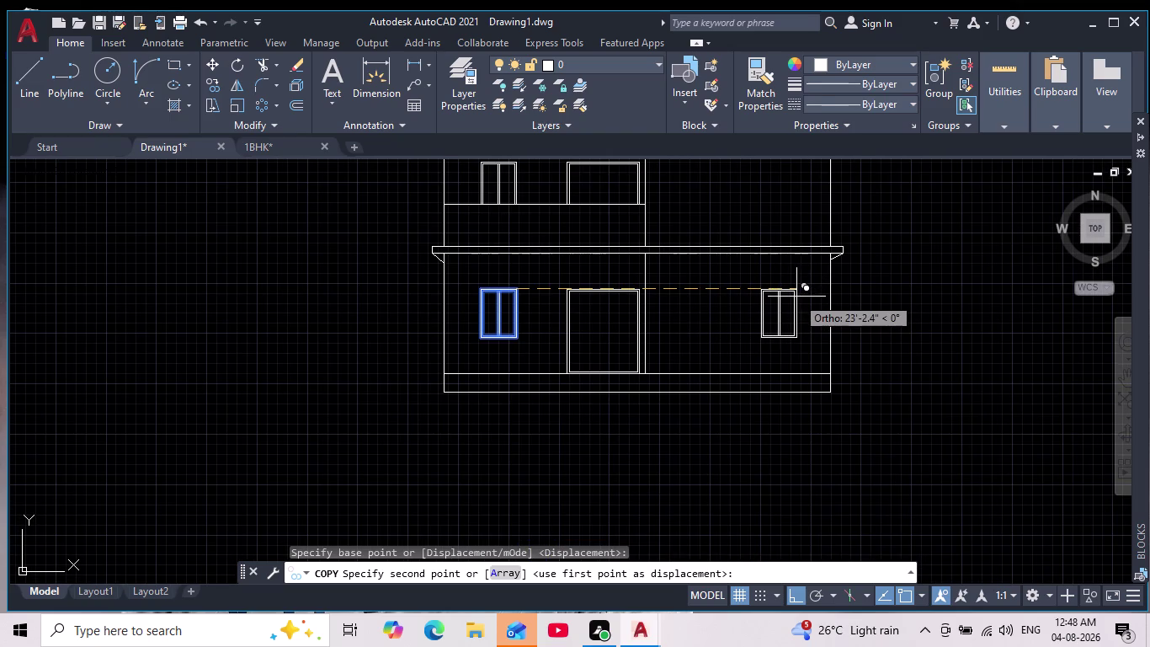
Copy the ground-floor window to the right side of the first and top floors.
scroll(up, 3)
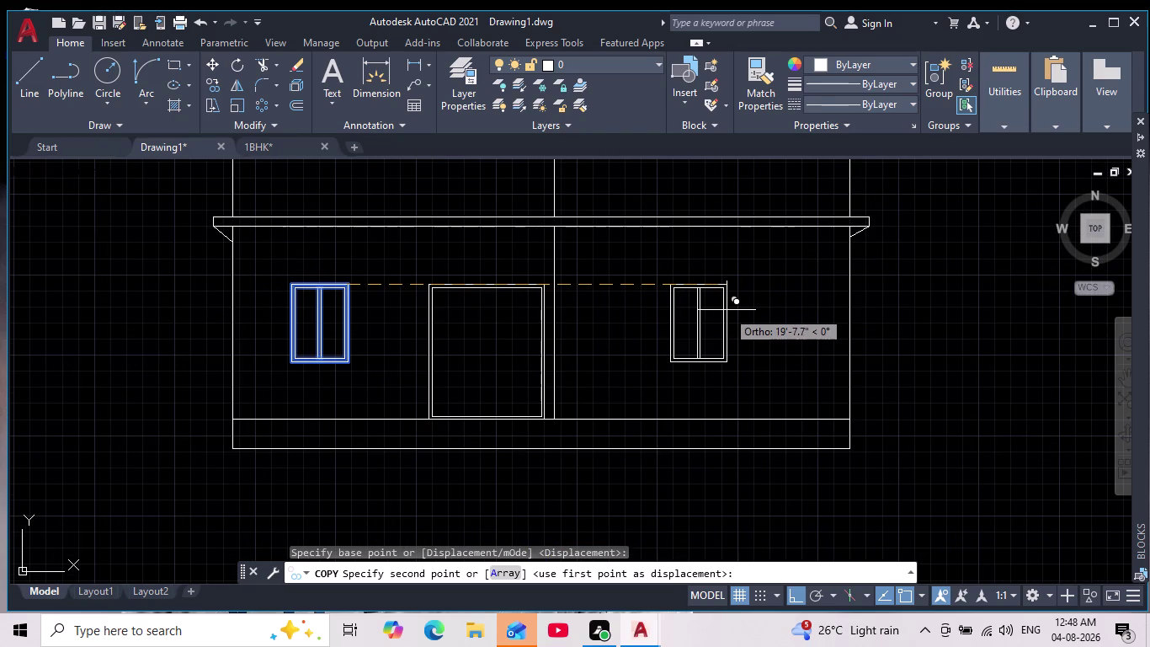
scroll(down, 3)
scroll(up, 3)
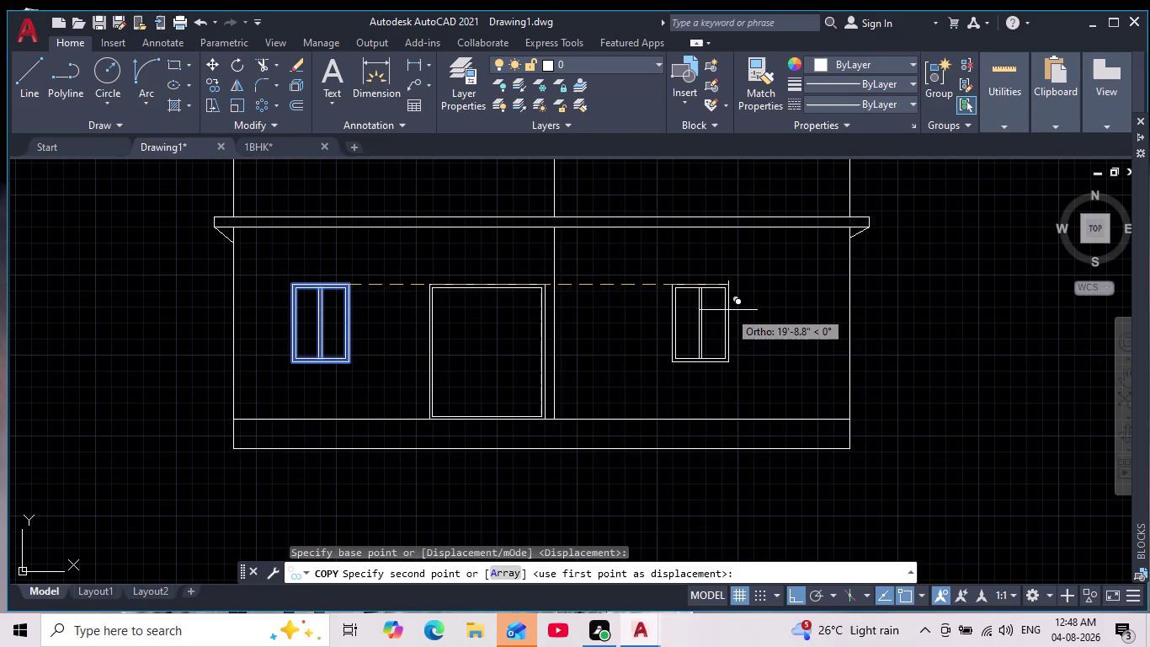
scroll(down, 3)
scroll(down, 3)
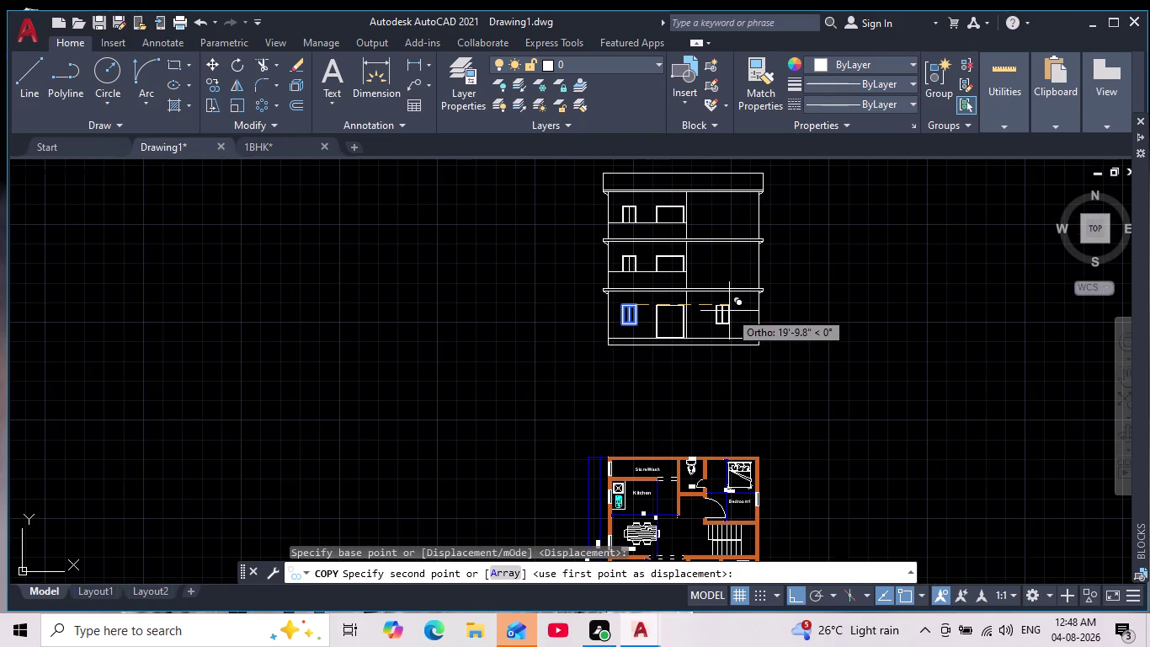
click(795, 597)
scroll(up, 3)
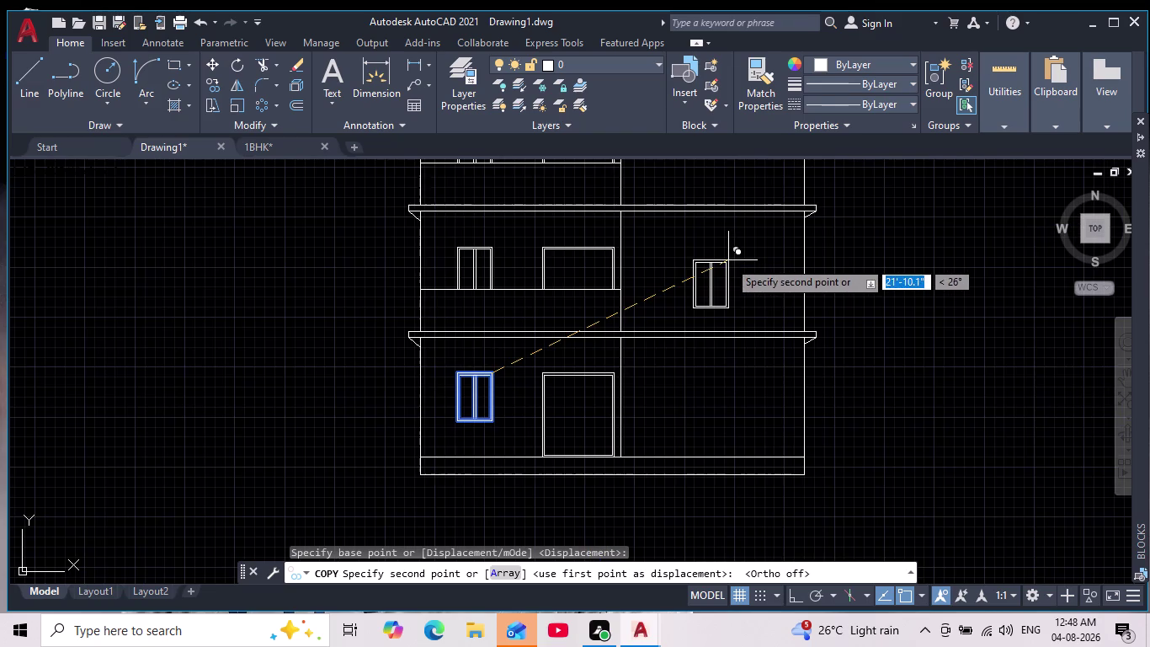
click(768, 245)
middle_drag(745, 174, 744, 283)
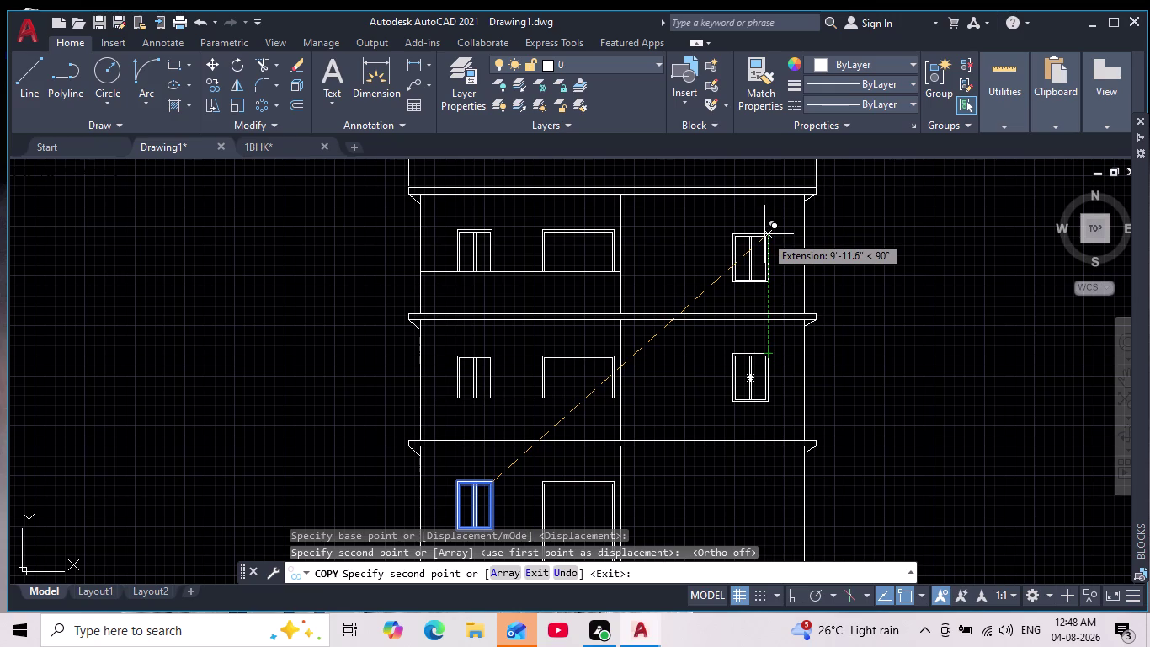
click(765, 234)
key(Escape)
scroll(down, 3)
middle_drag(863, 317, 644, 271)
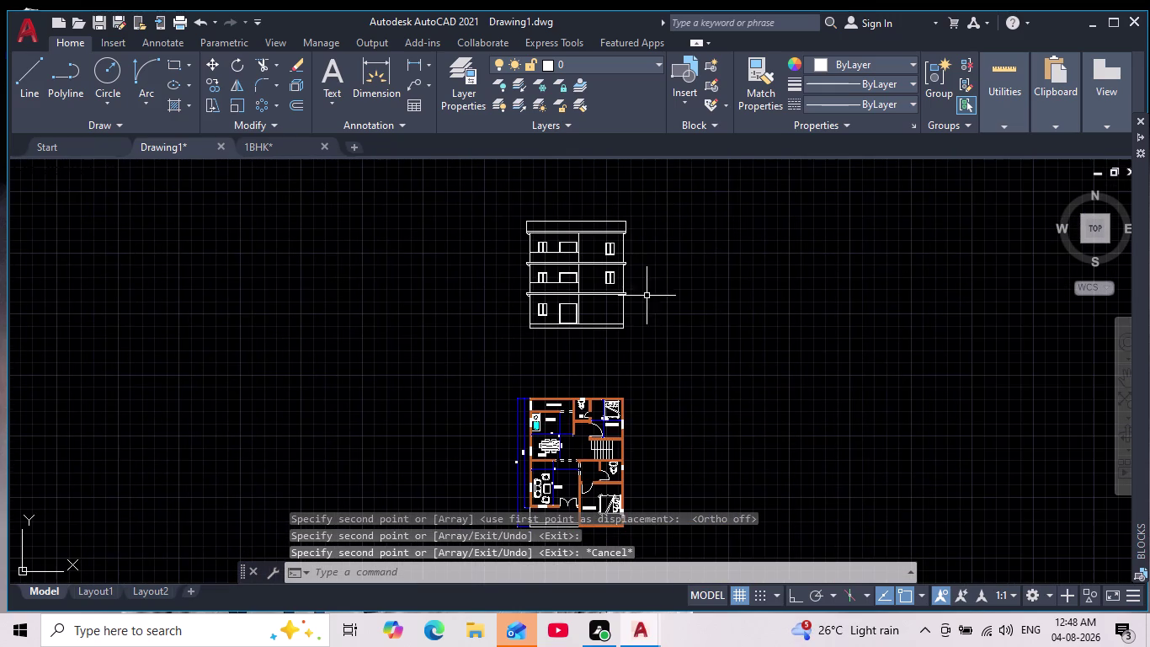
scroll(up, 3)
middle_drag(639, 345, 642, 395)
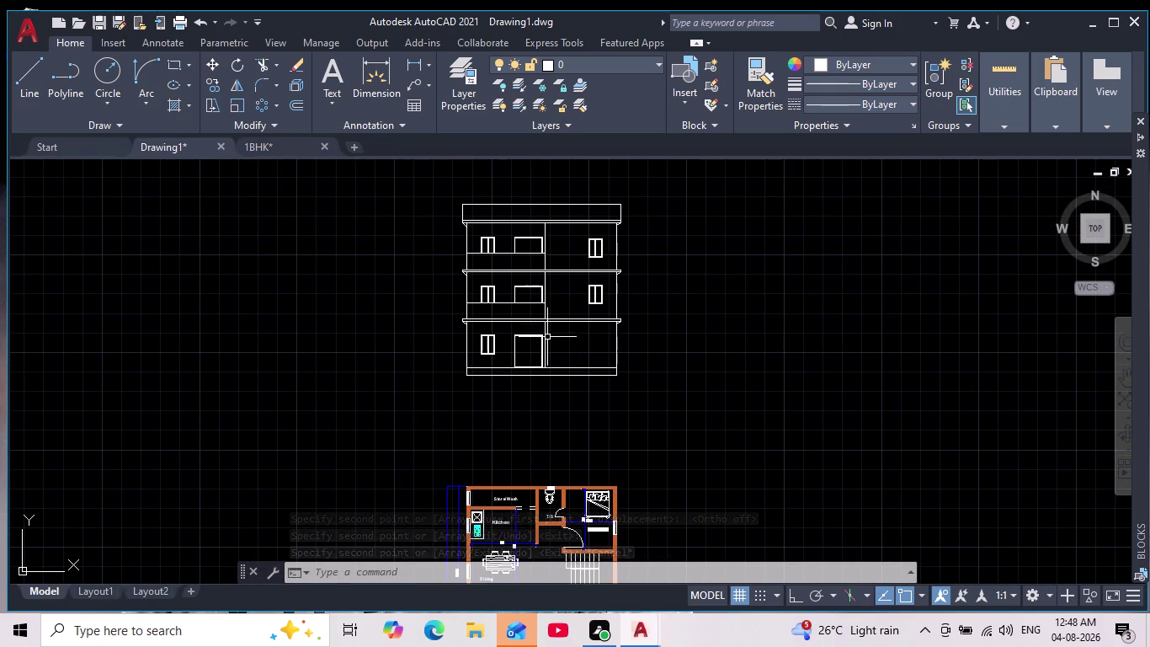
scroll(up, 3)
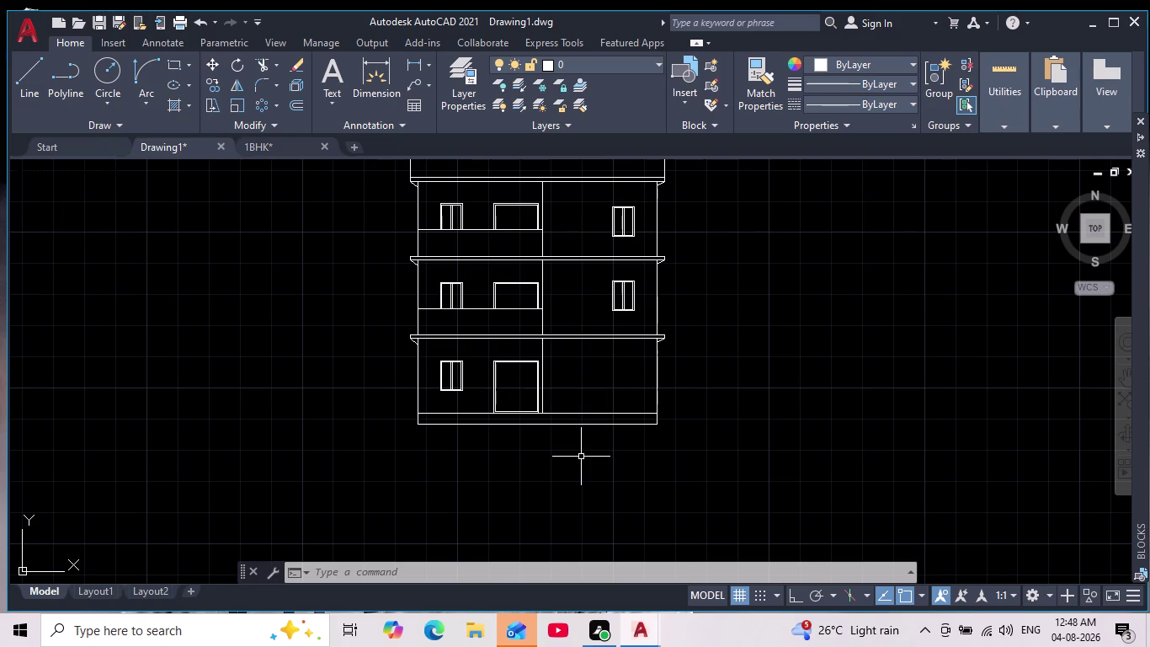
middle_drag(581, 456, 550, 433)
scroll(down, 3)
scroll(up, 3)
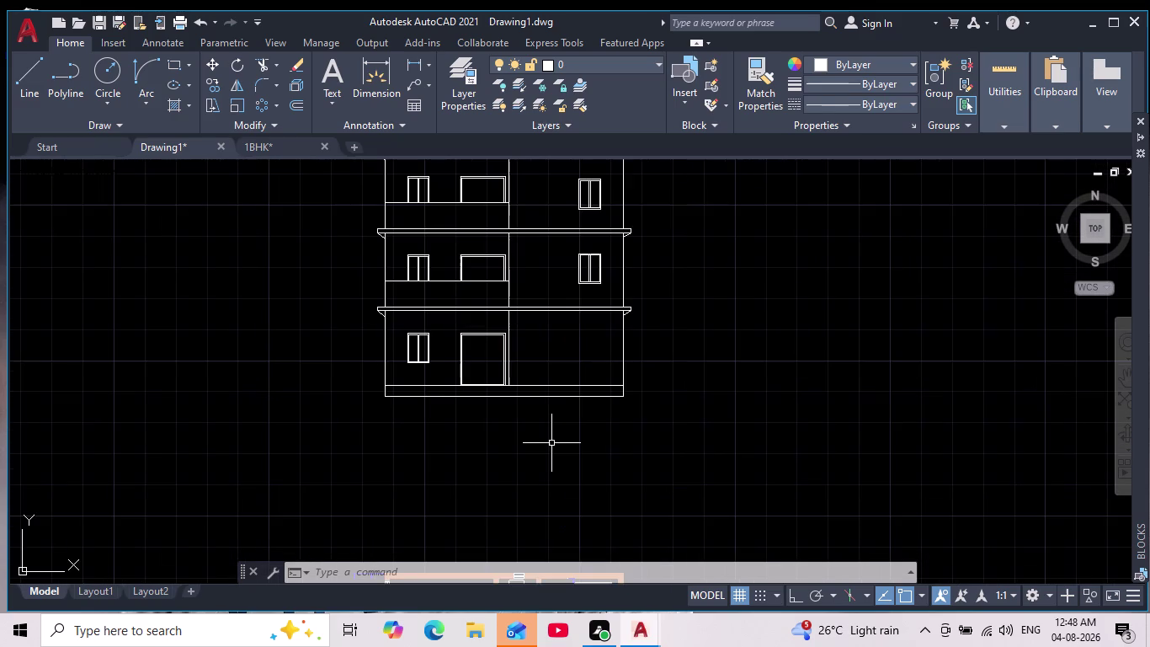
scroll(down, 3)
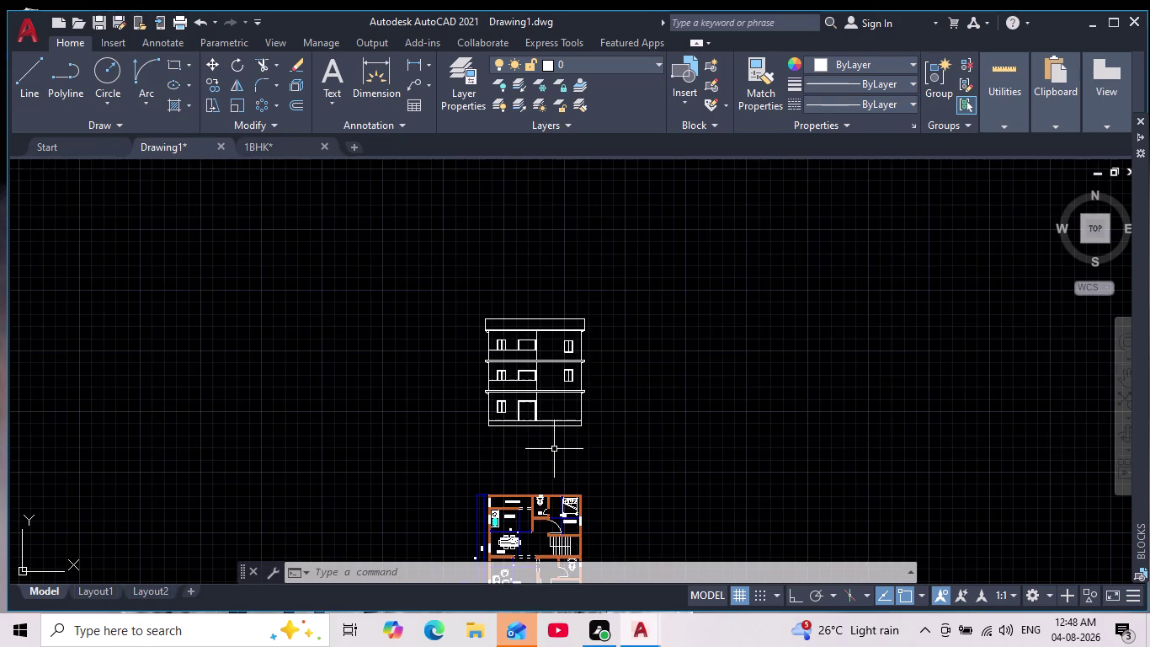
scroll(up, 3)
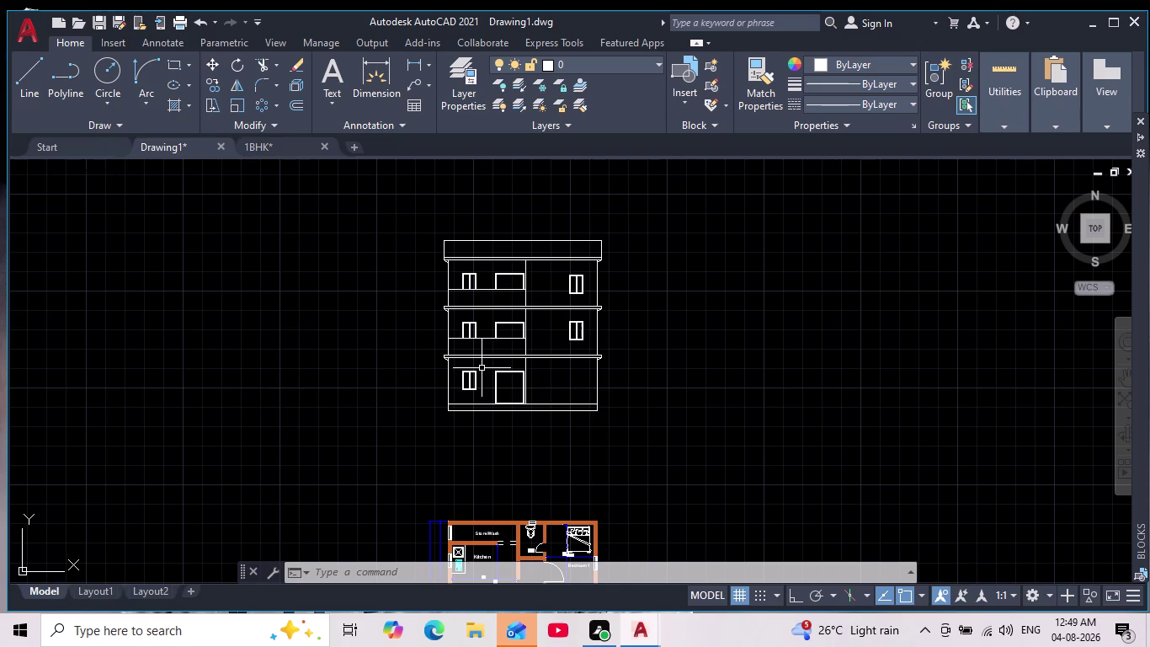
scroll(up, 3)
middle_drag(497, 405, 439, 393)
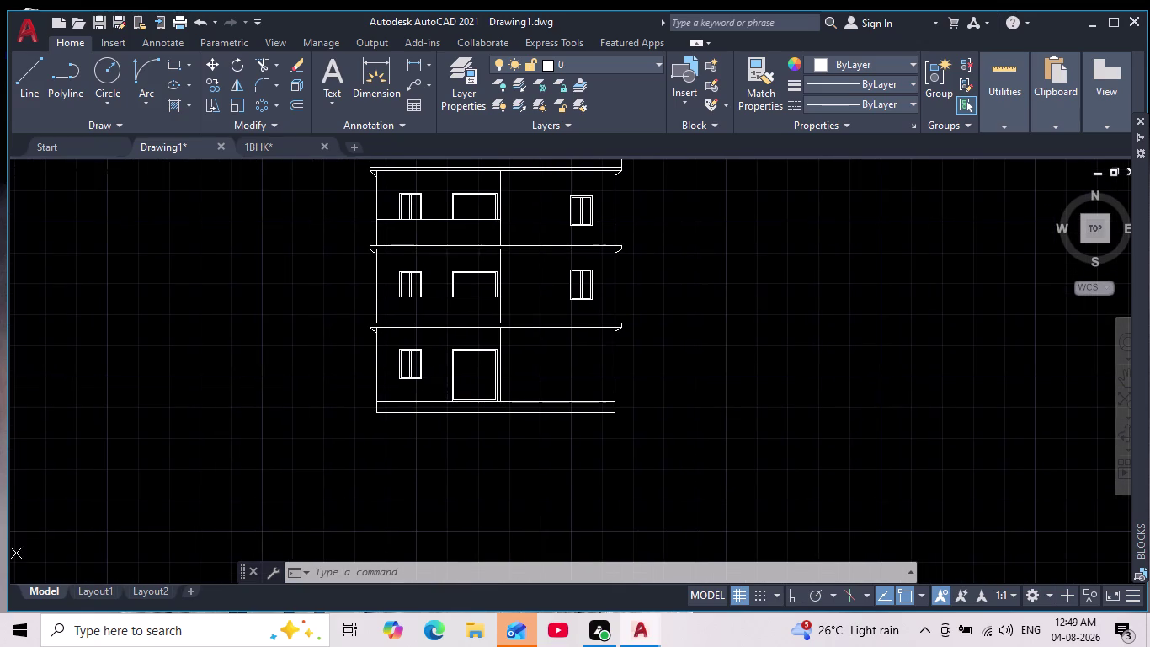
scroll(up, 3)
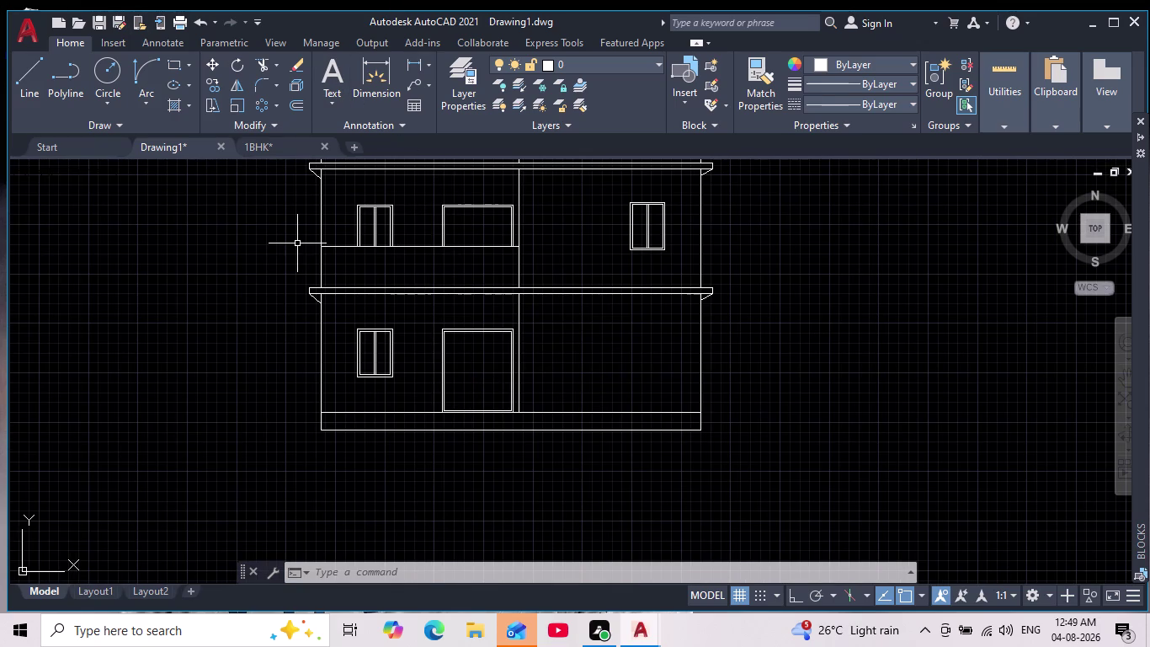
Start a hatch fill with a light blue colour.
key(h)
key(Return)
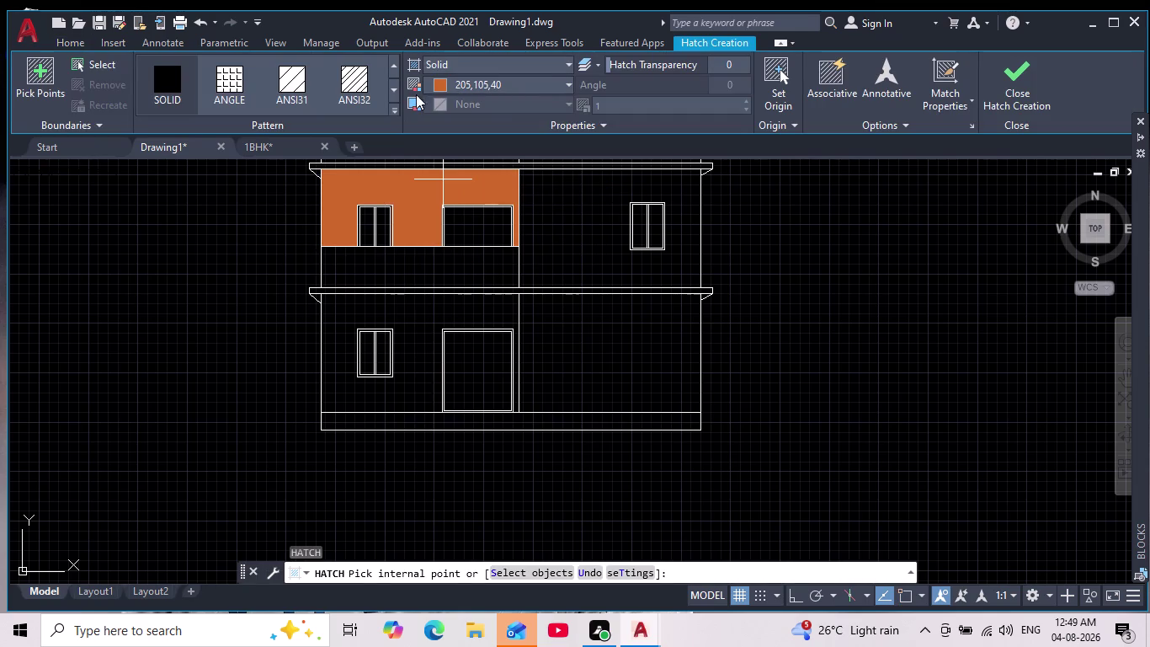
click(442, 88)
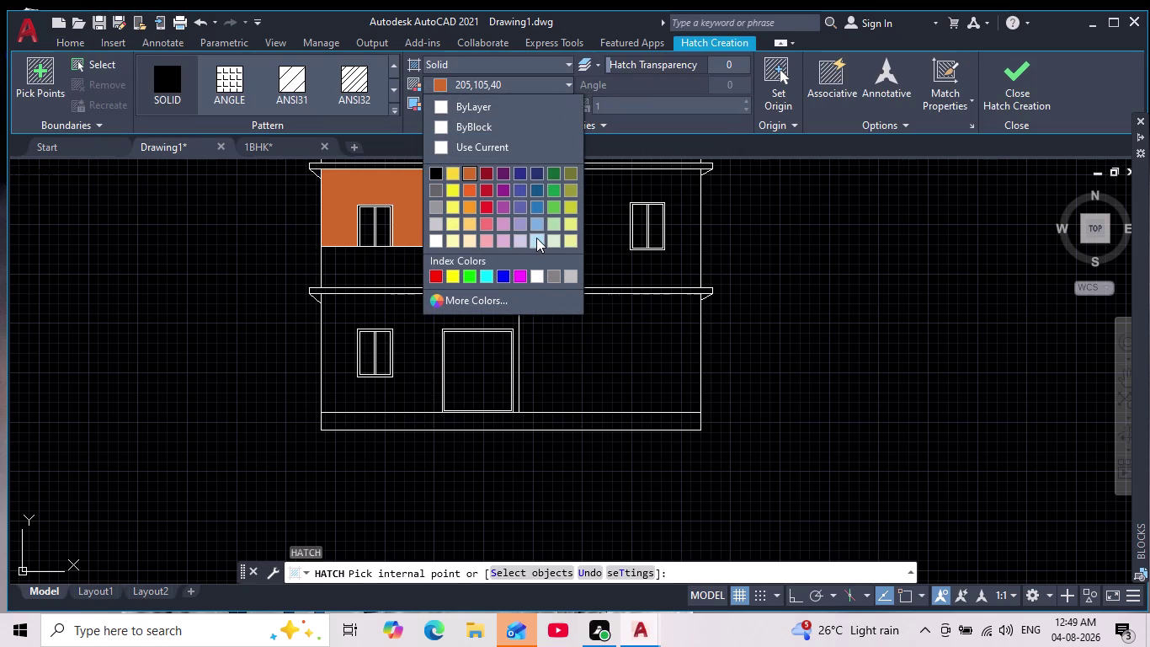
click(532, 224)
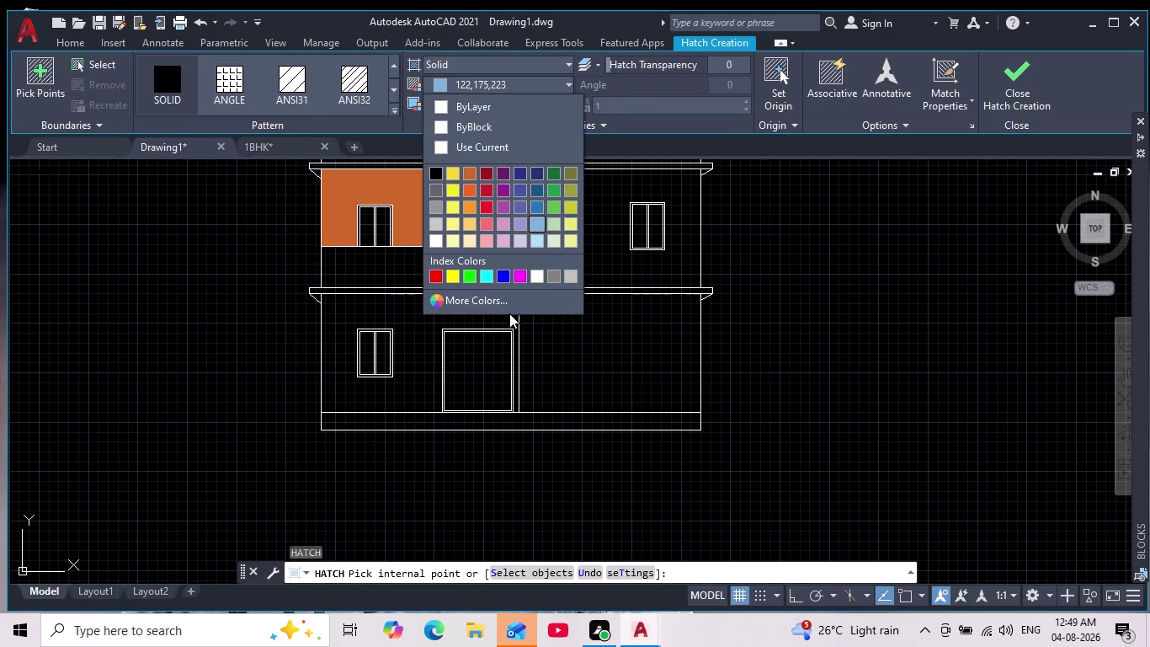
scroll(up, 3)
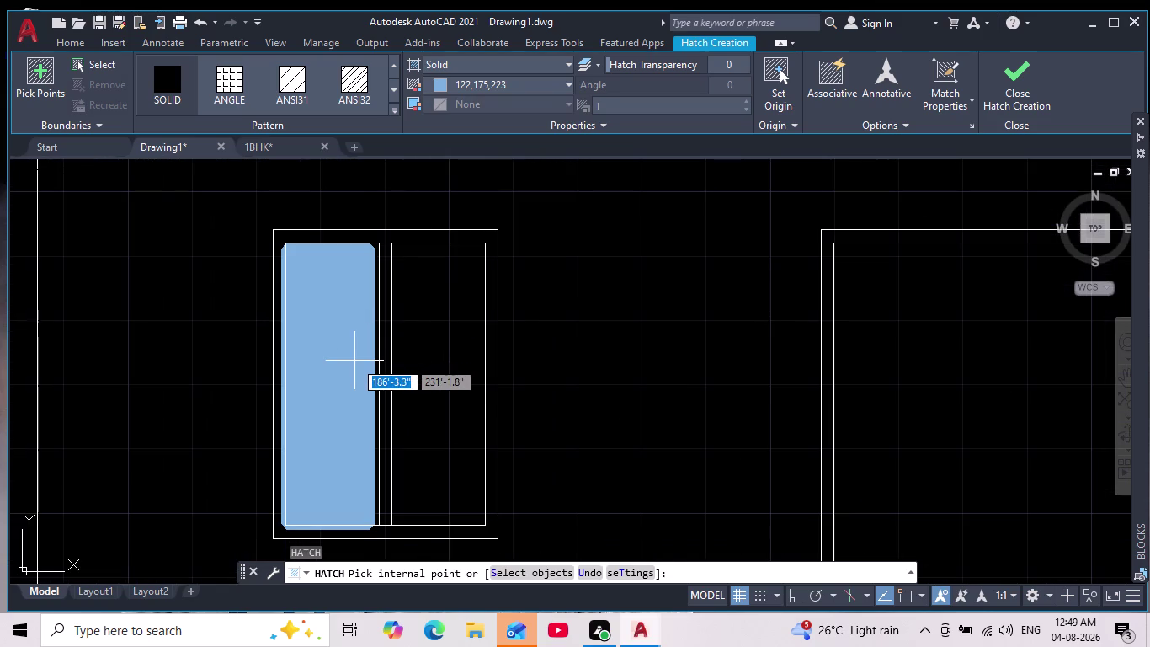
Fill both panes of the ground-floor window and of an upper window.
click(355, 360)
click(440, 355)
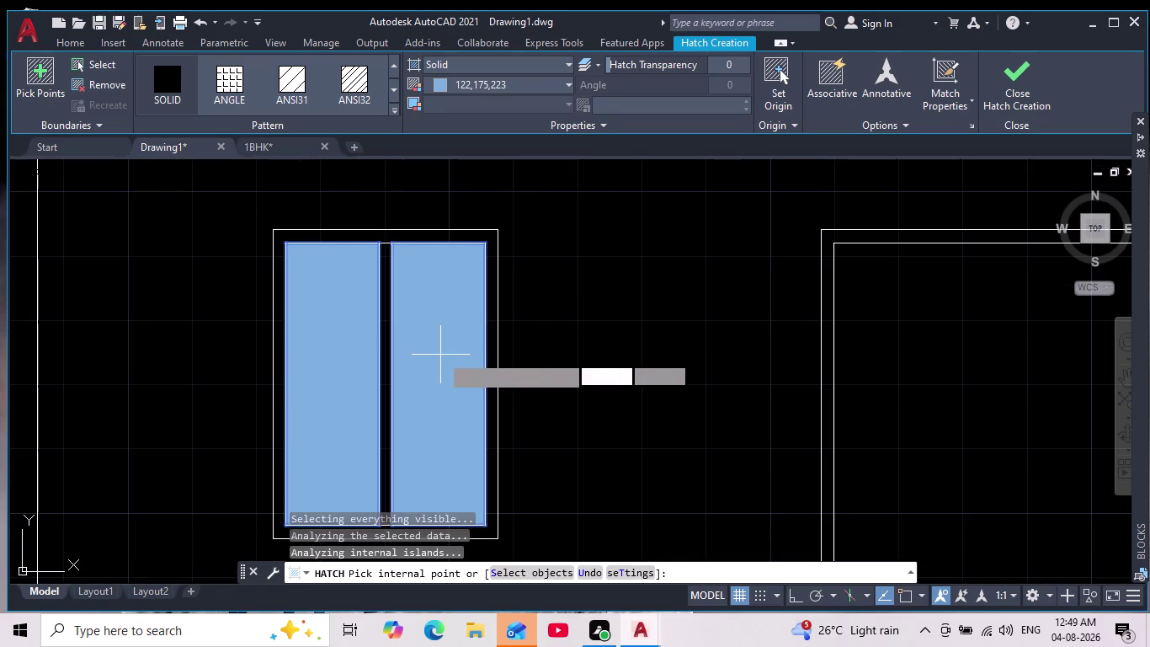
middle_drag(426, 328, 436, 385)
scroll(down, 3)
middle_drag(430, 295, 433, 413)
scroll(down, 3)
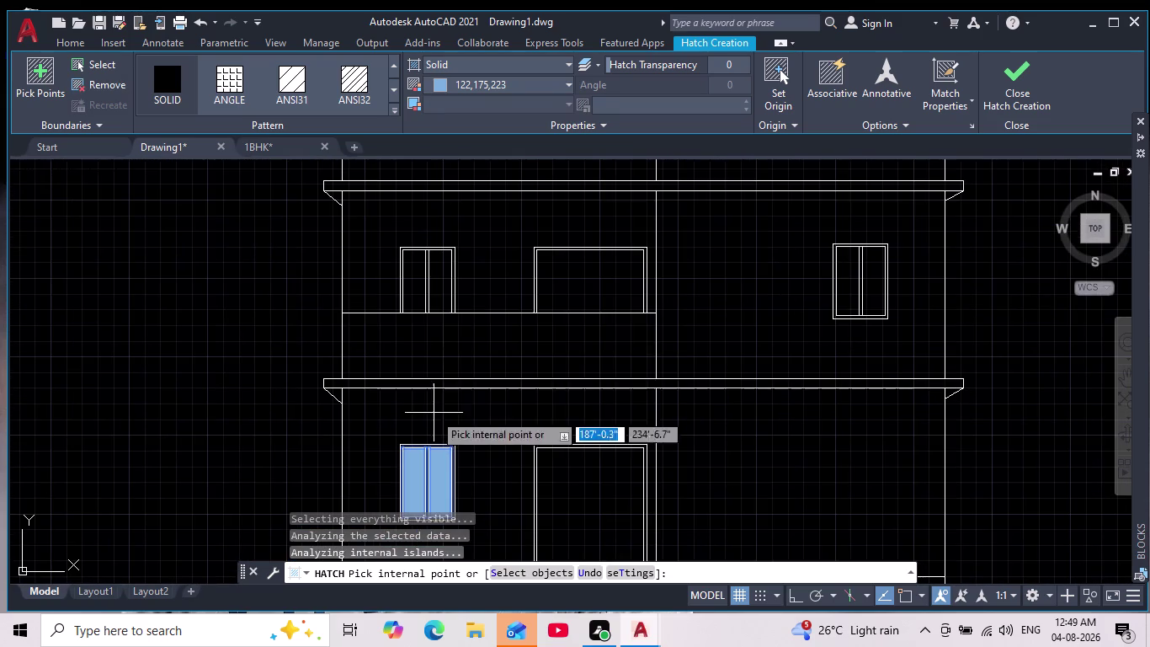
scroll(up, 3)
scroll(down, 3)
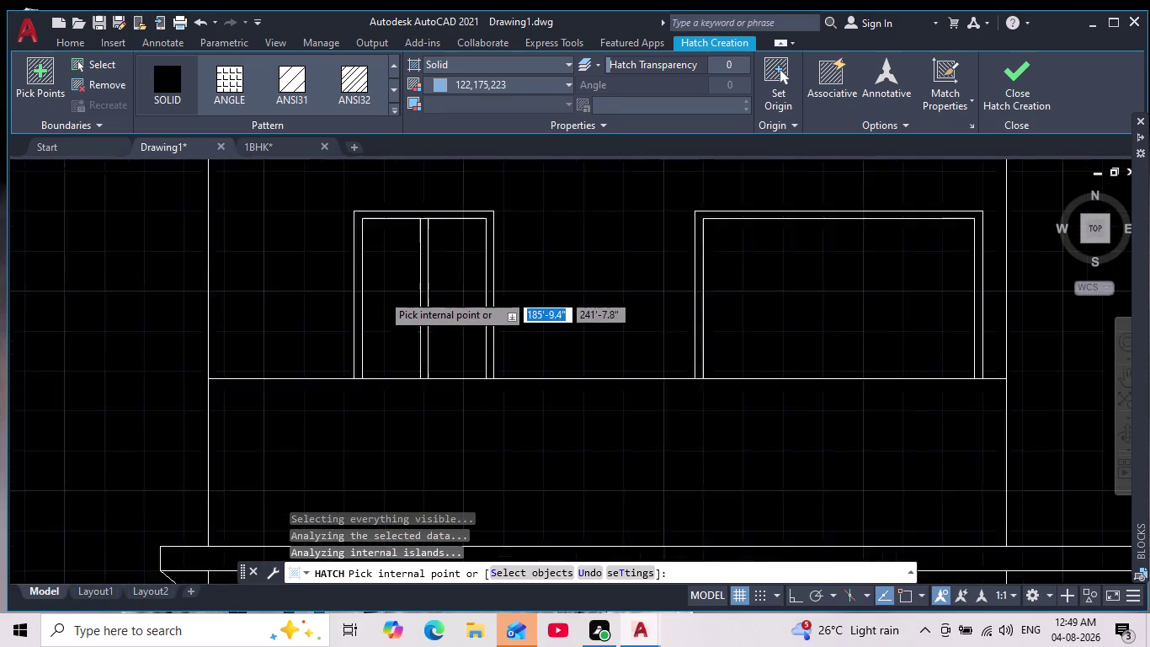
scroll(down, 3)
scroll(up, 3)
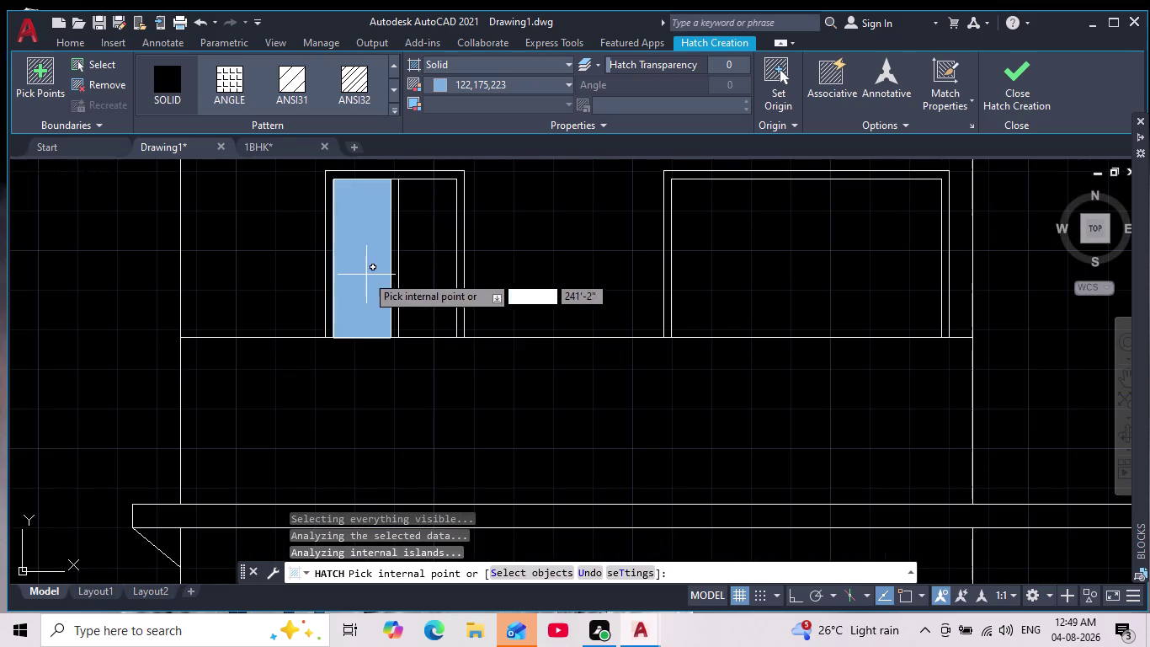
click(366, 275)
click(436, 287)
Fill the left and right panes of the next window.
middle_drag(440, 307, 451, 463)
scroll(down, 3)
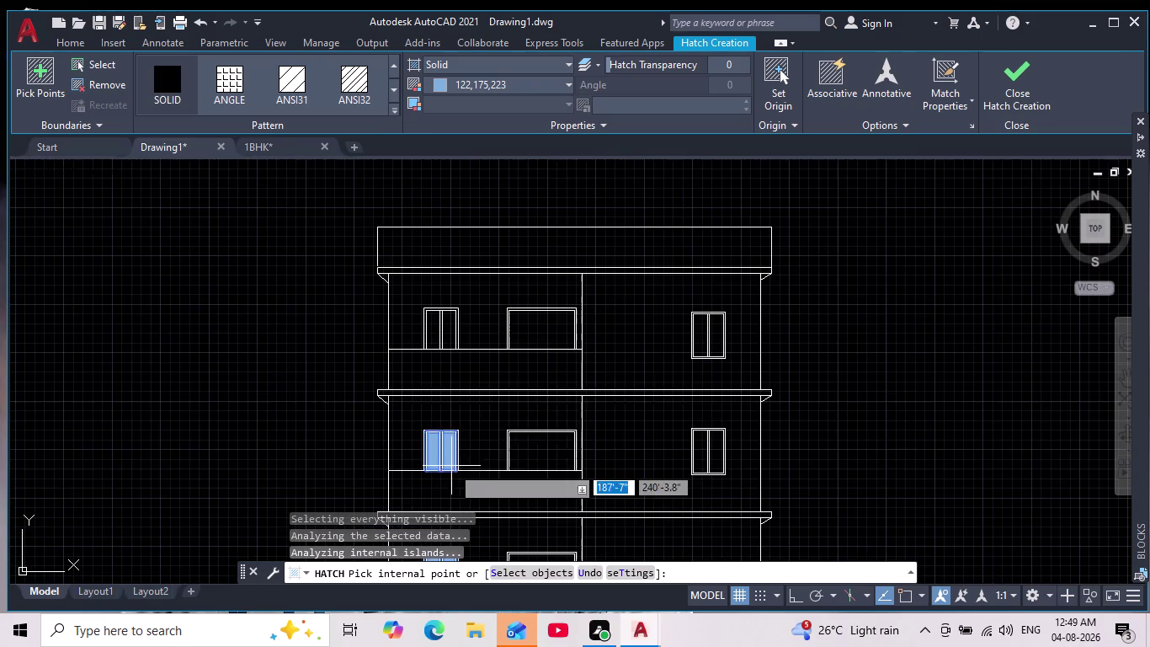
scroll(up, 3)
click(471, 302)
click(566, 302)
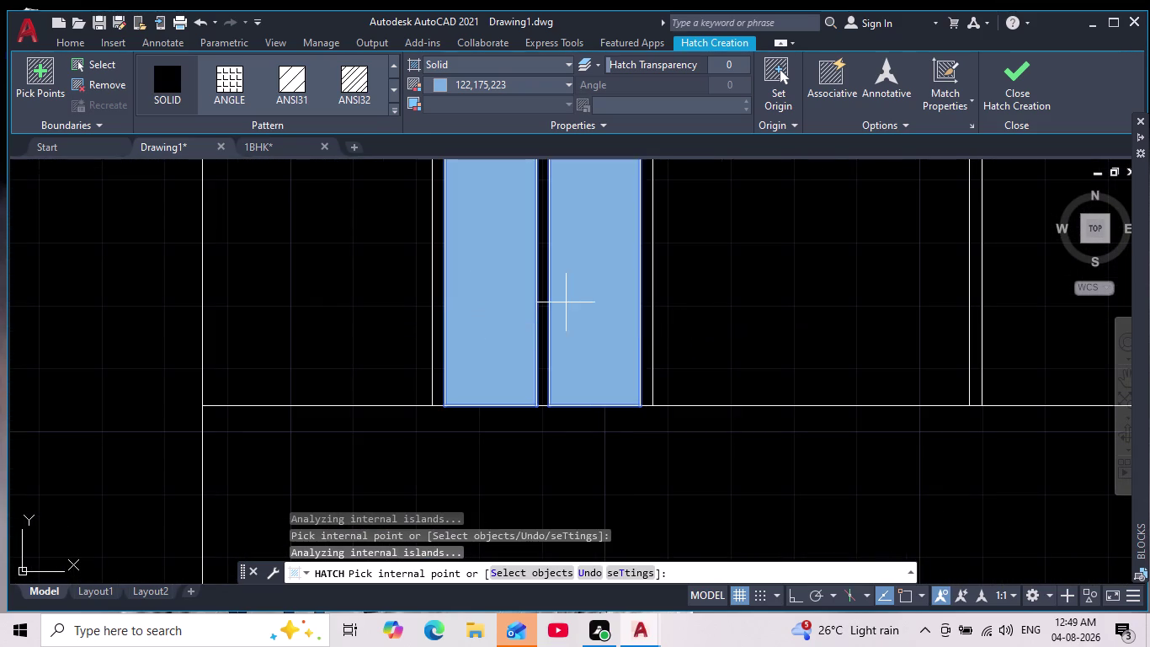
scroll(down, 3)
Fill the panes of the right-side windows, including the last unfilled pane.
middle_drag(589, 309, 424, 328)
middle_drag(831, 330, 634, 309)
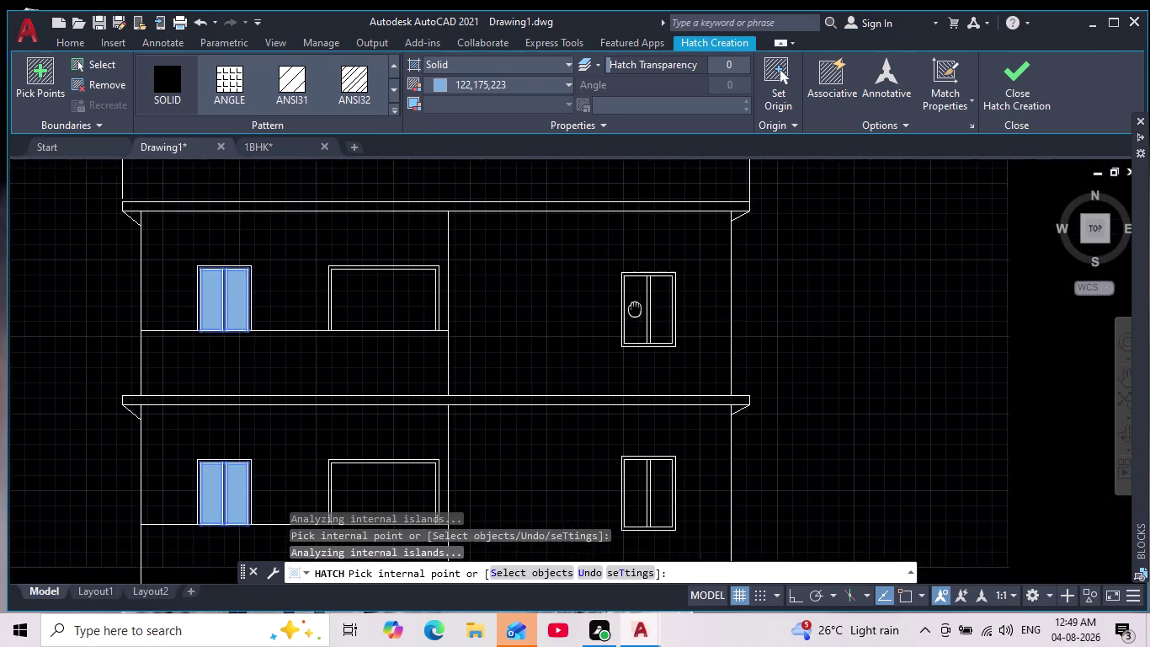
middle_drag(635, 309, 634, 309)
scroll(up, 3)
click(650, 304)
click(738, 339)
scroll(down, 3)
middle_drag(708, 325, 628, 244)
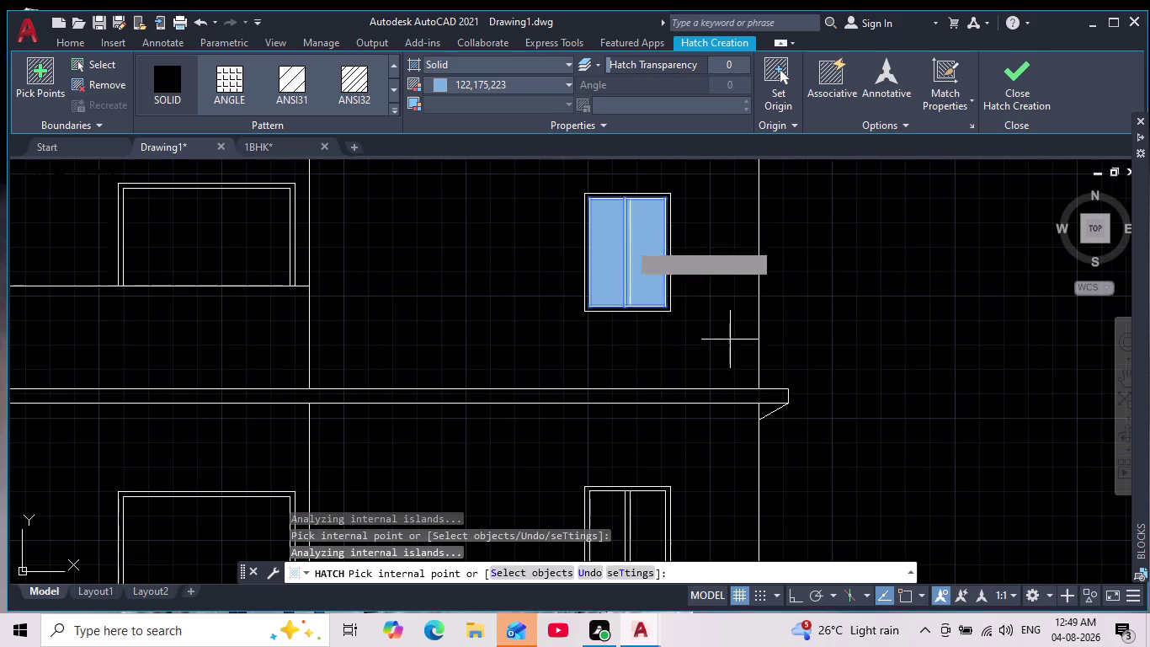
middle_drag(631, 464, 549, 219)
scroll(up, 3)
click(547, 332)
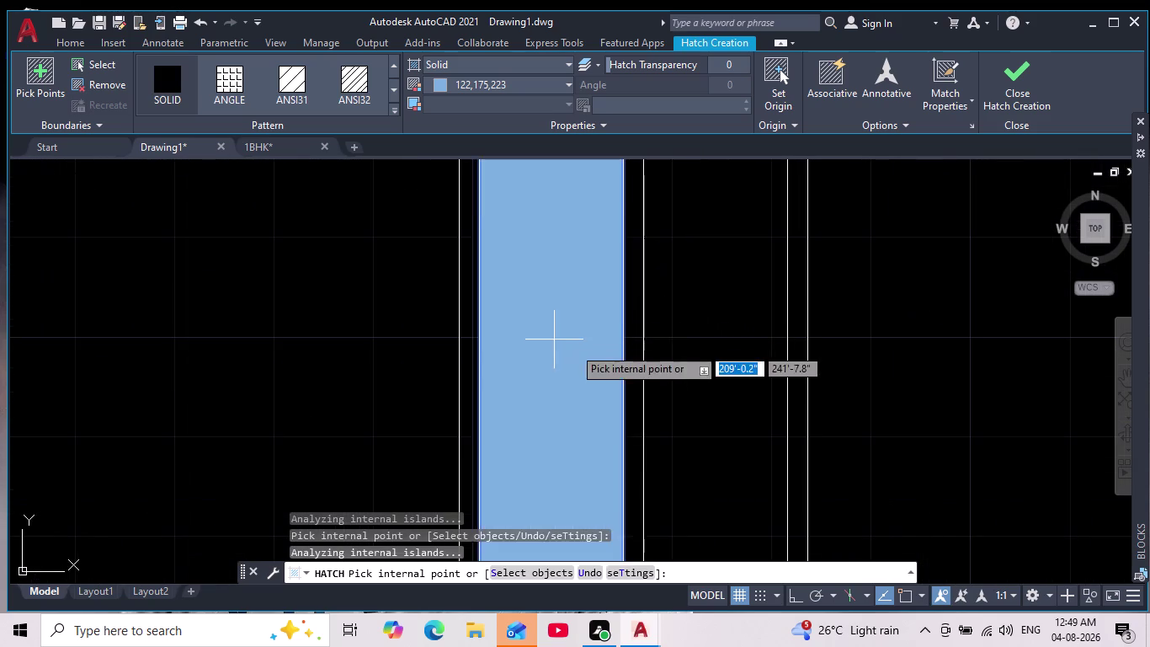
scroll(down, 3)
click(655, 354)
scroll(down, 3)
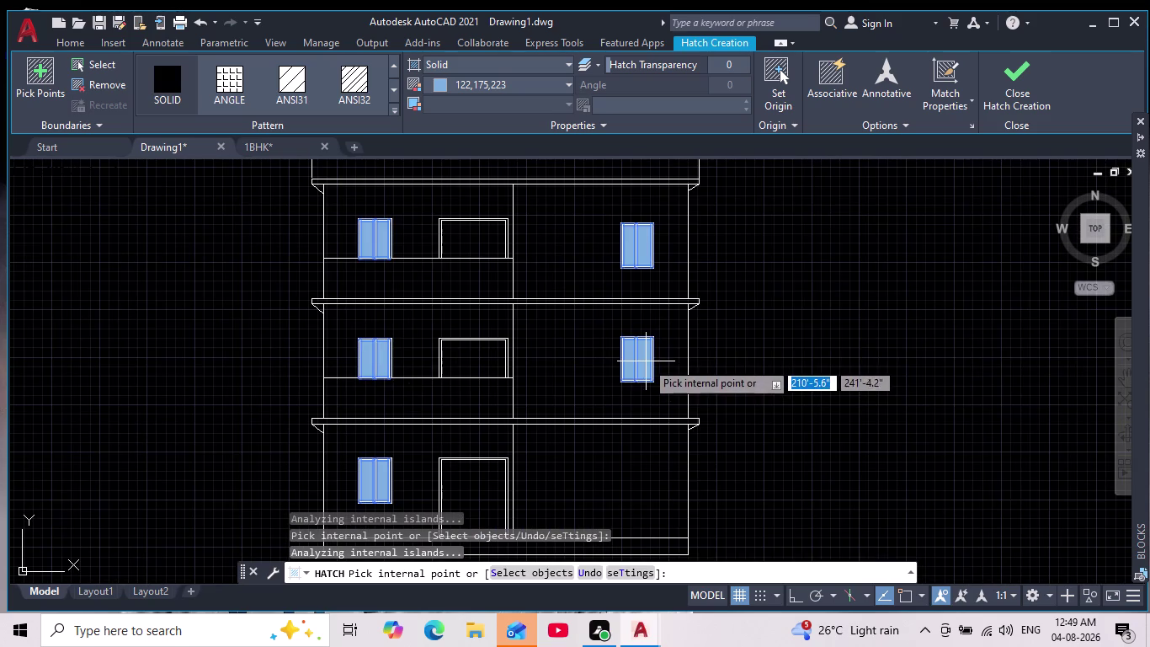
Try a hatch transparency of 25 and inspect the filled windows.
drag(617, 64, 617, 64)
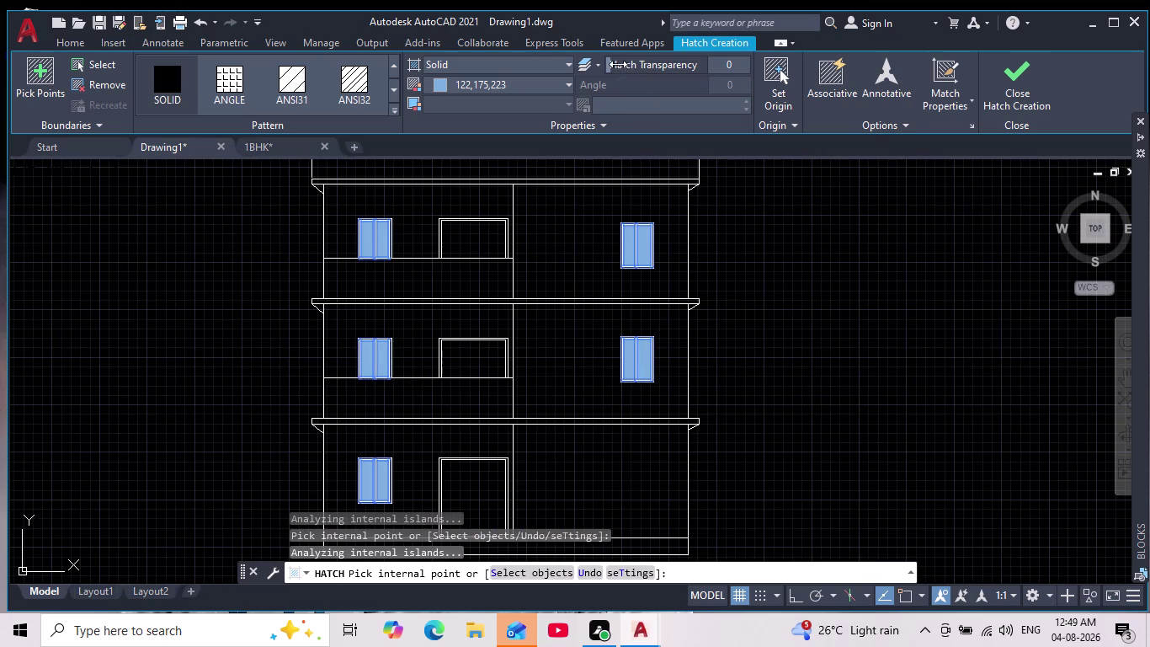
drag(617, 64, 659, 74)
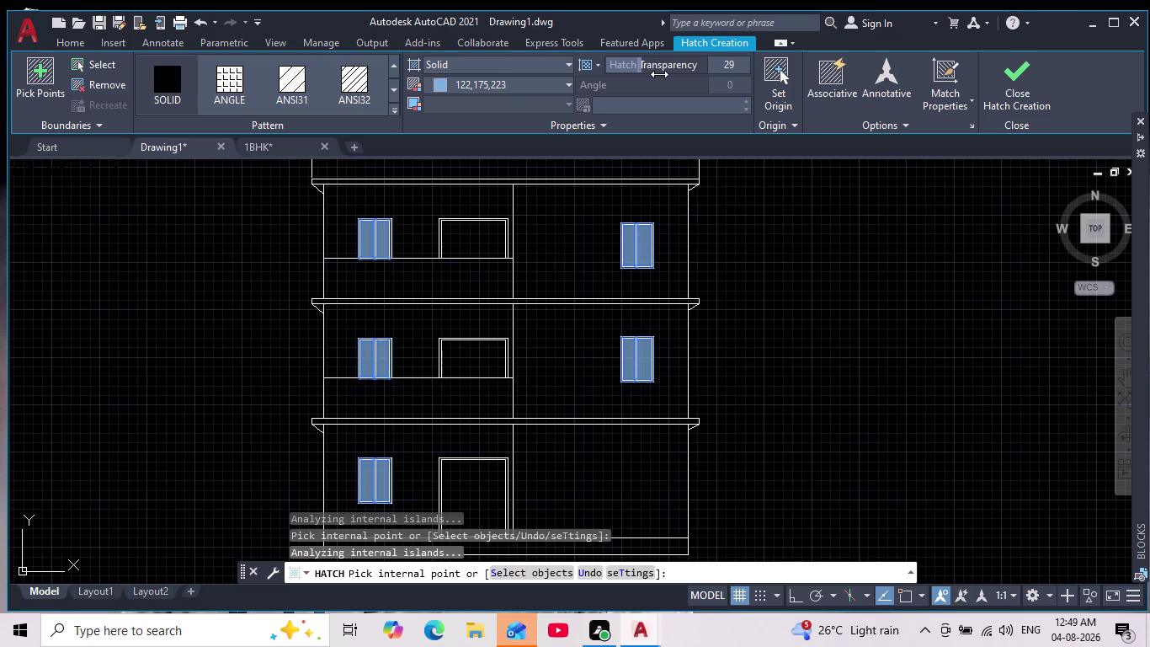
drag(659, 74, 655, 75)
scroll(up, 3)
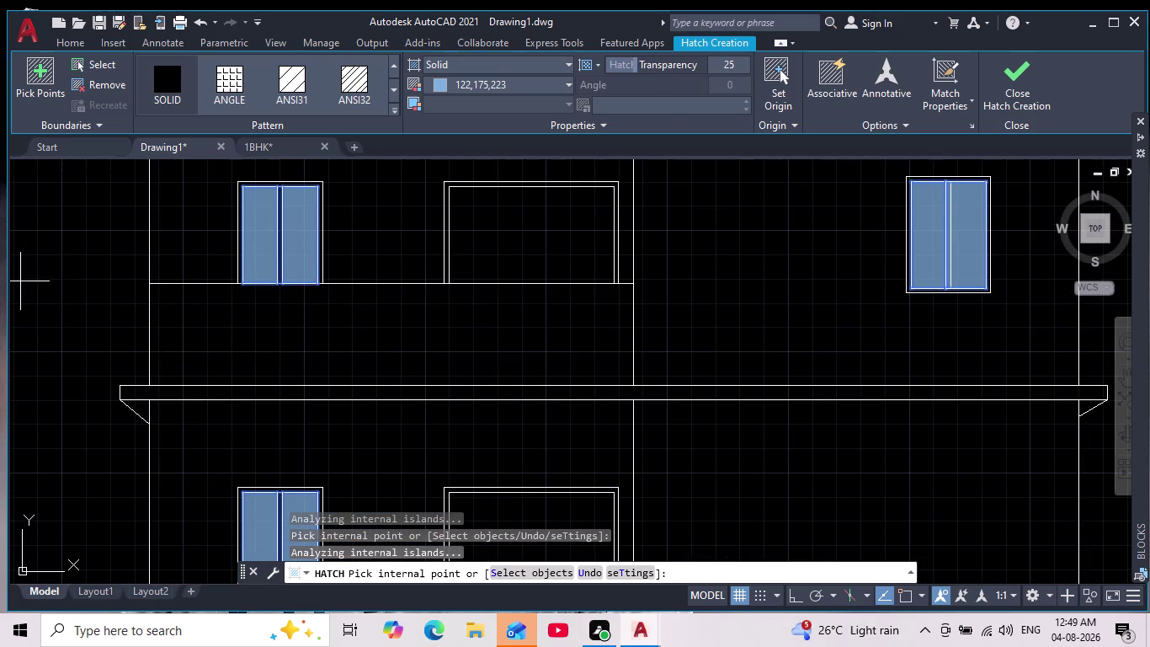
middle_drag(27, 267, 98, 415)
scroll(down, 3)
scroll(up, 3)
scroll(up, 3)
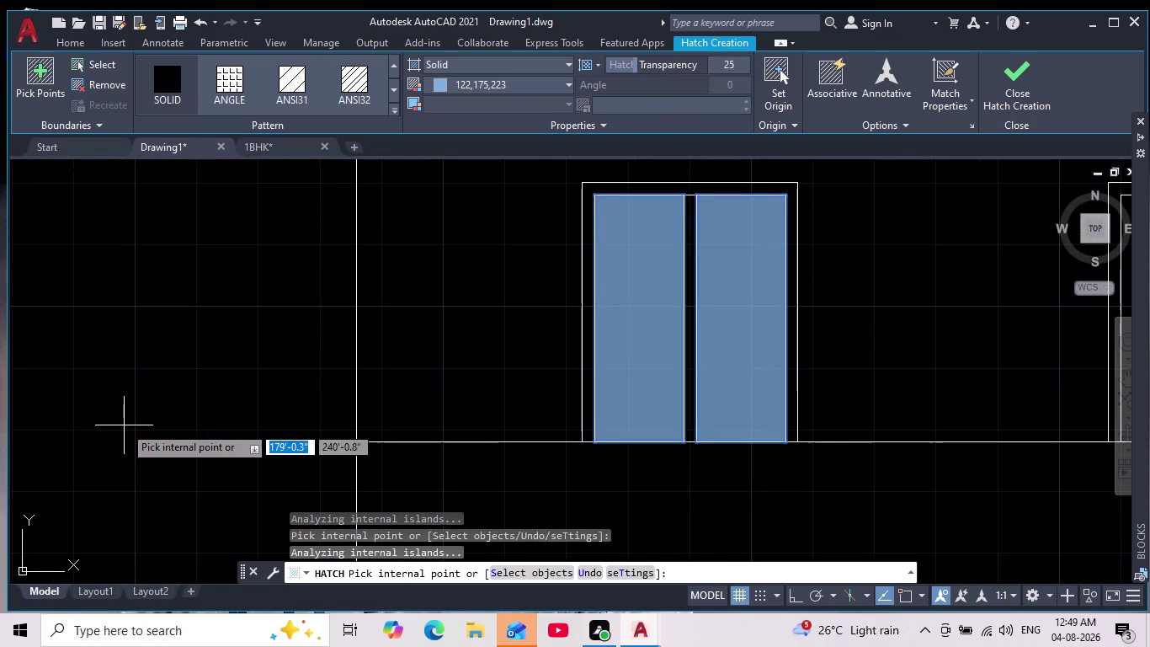
middle_drag(125, 425, 83, 406)
scroll(down, 3)
Settle on a hatch transparency of 11 and finish the window fill.
drag(633, 68, 674, 67)
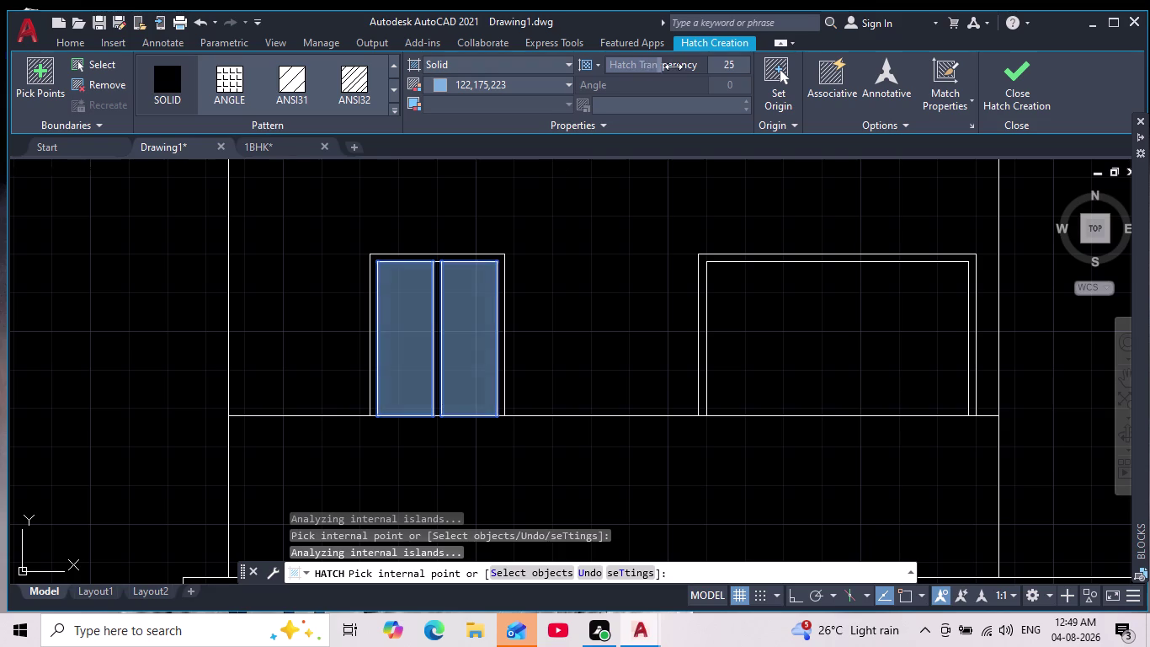
drag(673, 66, 607, 76)
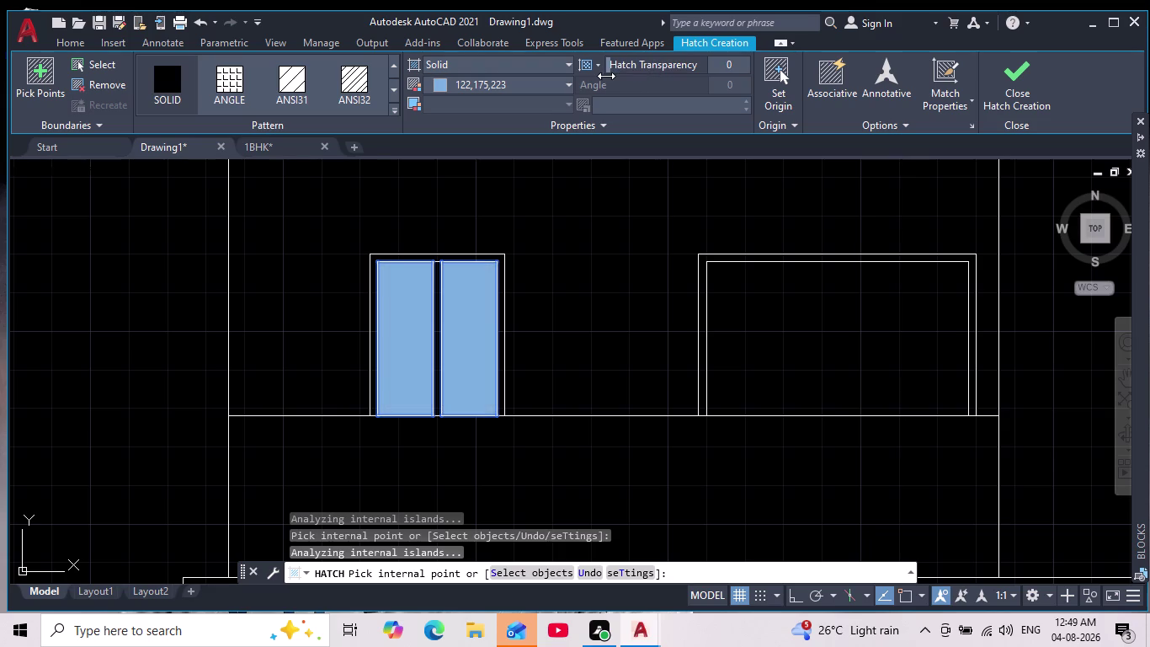
drag(606, 76, 588, 112)
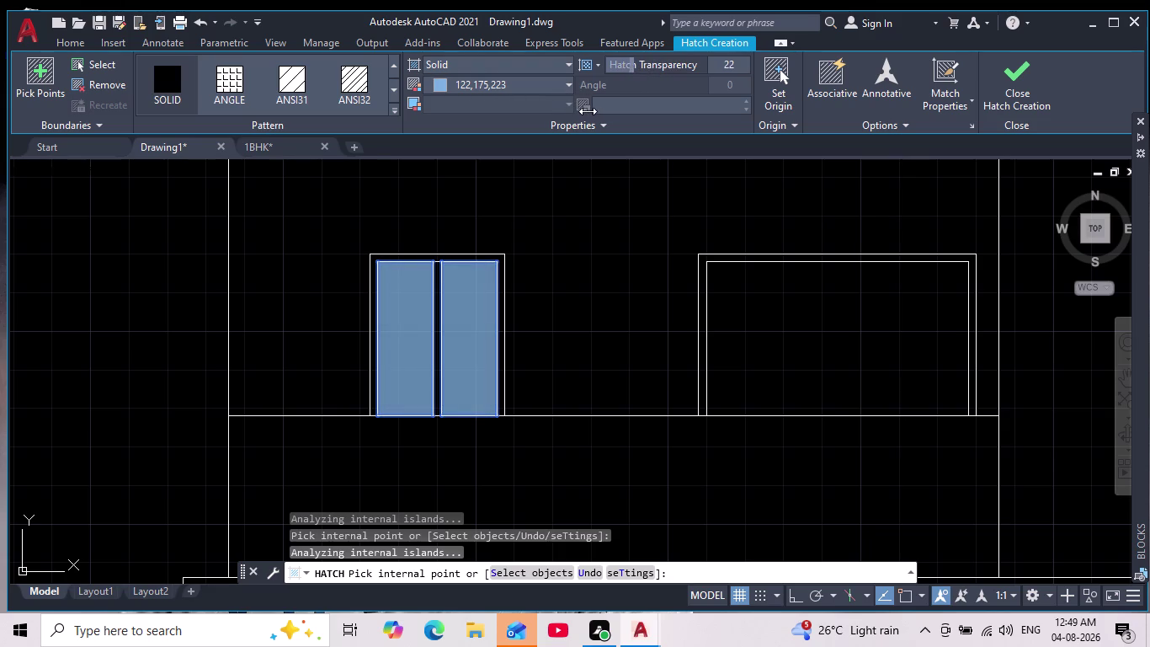
drag(587, 111, 575, 112)
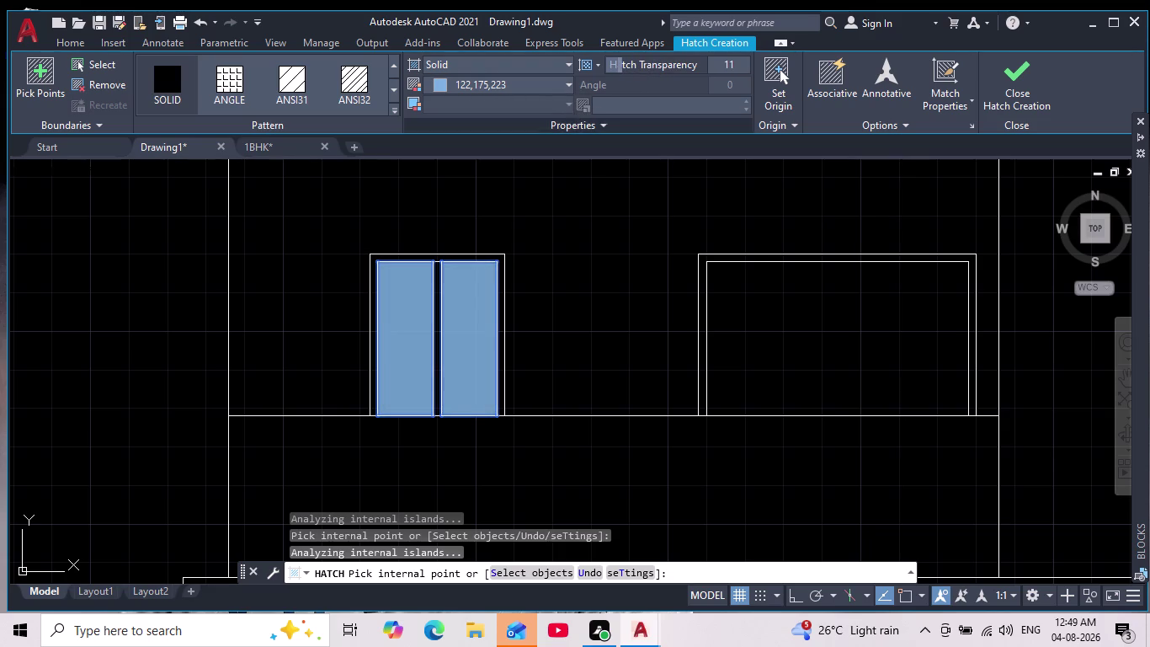
key(Escape)
scroll(down, 3)
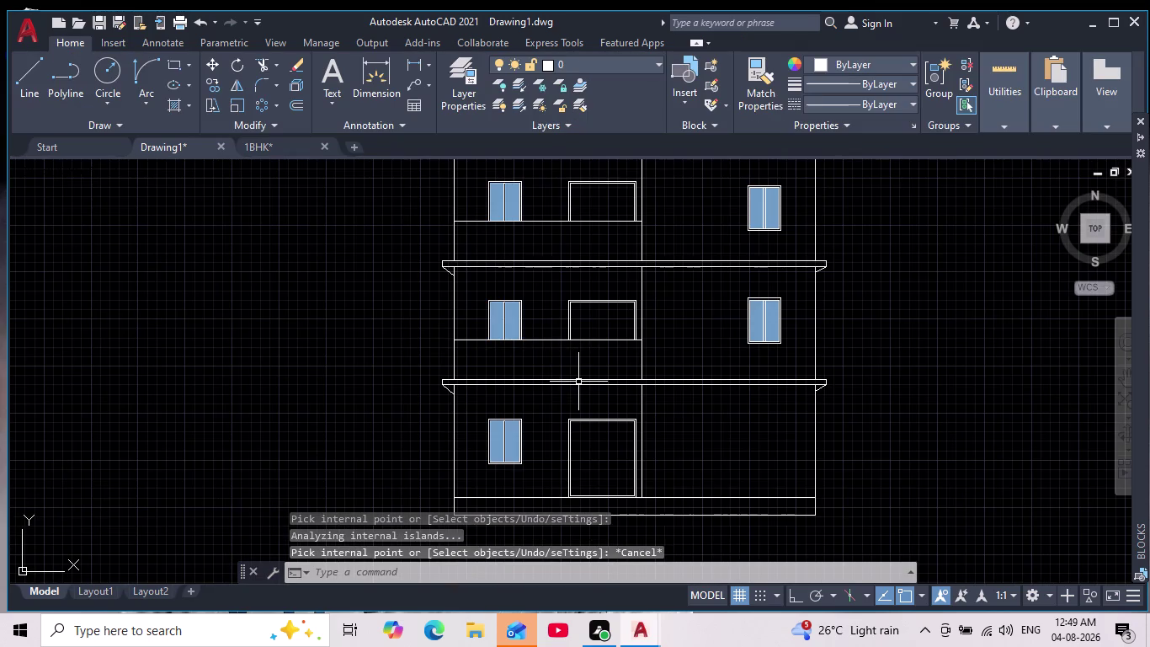
Zoom in on the ground-floor window and door, then start a new hatch with H.
middle_drag(571, 374, 495, 323)
scroll(down, 3)
scroll(up, 3)
middle_drag(520, 350, 515, 415)
scroll(up, 3)
scroll(up, 3)
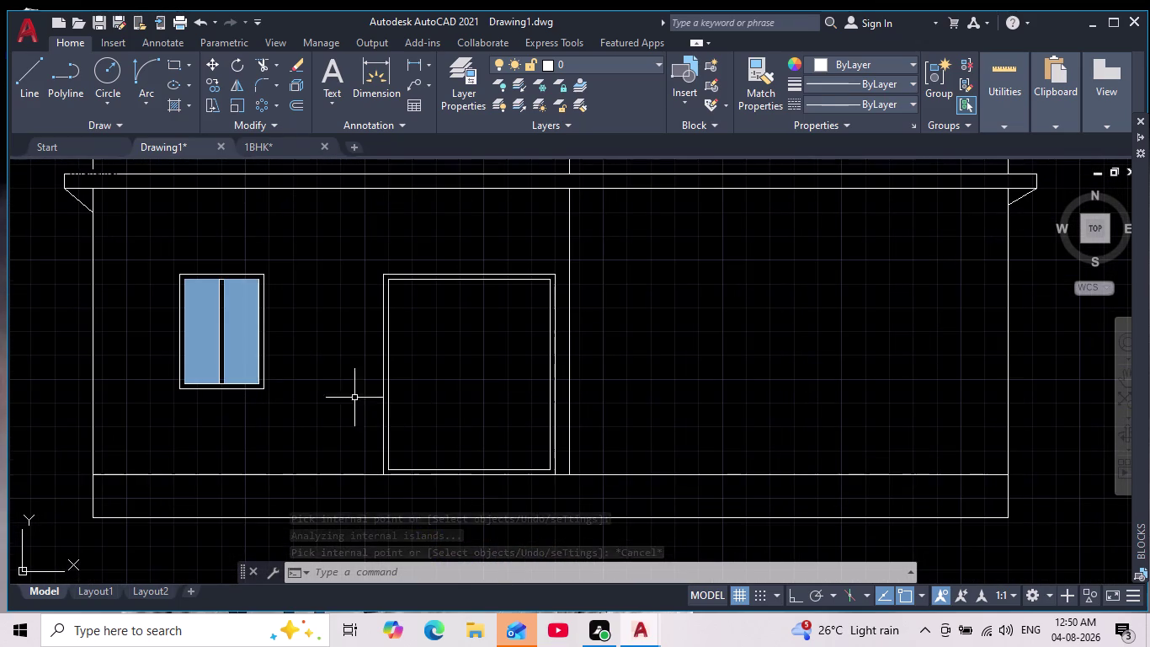
middle_drag(348, 376, 407, 423)
scroll(up, 3)
middle_drag(371, 352, 389, 358)
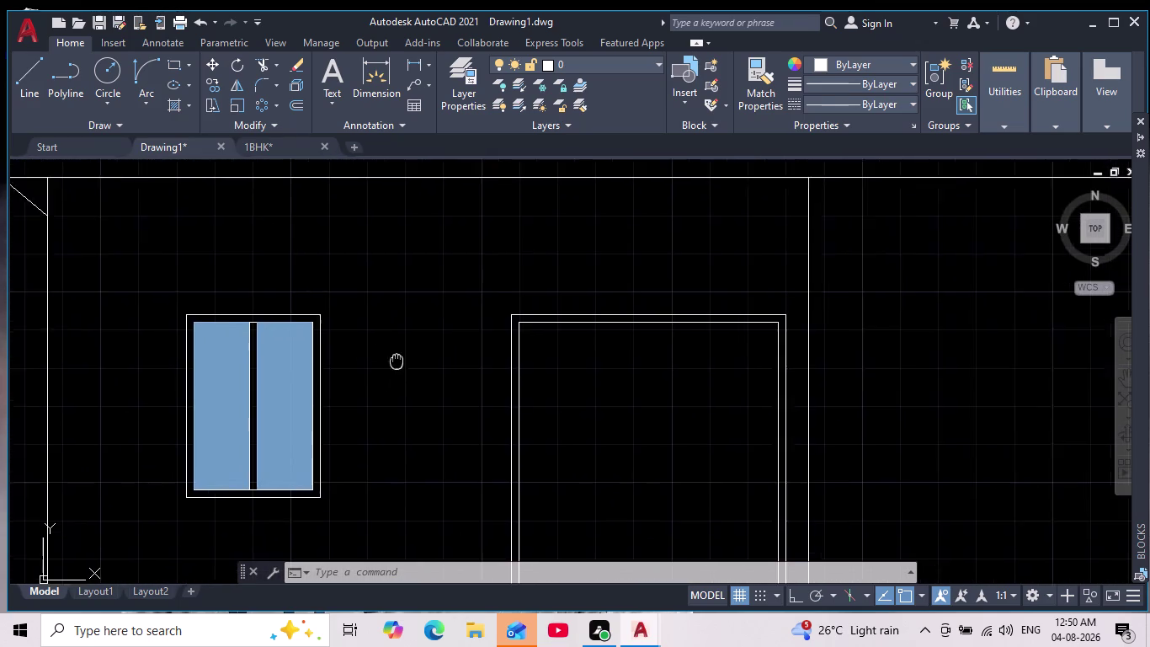
middle_drag(389, 359, 415, 367)
scroll(down, 3)
scroll(up, 3)
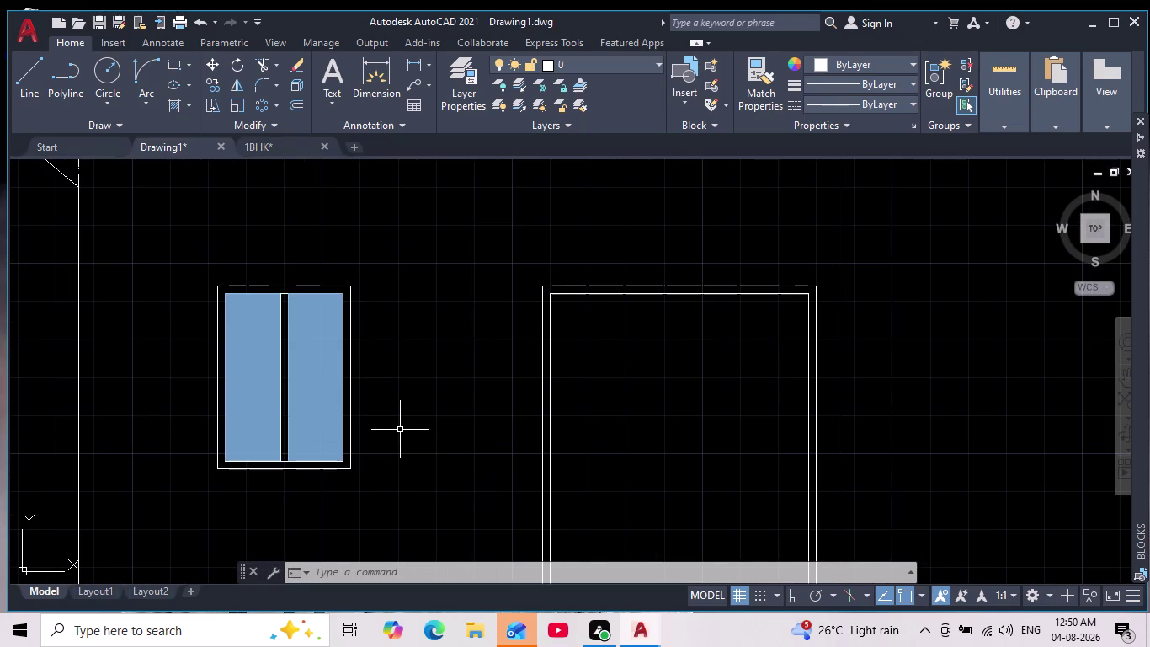
key(h)
key(Return)
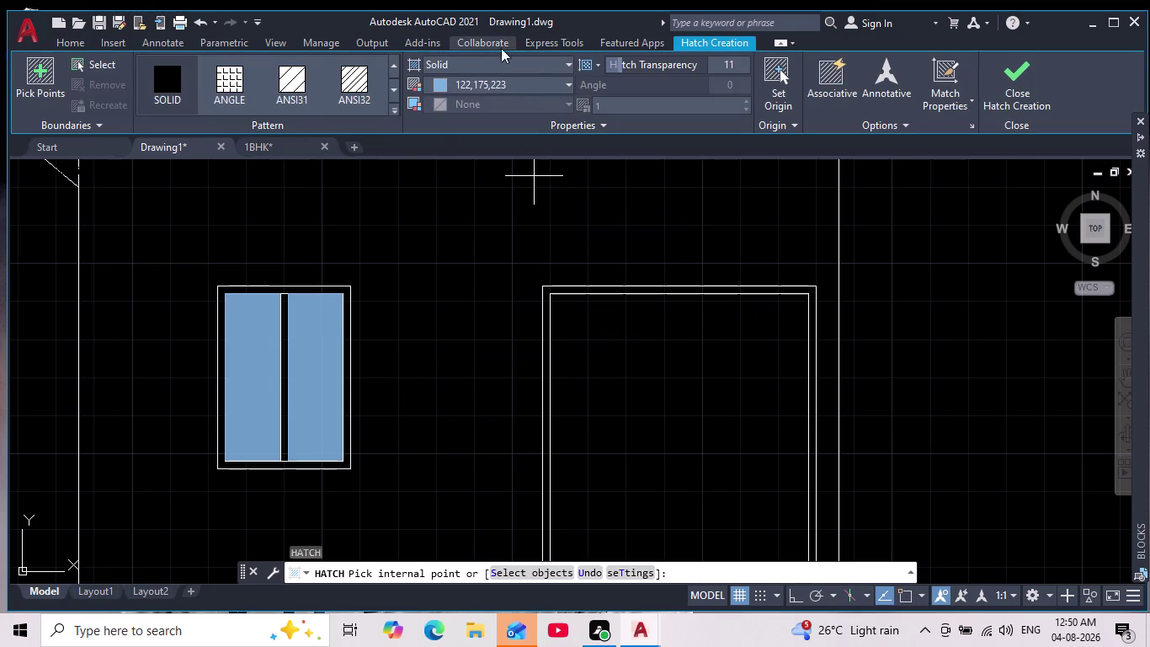
click(443, 80)
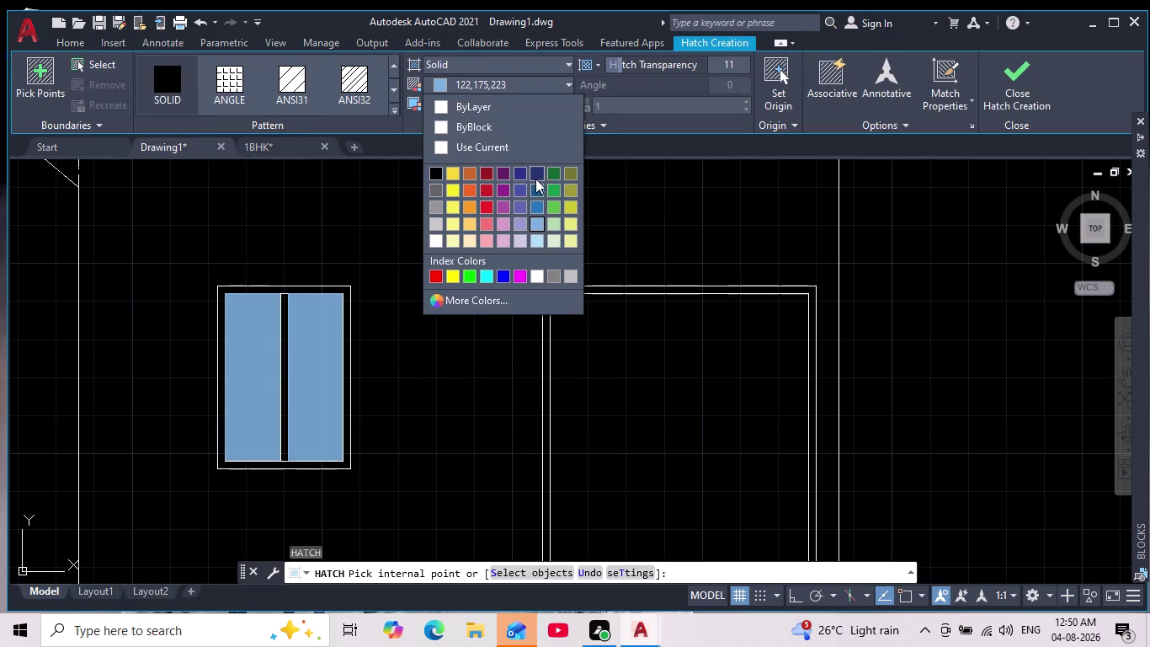
click(537, 176)
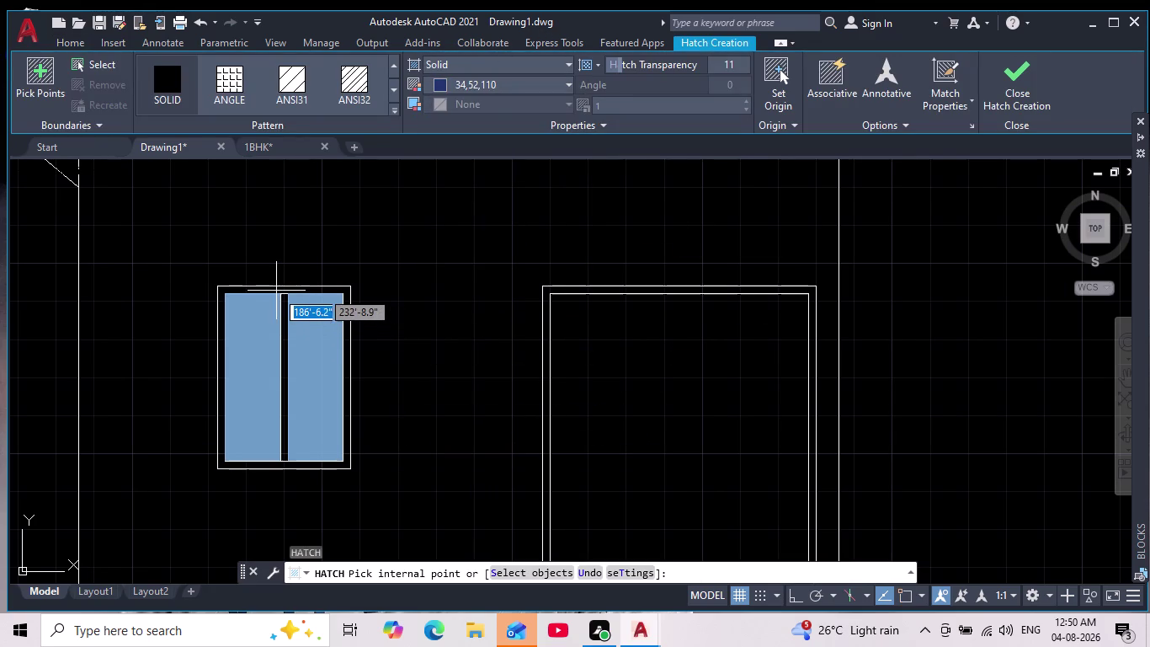
click(281, 293)
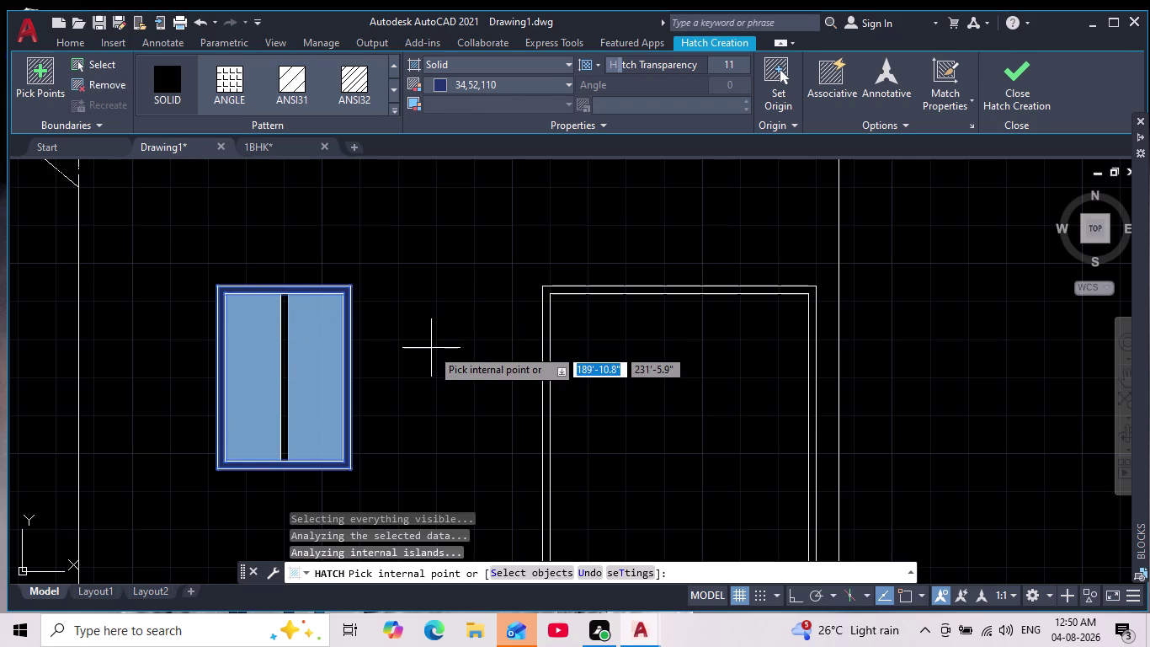
key(Escape)
scroll(down, 3)
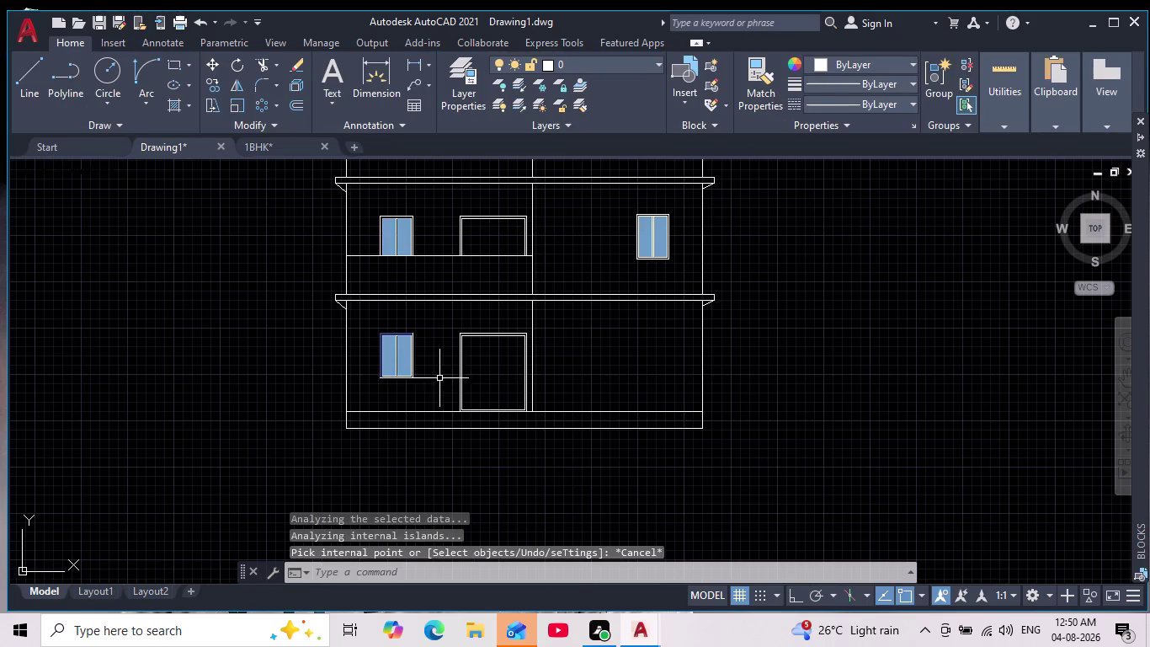
scroll(up, 3)
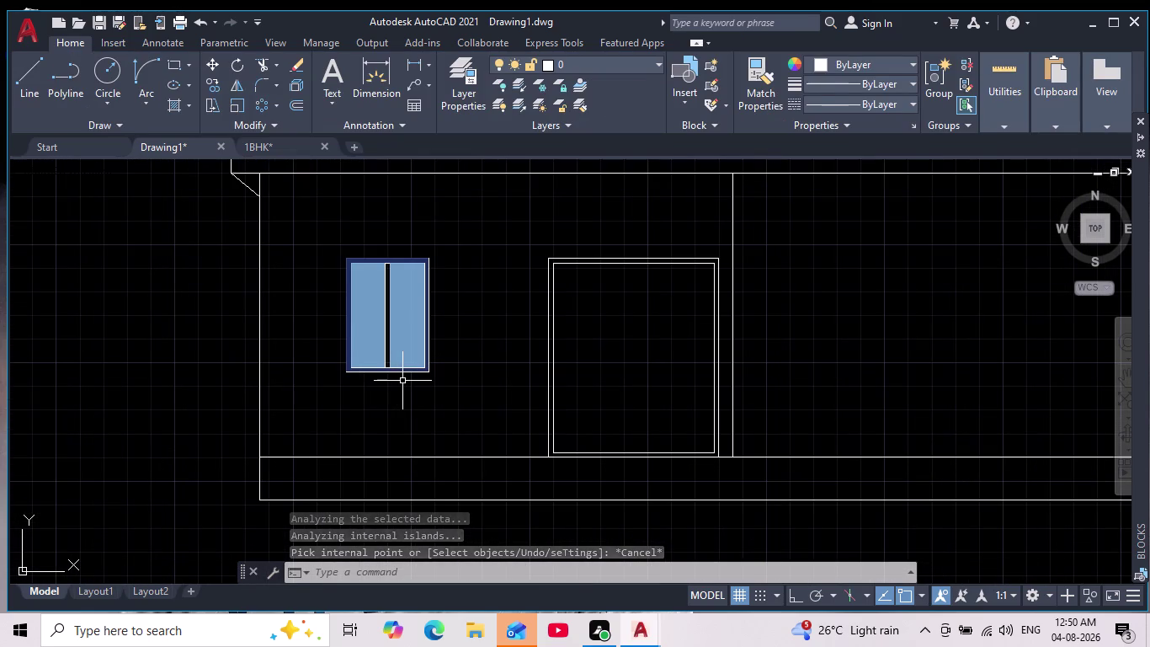
key(ctrl+z)
key(ctrl+z)
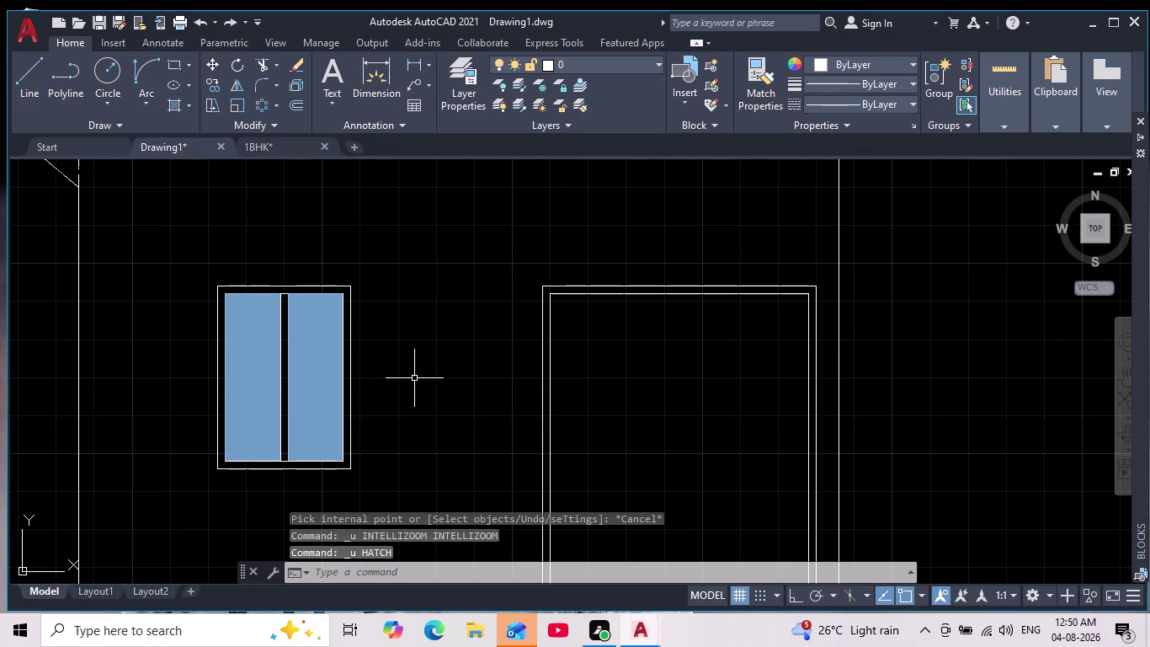
scroll(down, 3)
scroll(down, 3)
scroll(up, 3)
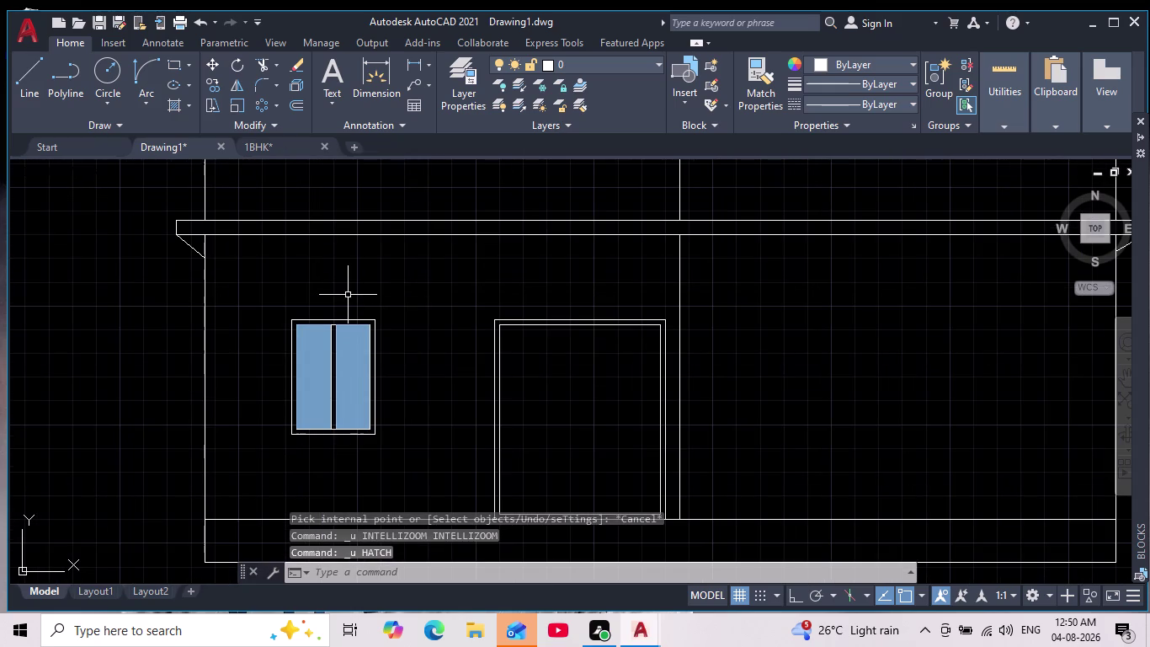
scroll(up, 3)
scroll(down, 3)
middle_drag(463, 368, 465, 381)
scroll(down, 3)
scroll(up, 3)
key(Escape)
key(Escape)
key(Escape)
key(Escape)
key(Escape)
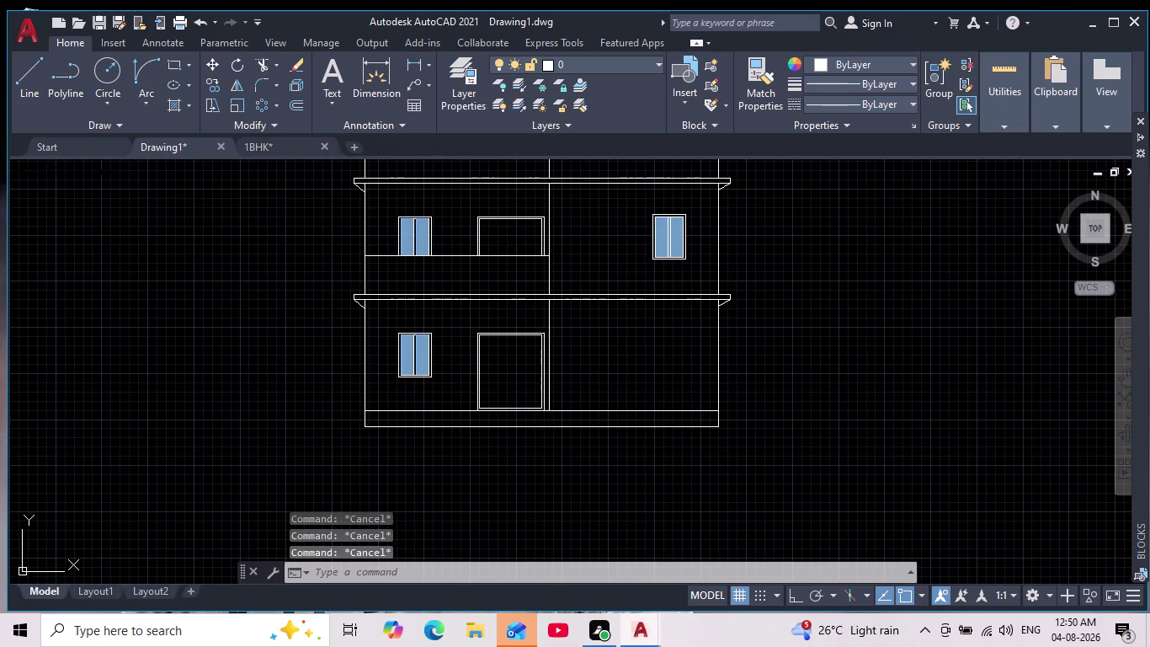
scroll(down, 3)
middle_drag(480, 427, 481, 452)
scroll(up, 3)
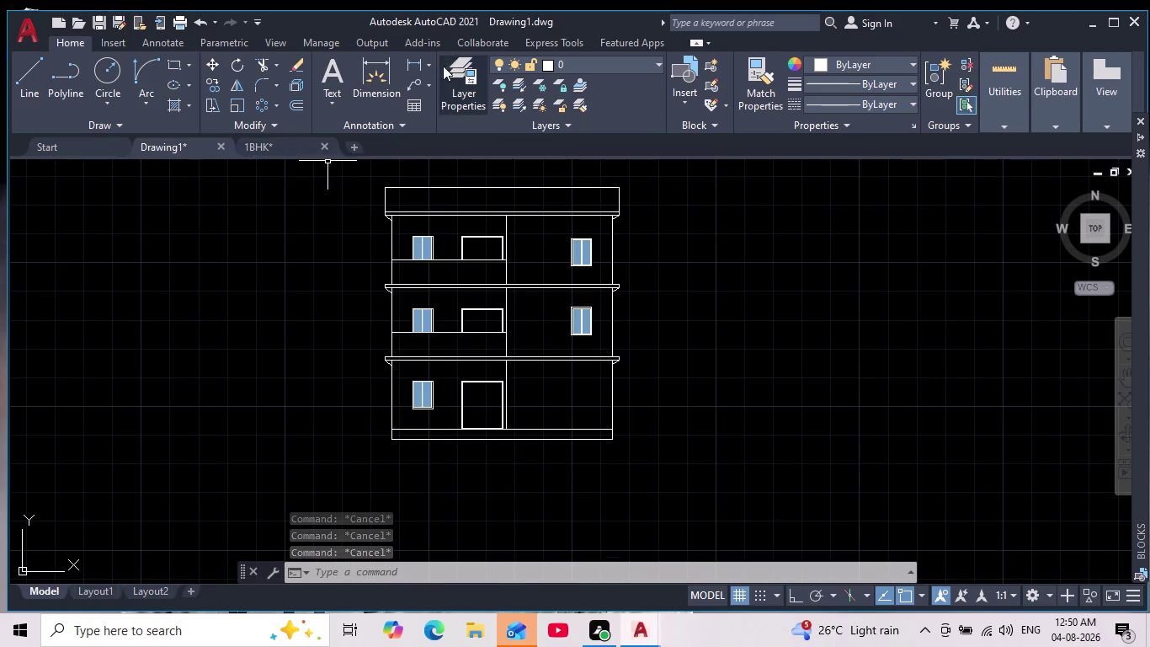
scroll(down, 3)
key(h)
Set the hatch colour to brown, index colour 34, via More Colors.
key(Return)
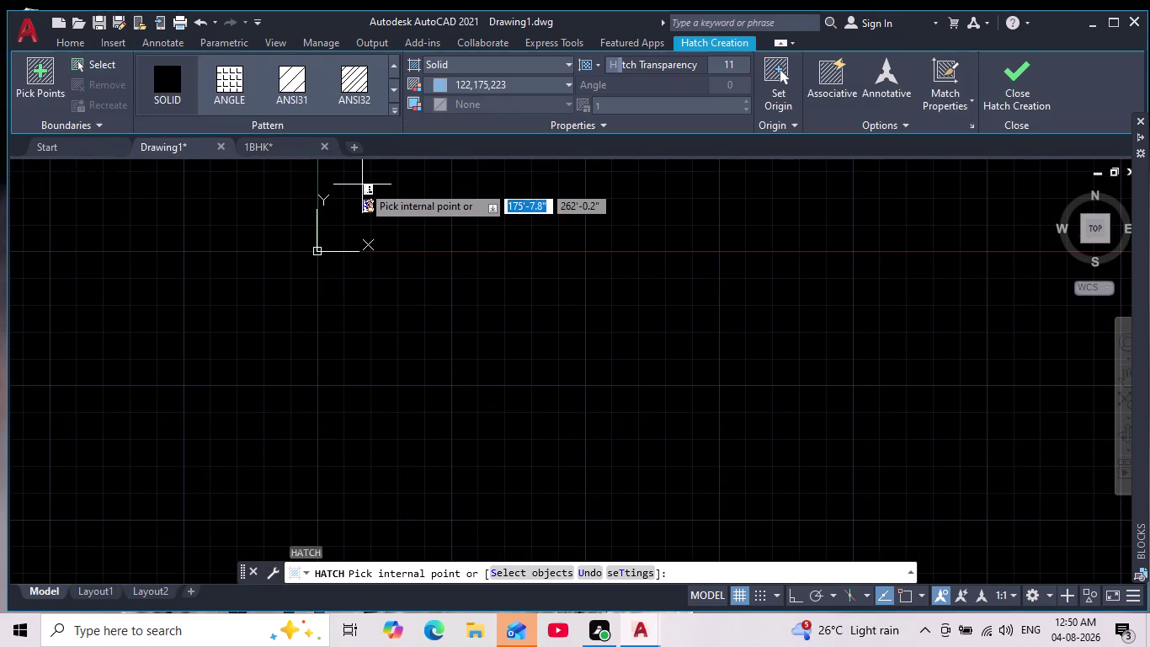
scroll(up, 3)
middle_drag(435, 360, 510, 640)
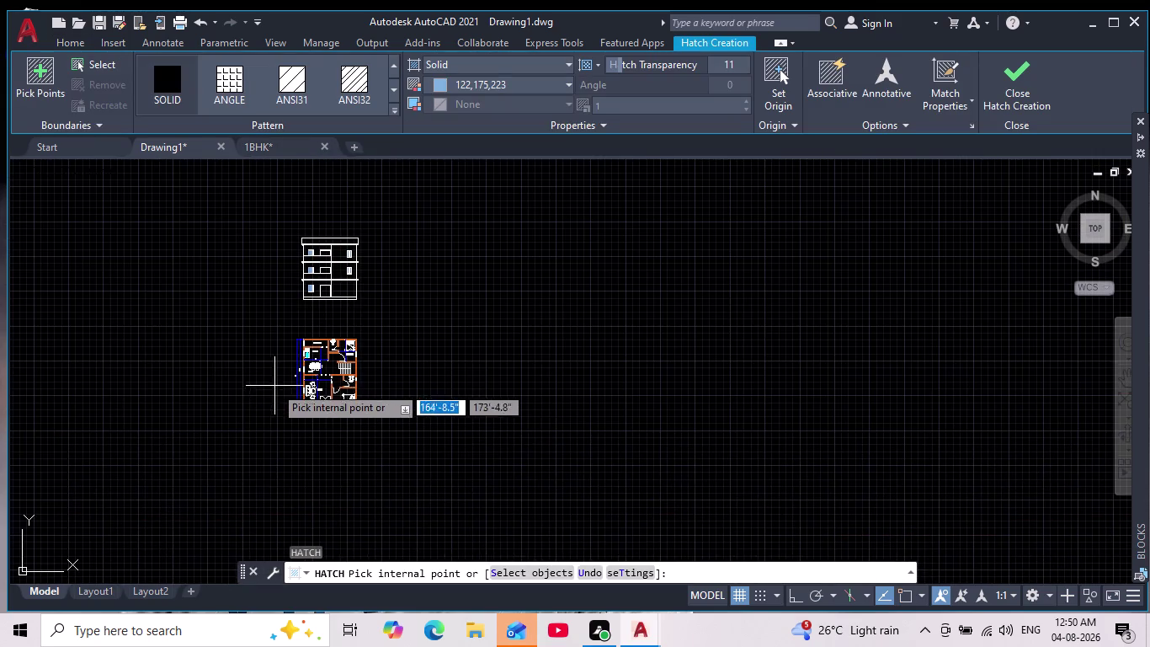
scroll(up, 3)
middle_drag(299, 406, 325, 469)
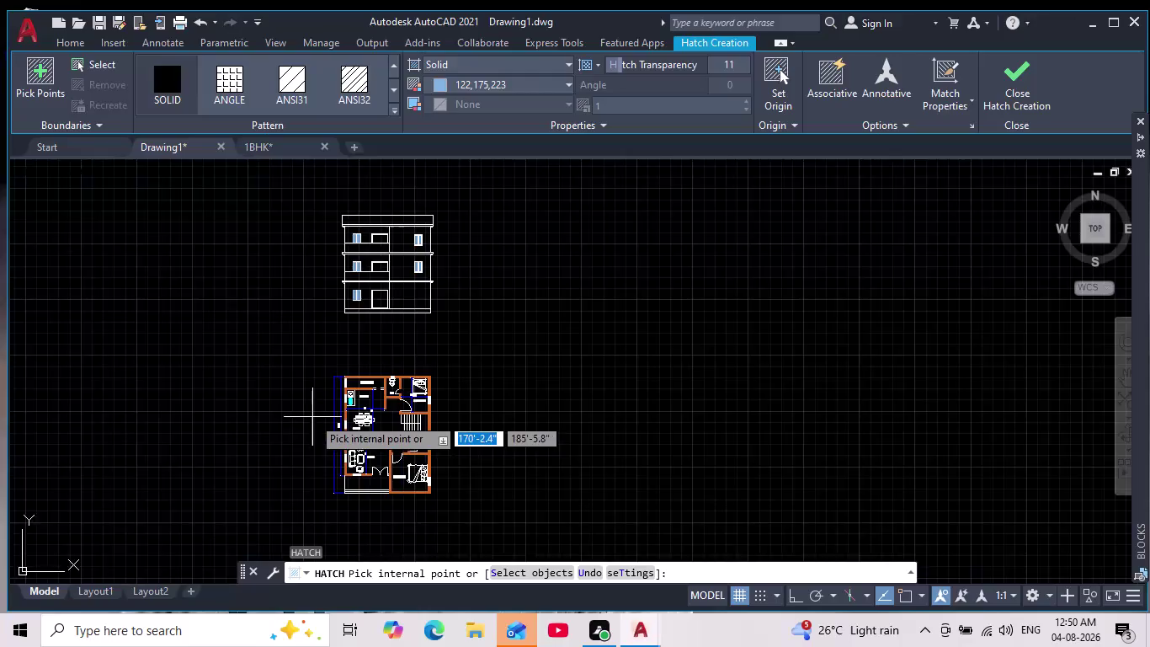
scroll(up, 3)
middle_drag(311, 413, 298, 358)
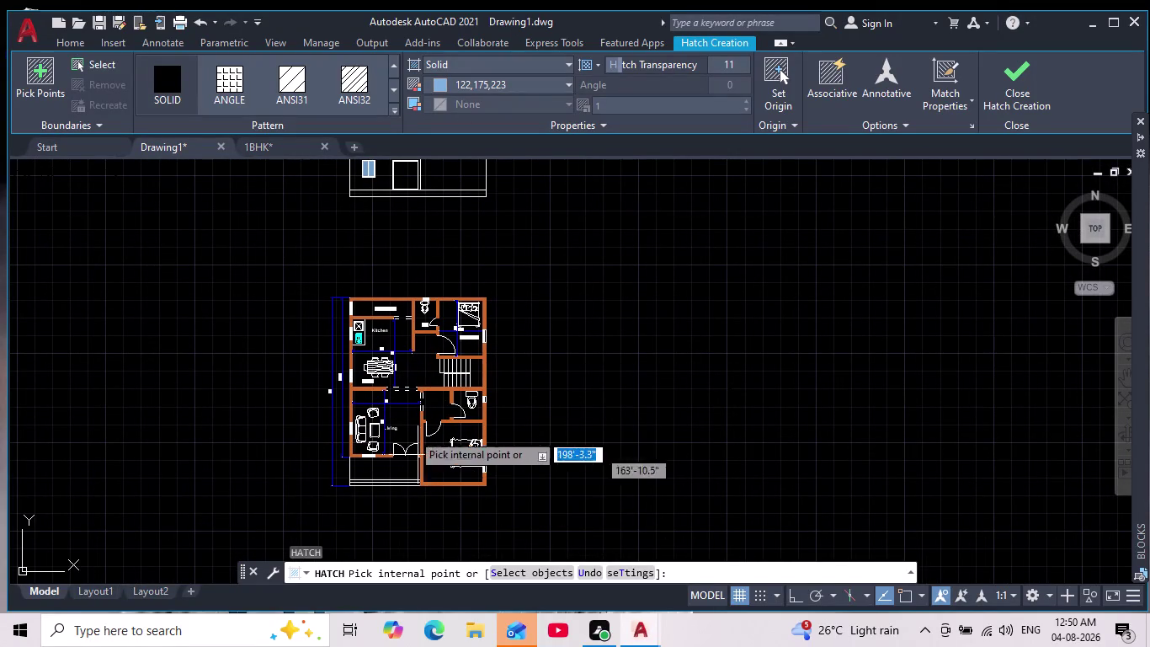
click(441, 83)
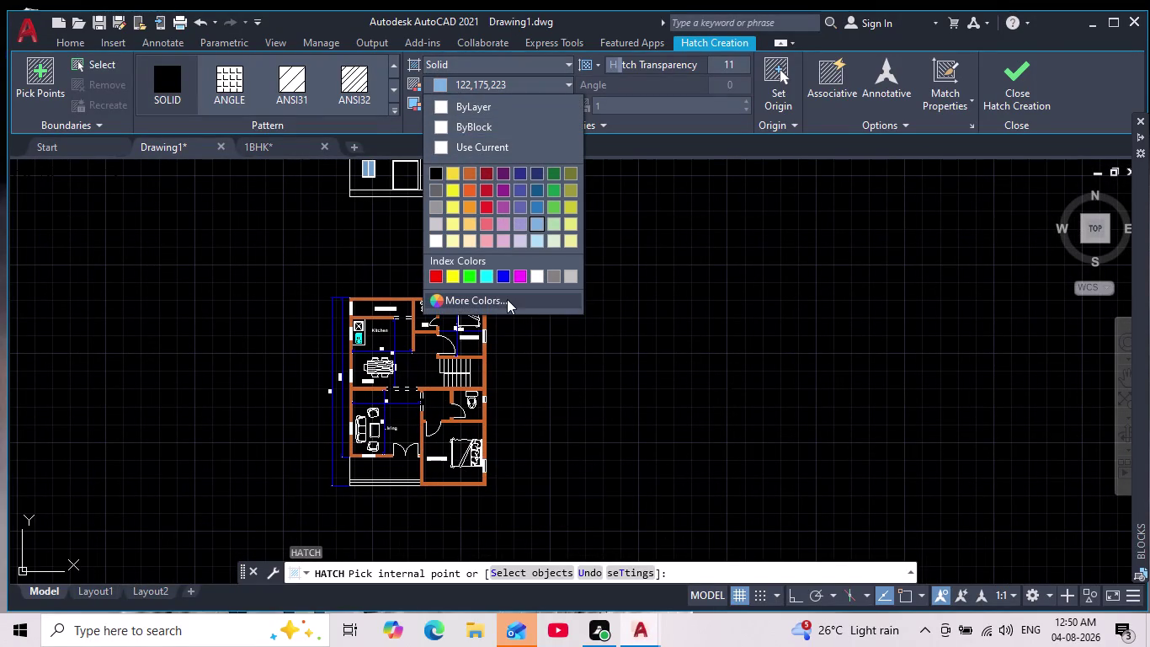
click(507, 299)
click(466, 187)
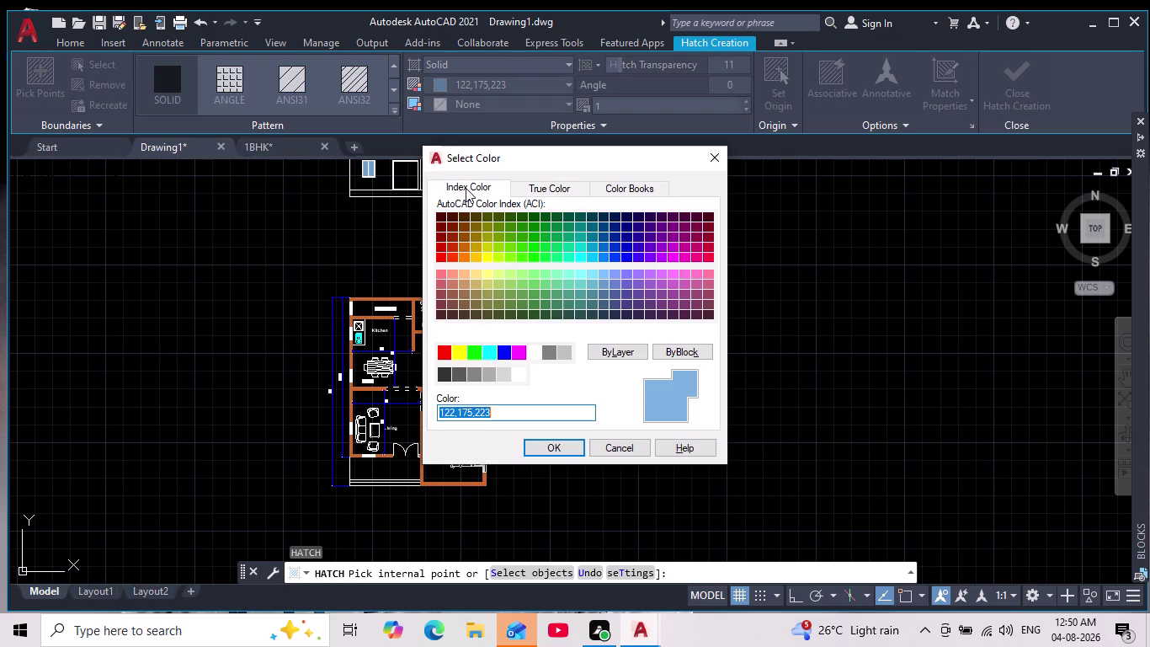
click(452, 235)
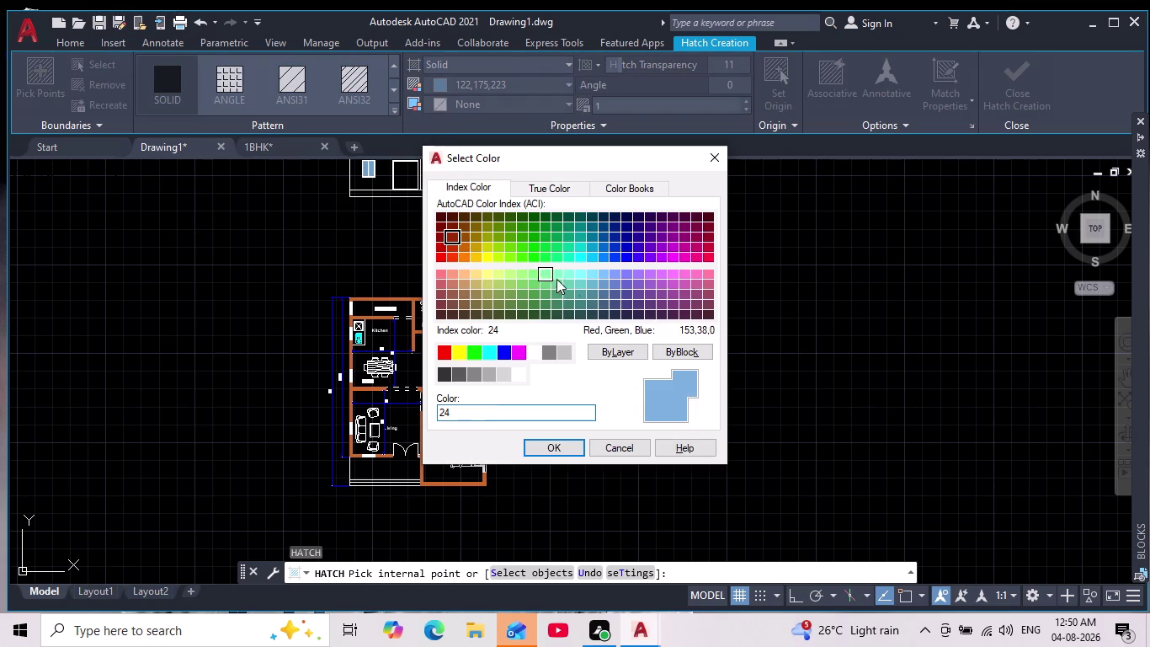
click(464, 234)
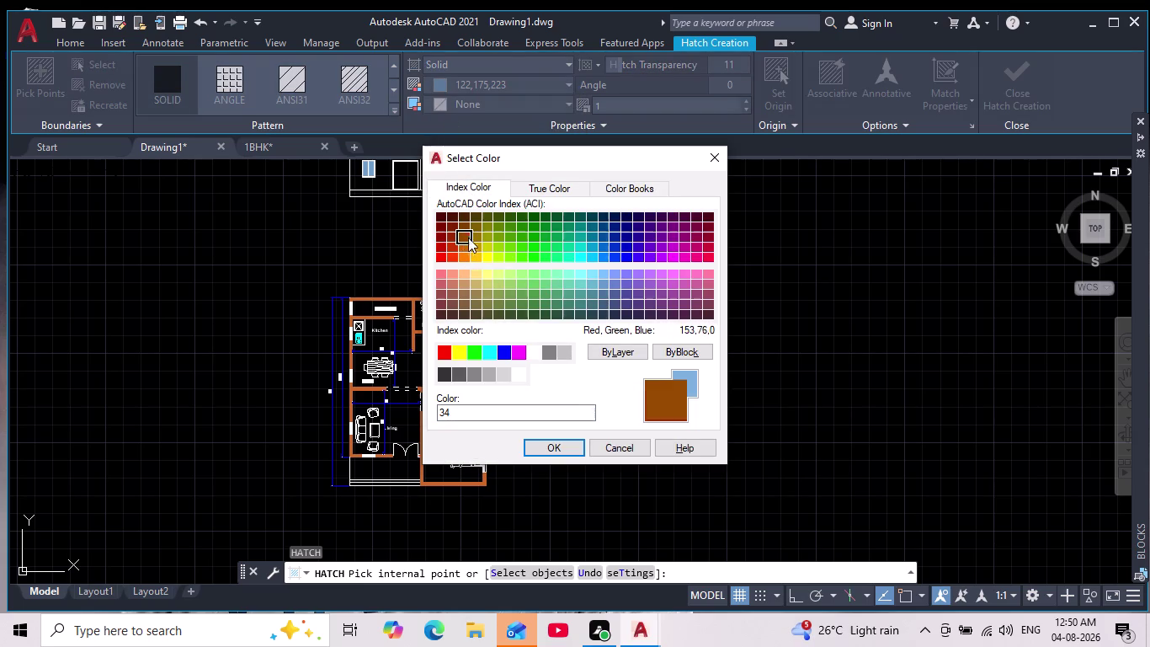
click(544, 445)
Fill the ground-floor door with the brown hatch and end the command.
middle_drag(532, 300, 558, 357)
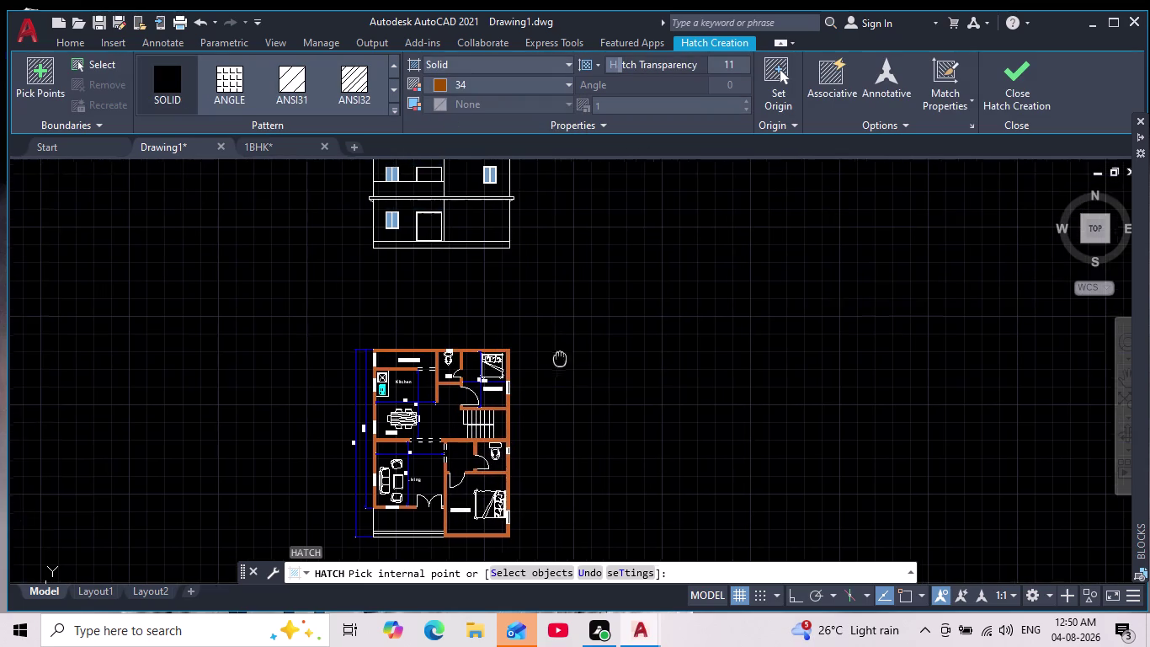
middle_drag(558, 357, 573, 388)
scroll(up, 3)
click(375, 271)
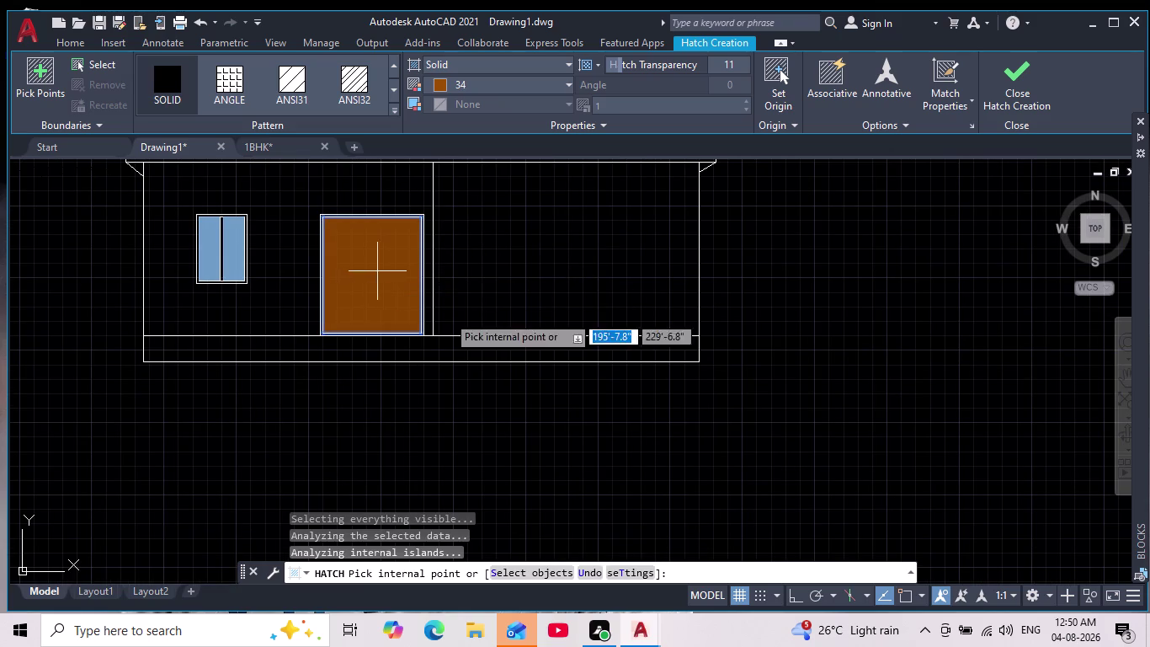
key(Escape)
middle_drag(508, 417, 517, 445)
scroll(down, 3)
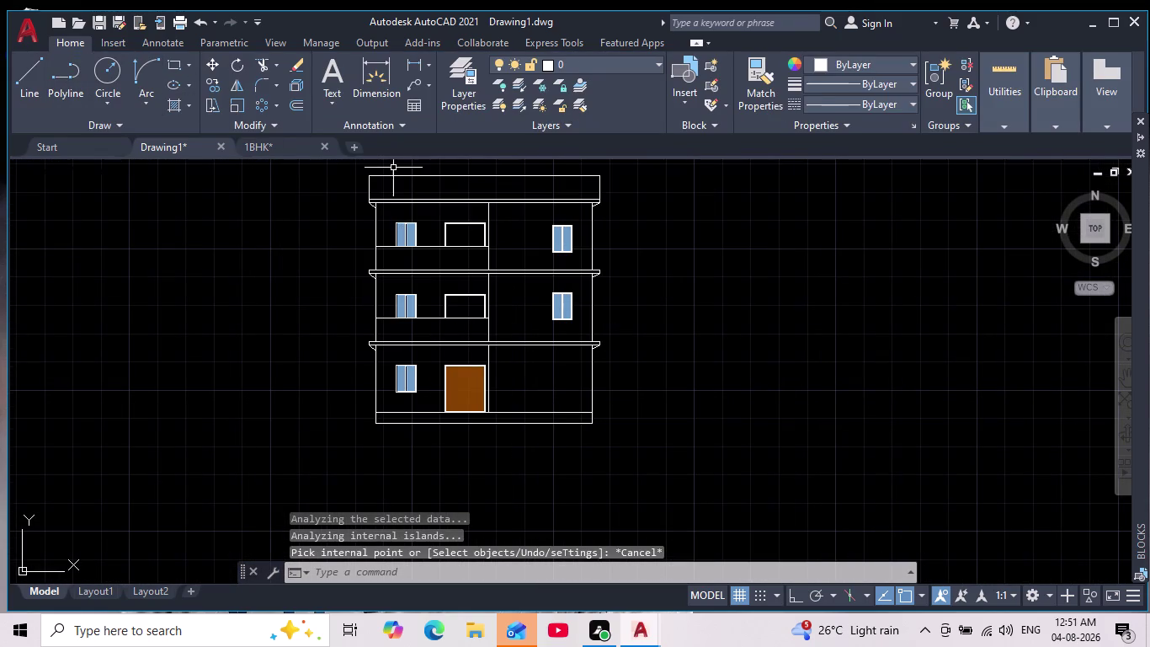
click(44, 72)
scroll(up, 3)
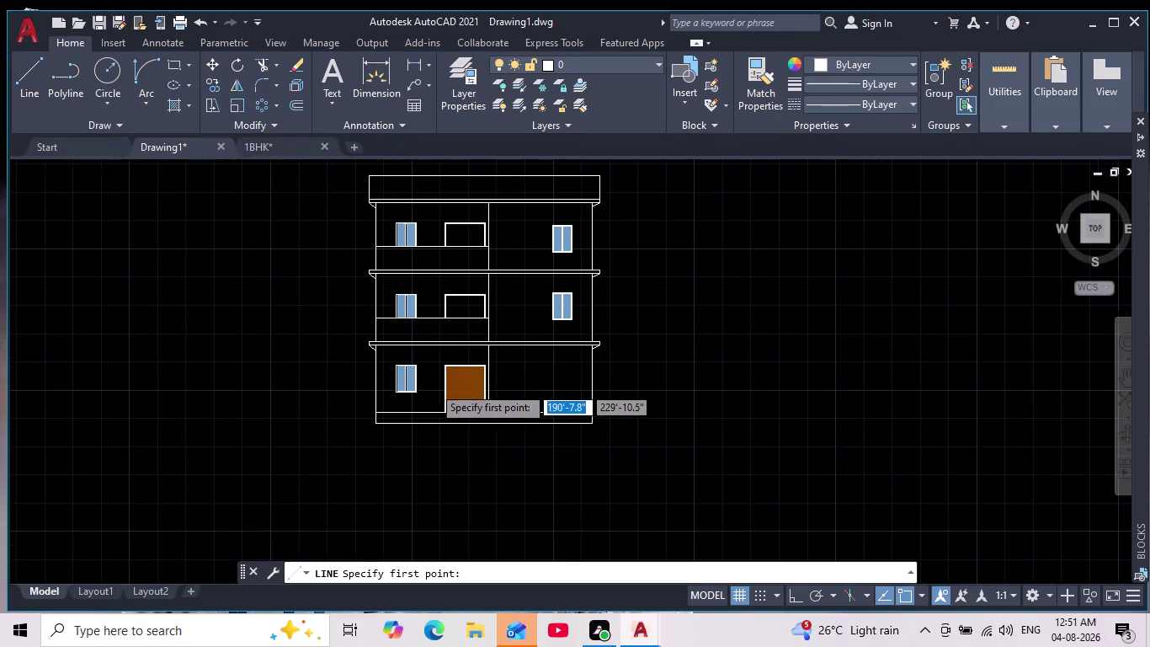
scroll(up, 3)
scroll(up, 3)
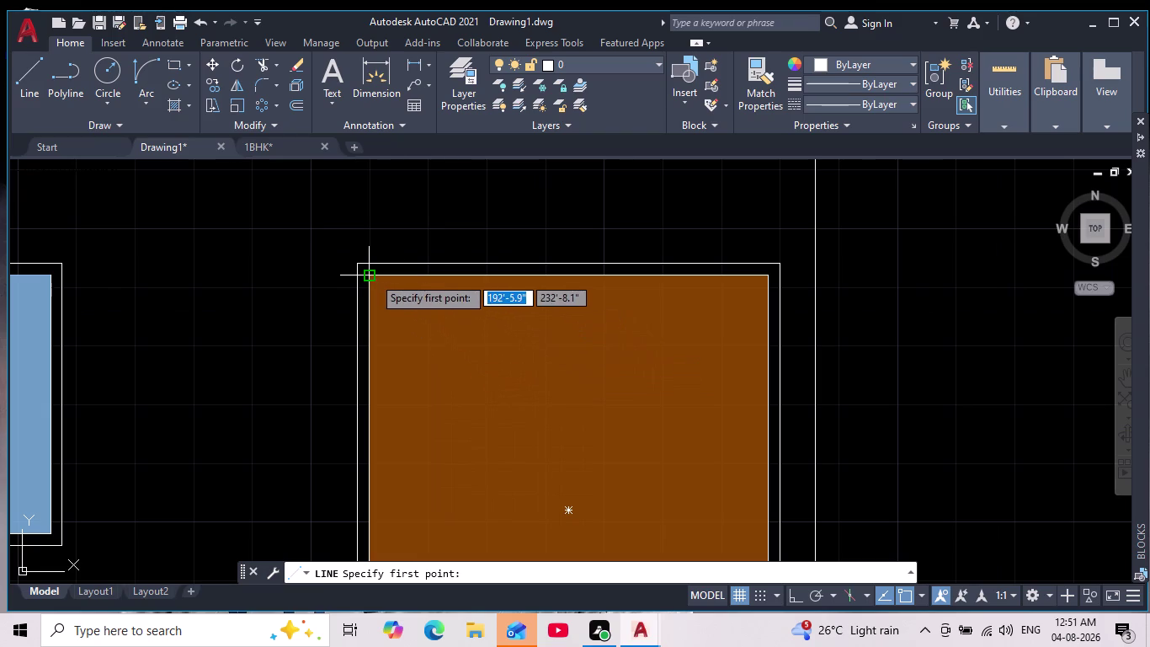
click(373, 276)
scroll(down, 3)
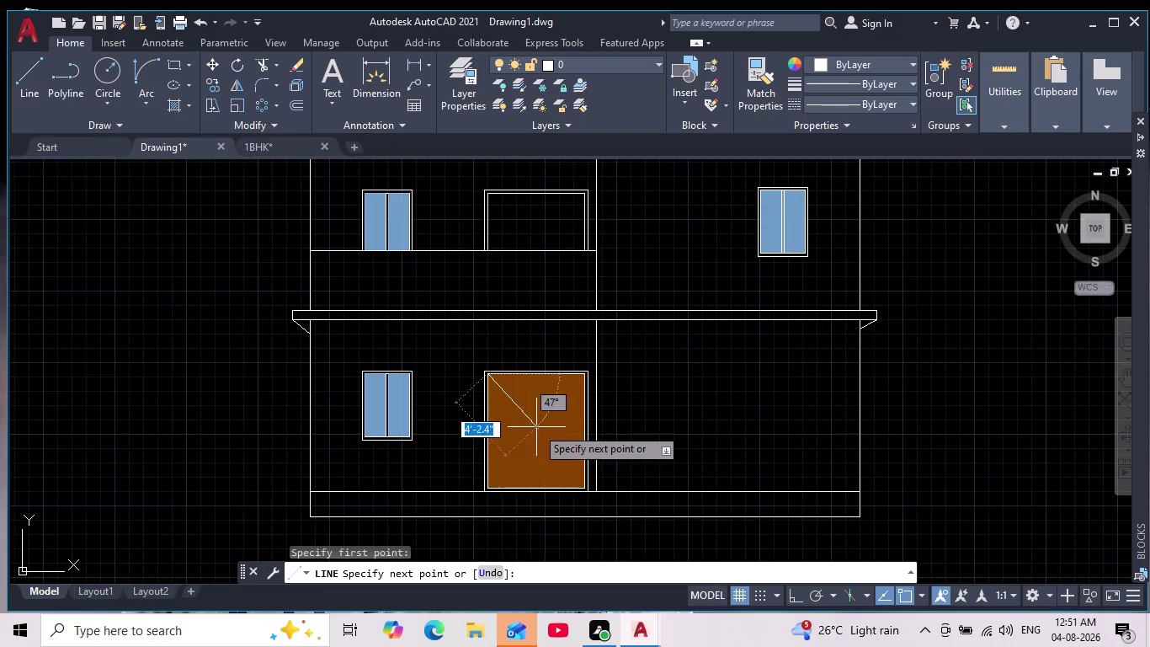
scroll(up, 3)
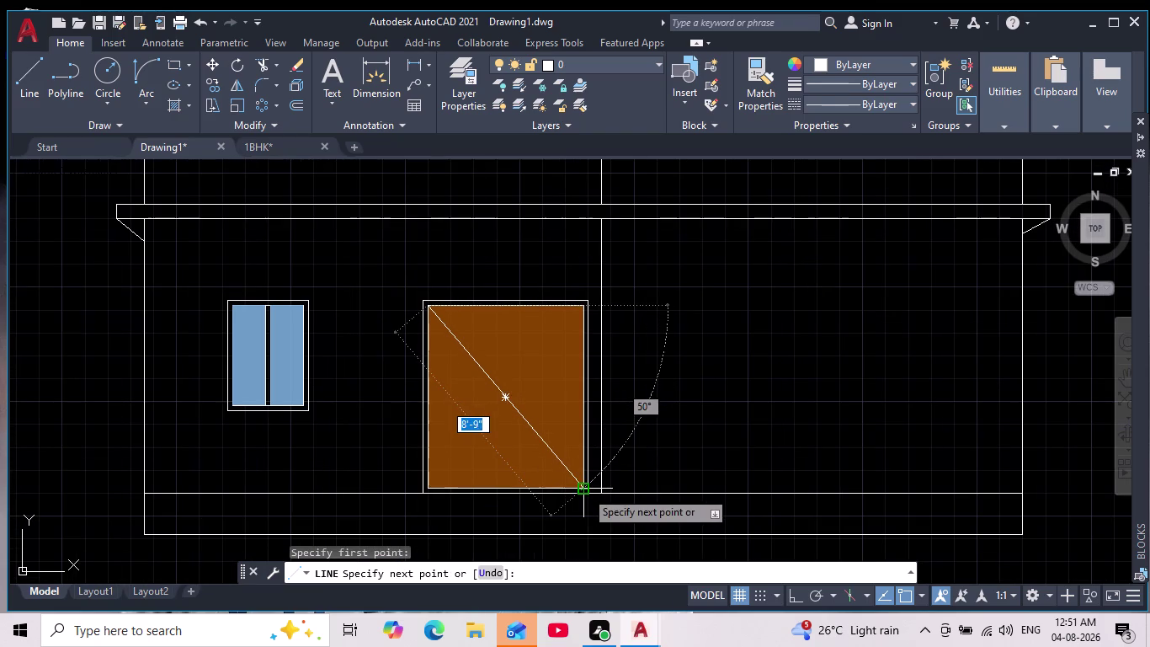
click(508, 400)
scroll(up, 3)
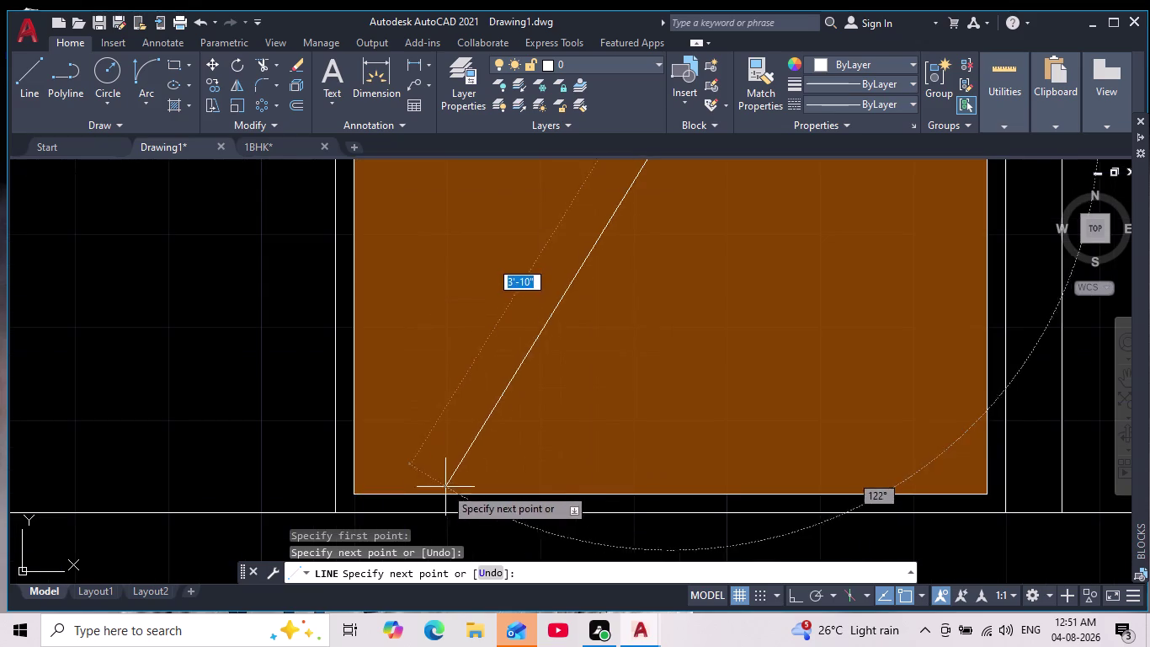
click(356, 495)
key(Escape)
scroll(down, 3)
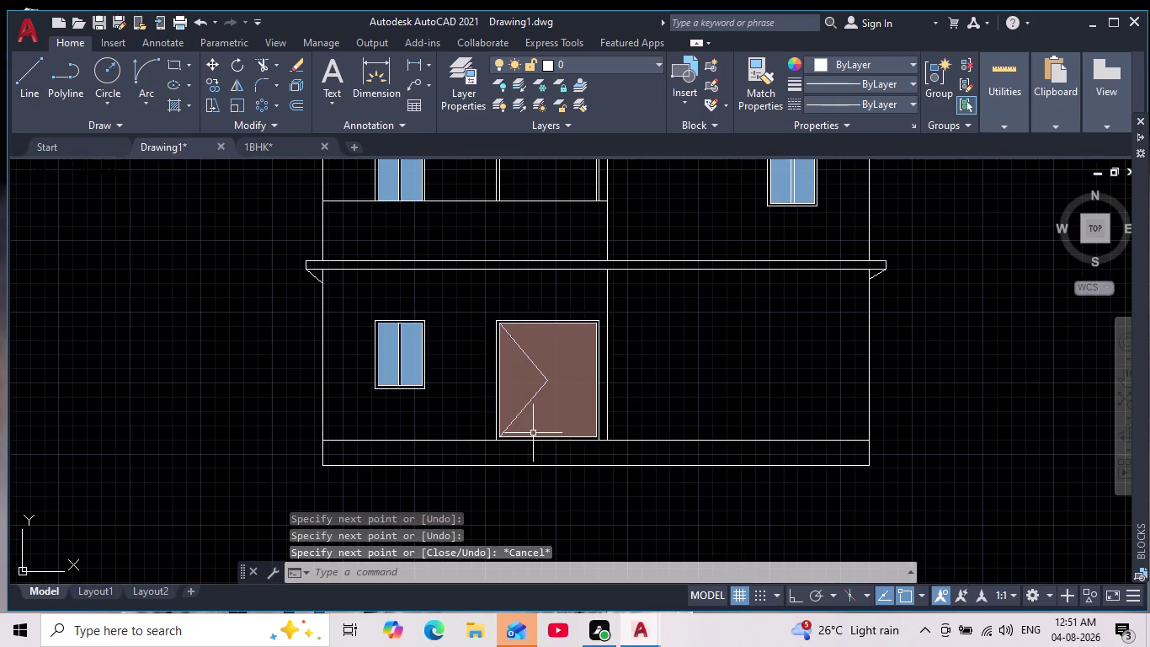
middle_drag(548, 484, 416, 406)
scroll(down, 3)
scroll(up, 3)
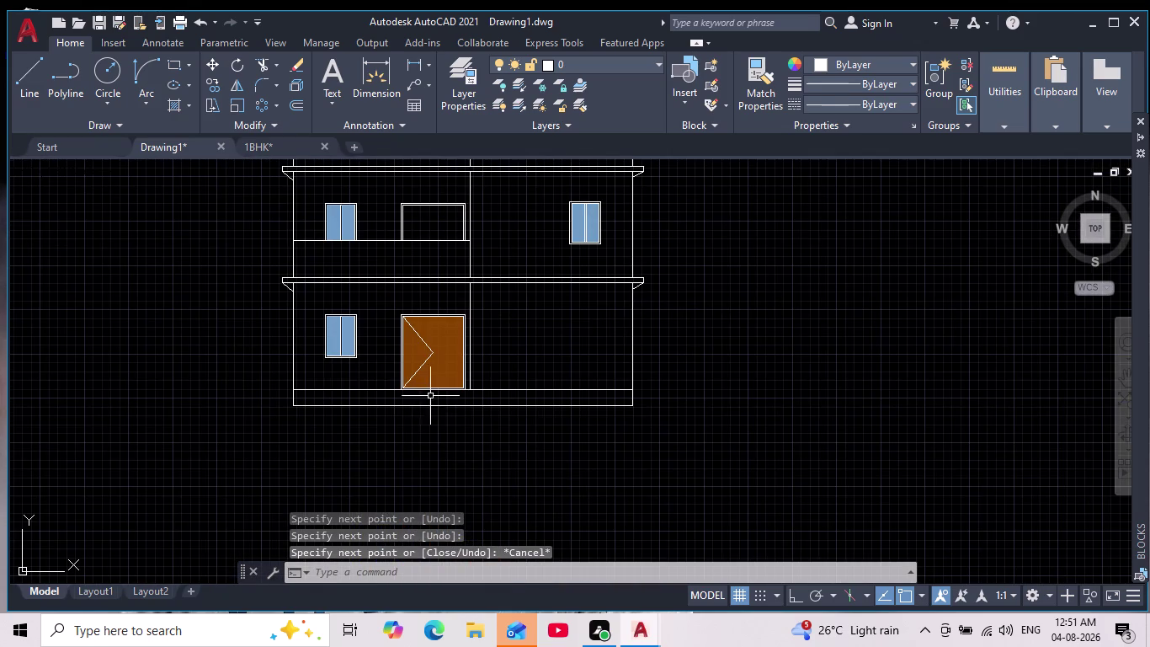
scroll(up, 3)
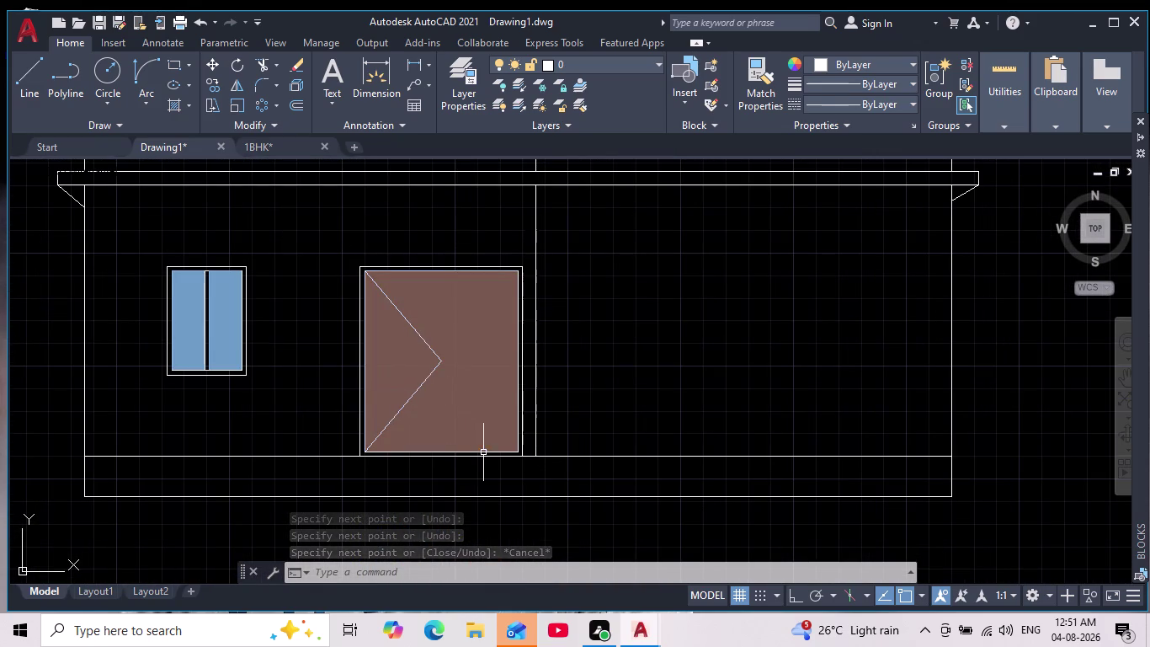
scroll(down, 3)
scroll(down, 3)
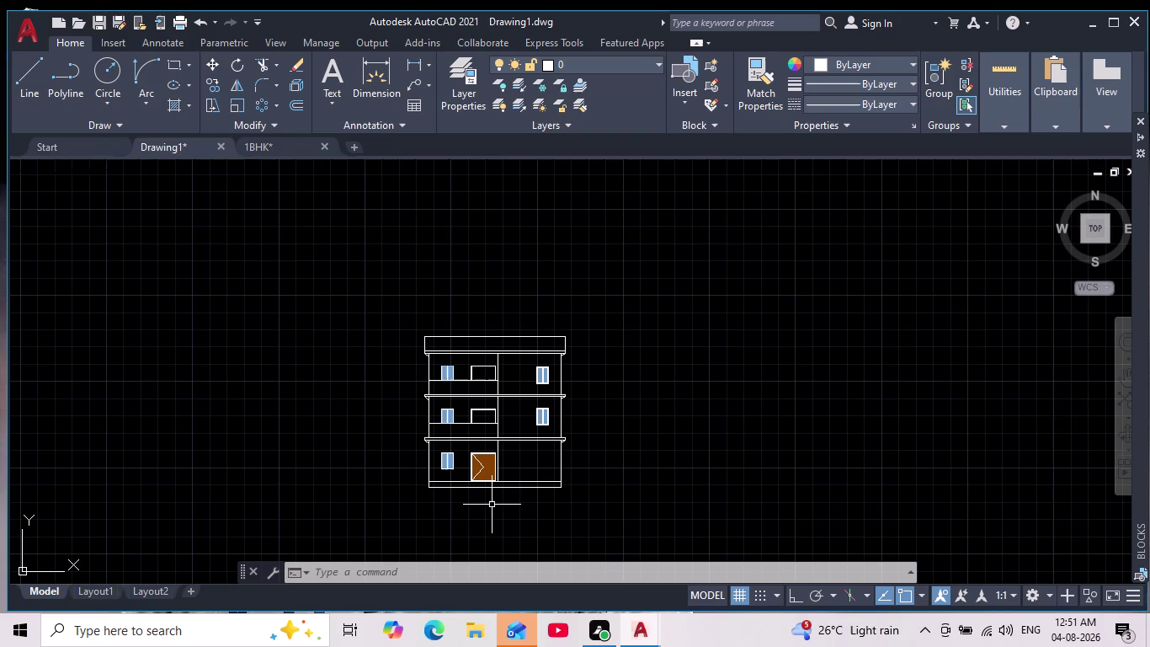
scroll(up, 3)
scroll(up, 3)
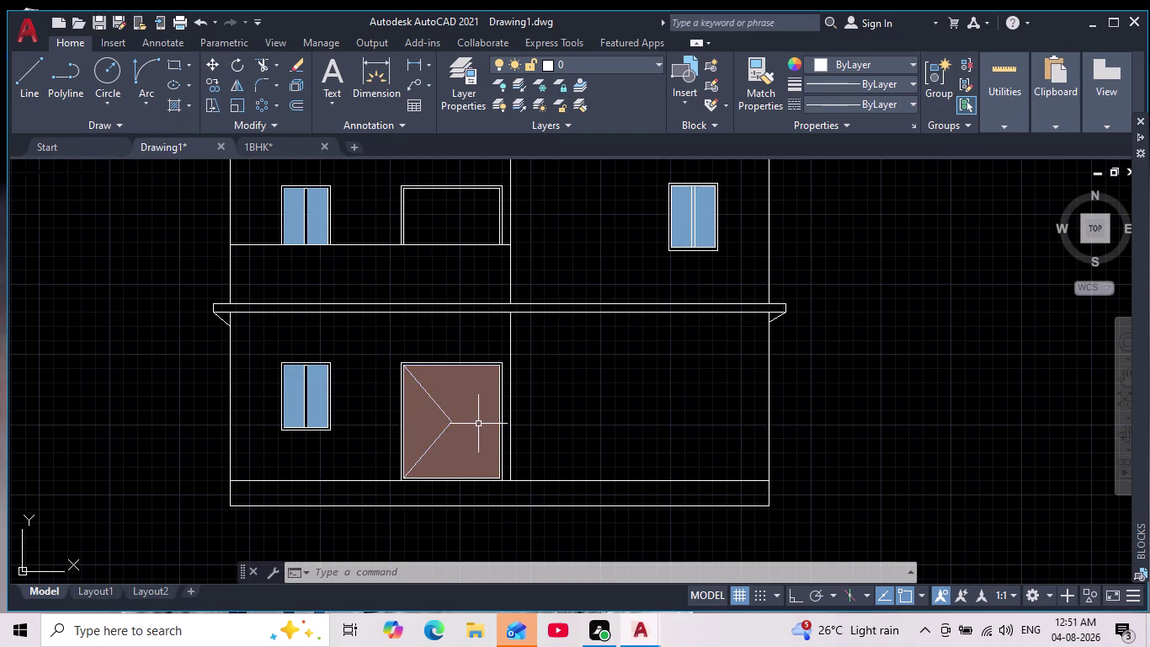
scroll(down, 3)
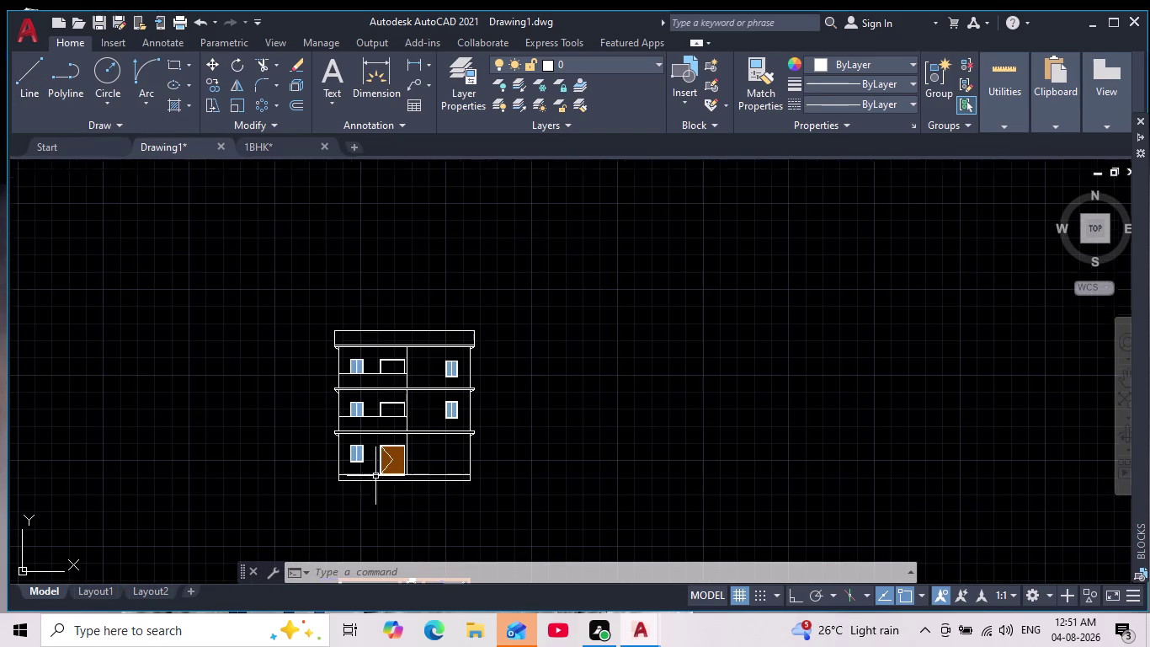
scroll(up, 3)
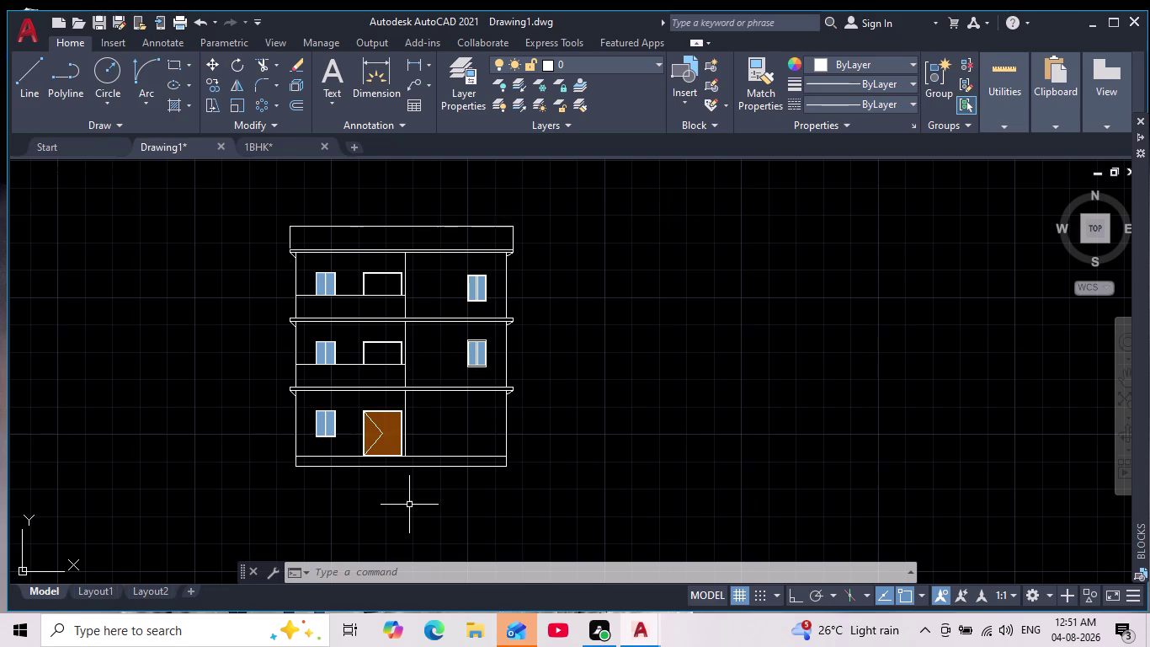
scroll(up, 3)
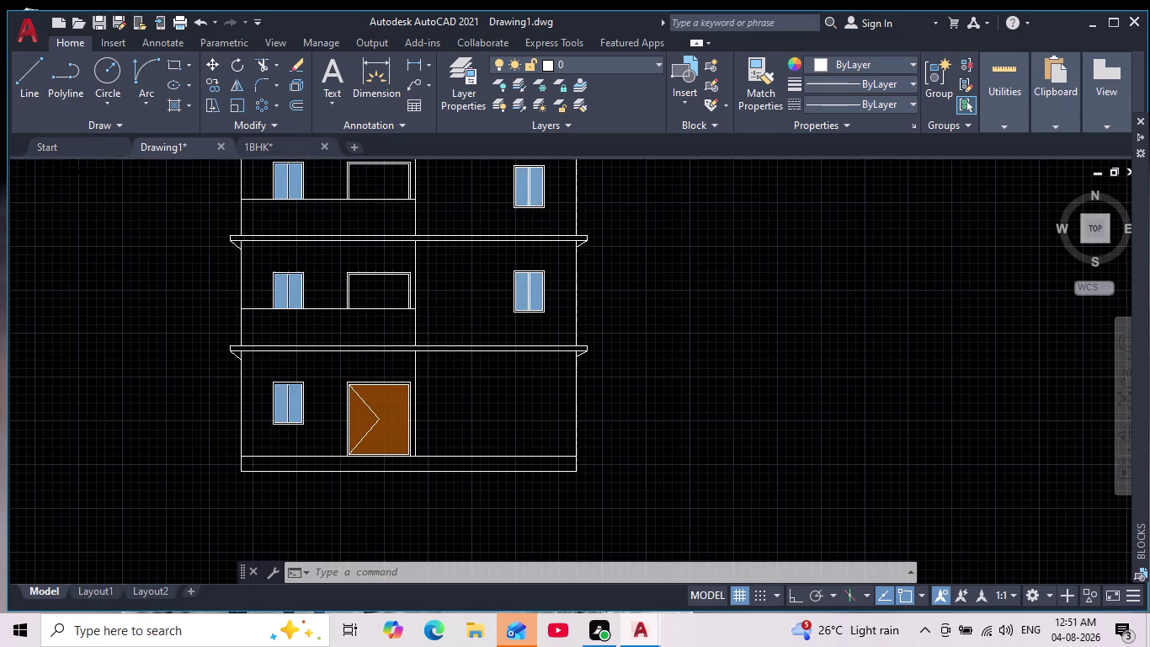
scroll(up, 3)
click(391, 391)
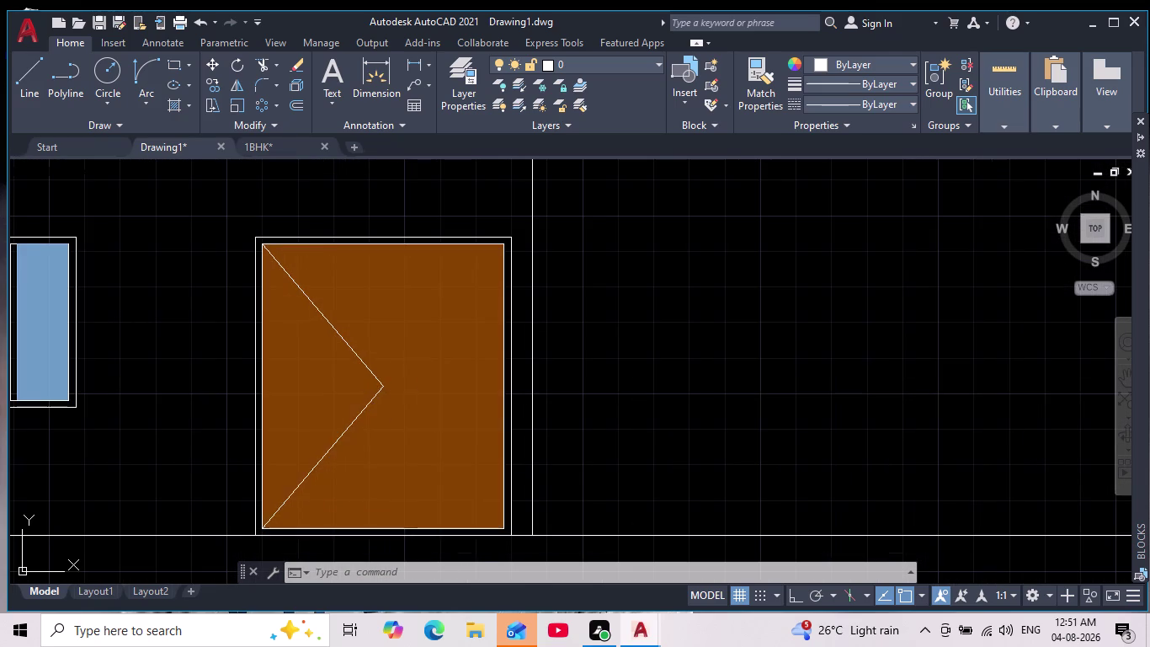
key(Escape)
click(382, 381)
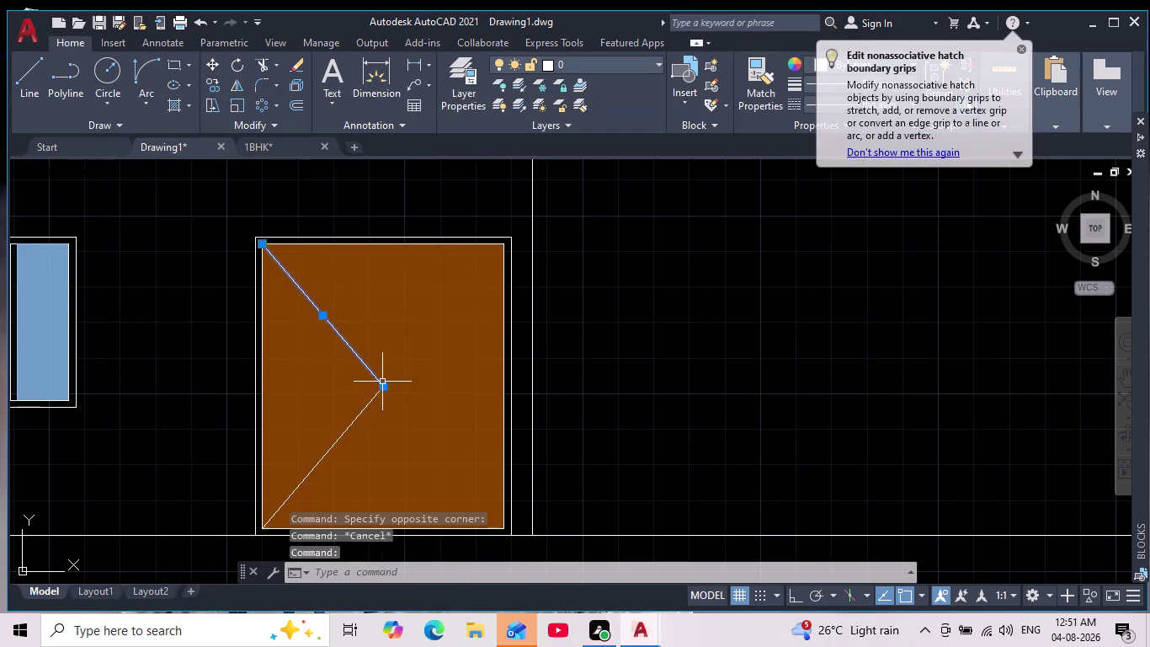
click(363, 409)
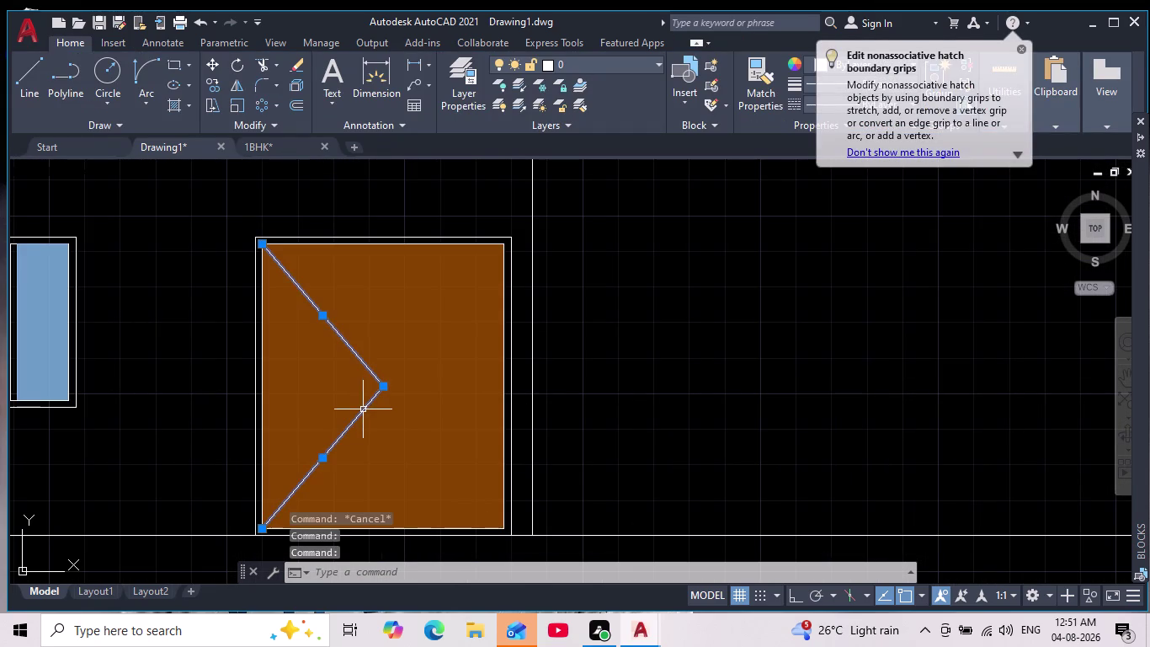
key(Delete)
scroll(down, 3)
scroll(down, 3)
scroll(up, 3)
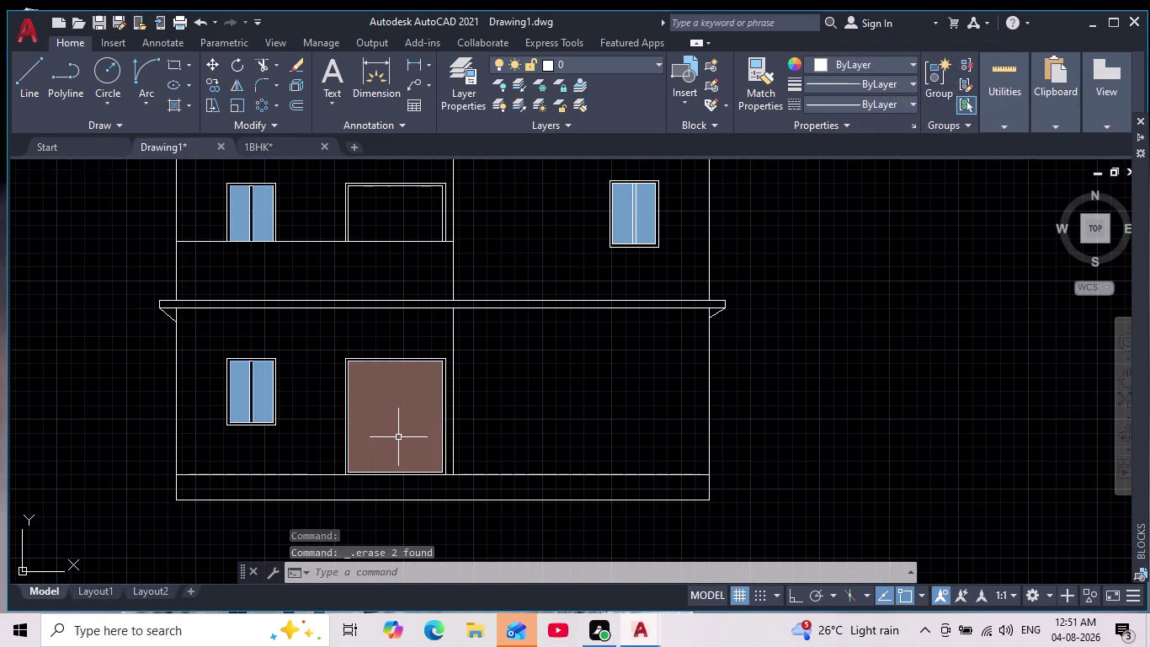
key(Escape)
key(Escape)
Draw a first handle rectangle at the door edge, then erase it as misplaced.
scroll(down, 3)
middle_drag(460, 473, 512, 405)
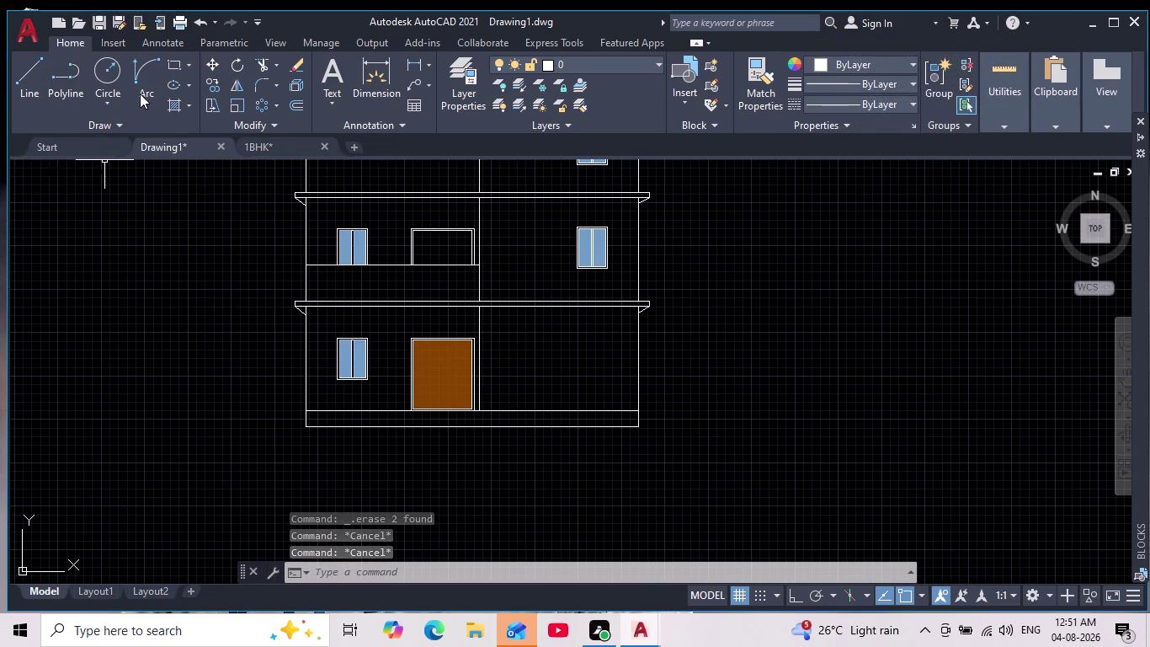
click(166, 64)
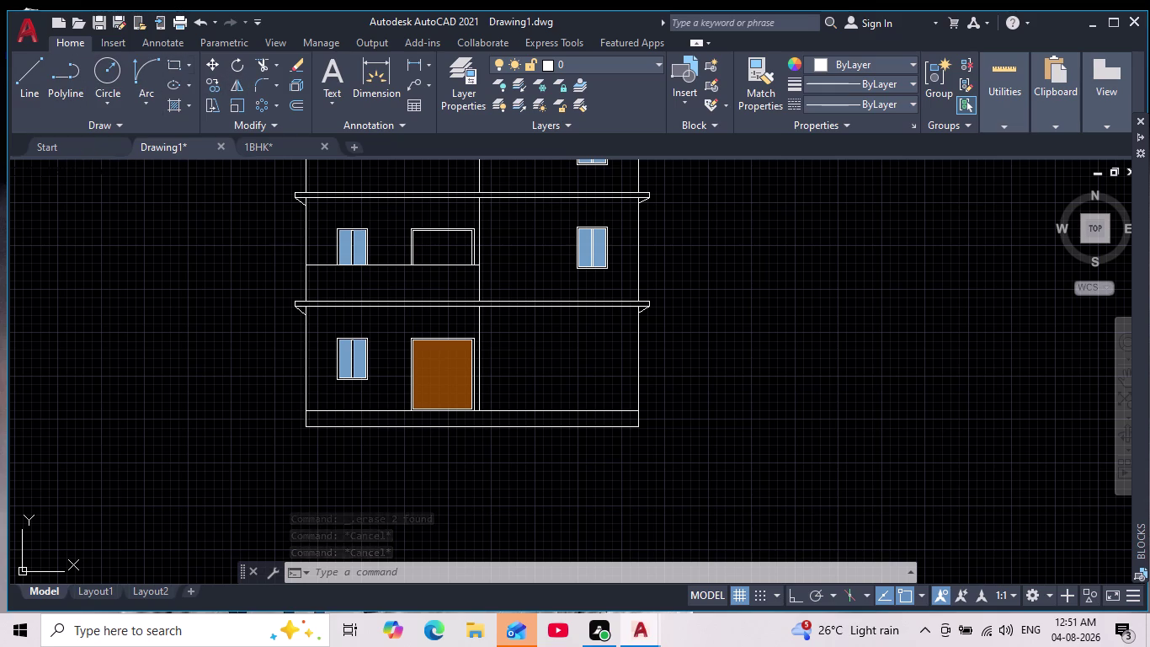
scroll(up, 3)
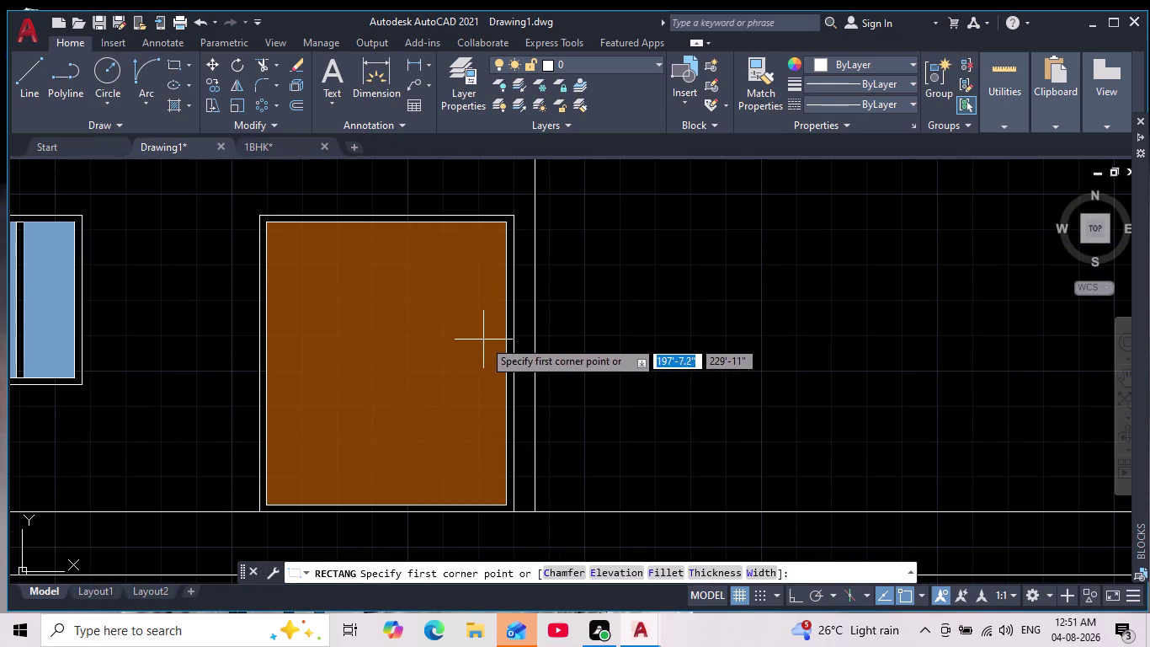
click(495, 357)
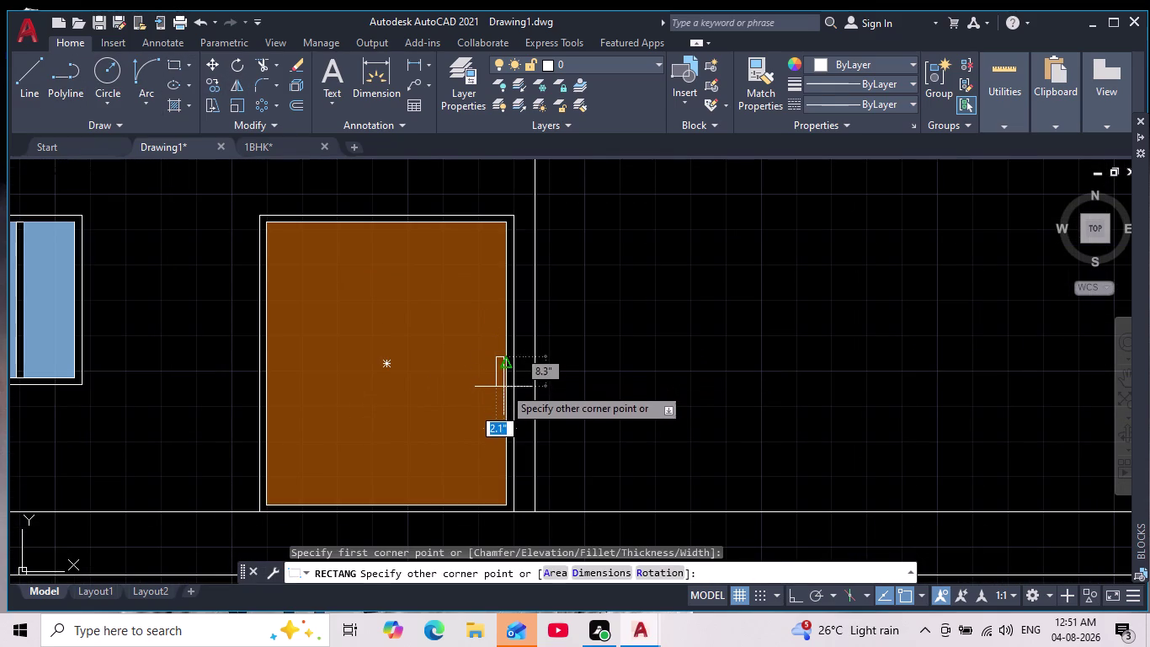
click(501, 393)
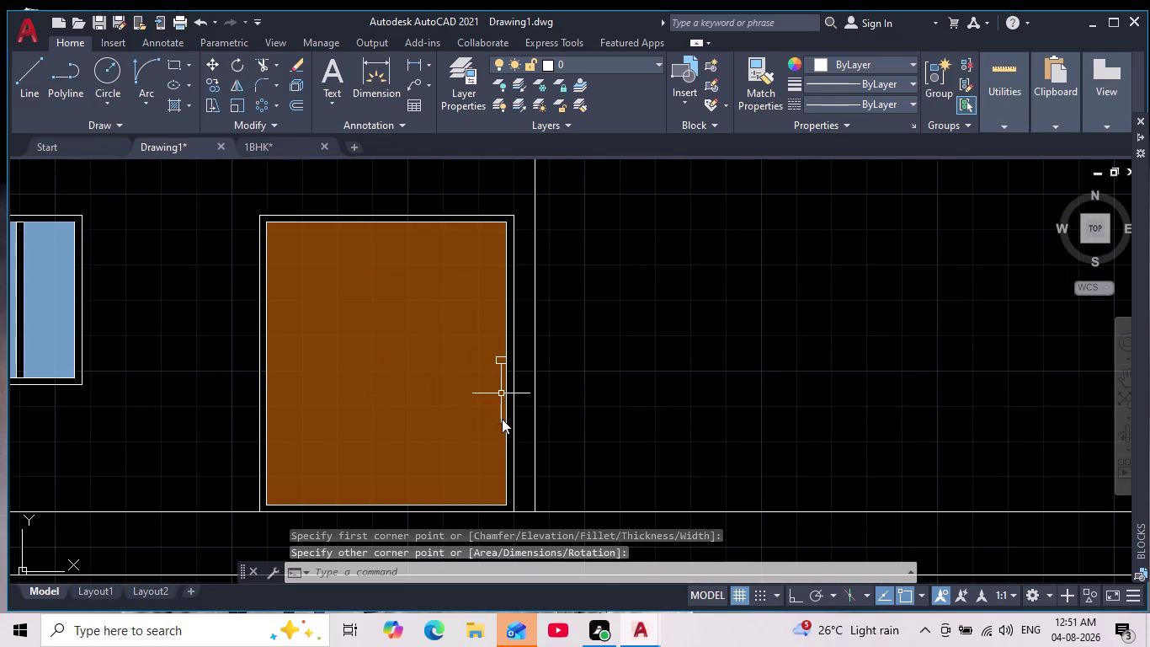
key(Escape)
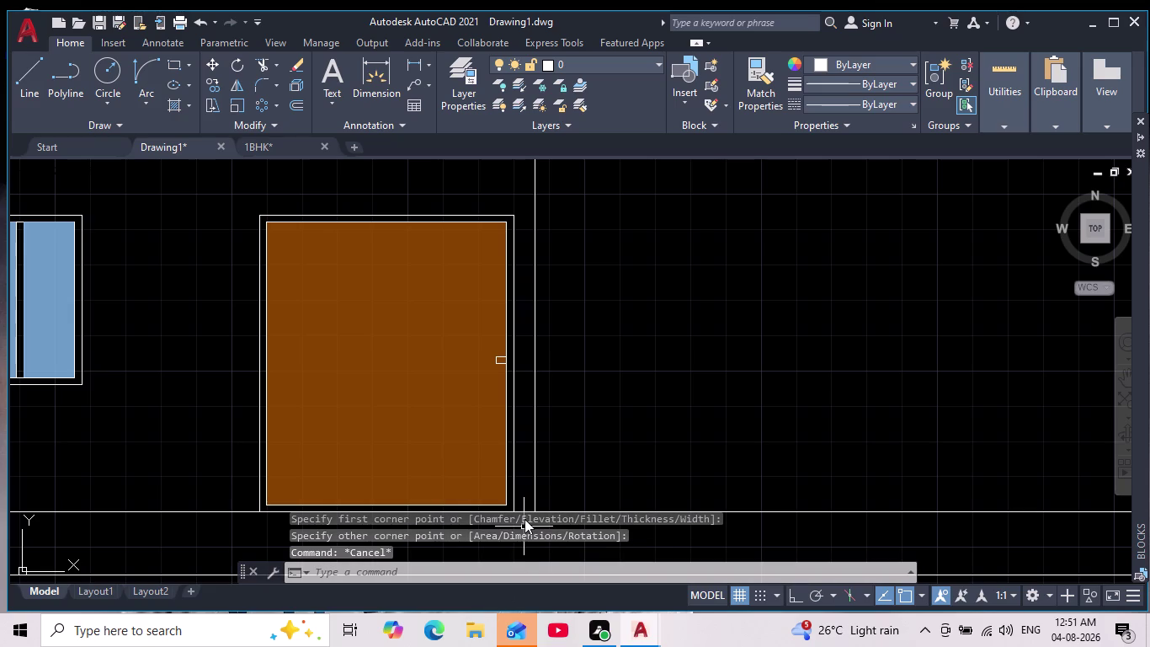
key(Escape)
scroll(down, 3)
scroll(up, 3)
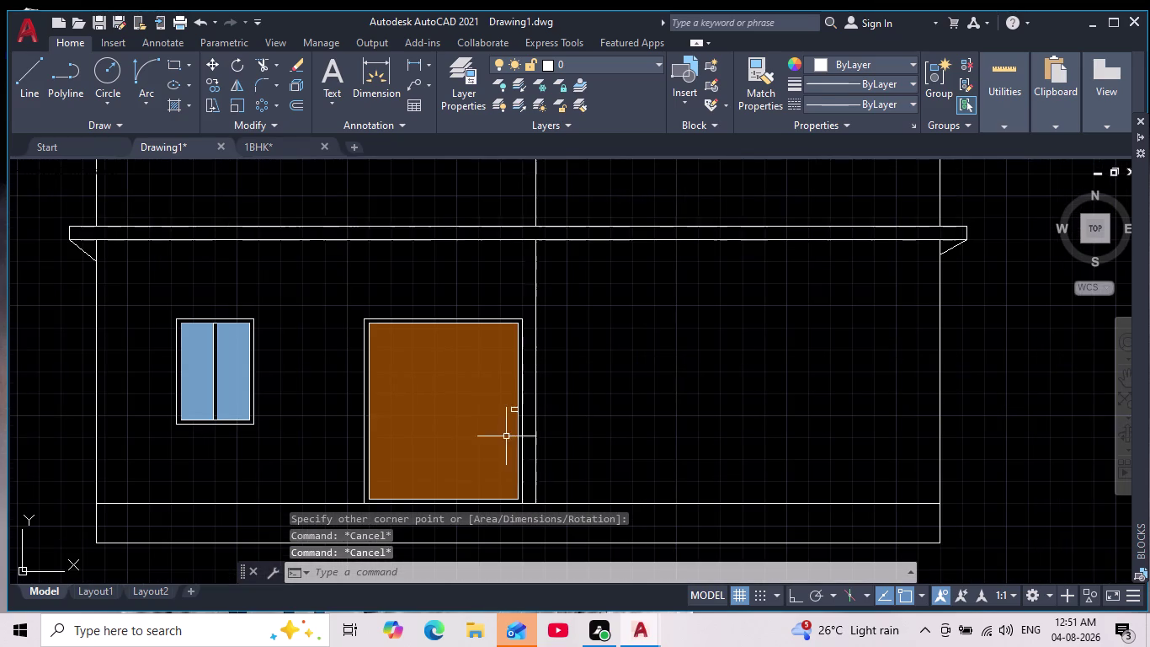
scroll(up, 3)
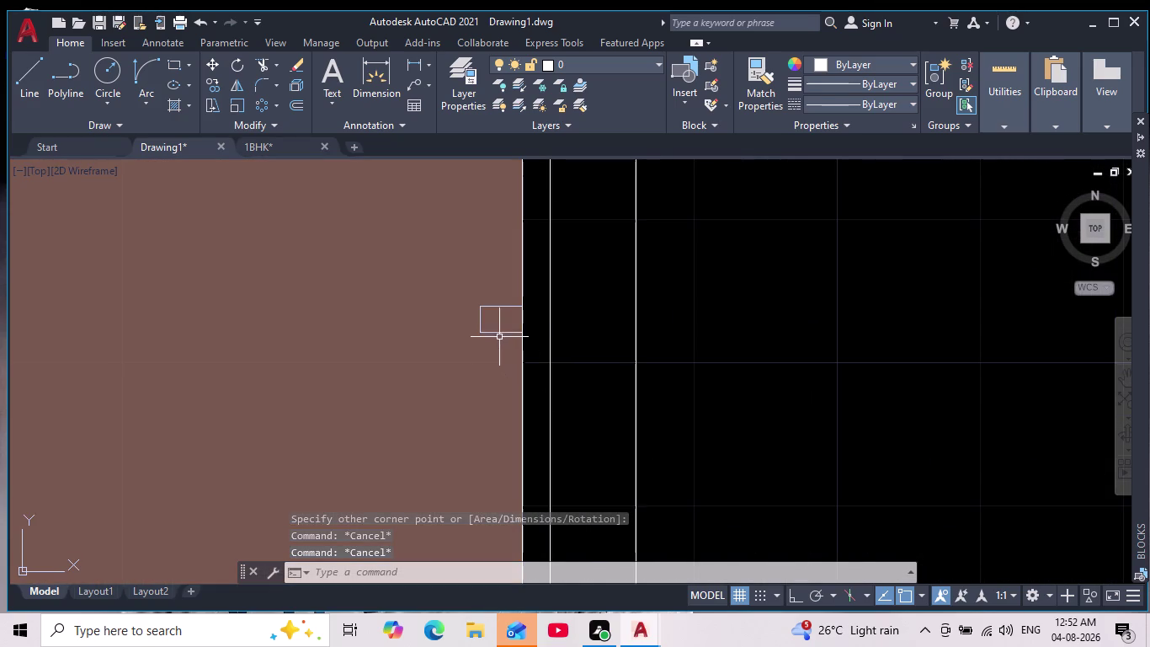
click(498, 335)
key(Delete)
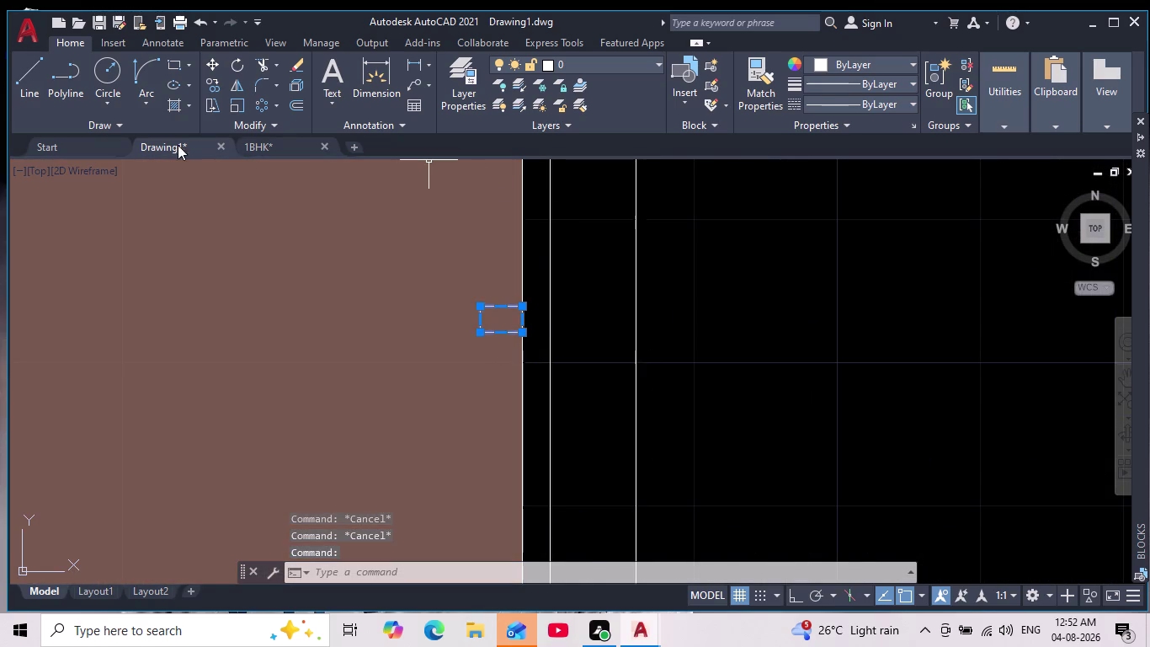
key(Delete)
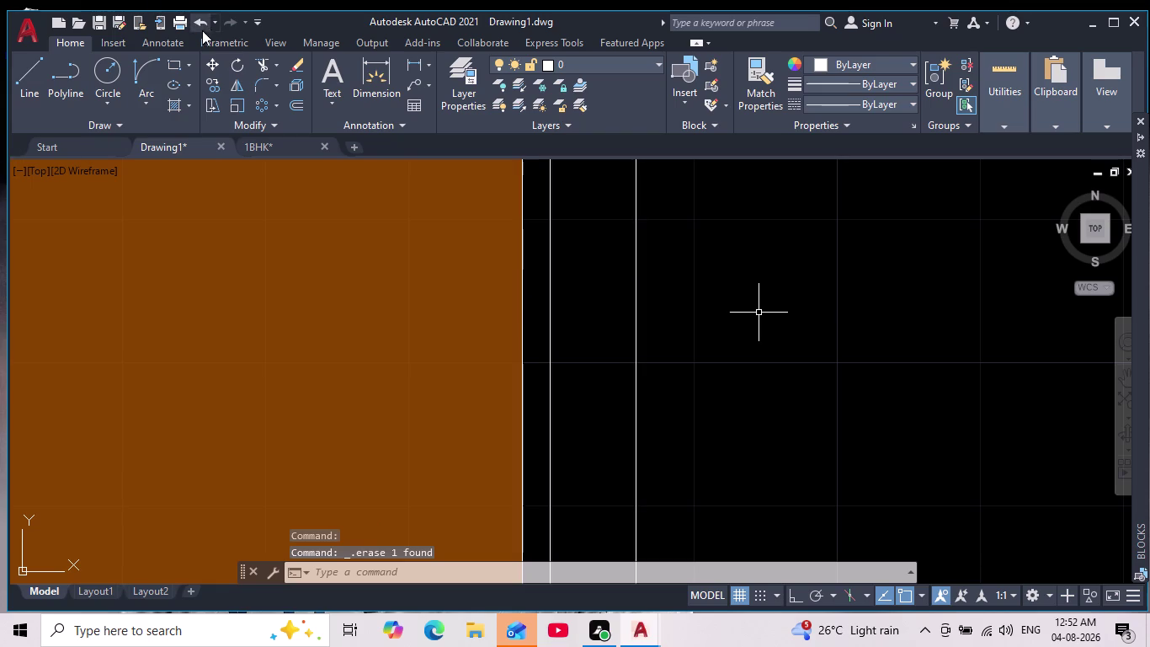
With Osnap off, draw a thin vertical handle rectangle just inside the door edge.
click(175, 67)
scroll(up, 3)
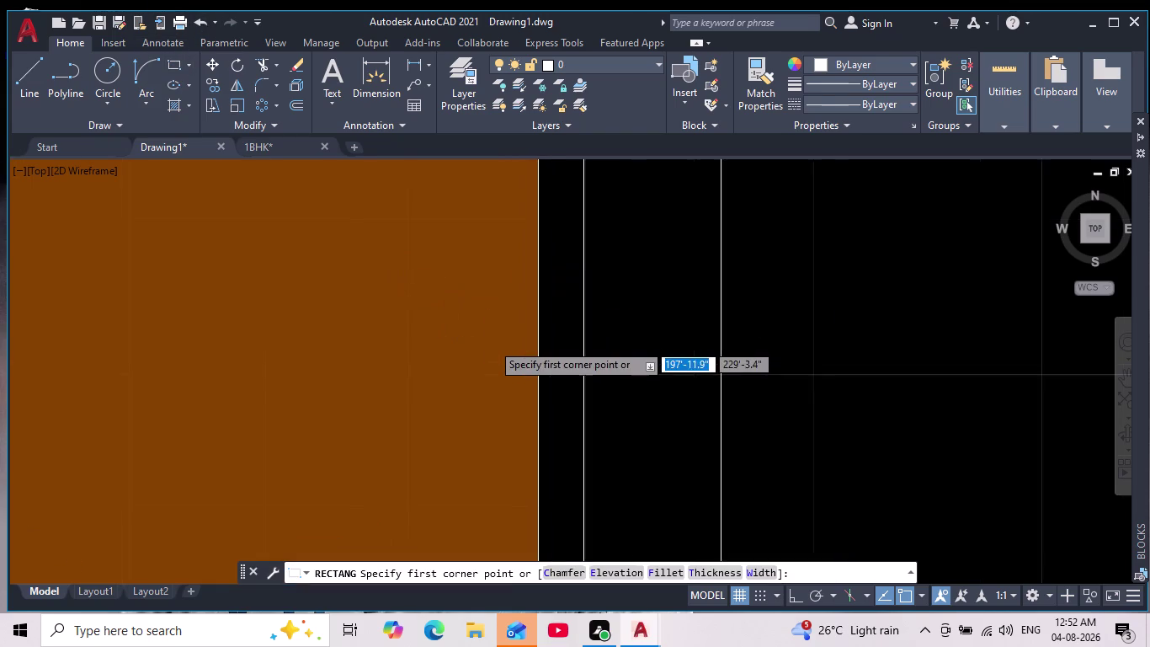
click(904, 597)
scroll(down, 3)
scroll(down, 3)
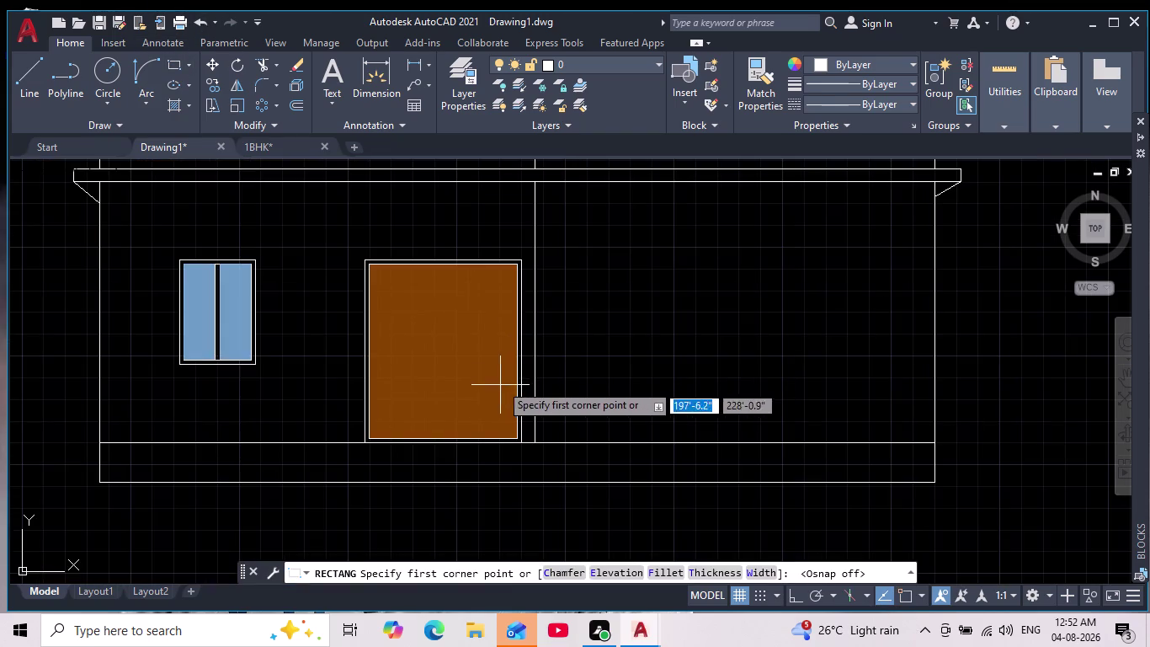
scroll(up, 3)
scroll(down, 3)
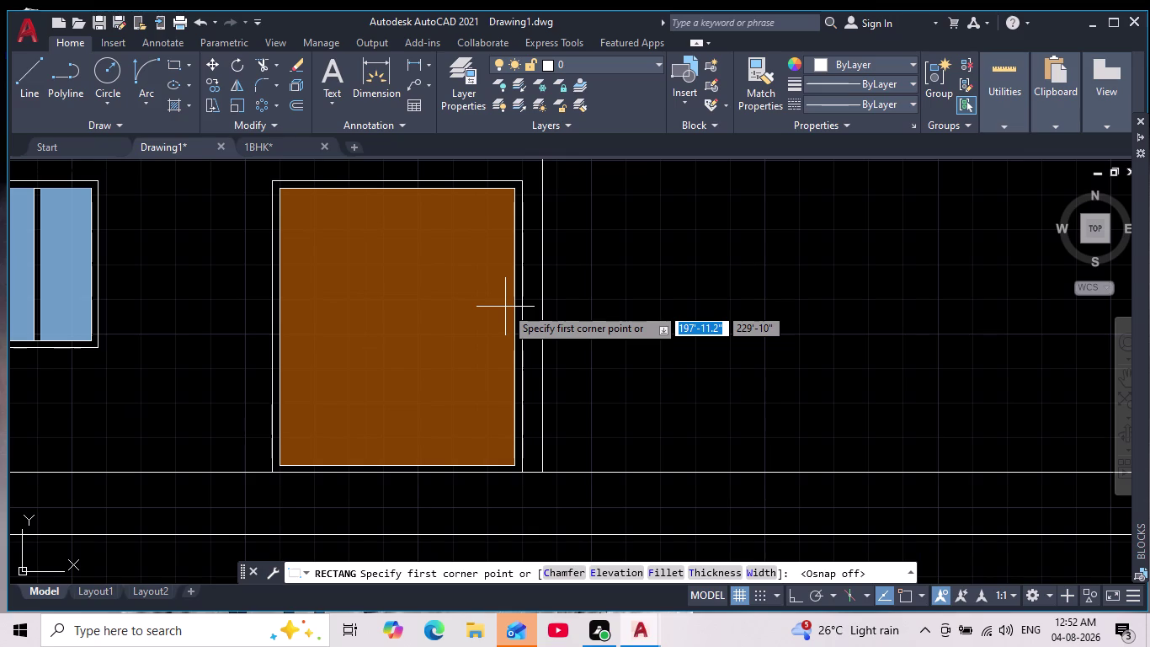
click(506, 312)
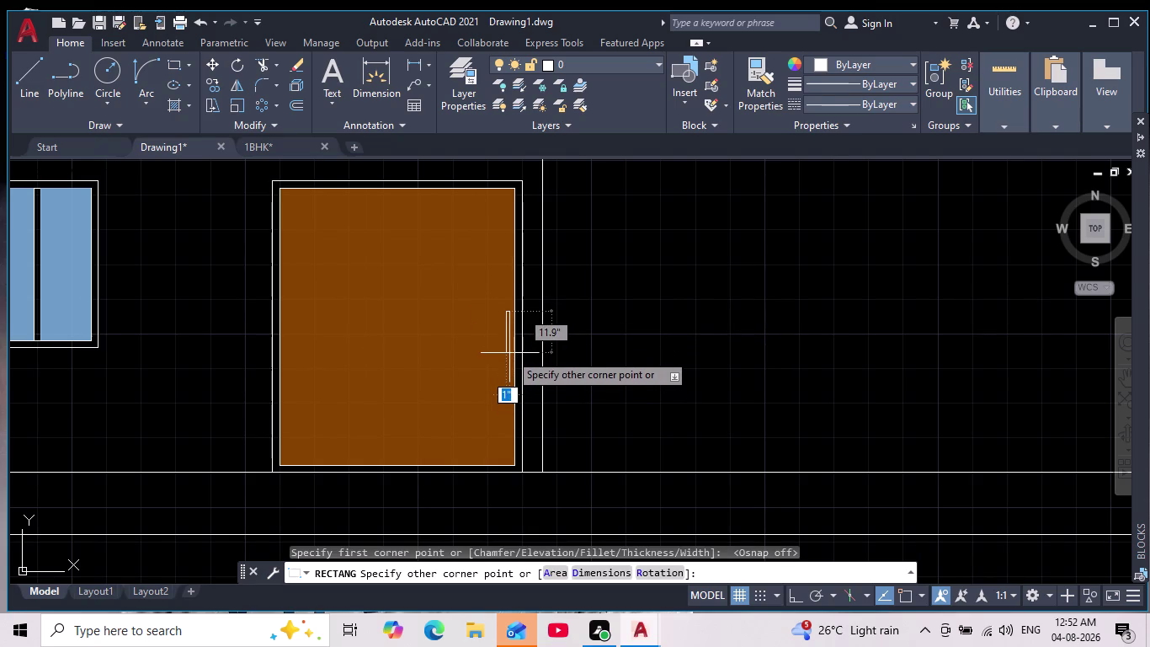
click(509, 353)
scroll(down, 3)
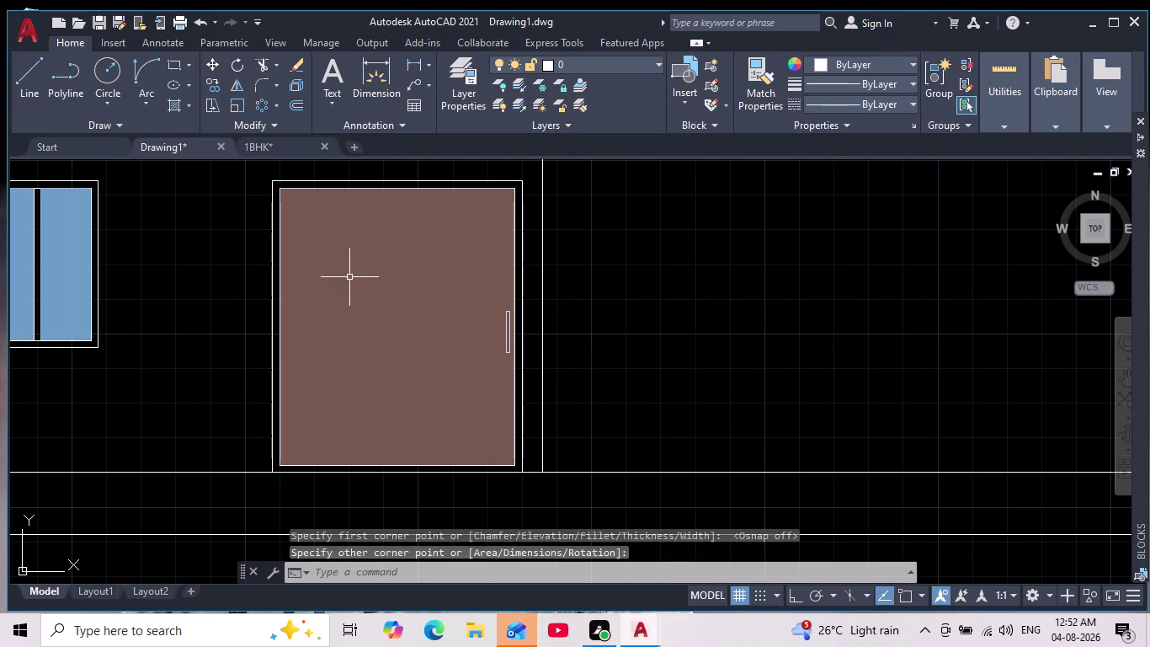
scroll(down, 3)
middle_drag(374, 369, 388, 416)
scroll(up, 3)
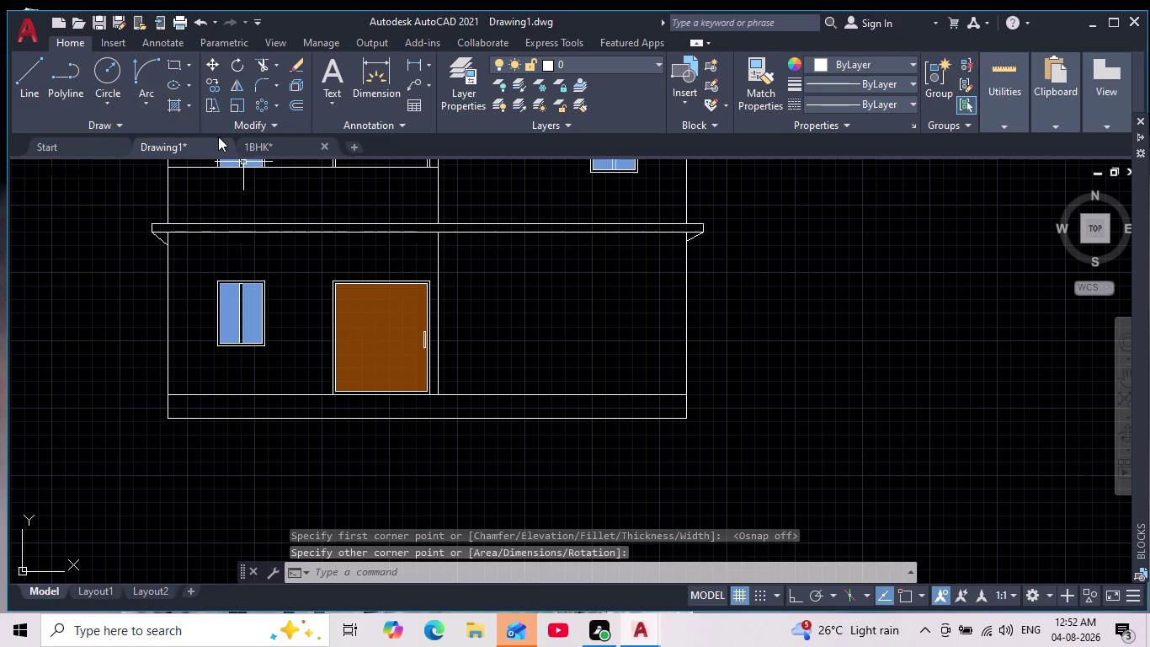
Draw the horizontal handle bar rectangle across the vertical grip.
click(176, 67)
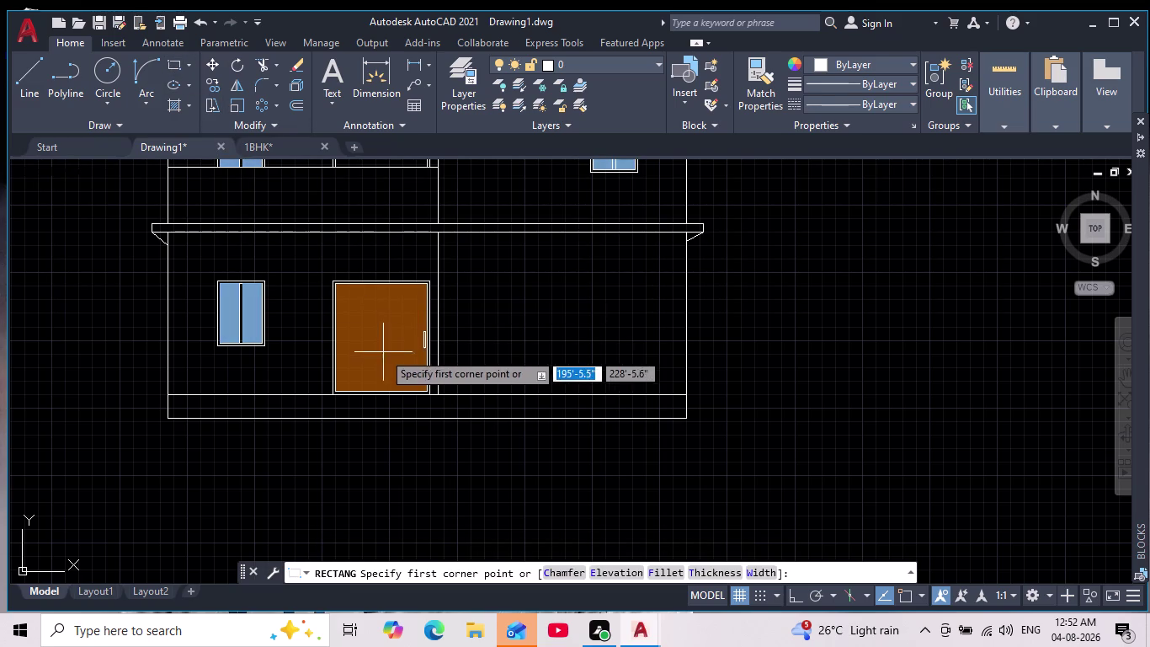
scroll(up, 3)
scroll(up, 3)
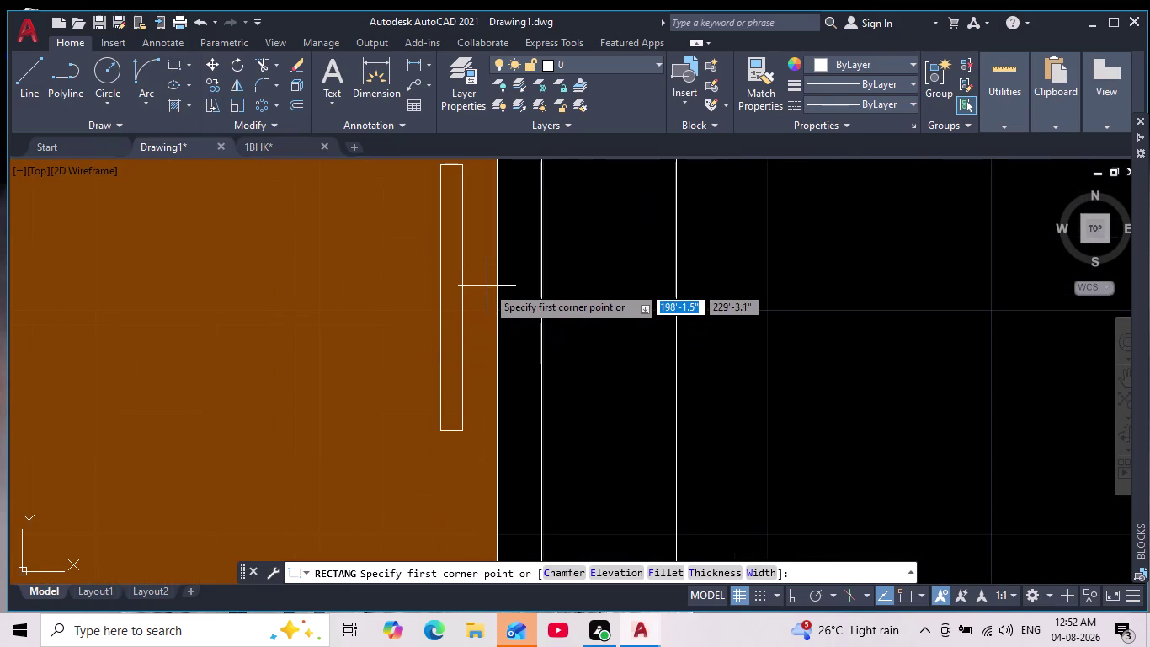
click(484, 283)
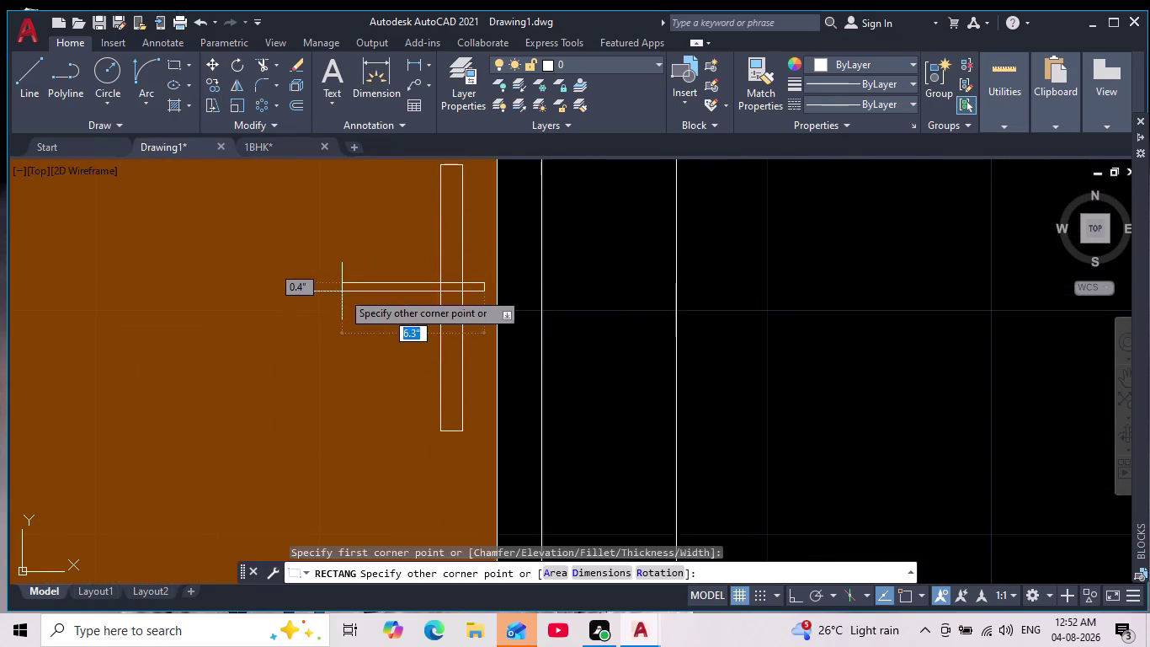
scroll(down, 3)
click(297, 309)
scroll(down, 3)
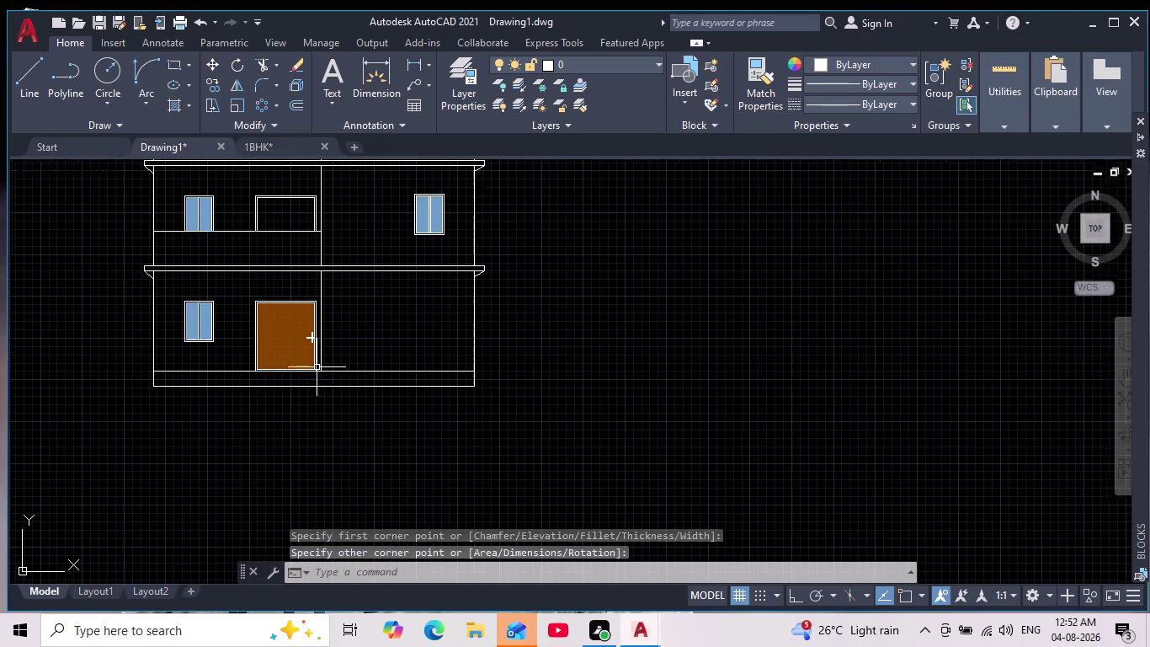
scroll(up, 3)
scroll(up, 3)
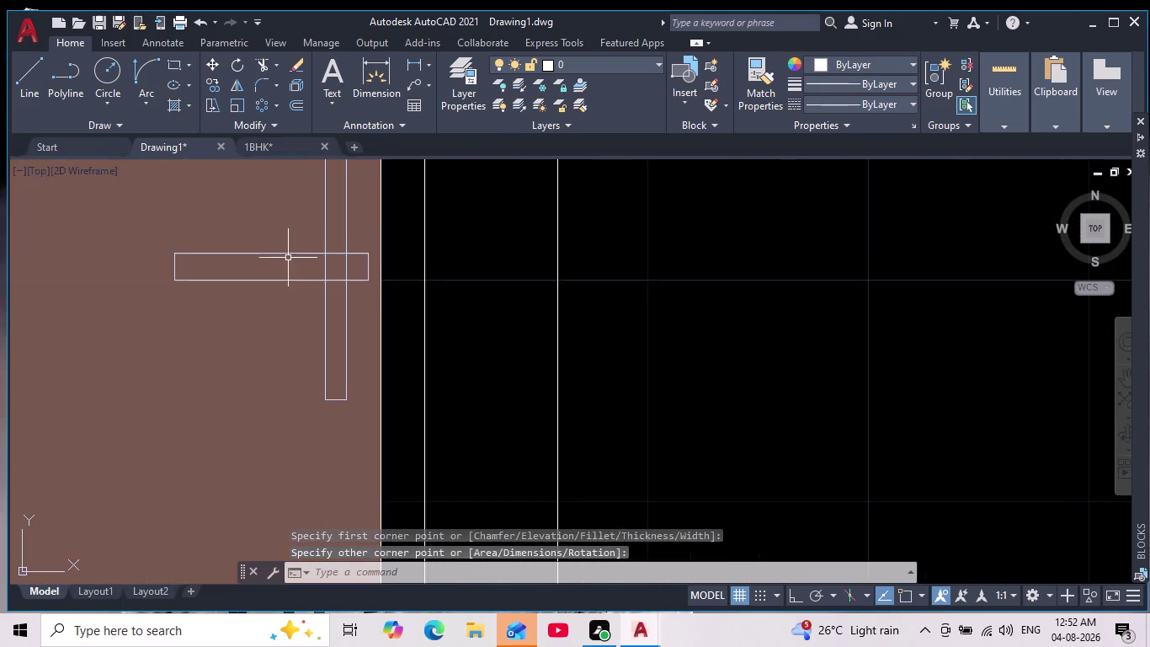
With Osnap on, grip-stretch the bar's right end back to the vertical grip.
click(286, 252)
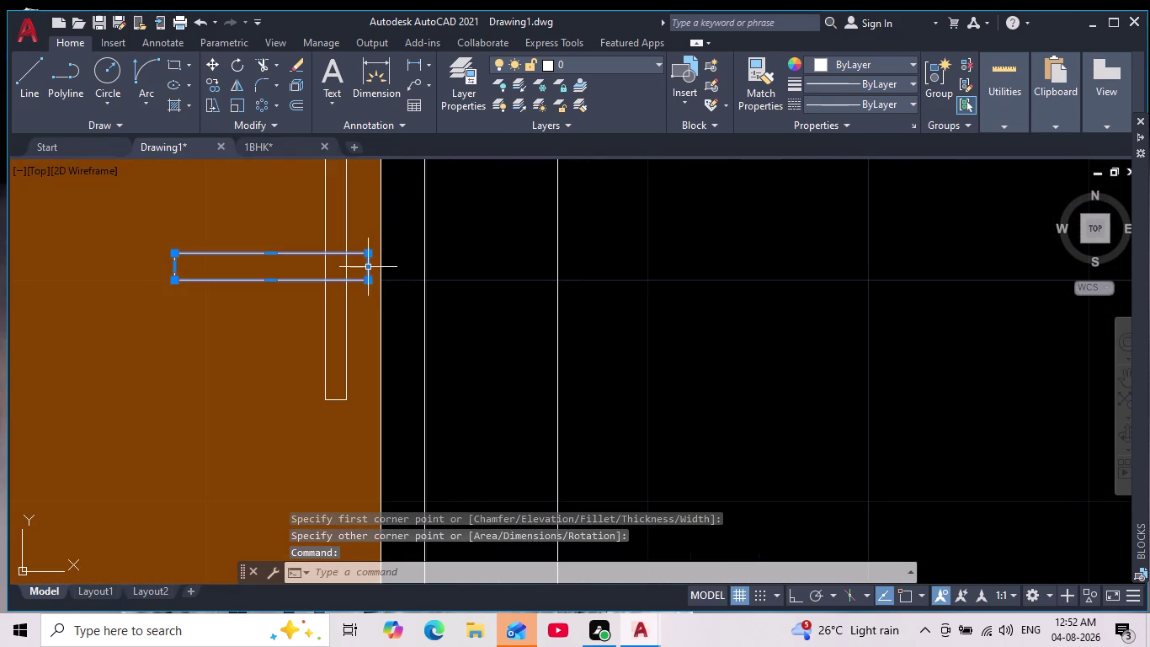
click(366, 266)
scroll(up, 3)
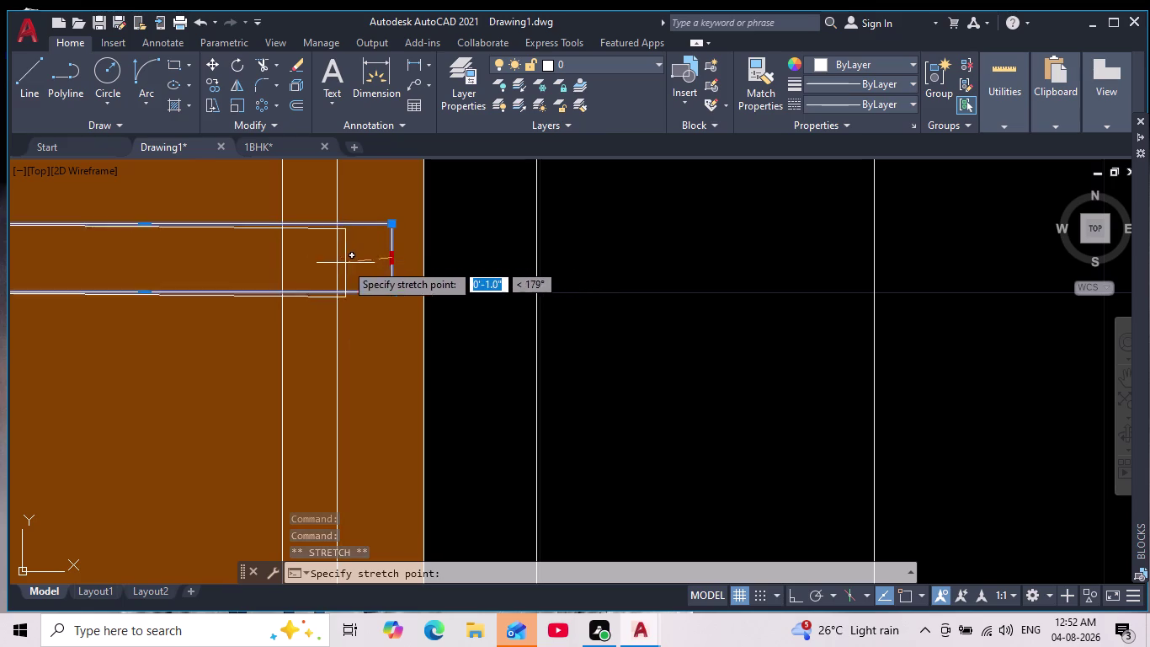
click(907, 596)
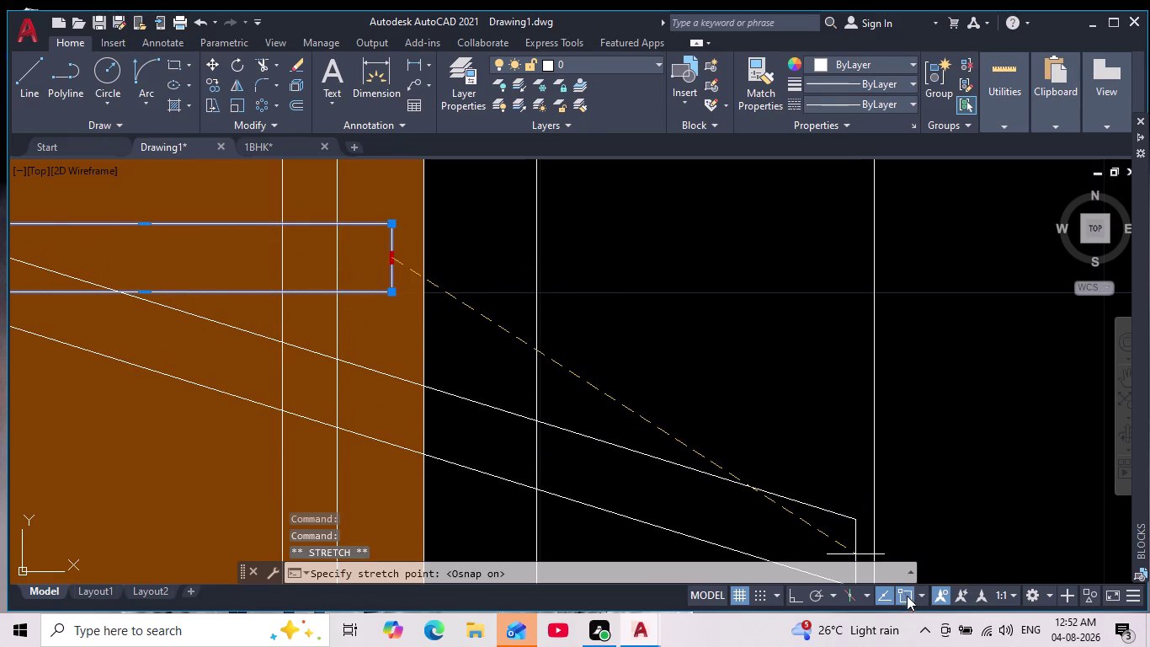
click(340, 255)
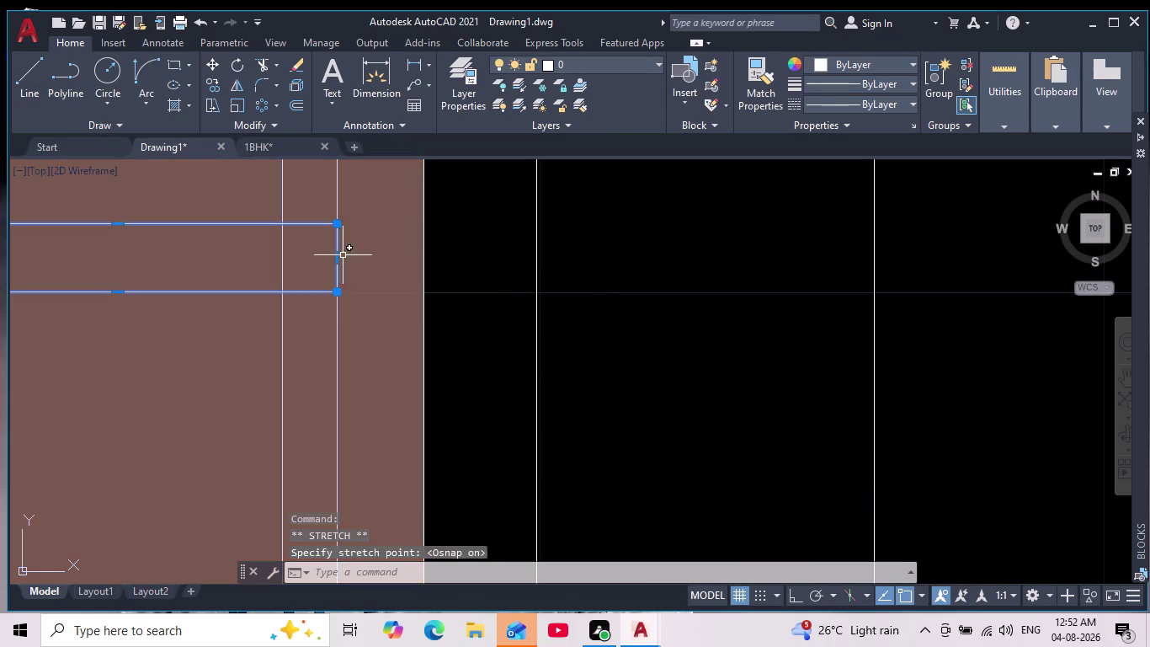
scroll(down, 3)
key(Escape)
scroll(down, 3)
middle_drag(433, 359, 406, 321)
scroll(down, 3)
scroll(up, 3)
scroll(up, 3)
middle_drag(413, 325, 414, 327)
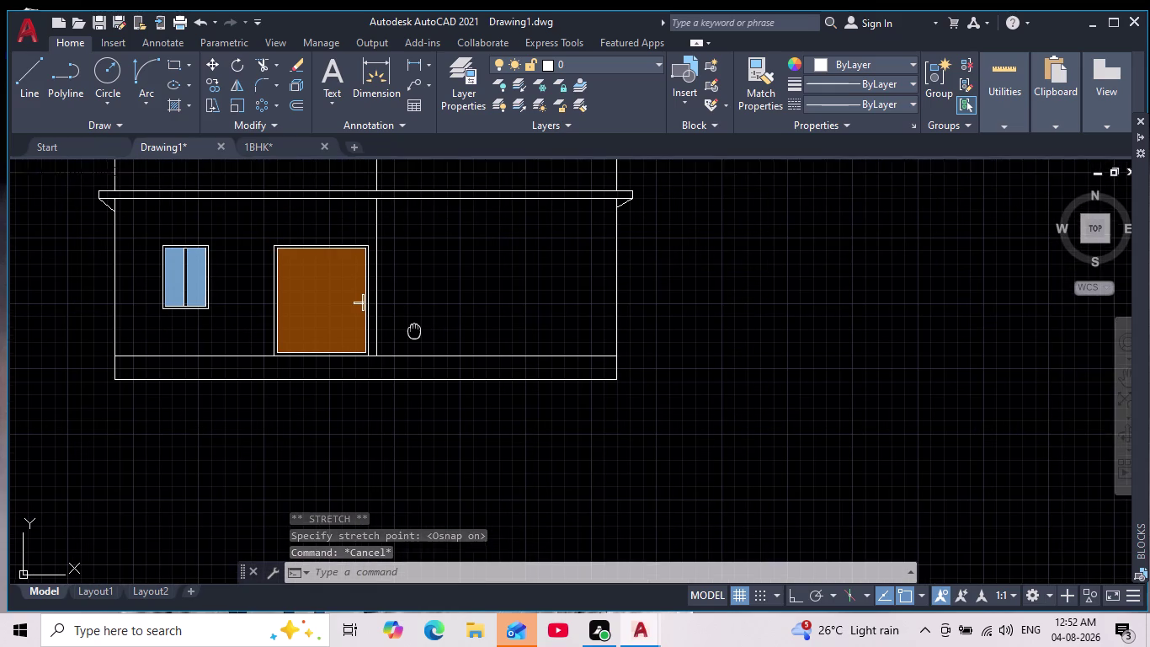
middle_drag(415, 327, 414, 346)
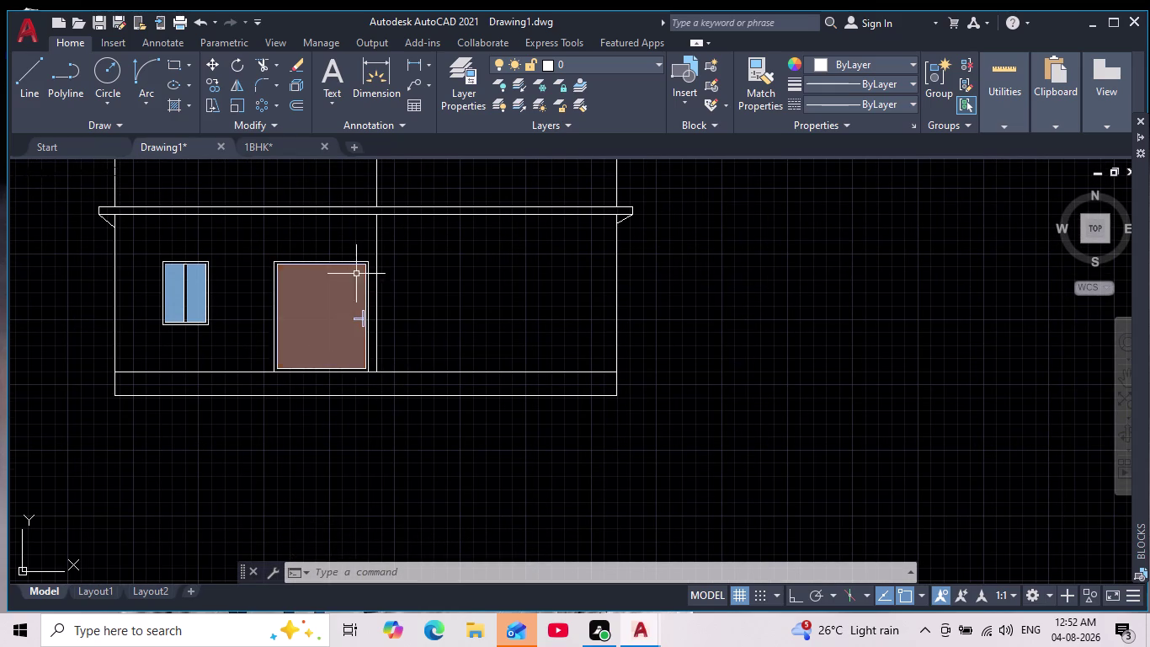
Start a dark red line at the door's top edge, then cancel it.
scroll(down, 3)
scroll(up, 3)
middle_drag(471, 421, 393, 440)
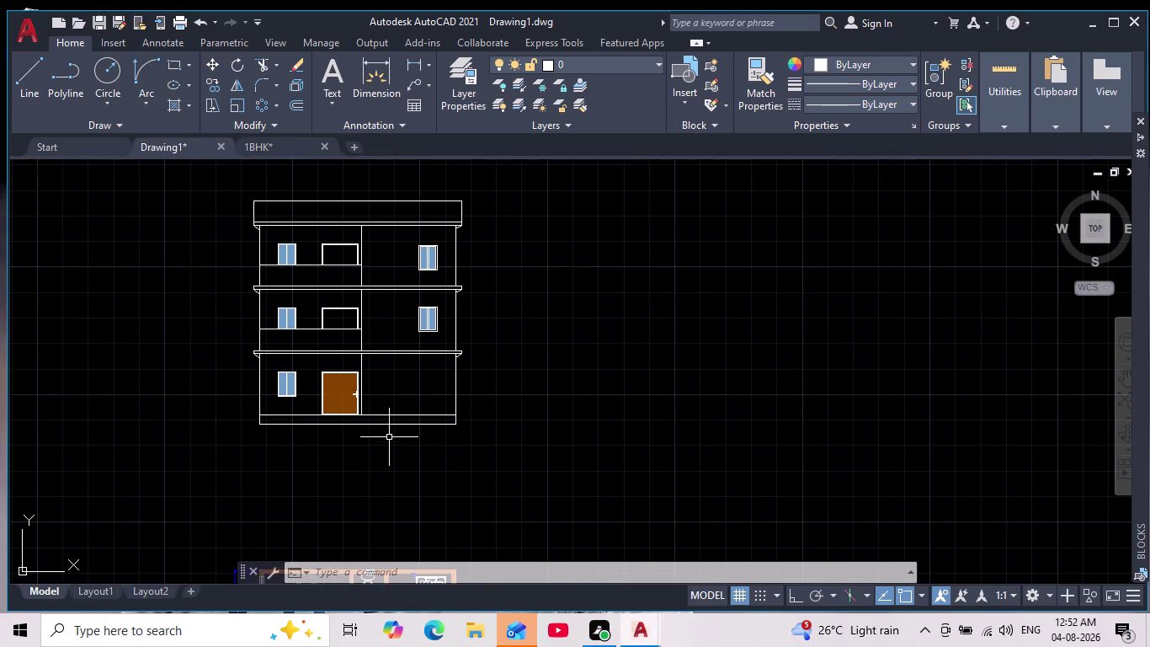
scroll(up, 3)
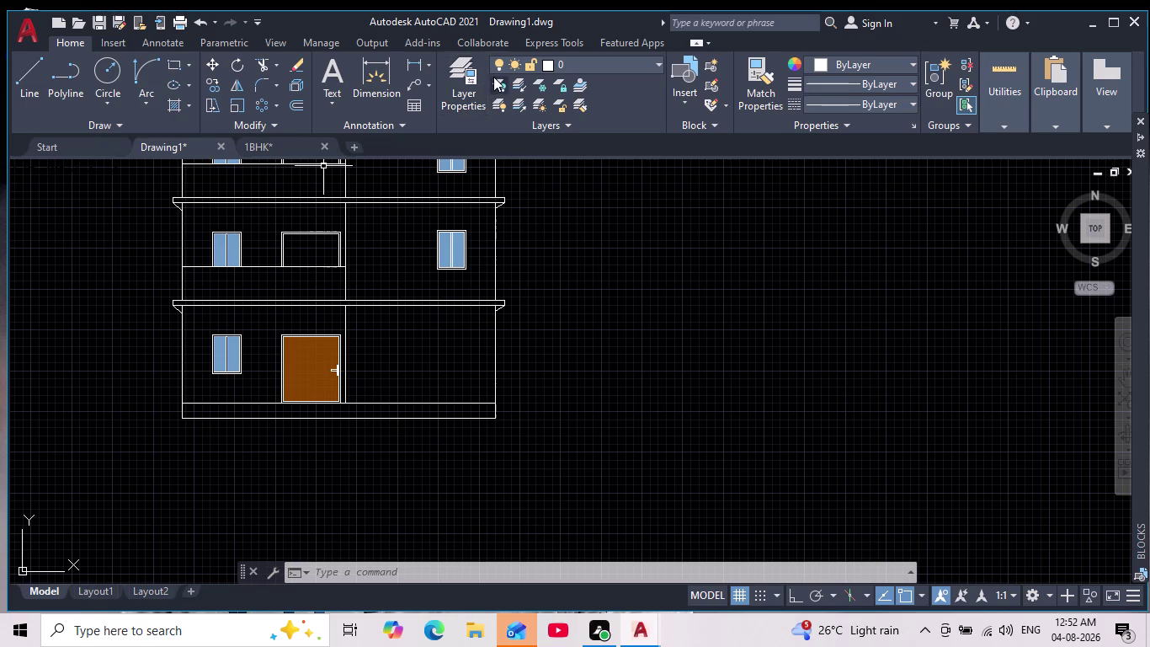
click(31, 66)
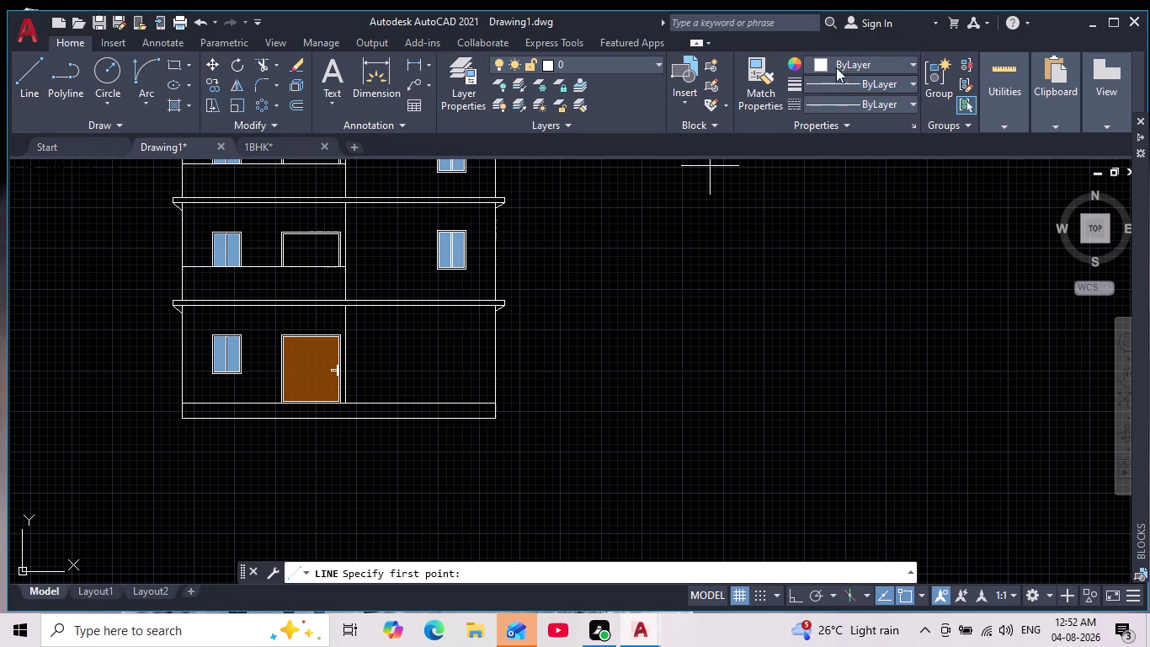
click(823, 59)
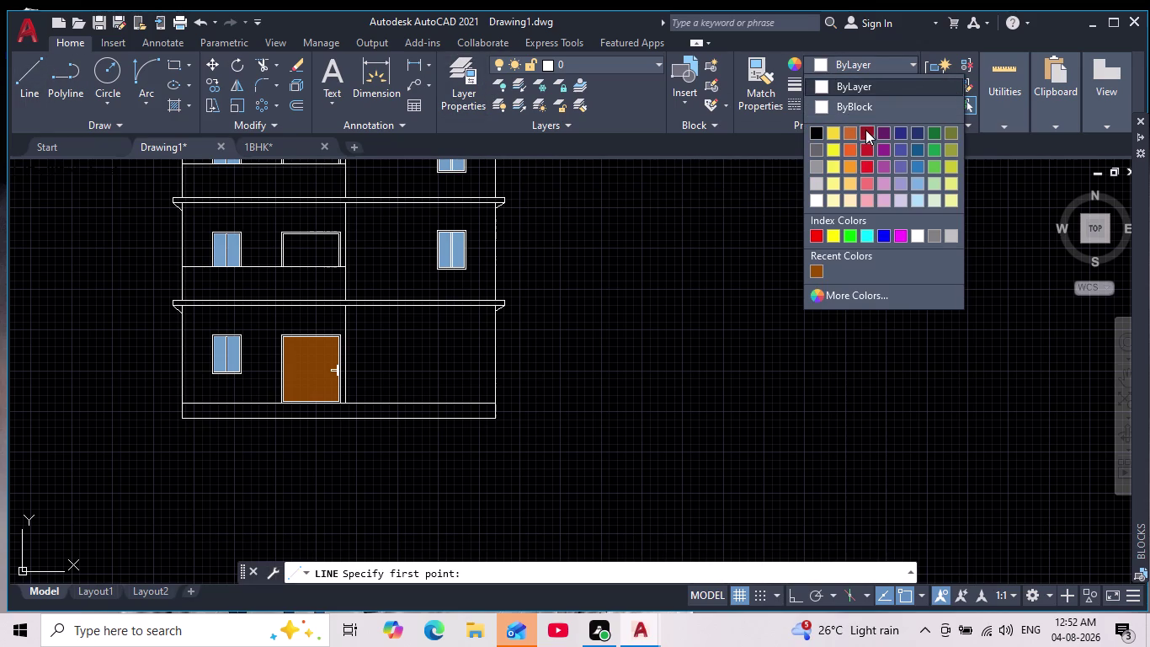
click(866, 130)
scroll(up, 3)
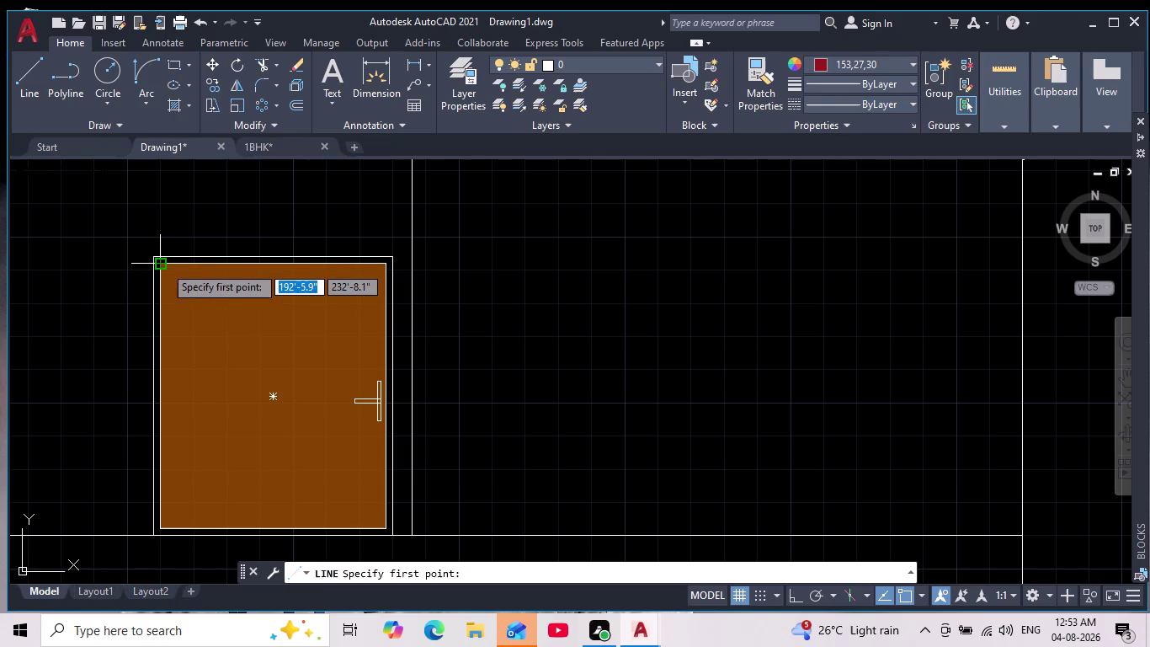
click(198, 264)
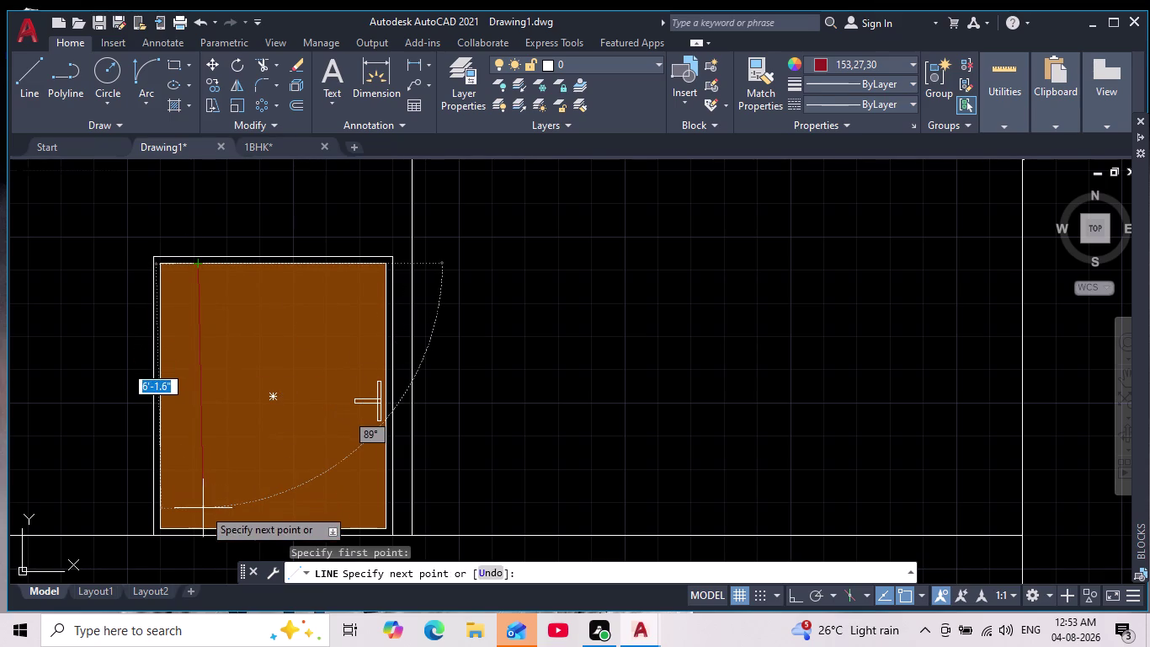
middle_drag(203, 508, 221, 460)
scroll(up, 3)
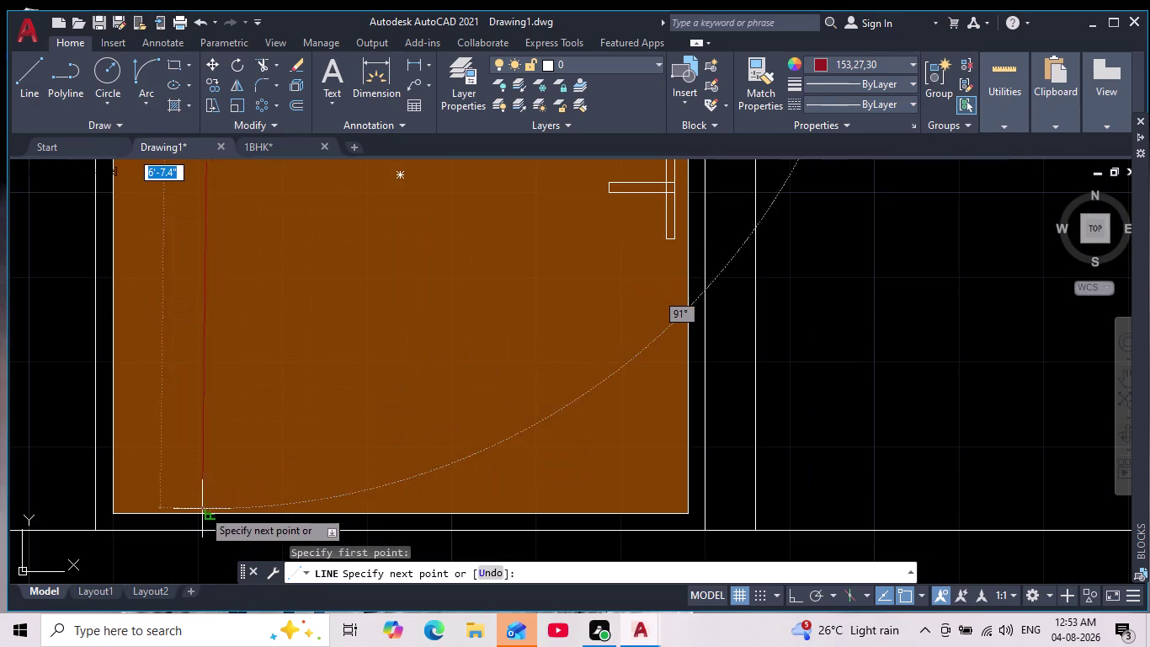
scroll(up, 3)
scroll(down, 3)
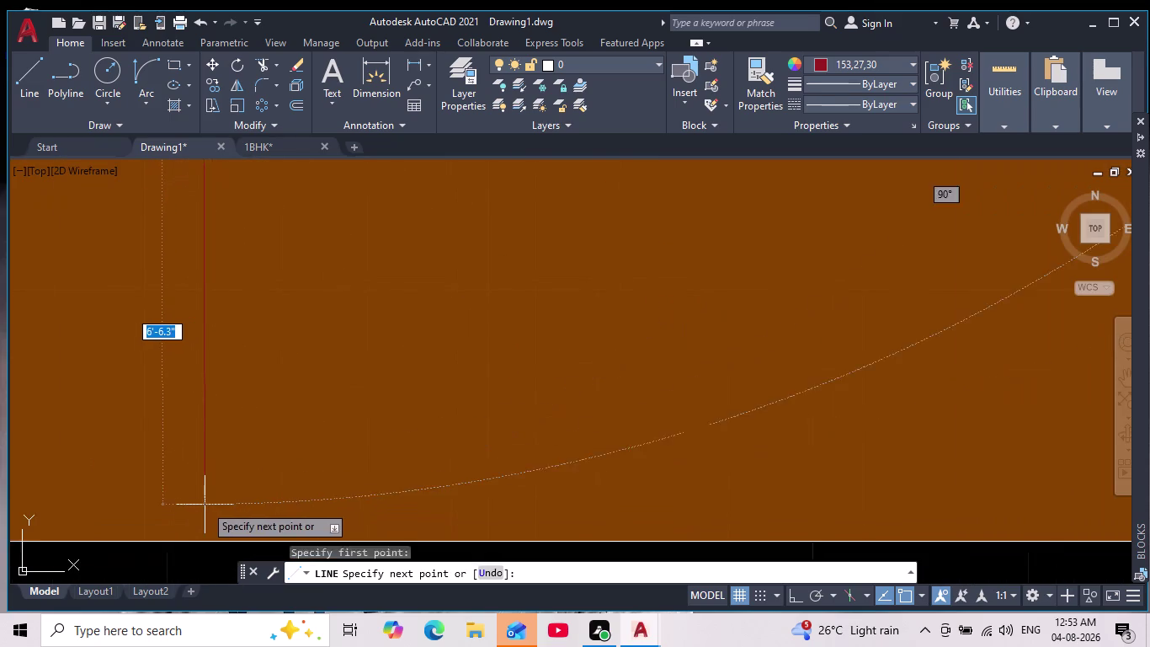
scroll(down, 3)
key(Escape)
Switch the colour to black and draw a line from the door's top to bottom edge.
click(820, 63)
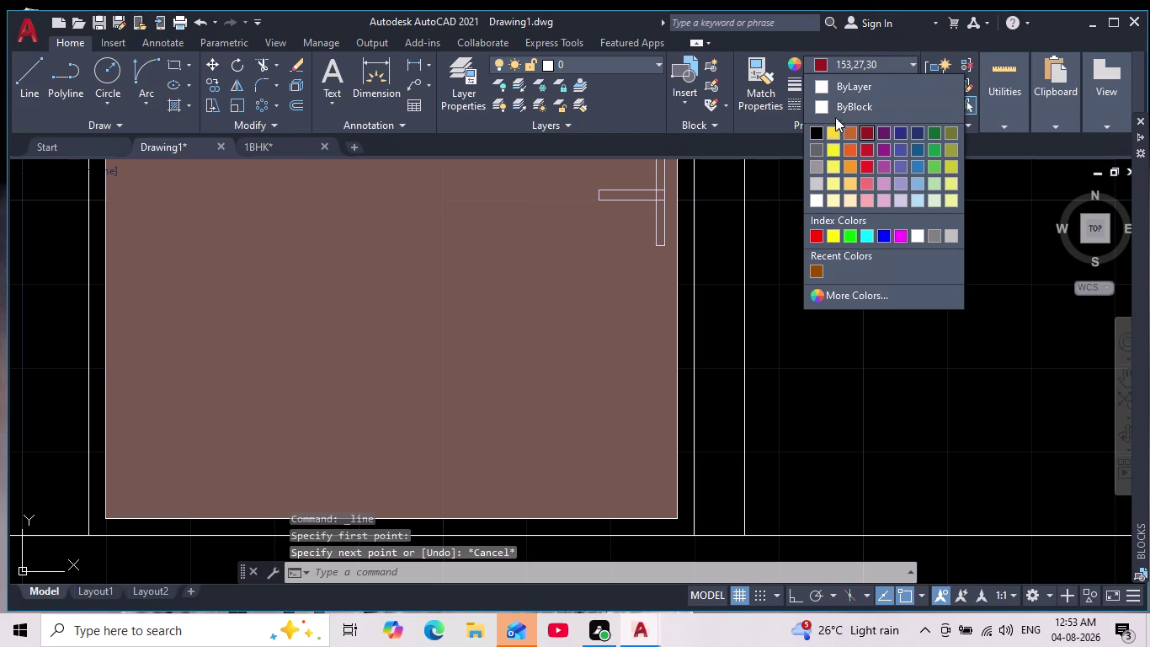
click(818, 130)
drag(22, 79, 30, 84)
middle_drag(327, 298, 352, 394)
scroll(down, 3)
scroll(up, 3)
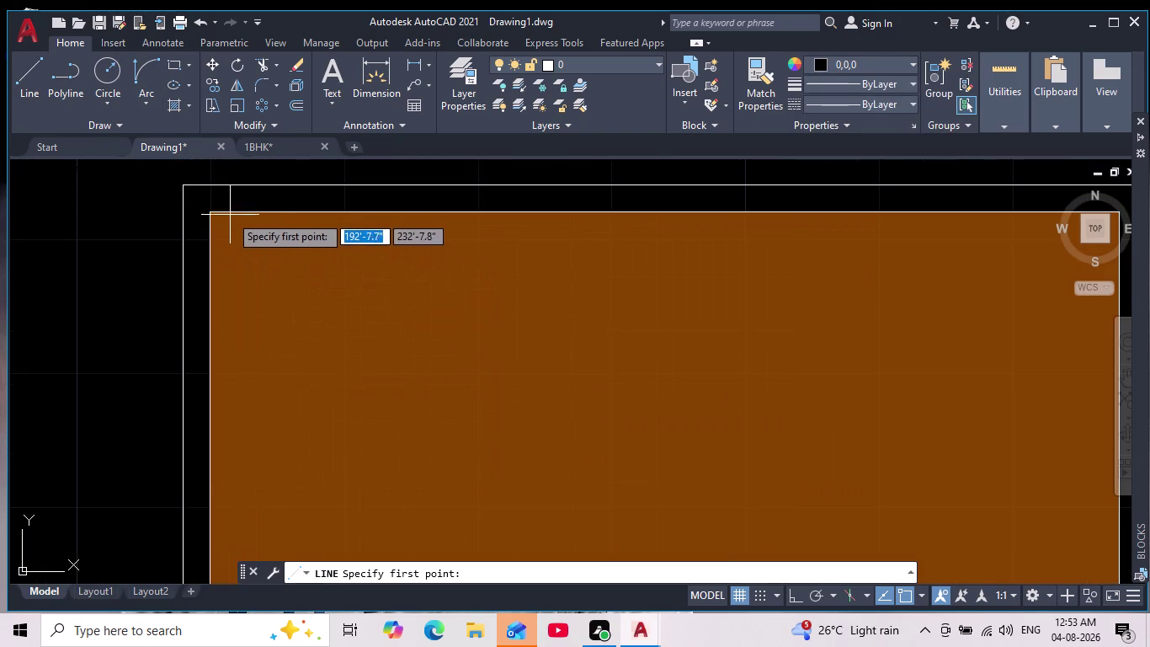
click(290, 215)
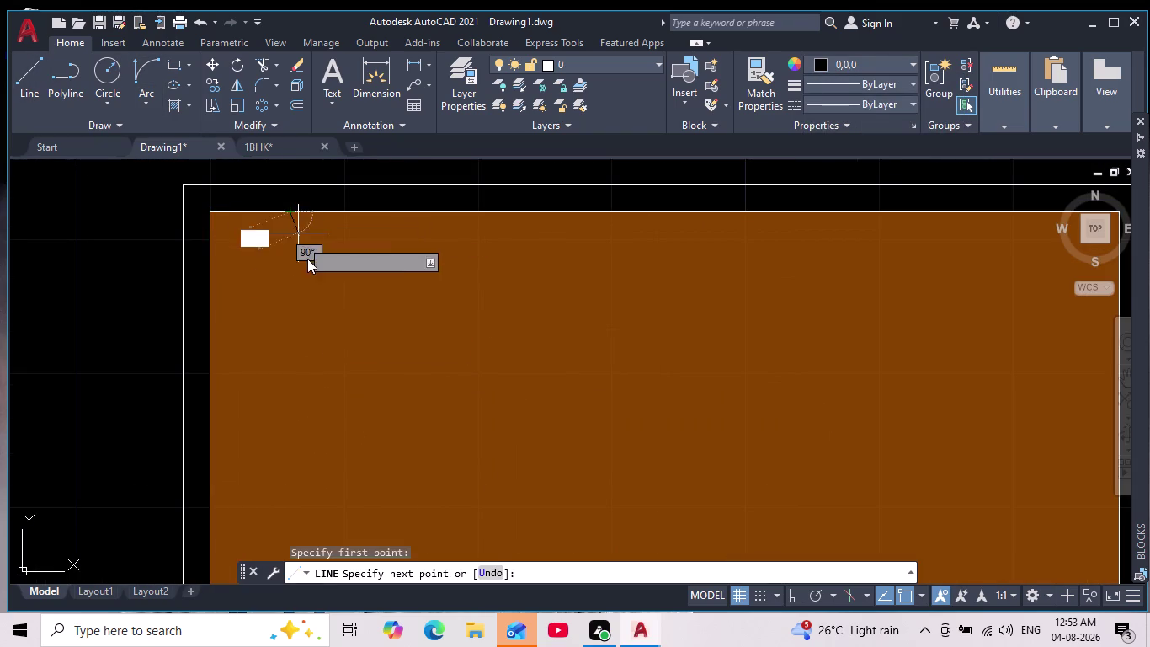
scroll(down, 3)
middle_drag(325, 423, 312, 394)
middle_drag(315, 454, 266, 320)
scroll(down, 3)
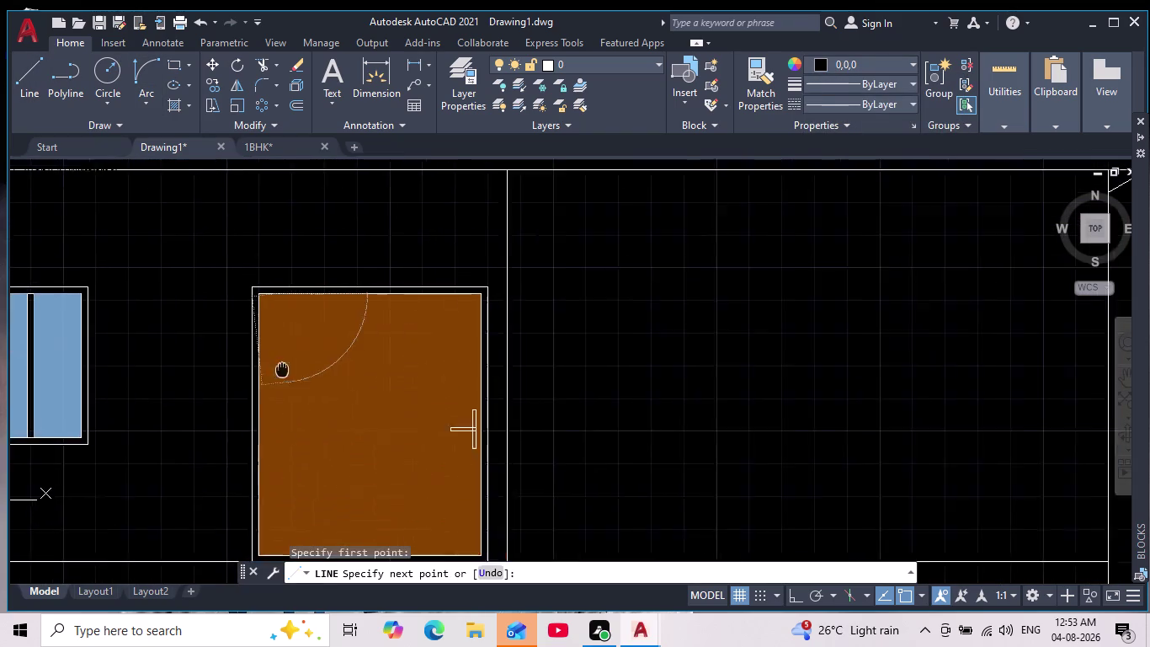
middle_drag(267, 320, 266, 316)
scroll(up, 3)
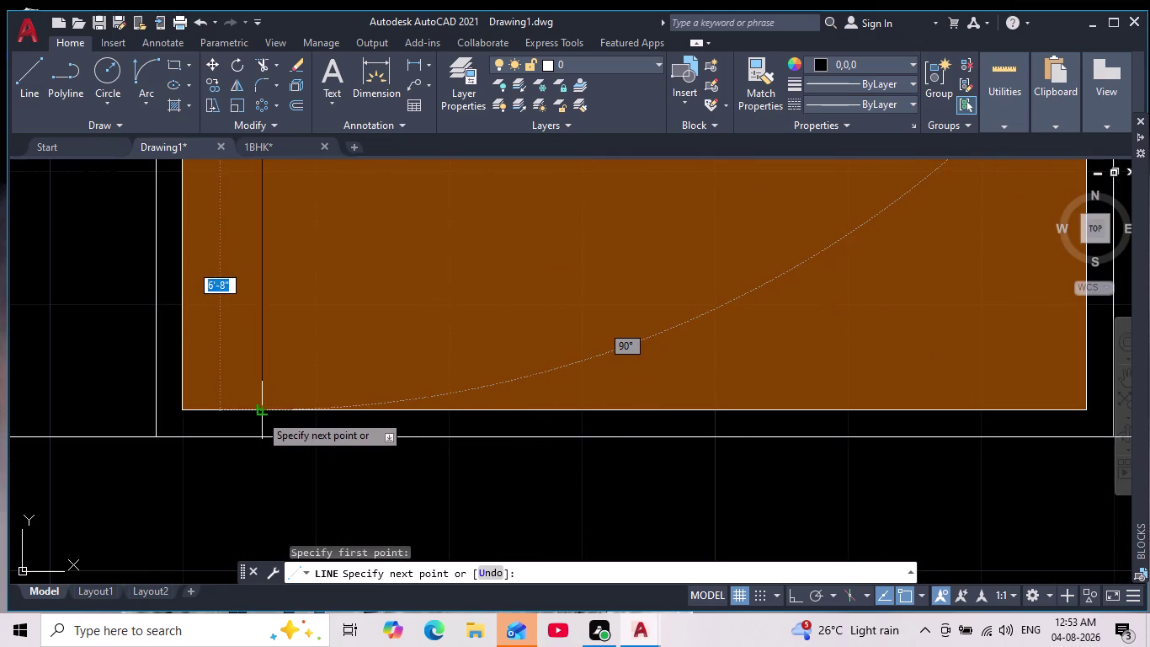
click(260, 411)
key(Escape)
scroll(down, 3)
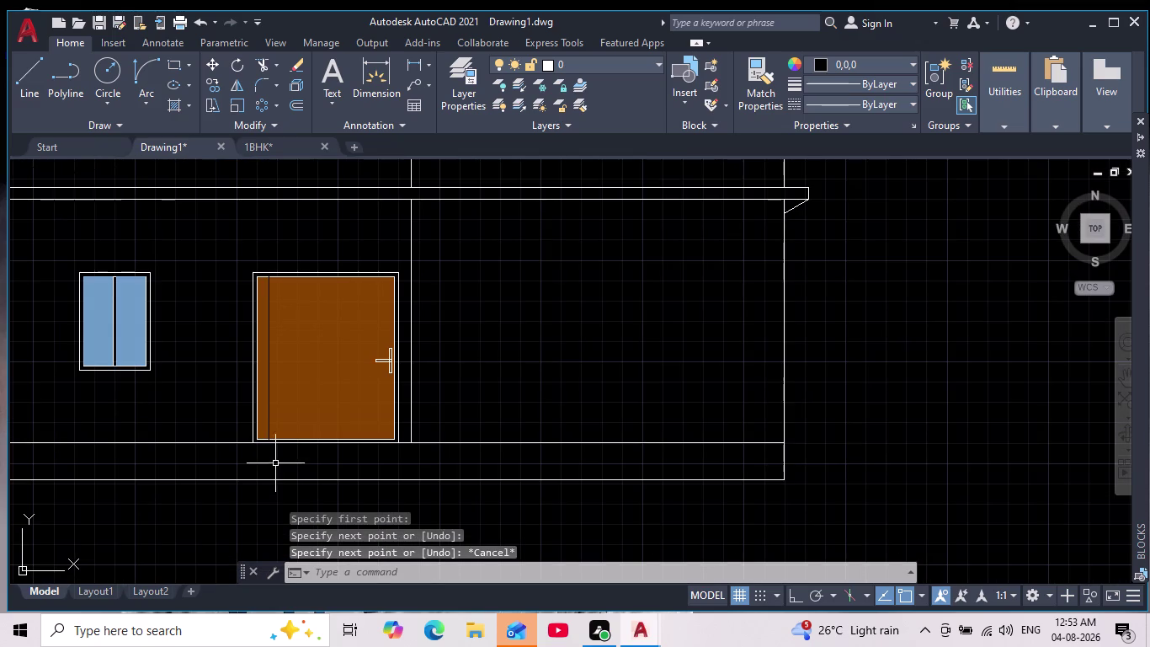
scroll(up, 3)
Copy the new vertical line twice across the door, based at its top end.
click(281, 354)
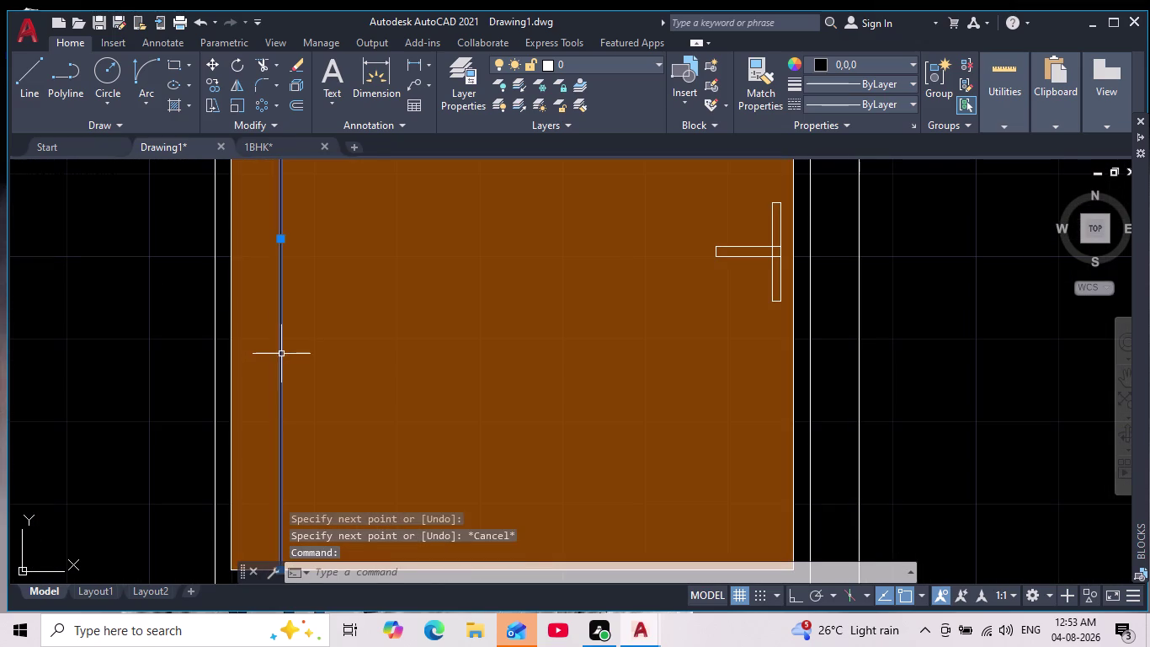
click(214, 84)
middle_drag(369, 249, 369, 259)
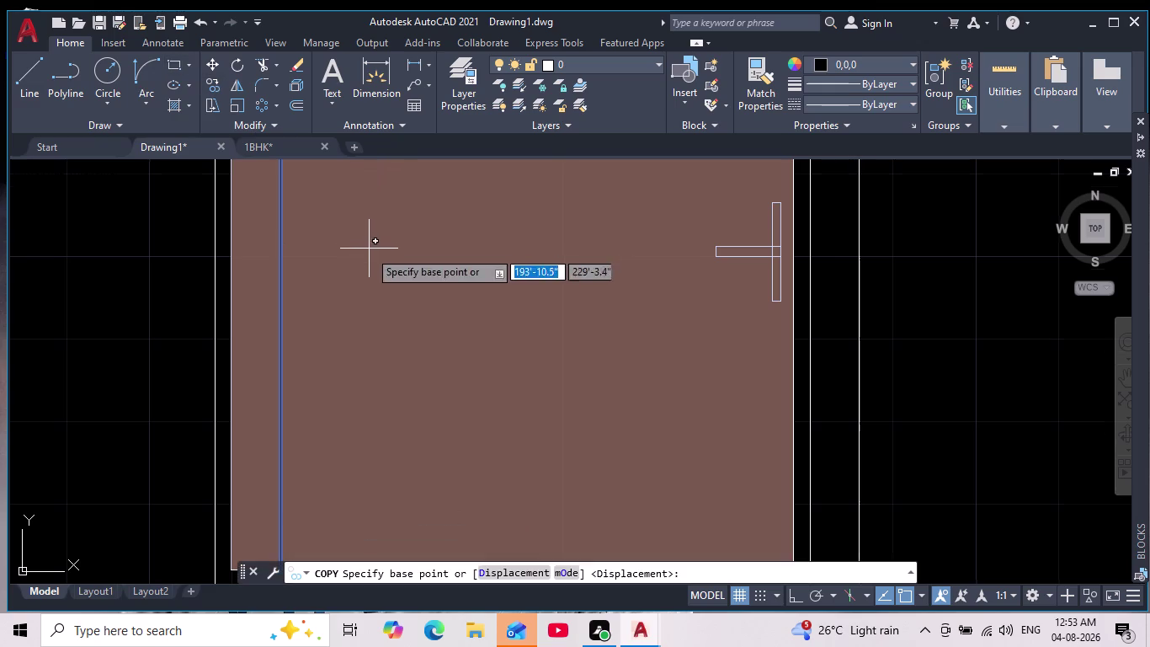
middle_drag(370, 258, 289, 454)
scroll(down, 3)
click(242, 240)
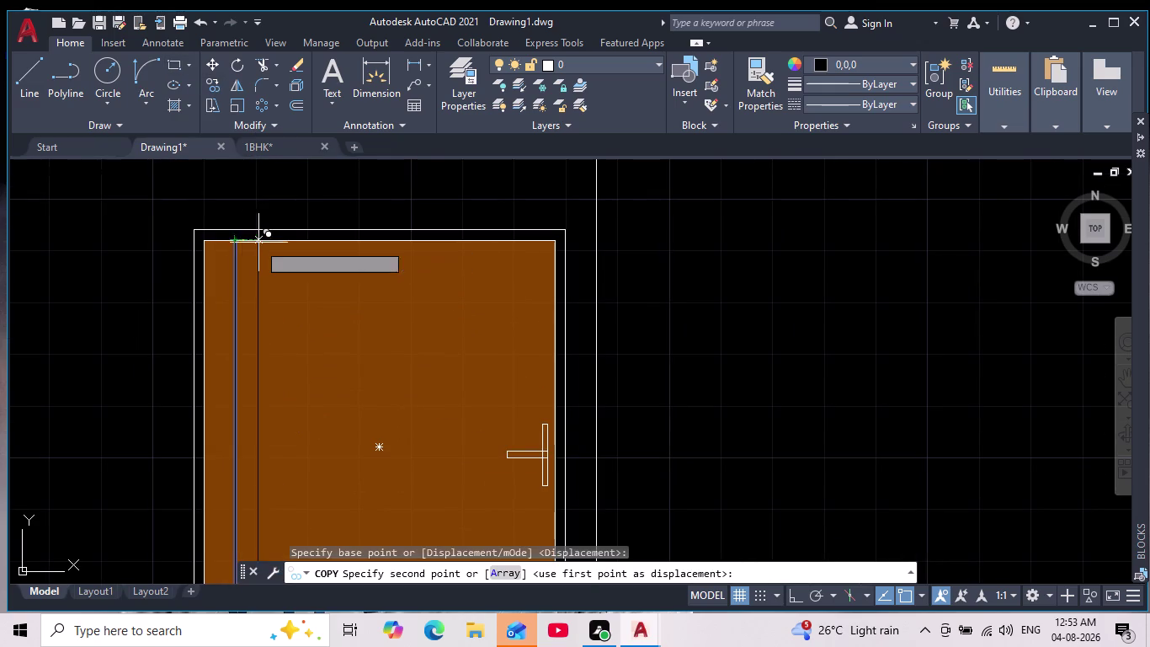
click(271, 246)
click(307, 247)
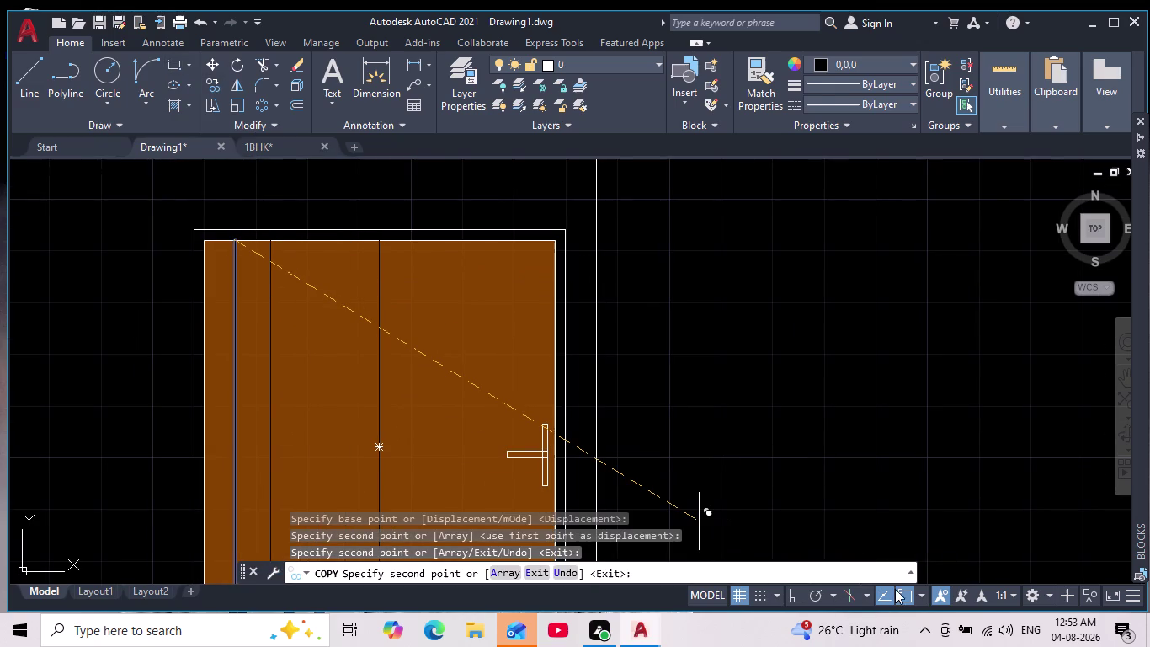
With Osnap off and Ortho on, place six more evenly spaced line copies across the door.
click(911, 601)
click(792, 595)
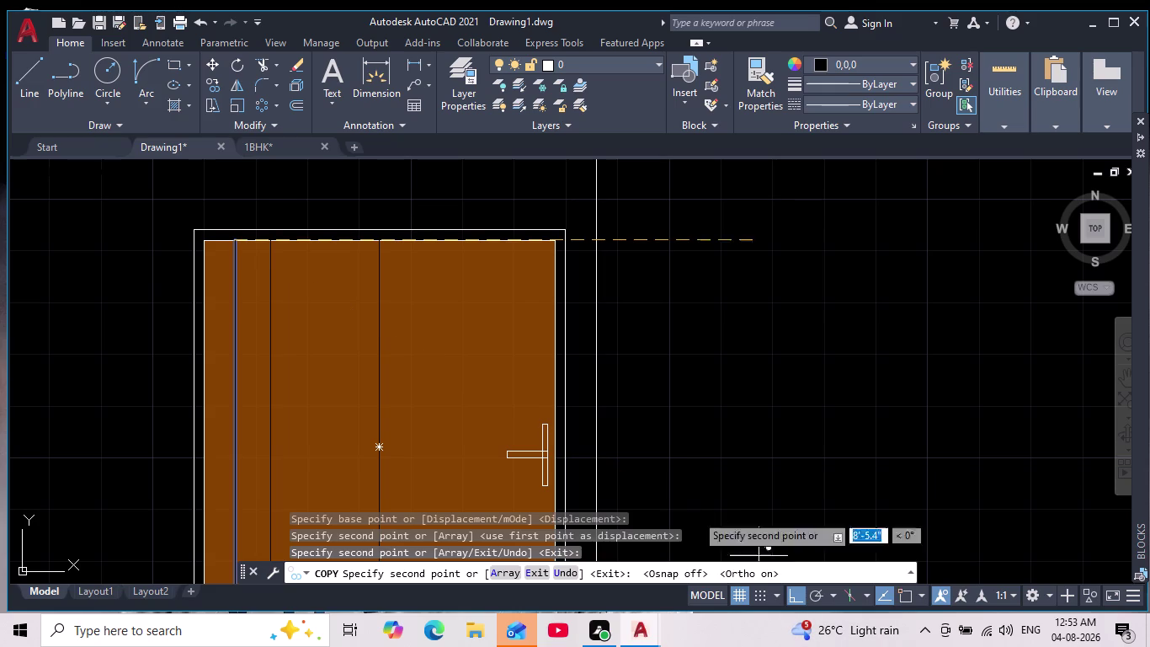
click(303, 251)
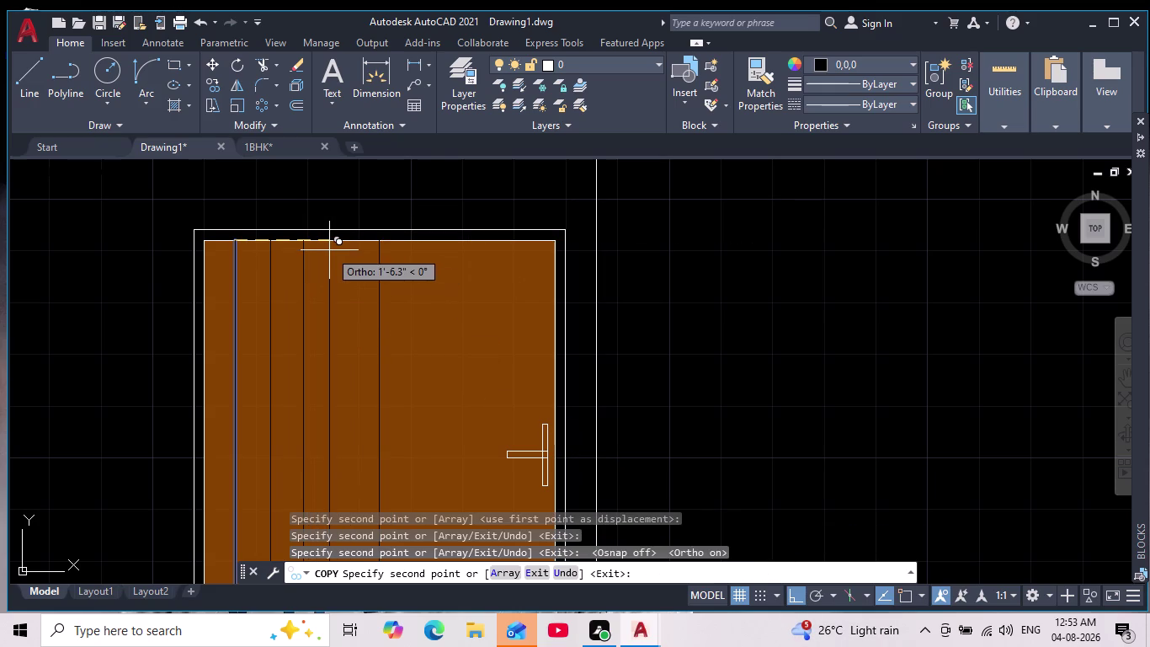
click(343, 251)
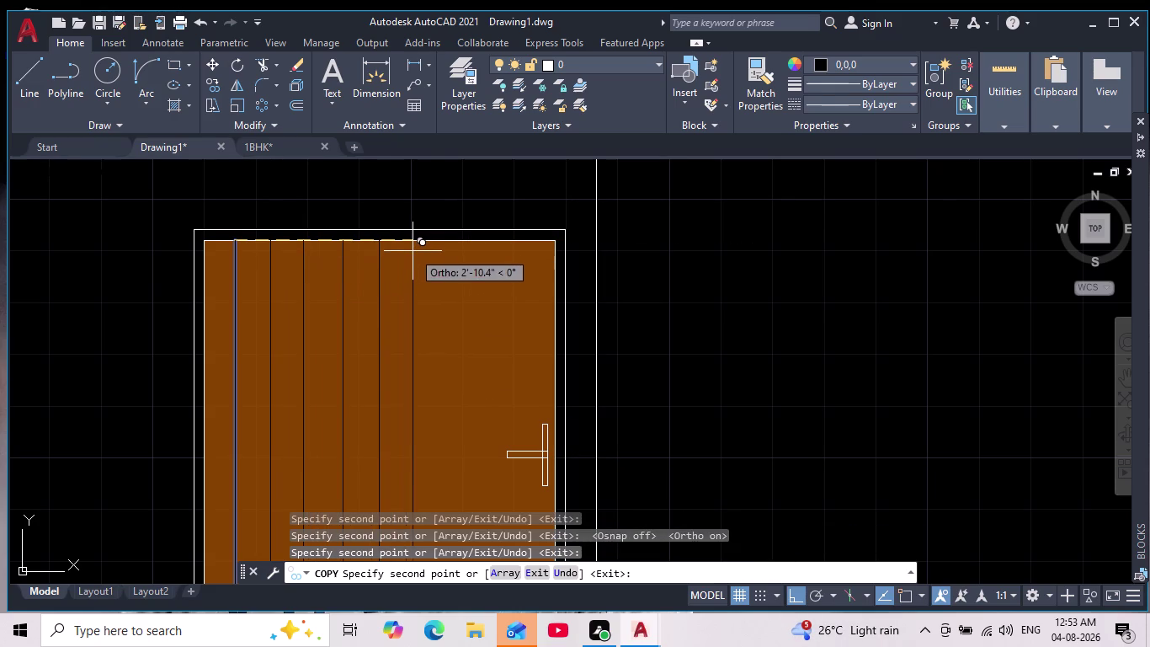
click(414, 250)
click(450, 258)
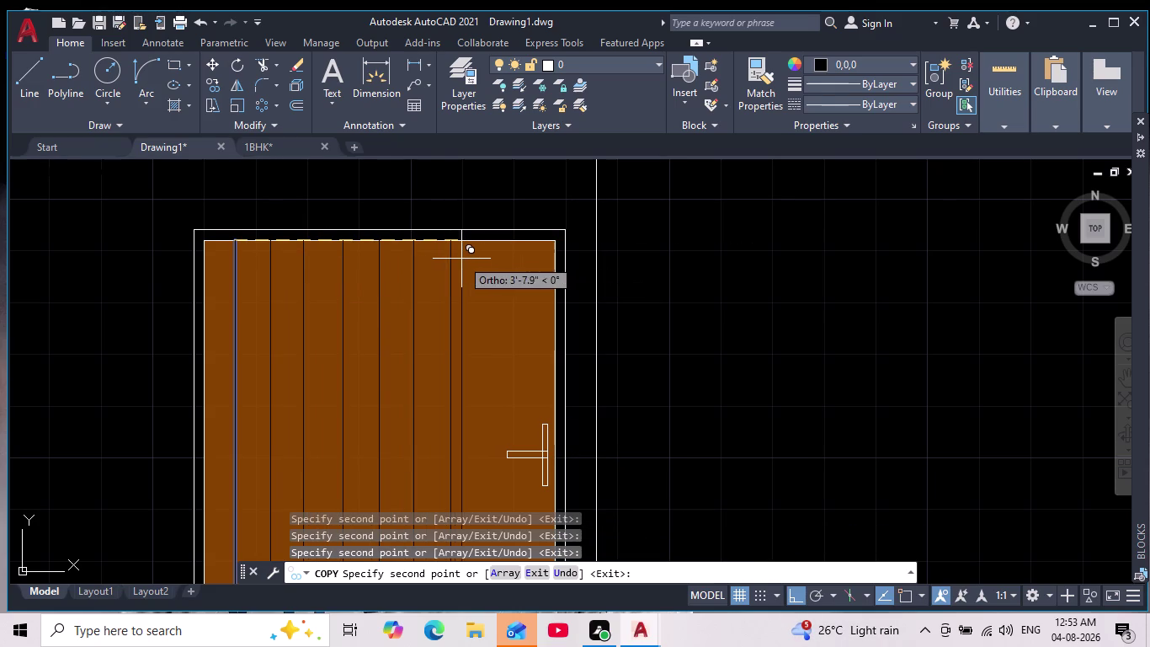
click(487, 261)
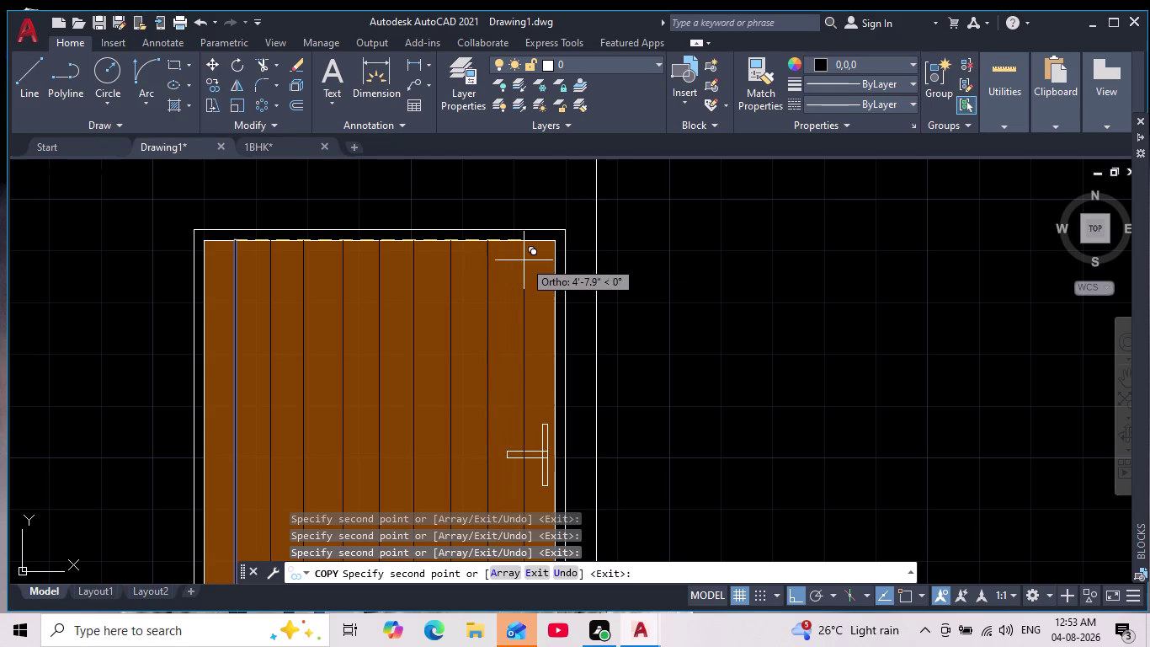
click(523, 261)
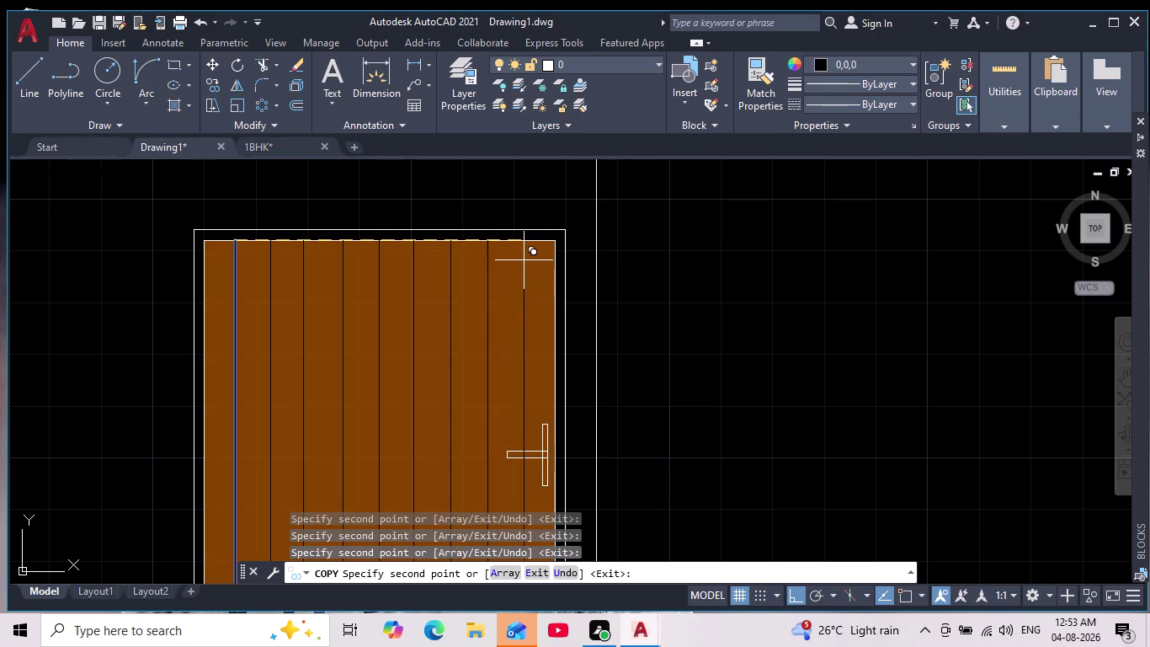
key(Escape)
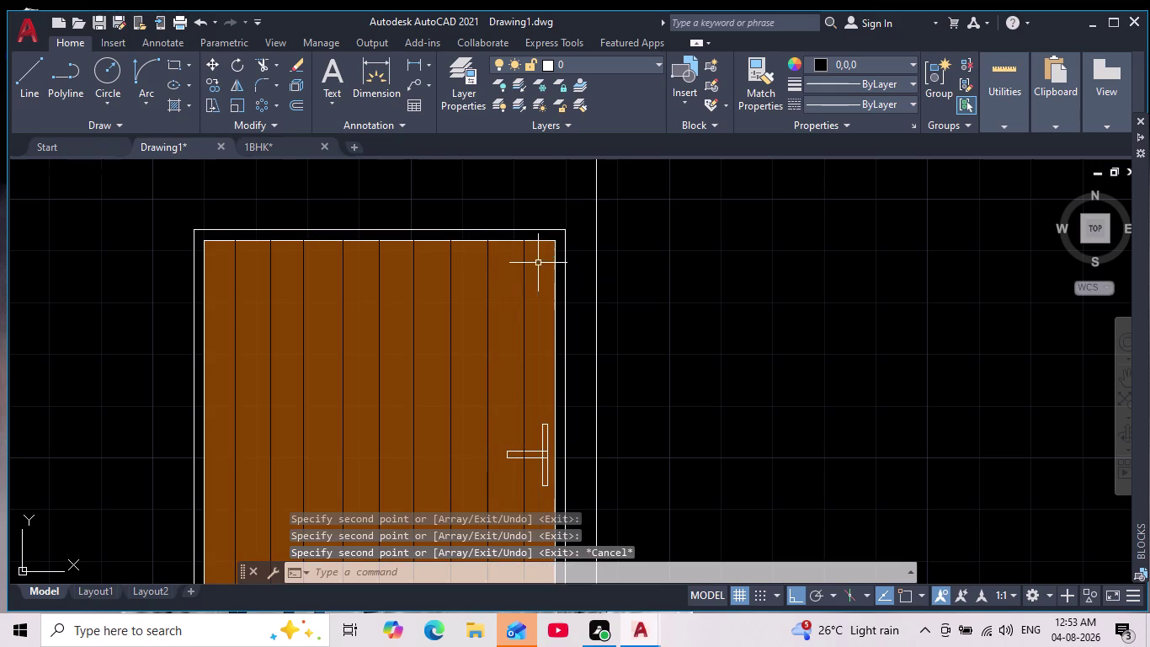
middle_drag(549, 464, 454, 304)
scroll(down, 3)
scroll(up, 3)
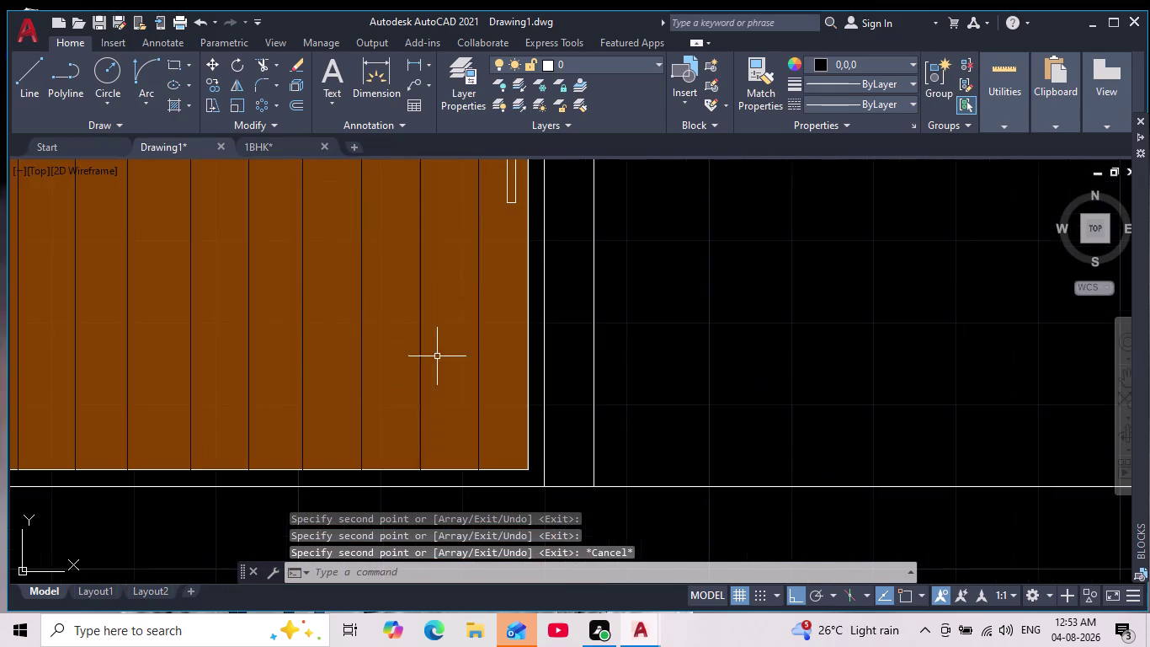
middle_drag(471, 287, 473, 536)
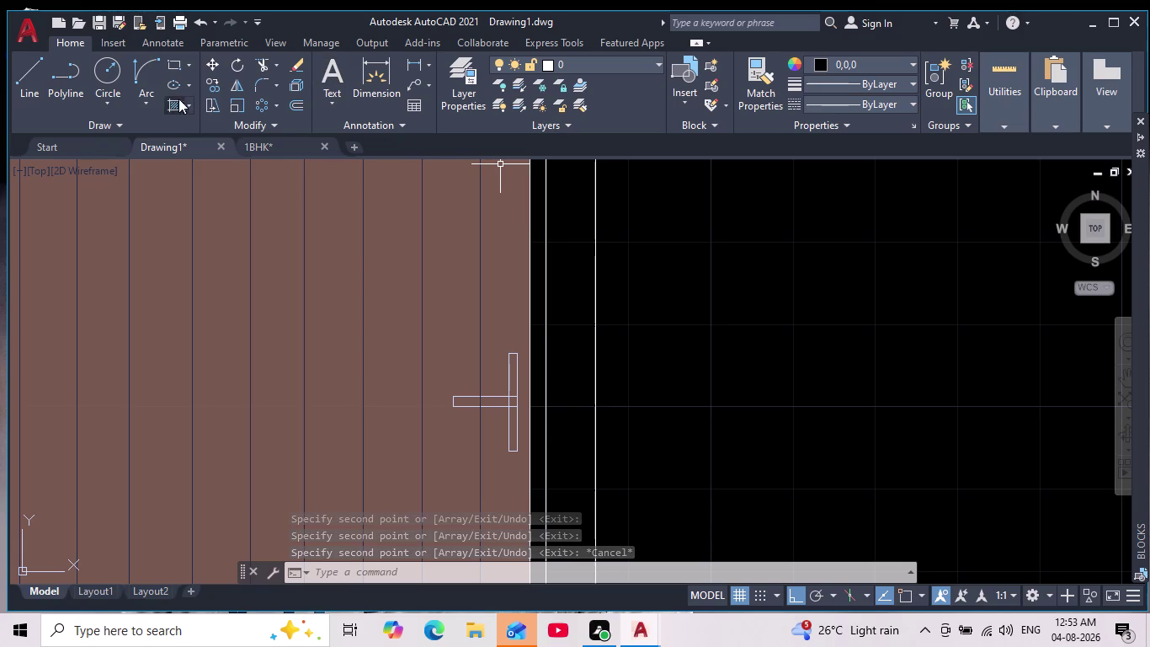
click(262, 65)
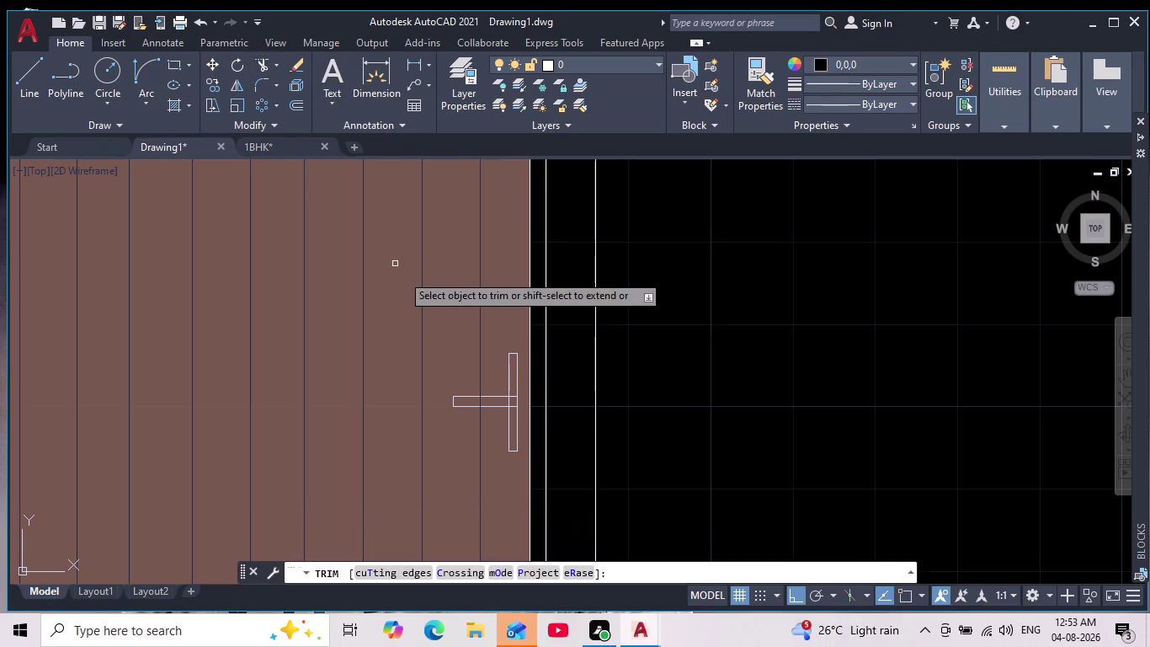
Cancel Trim, then select and delete the plank line crossing the door handle.
scroll(up, 3)
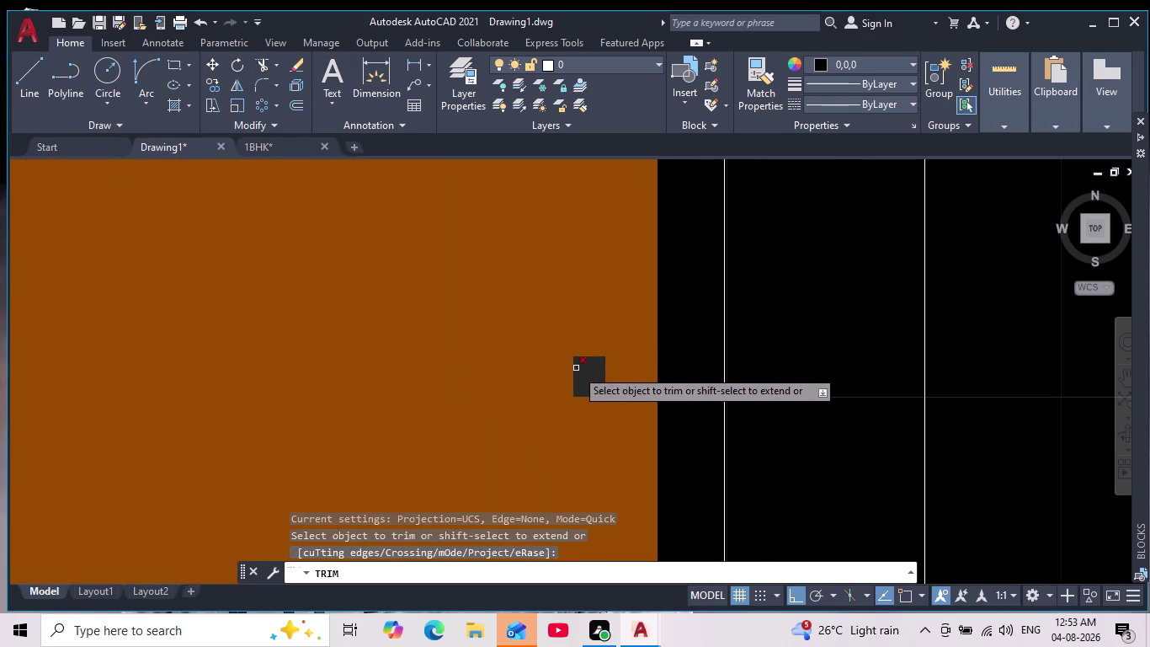
scroll(down, 3)
scroll(up, 3)
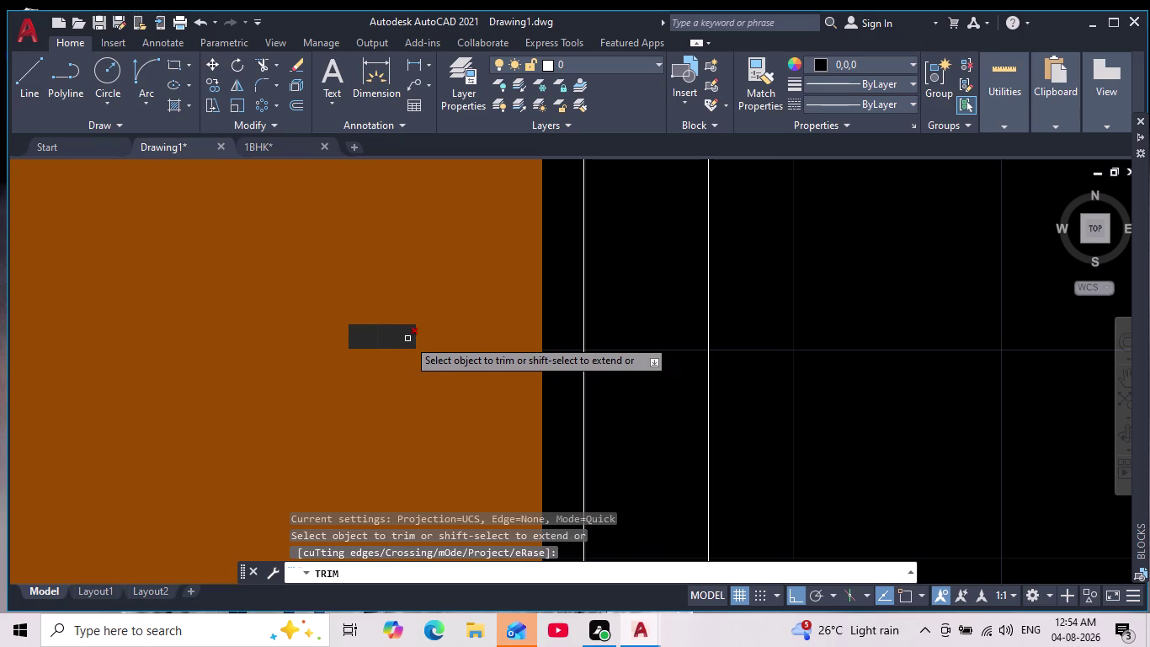
key(Escape)
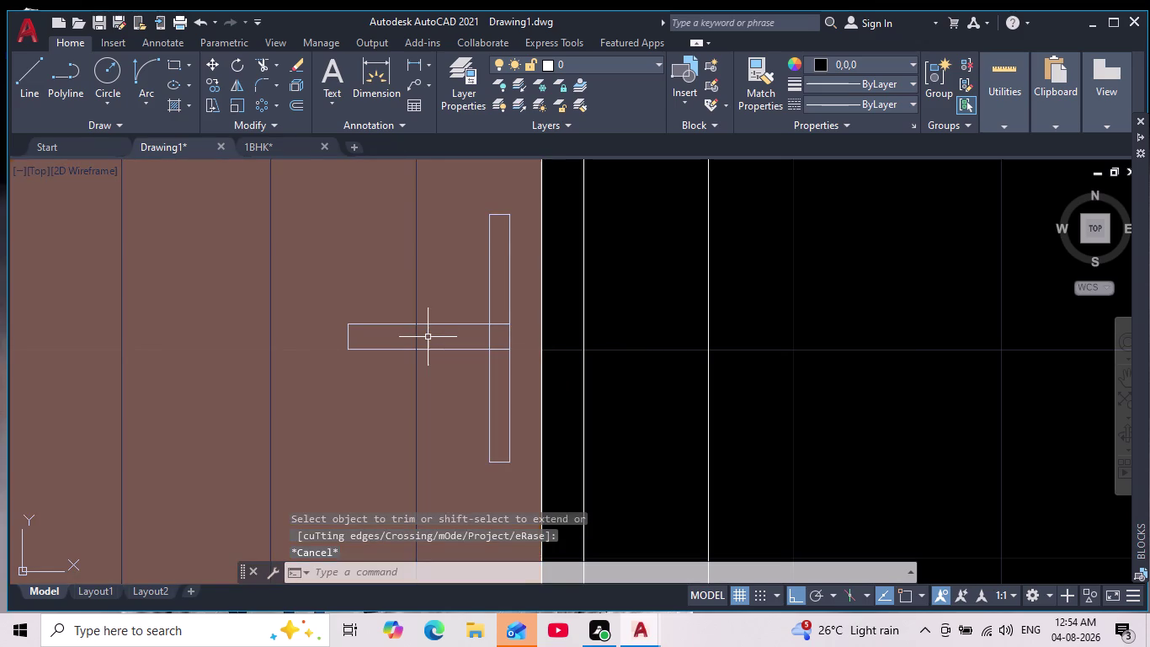
click(417, 337)
scroll(down, 3)
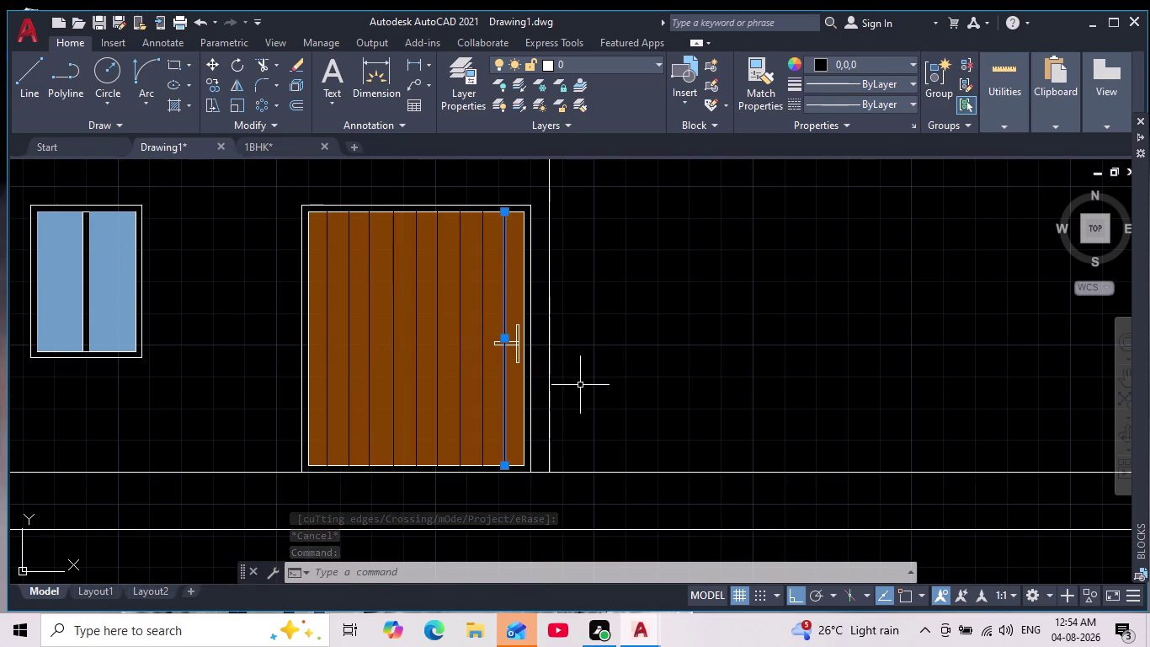
key(Delete)
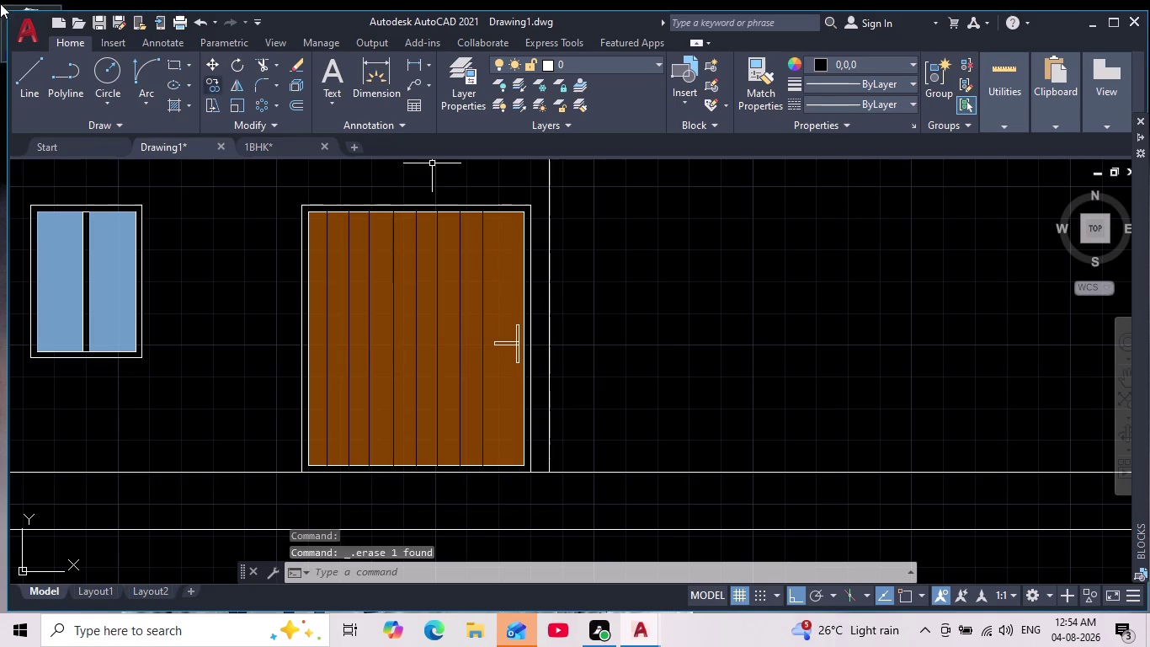
With object snap on, draw a vertical plank line from above the handle to the door's top.
click(32, 75)
scroll(up, 3)
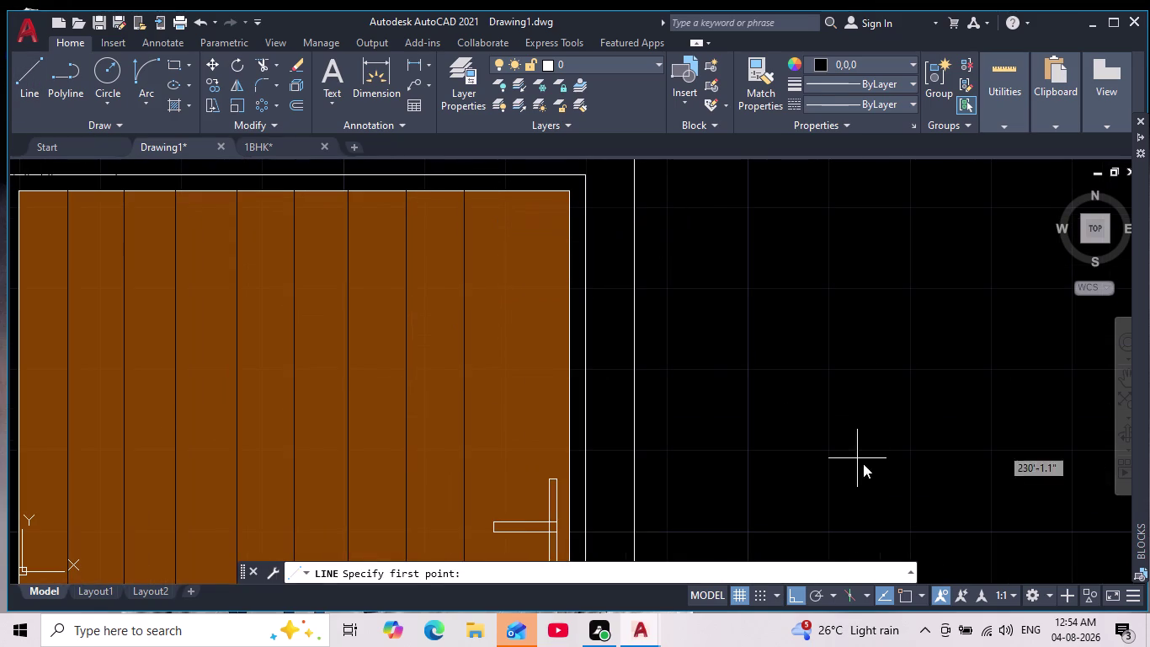
click(910, 597)
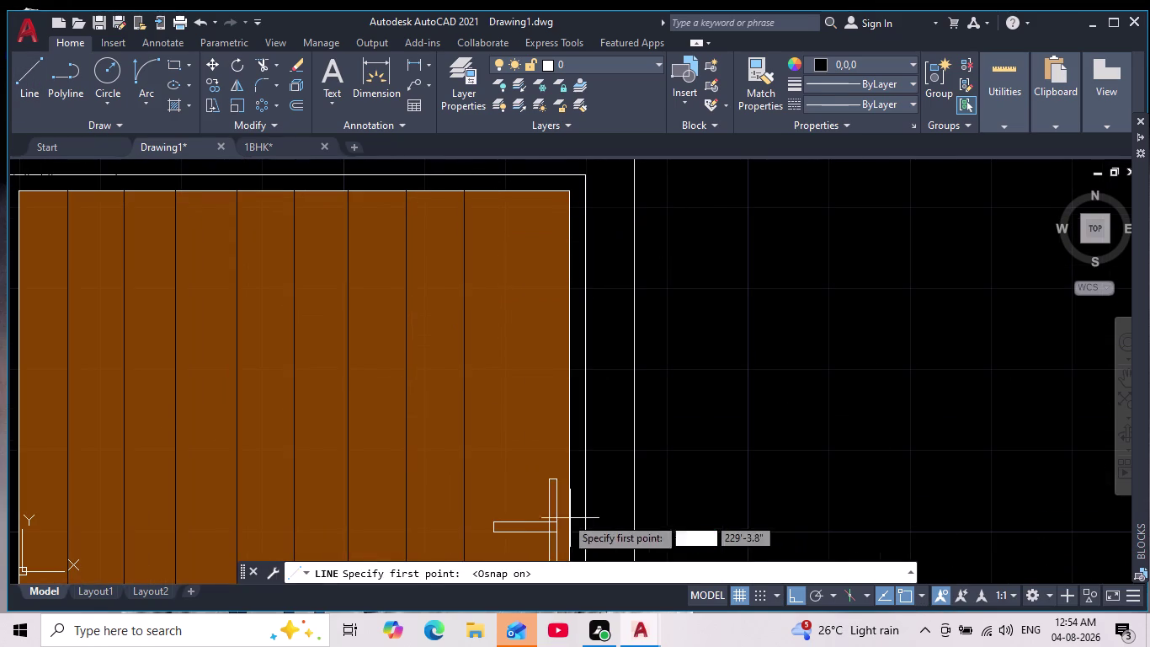
scroll(up, 3)
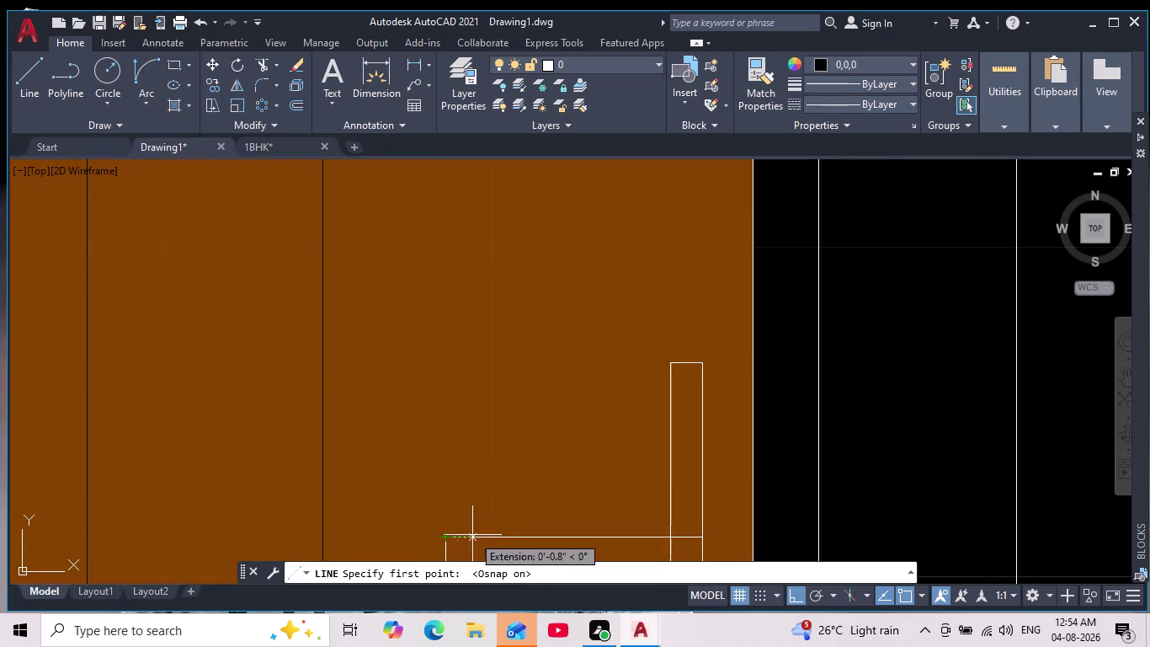
click(502, 534)
scroll(down, 3)
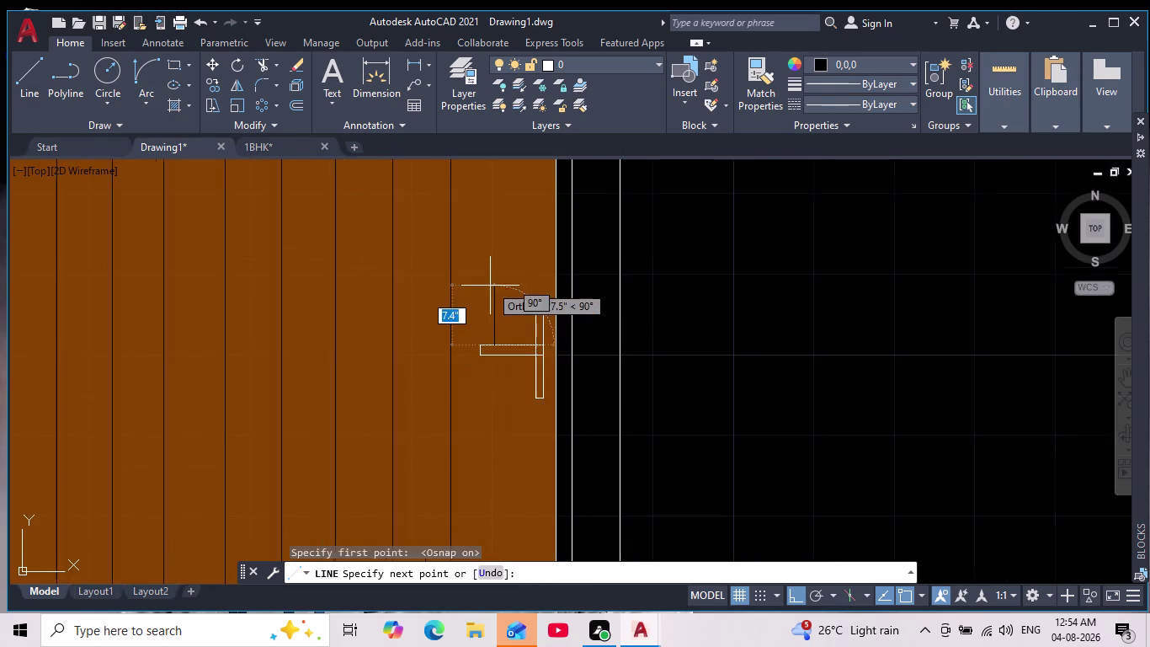
middle_drag(489, 287, 507, 432)
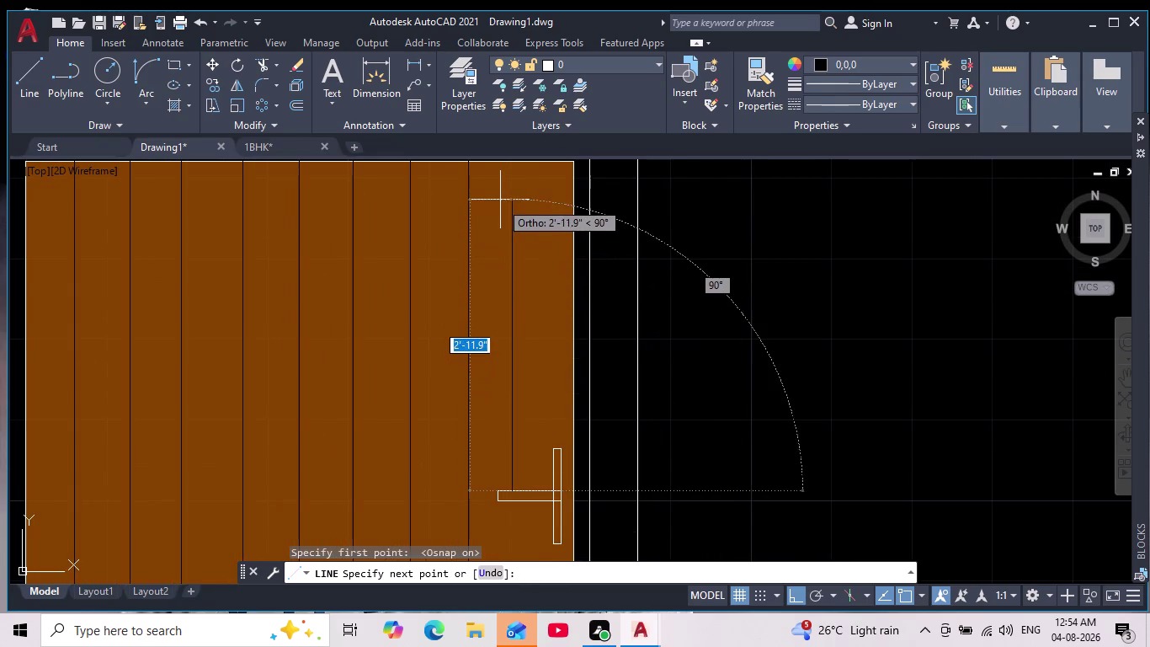
scroll(up, 3)
middle_drag(503, 188, 494, 298)
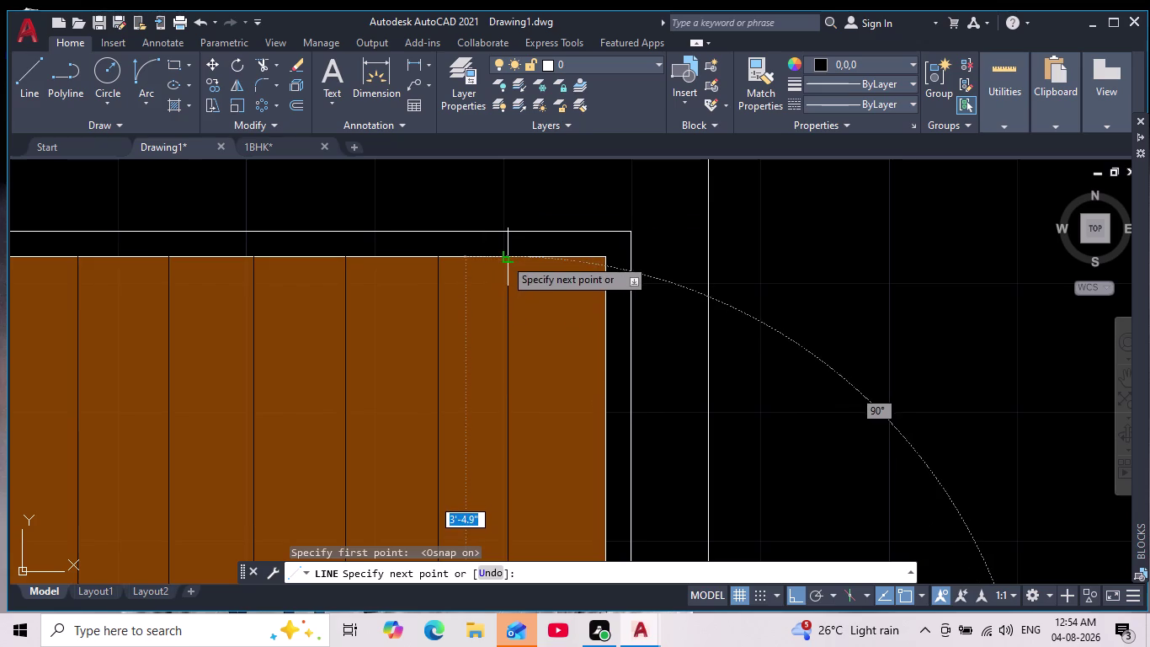
click(504, 258)
key(Escape)
Draw a second plank line from the handle down to the door's bottom.
middle_drag(530, 380, 490, 243)
scroll(down, 3)
scroll(up, 3)
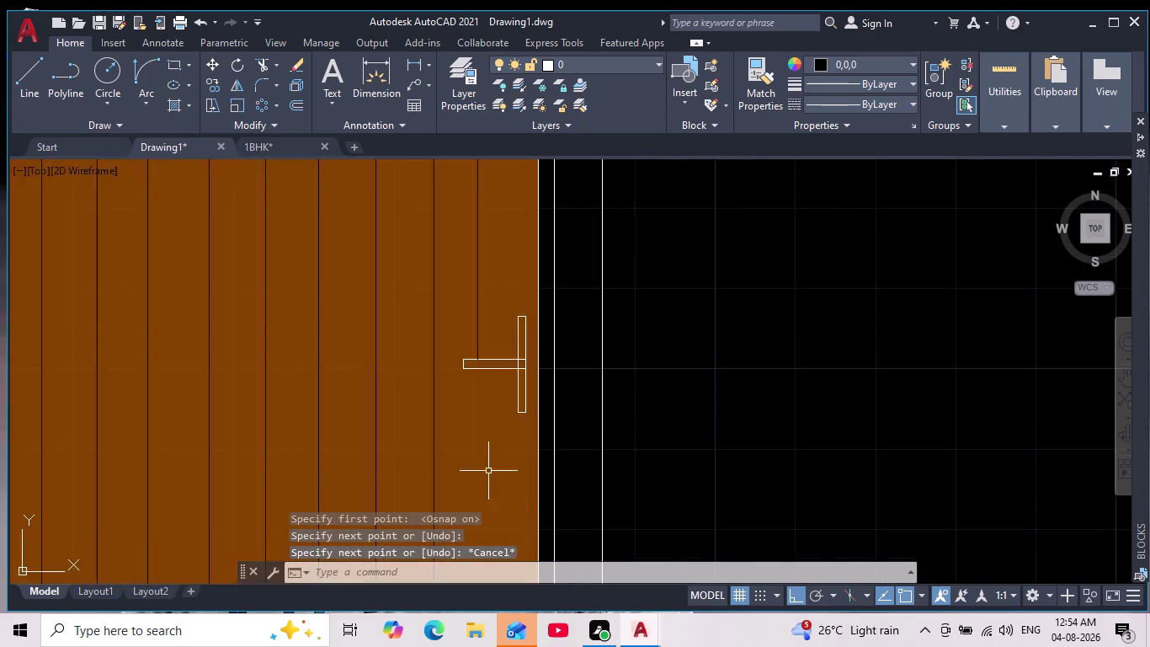
middle_drag(484, 450, 479, 405)
key(space)
scroll(up, 3)
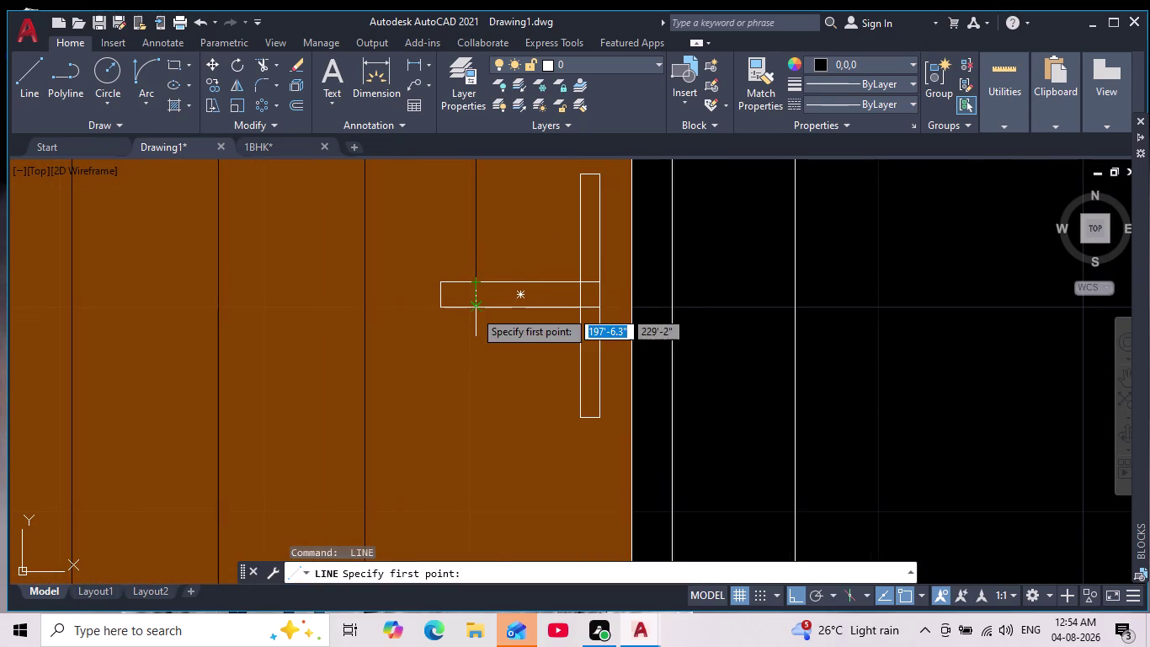
drag(474, 309, 479, 326)
middle_drag(498, 429, 475, 280)
scroll(down, 3)
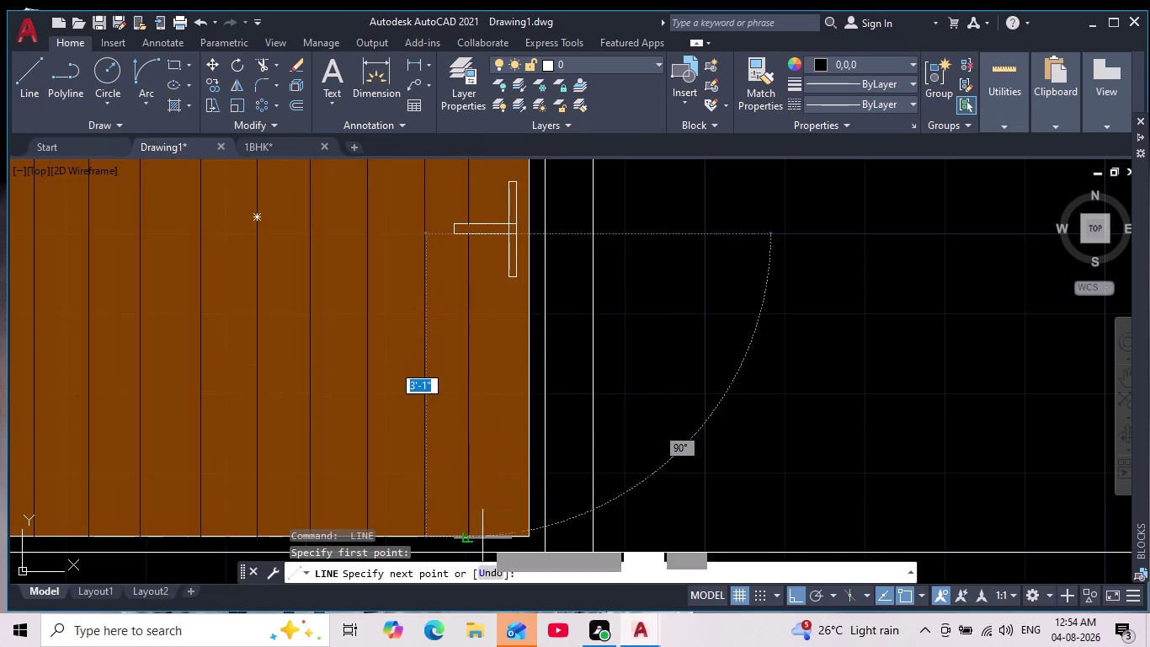
click(464, 534)
key(Escape)
Check the ground-floor door's left plank line, then view the whole elevation.
scroll(down, 3)
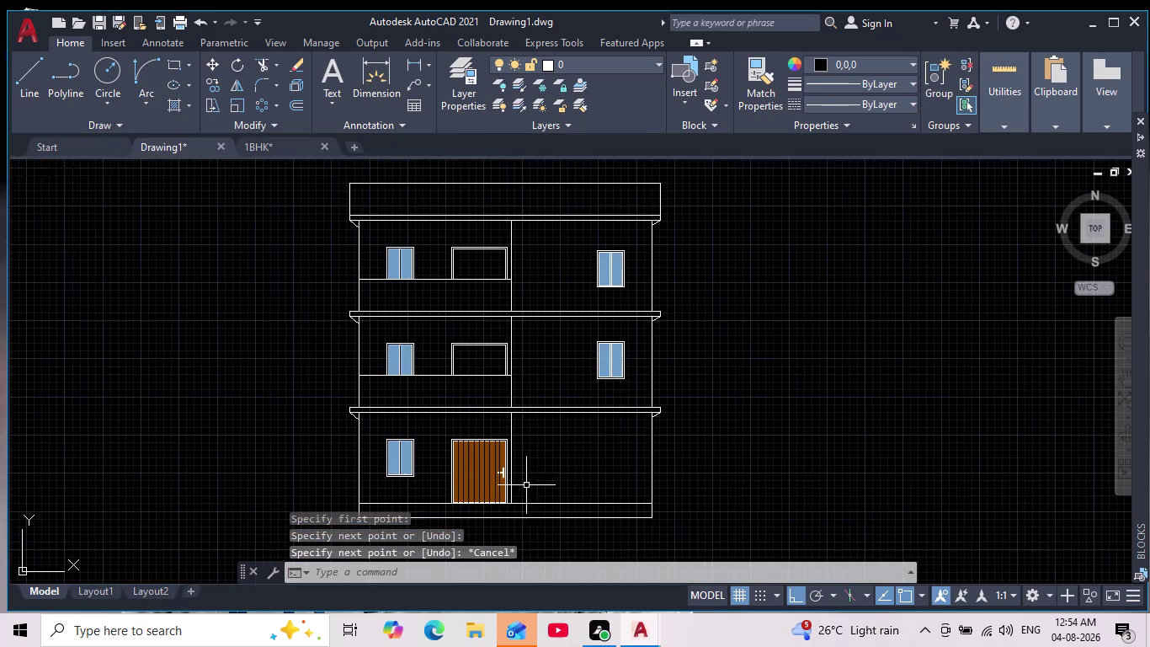
middle_drag(541, 483, 426, 296)
scroll(down, 3)
scroll(up, 3)
middle_drag(413, 335, 432, 393)
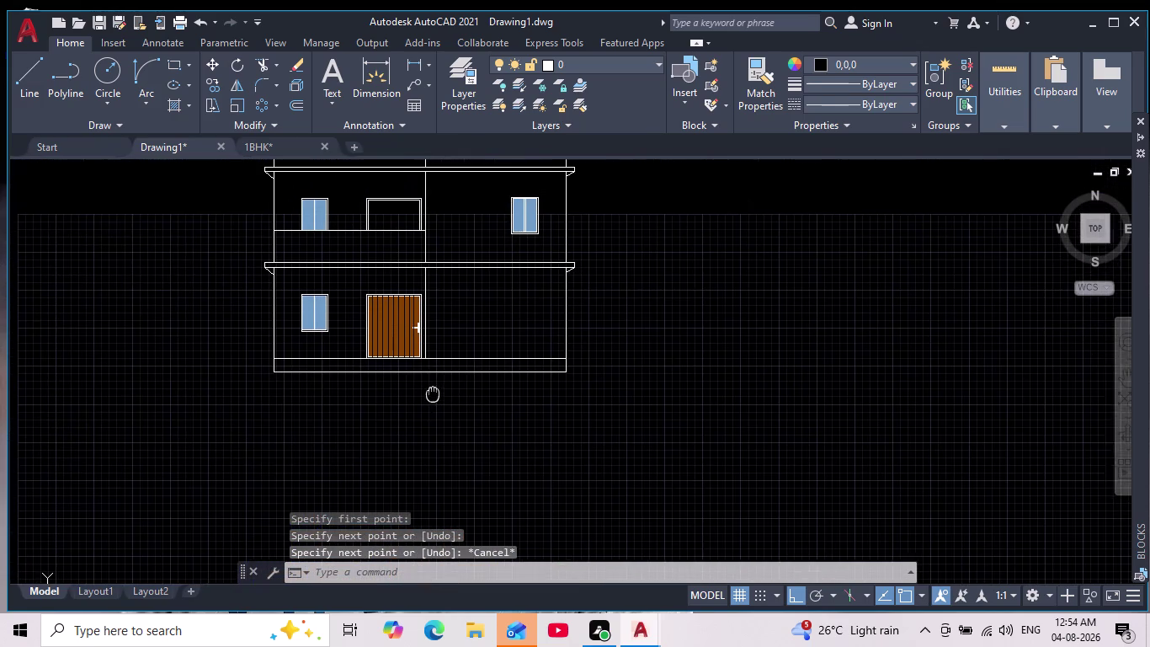
middle_drag(432, 393, 435, 404)
scroll(up, 3)
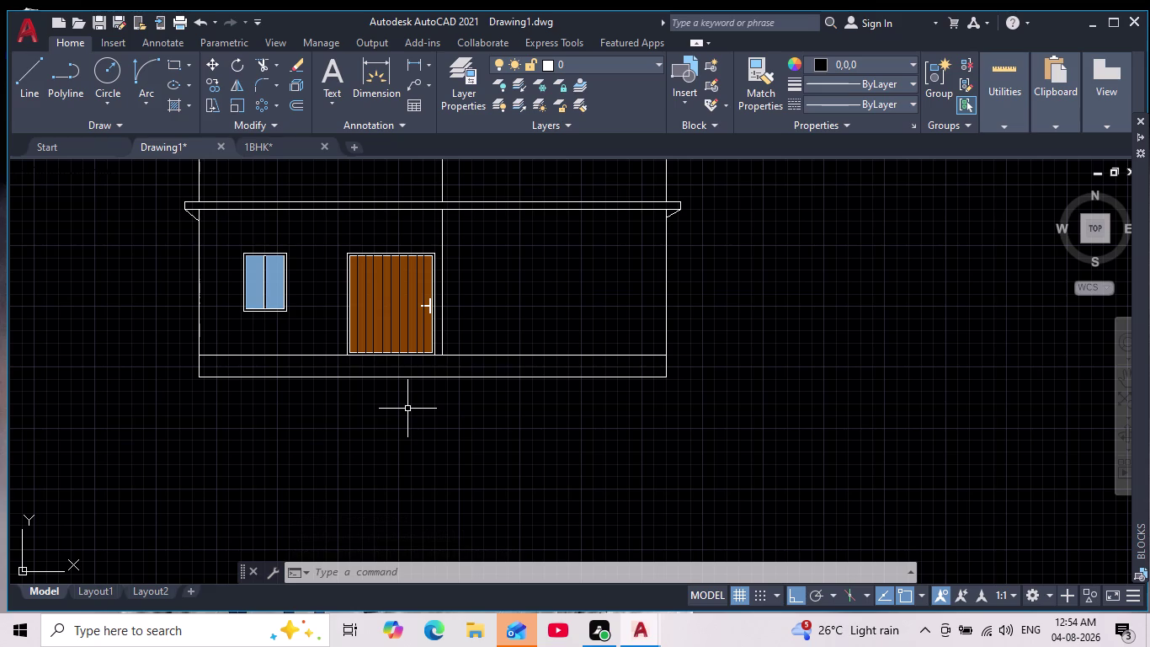
scroll(up, 3)
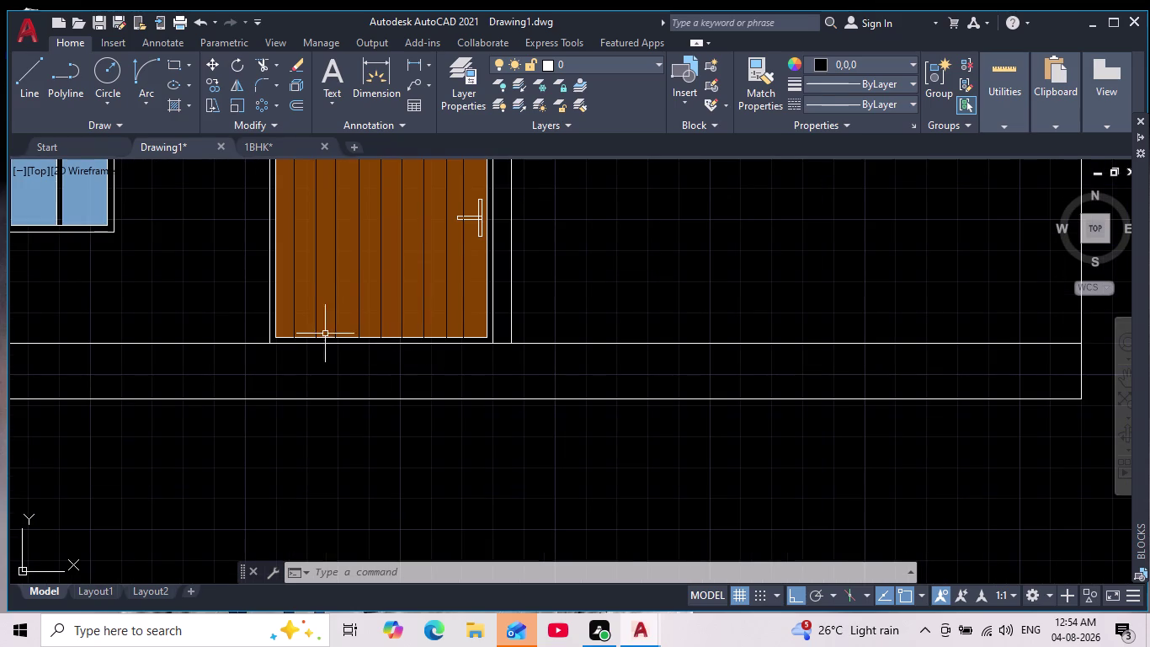
click(295, 326)
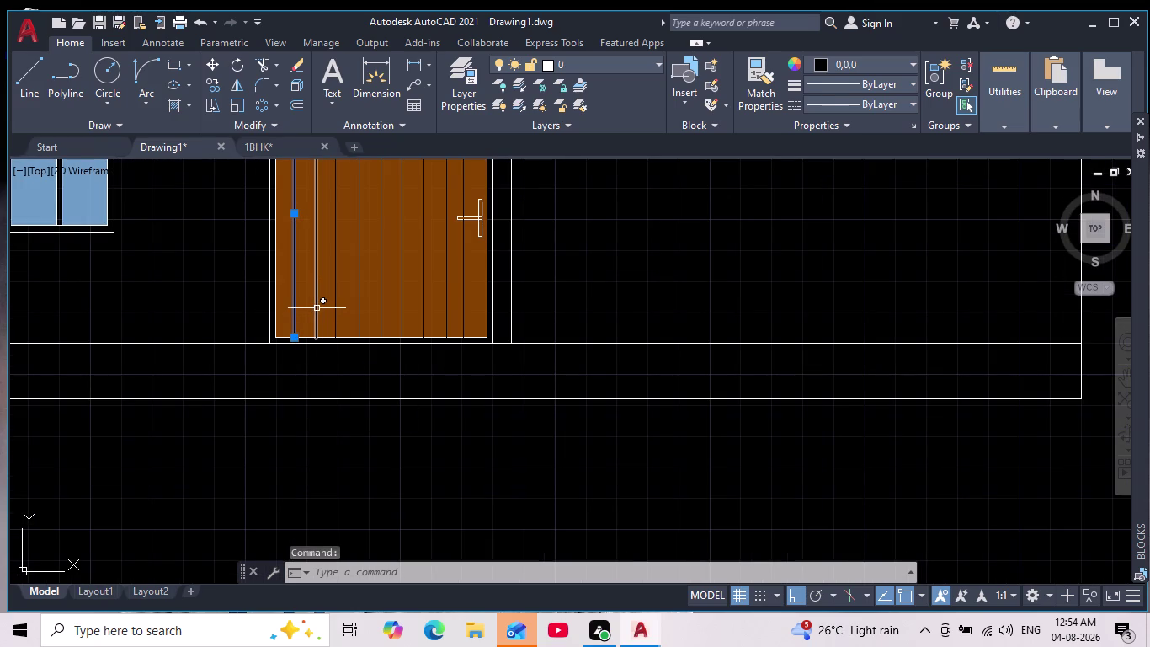
key(Escape)
scroll(down, 3)
scroll(up, 3)
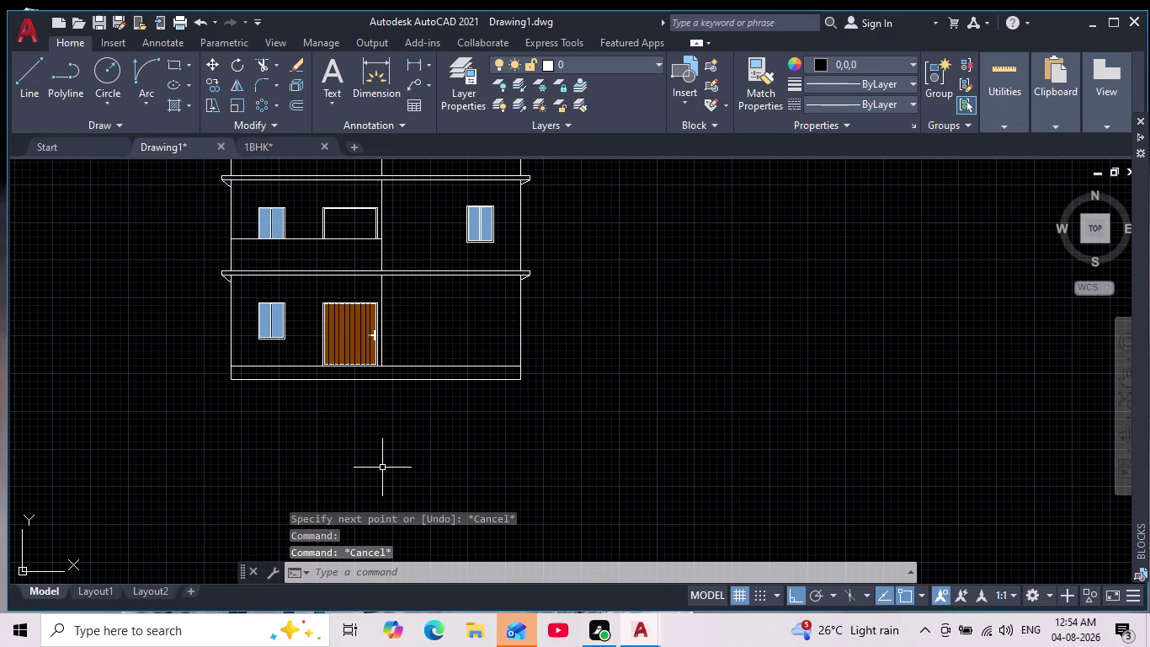
middle_drag(382, 468, 392, 492)
scroll(down, 3)
scroll(up, 3)
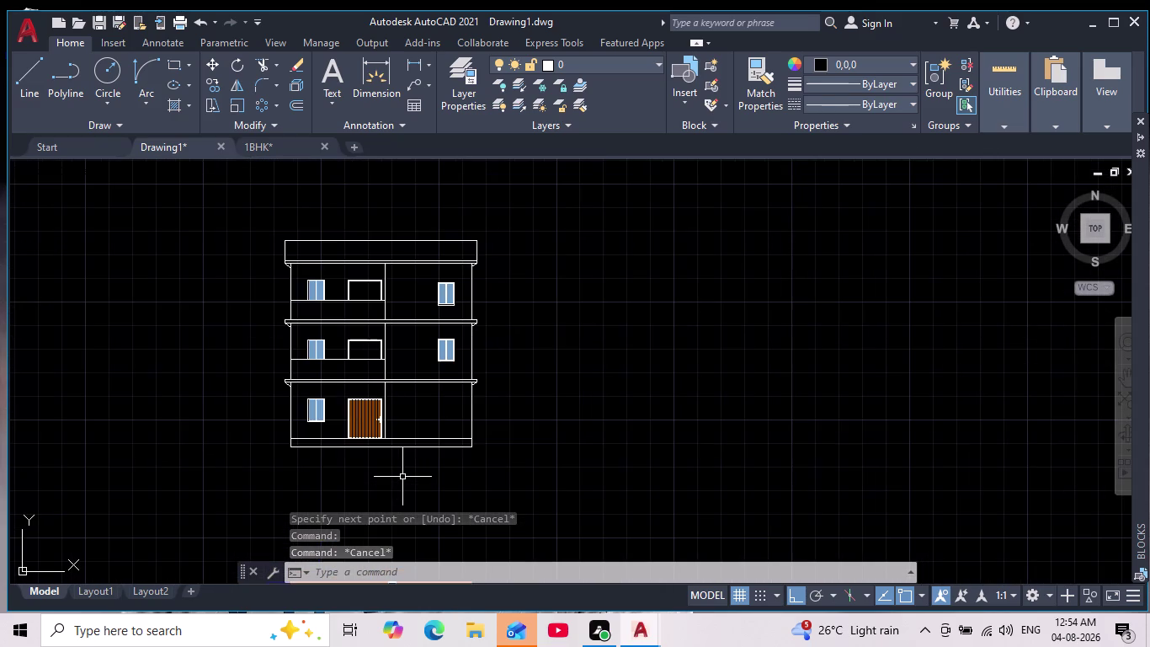
key(h)
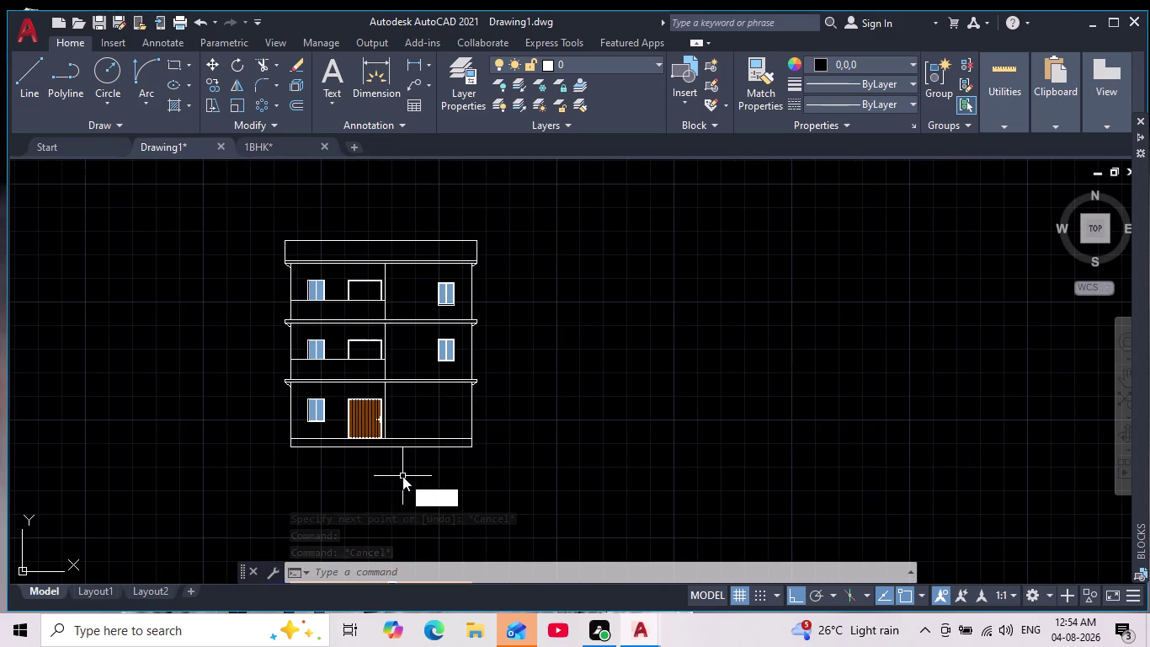
key(Return)
scroll(up, 3)
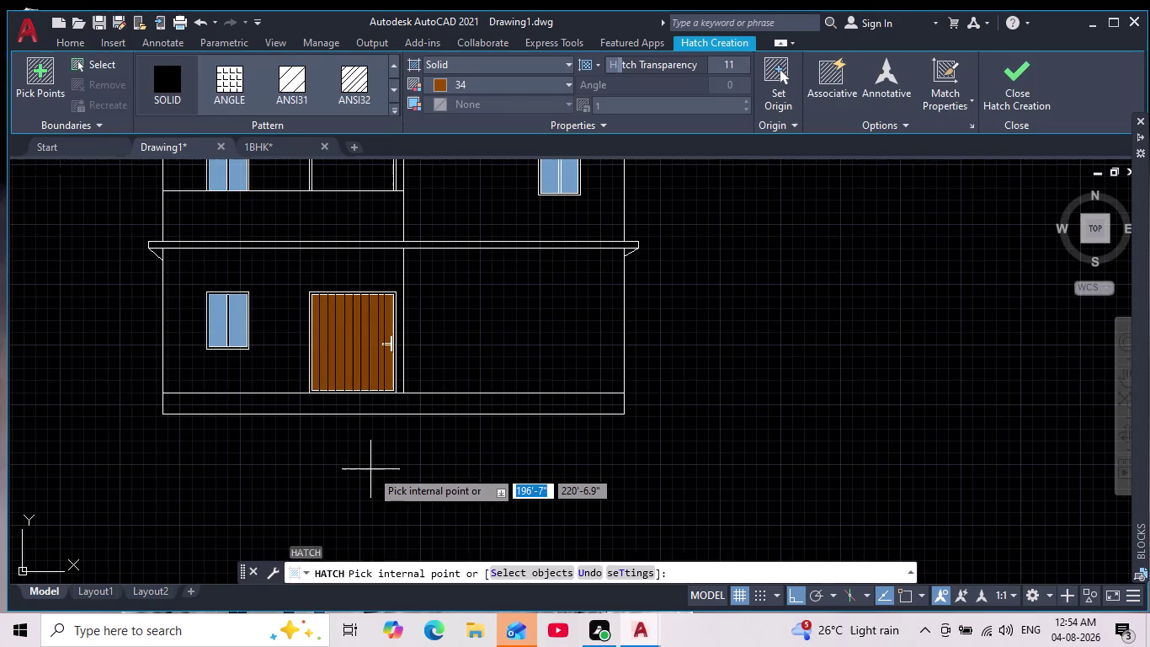
key(Escape)
key(Escape)
scroll(up, 3)
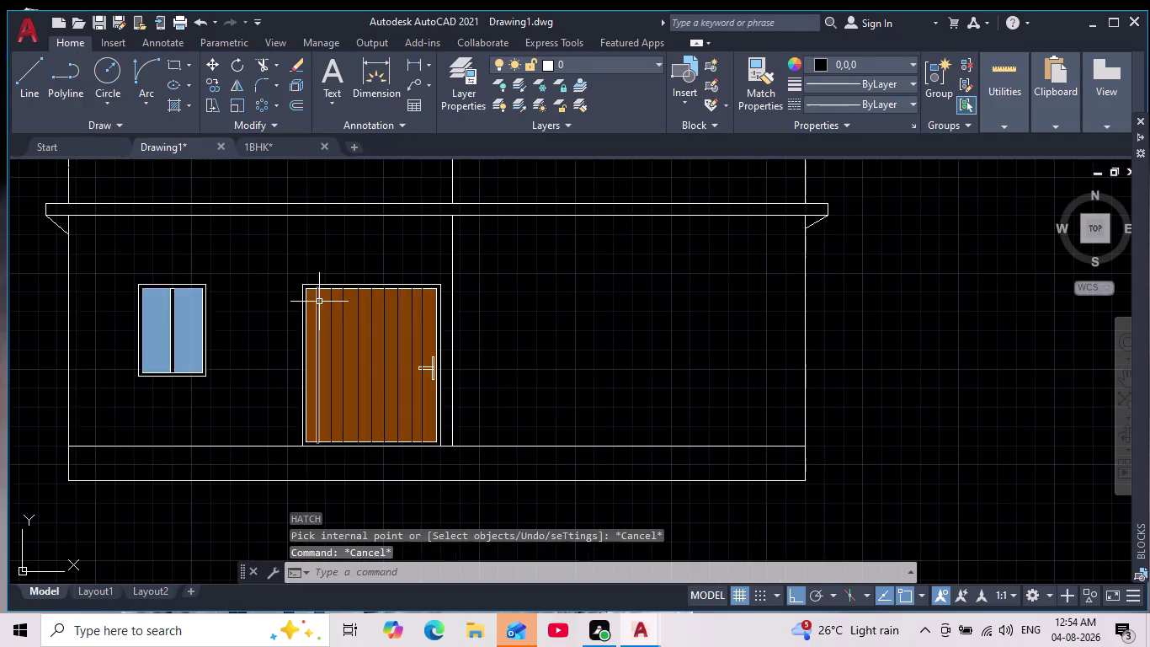
scroll(up, 3)
scroll(down, 3)
middle_drag(333, 341, 364, 460)
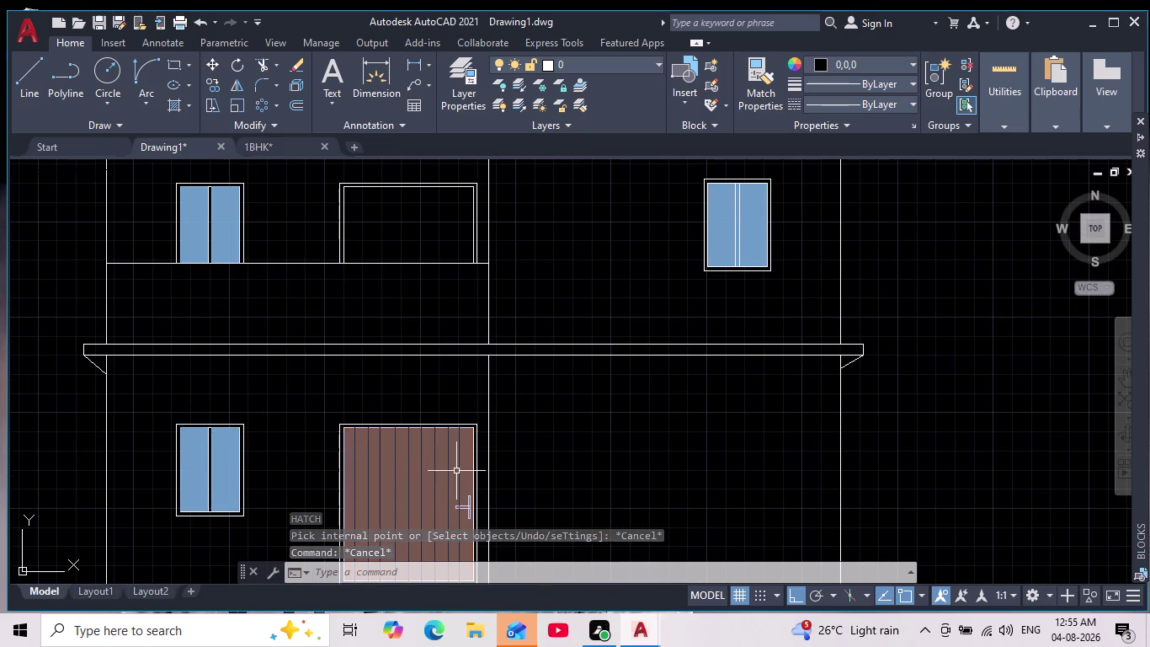
scroll(up, 3)
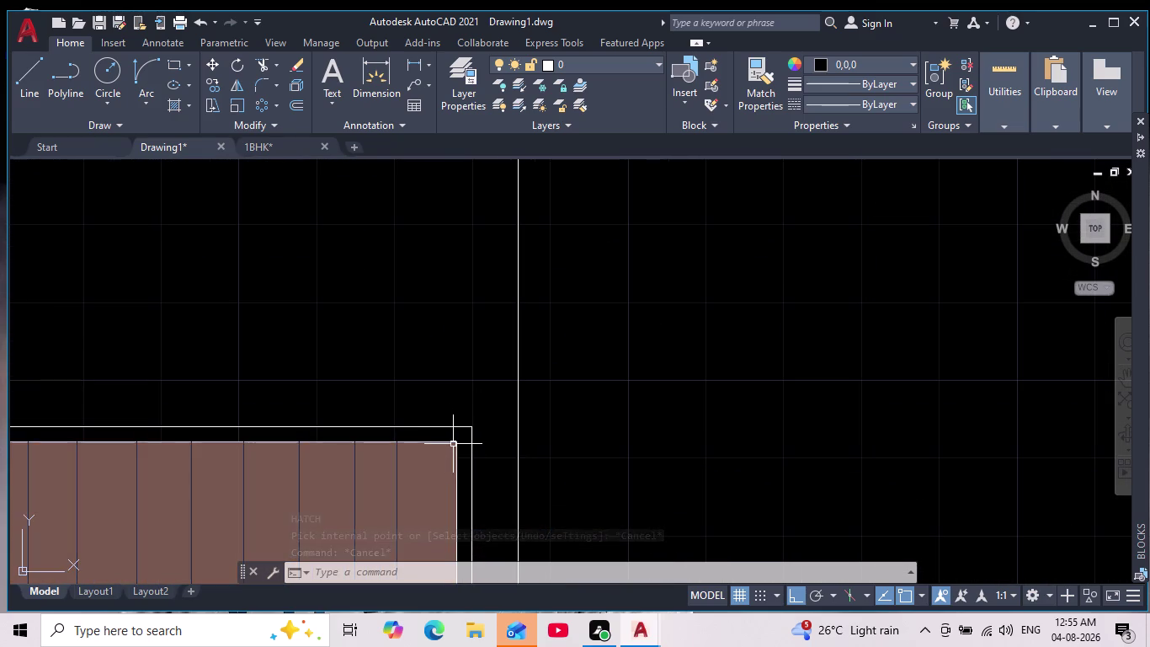
click(457, 441)
scroll(down, 3)
middle_drag(456, 445, 458, 443)
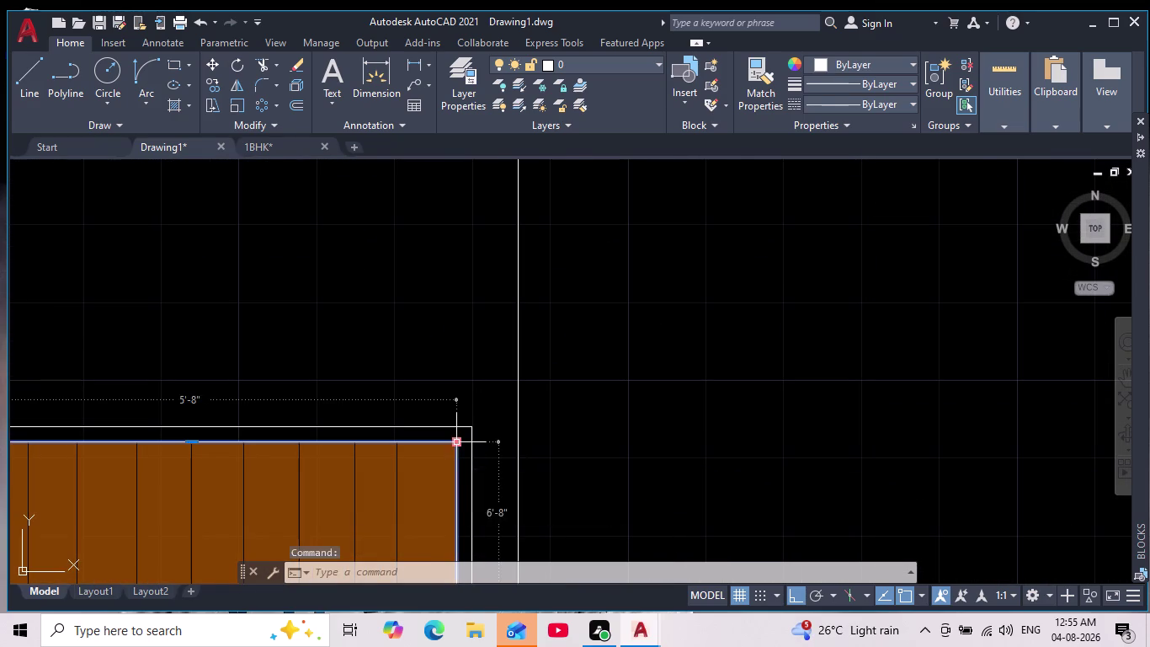
scroll(down, 3)
middle_drag(458, 443, 461, 335)
key(Escape)
middle_drag(471, 355, 470, 294)
scroll(down, 3)
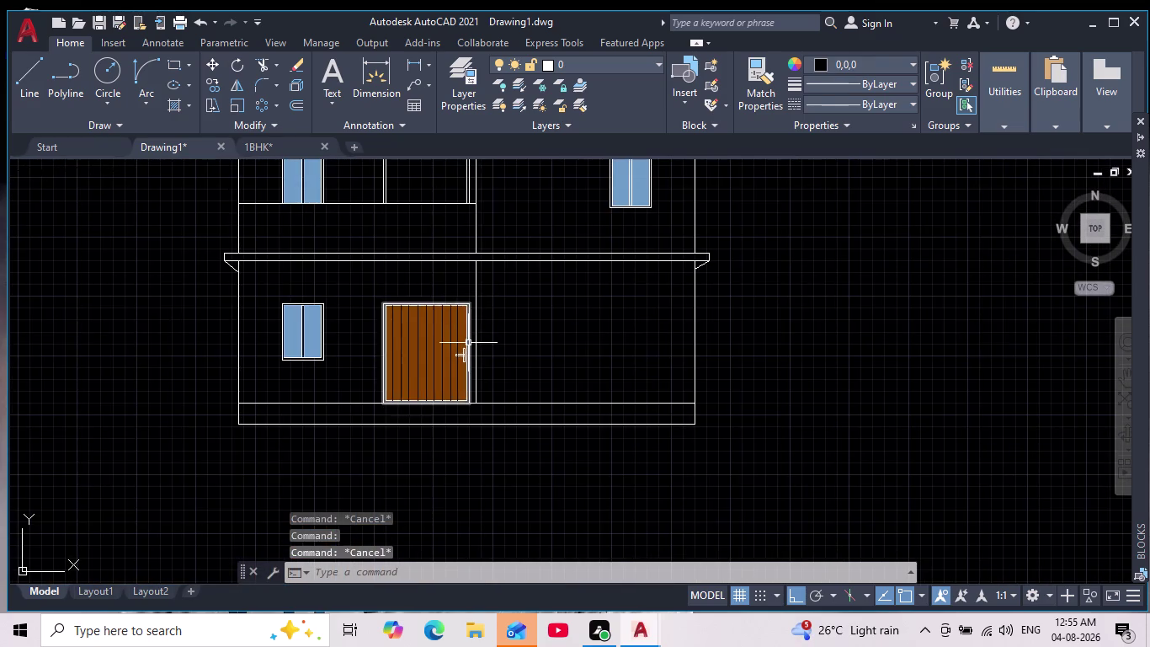
scroll(up, 3)
scroll(up, 3)
drag(488, 172, 496, 200)
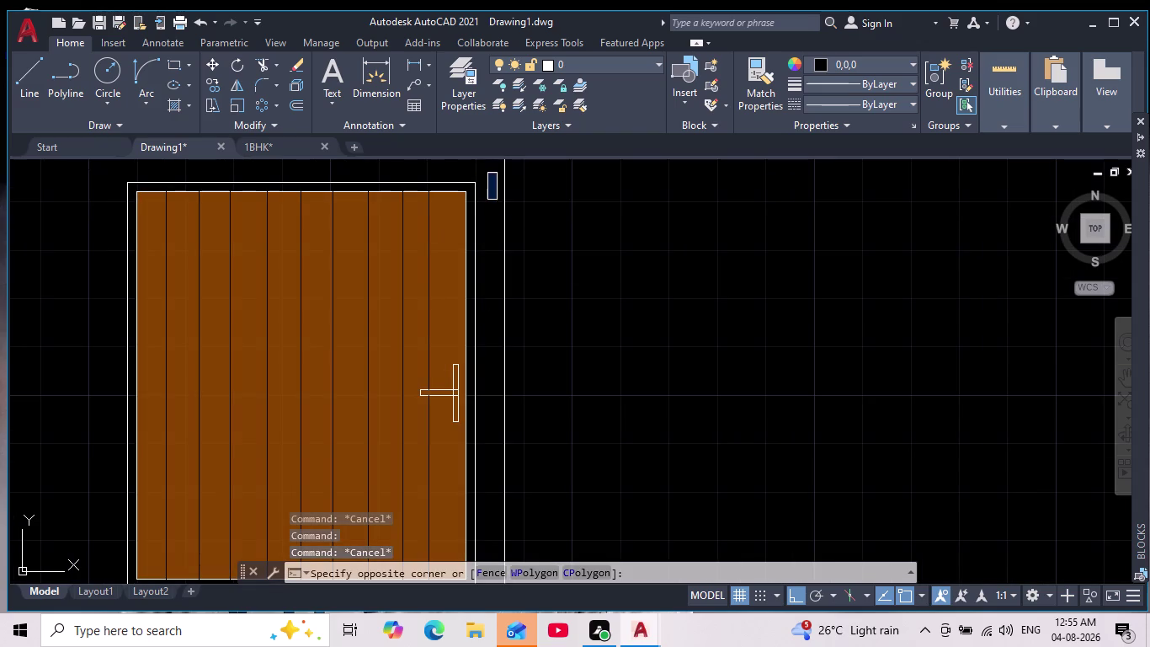
scroll(up, 3)
middle_drag(260, 476, 323, 387)
scroll(down, 3)
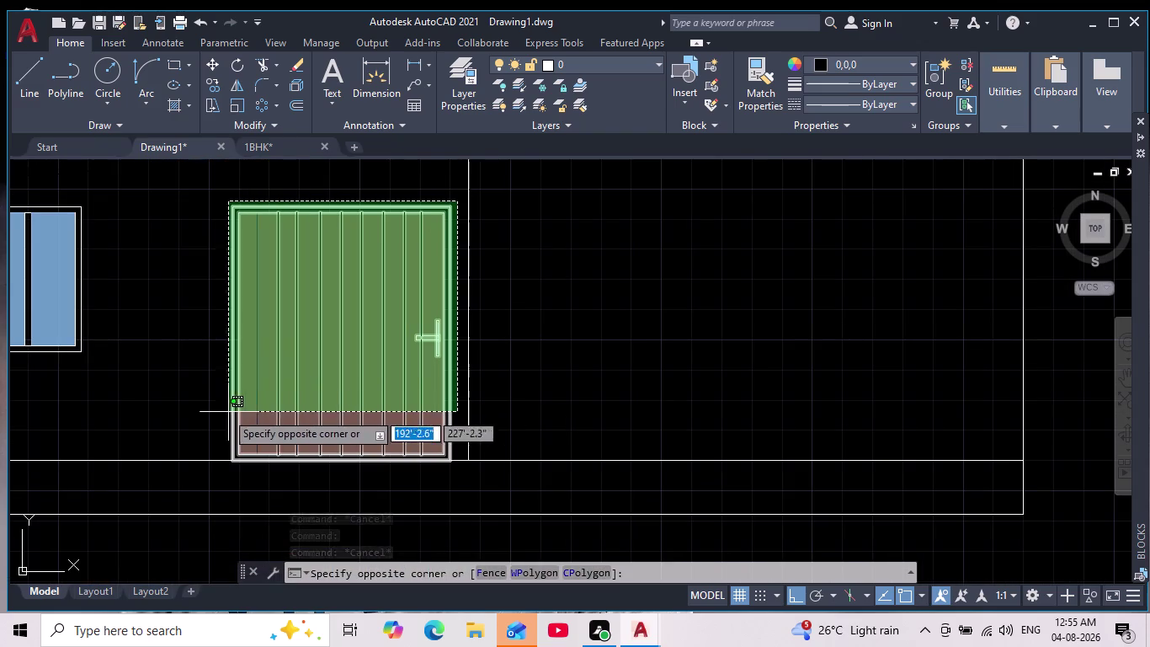
click(187, 431)
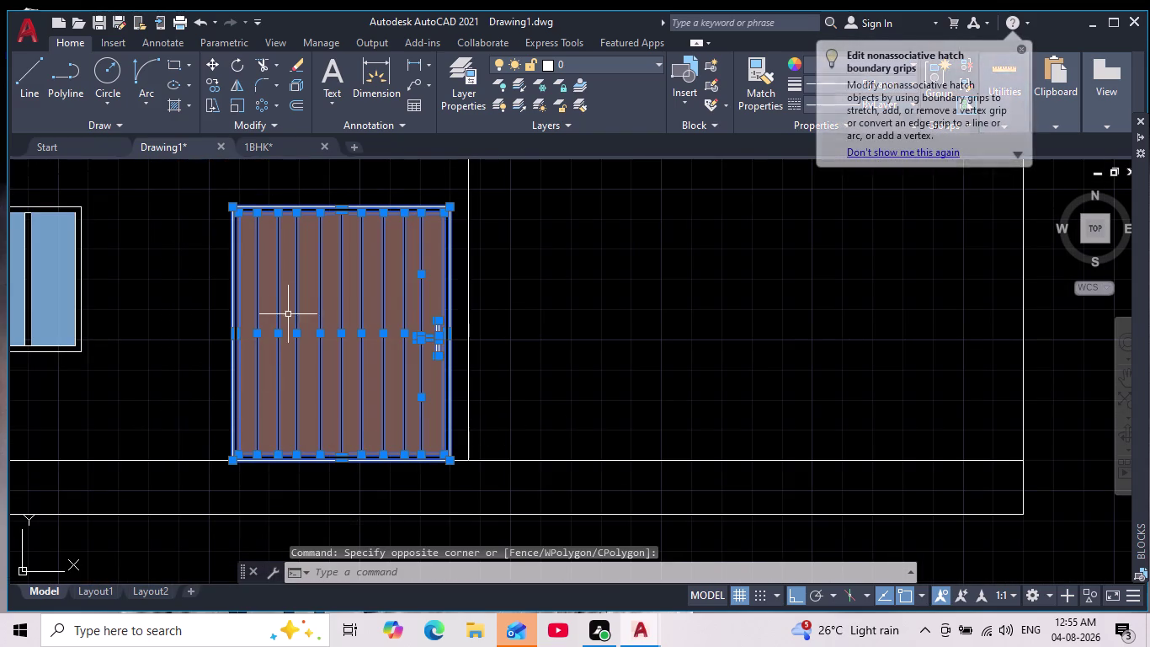
middle_drag(348, 257, 325, 379)
scroll(down, 3)
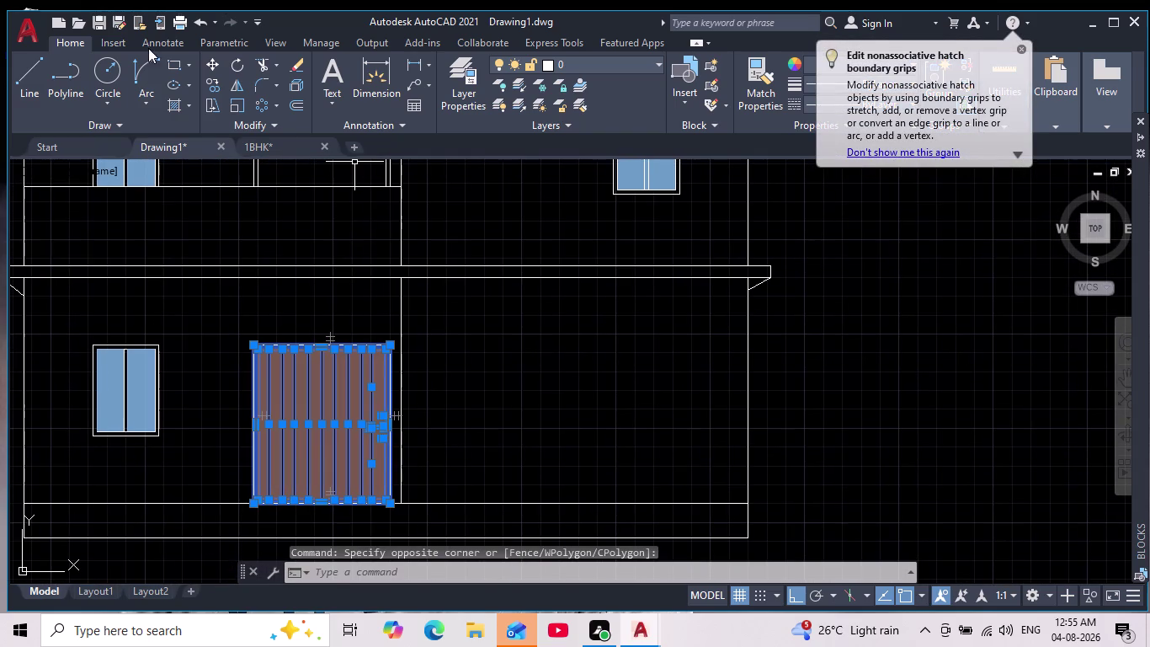
click(211, 82)
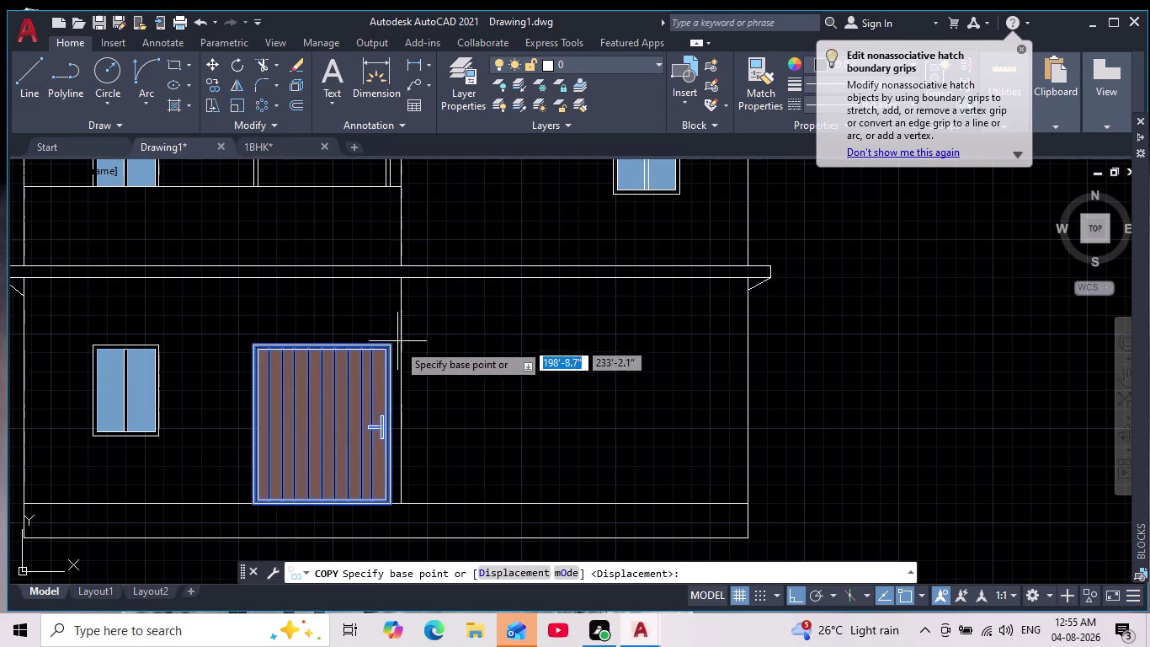
scroll(up, 3)
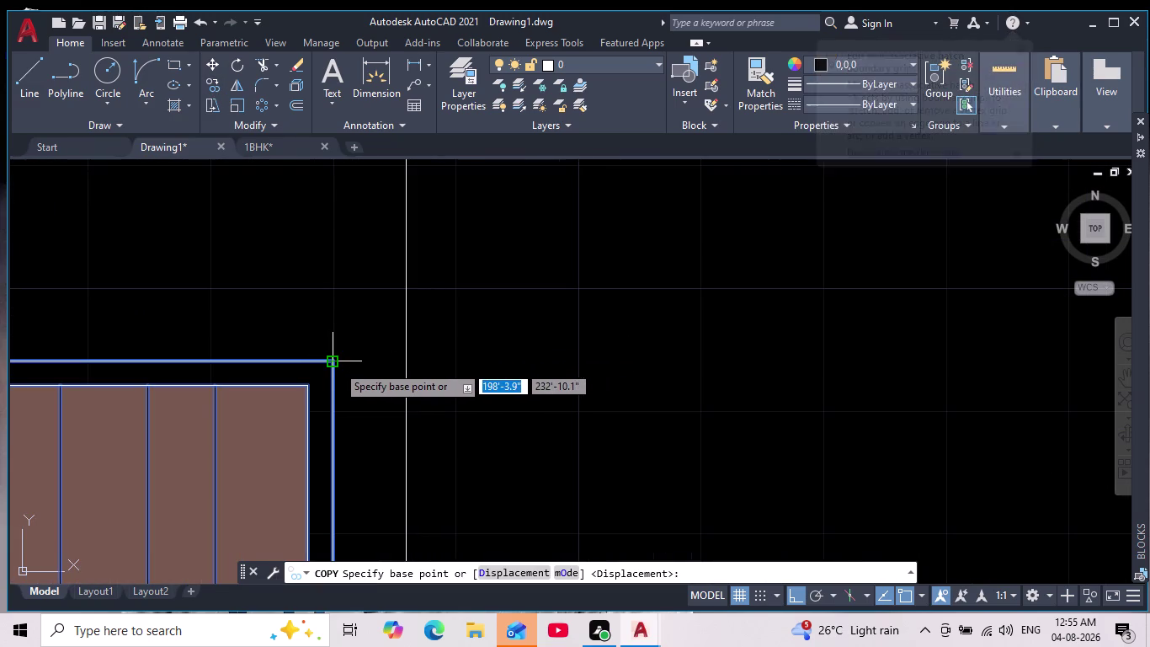
key(Escape)
scroll(down, 3)
scroll(down, 3)
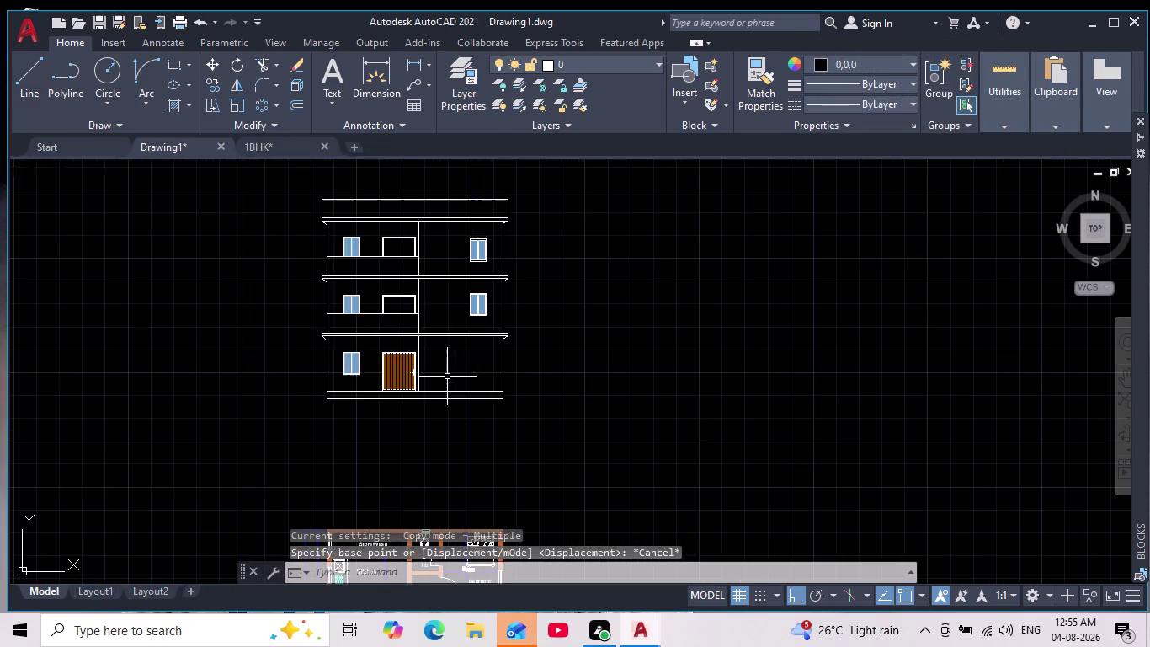
scroll(down, 3)
middle_drag(457, 426, 457, 447)
scroll(up, 3)
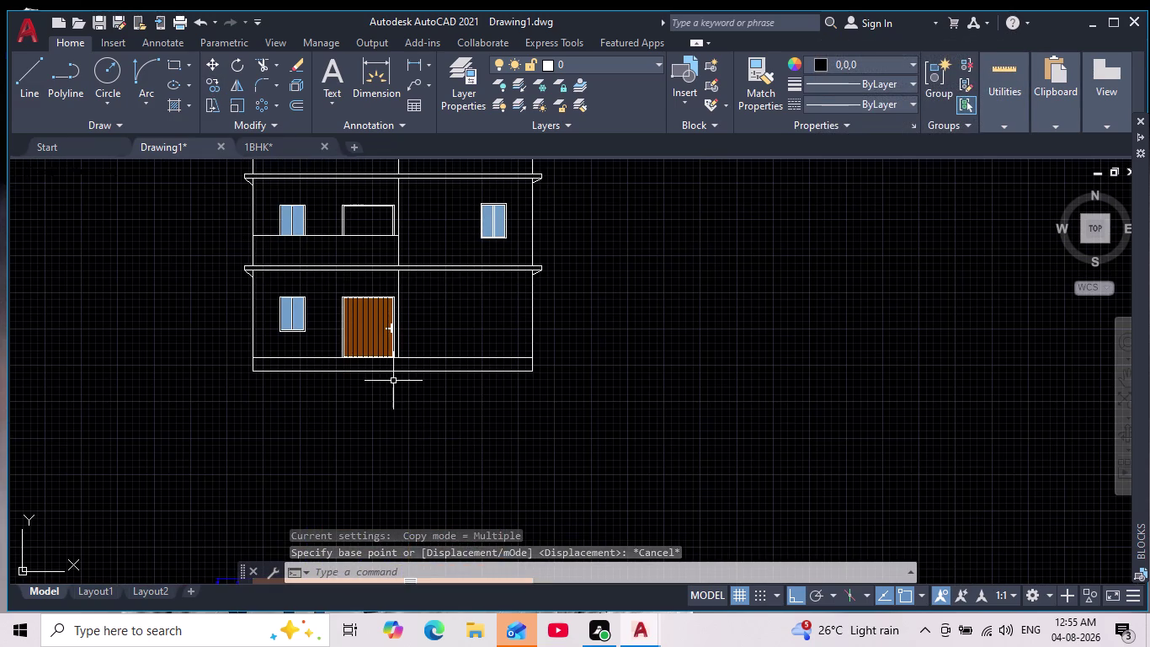
scroll(up, 3)
scroll(up, 3)
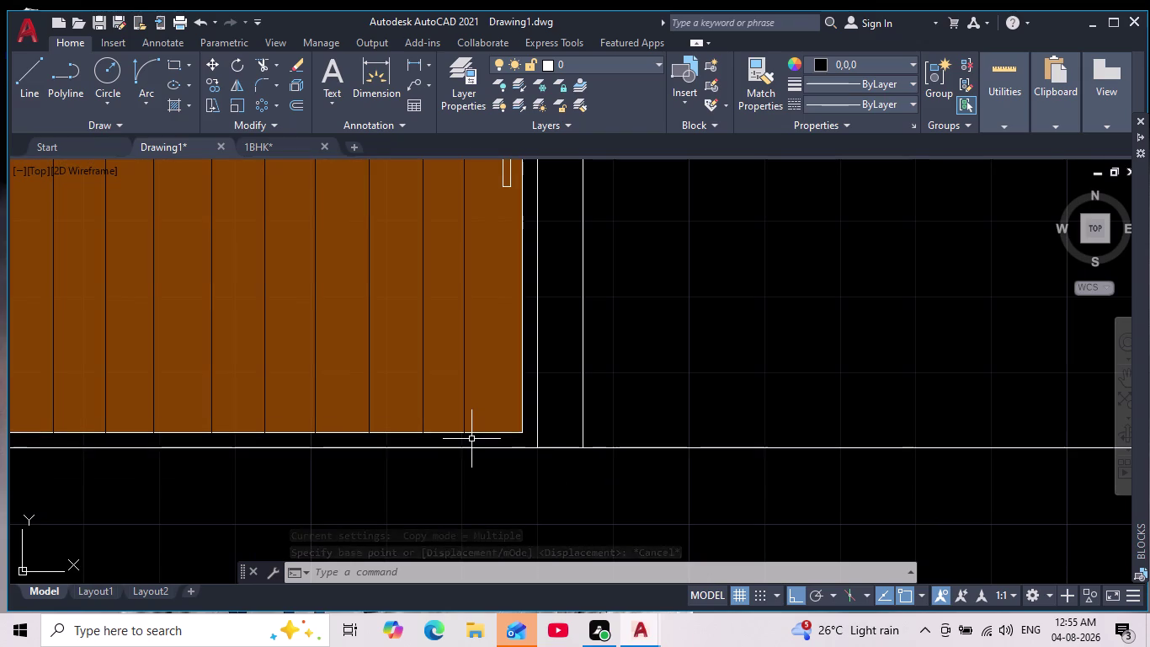
Undo the plank lines on the ground-floor door, leaving it plain brown.
key(ctrl+z)
double_click(471, 438)
key(ctrl+z)
click(472, 438)
key(ctrl+z)
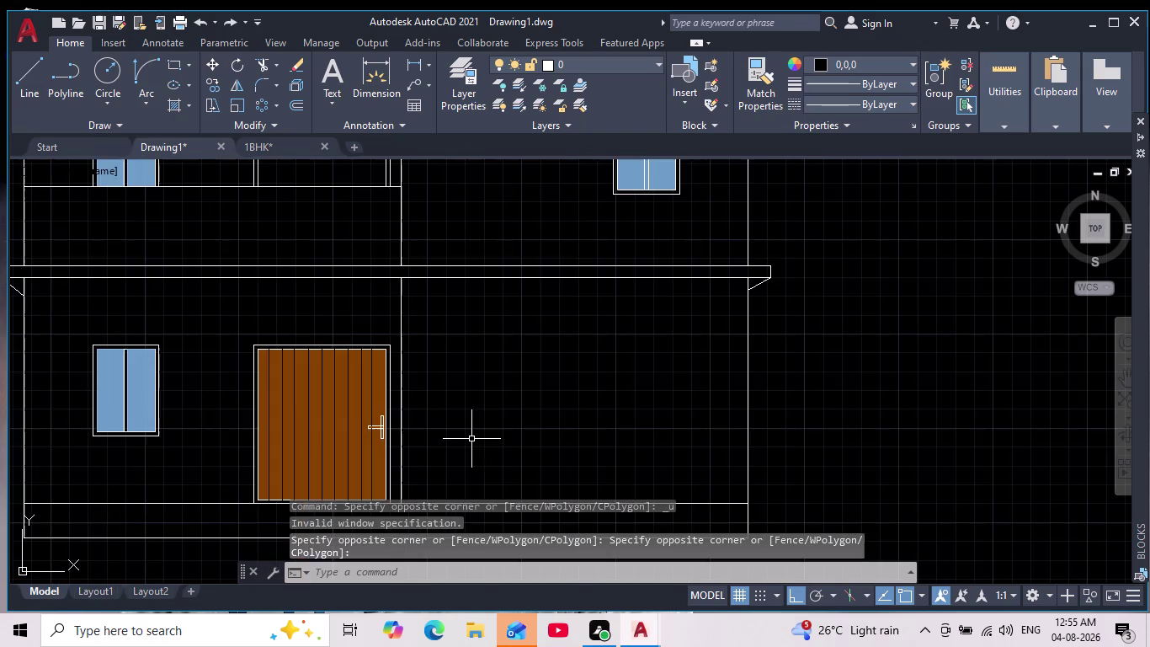
key(ctrl+z)
click(471, 439)
key(ctrl+z)
key(ctrl+z)
key(ctrl+z)
key(ctrl+z)
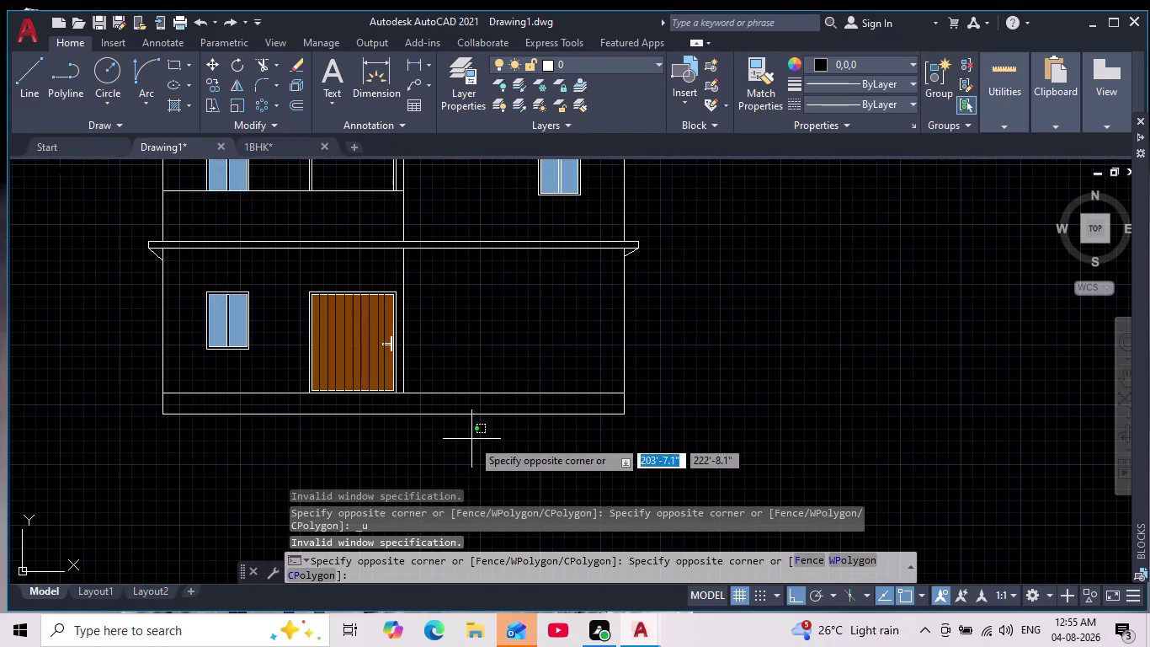
key(ctrl+z)
key(ctrl+z)
key(Escape)
key(ctrl+z)
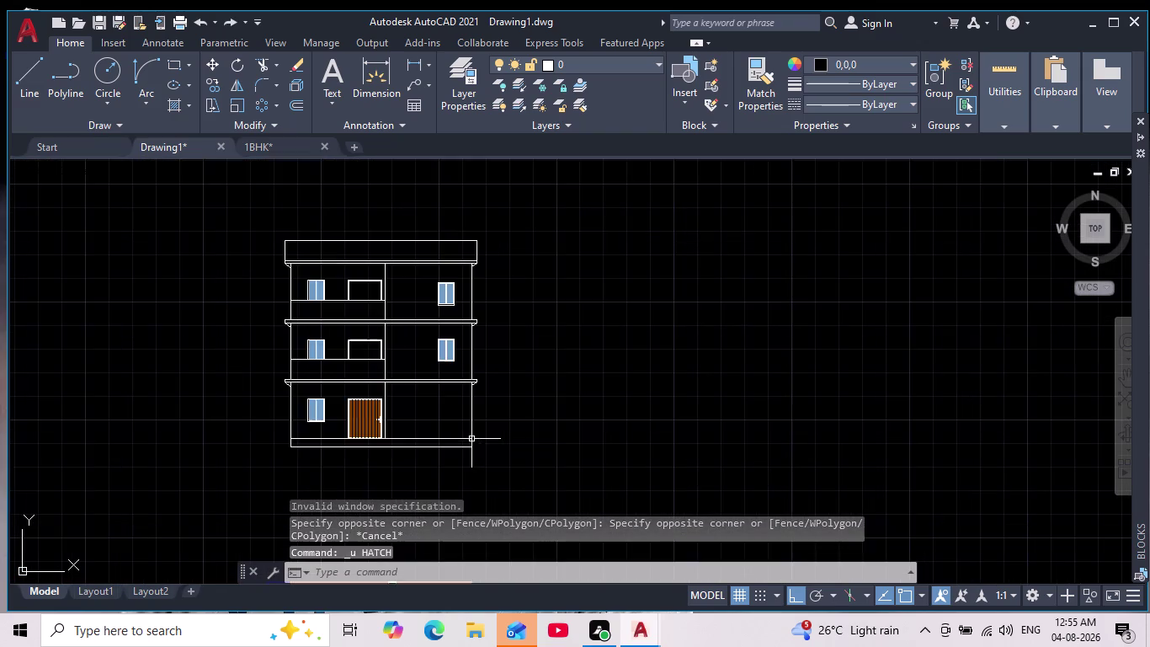
key(ctrl+z)
key(ctrl+z)
key(ctrl+z)
key(ctrl+z)
key(ctrl+z)
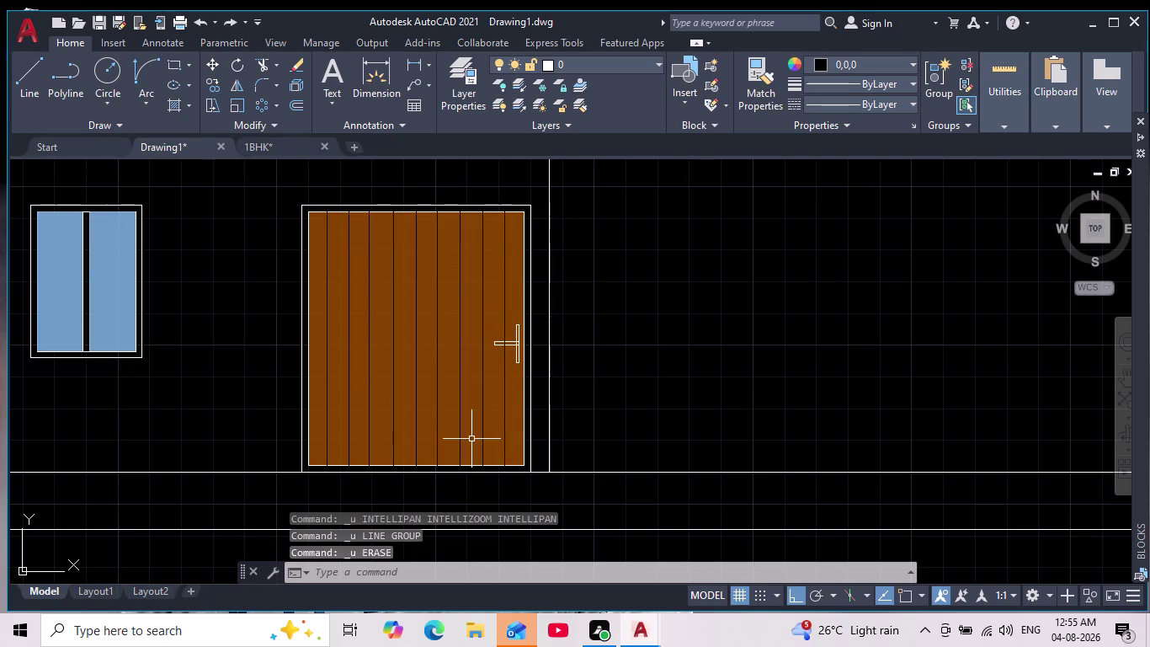
key(ctrl+z)
key(ctrl+z)
key(ctrl+z)
key(ctrl+z)
key(ctrl+z)
click(472, 438)
key(ctrl+z)
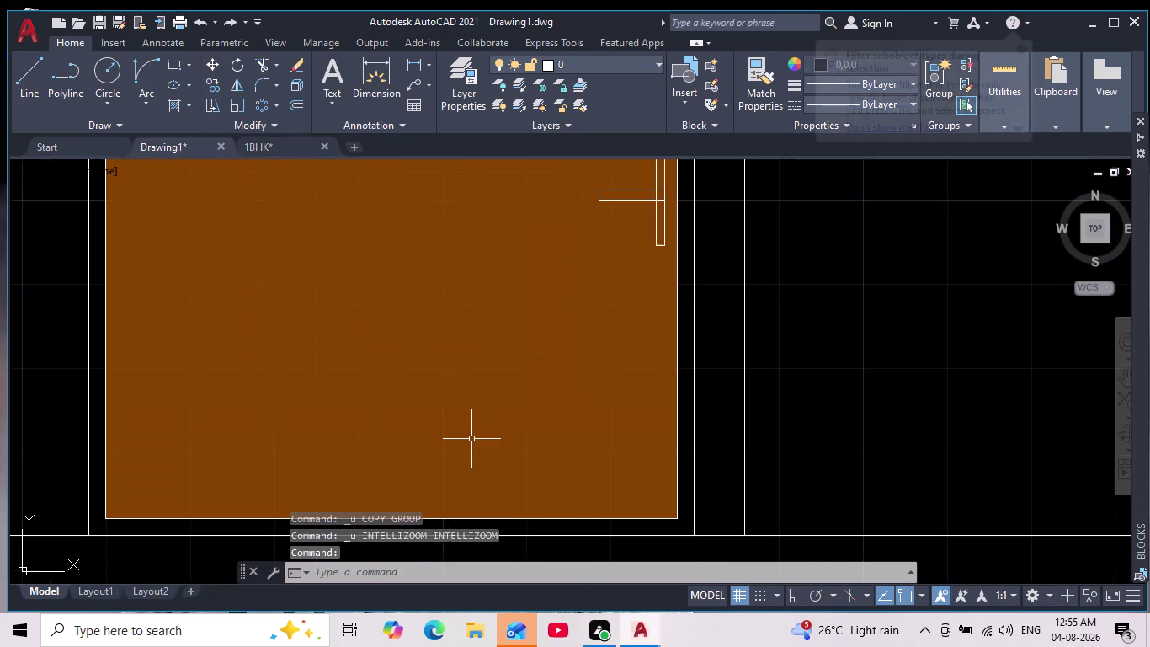
Start a hatch and pick inside the first-floor door opening.
scroll(down, 3)
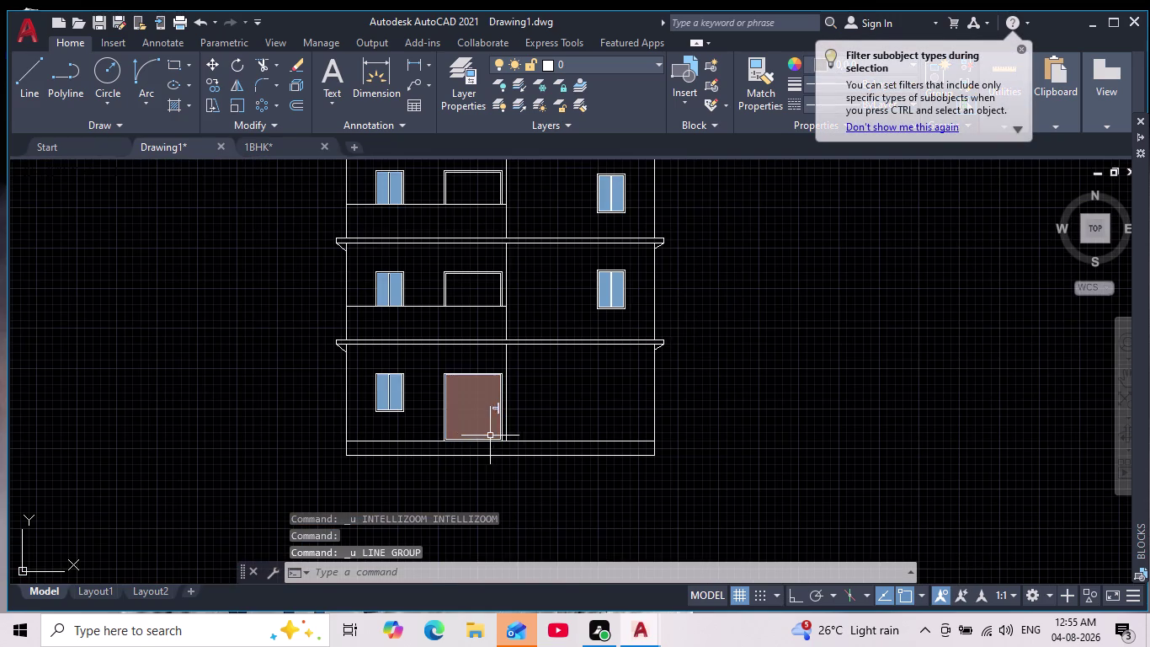
scroll(up, 3)
scroll(up, 3)
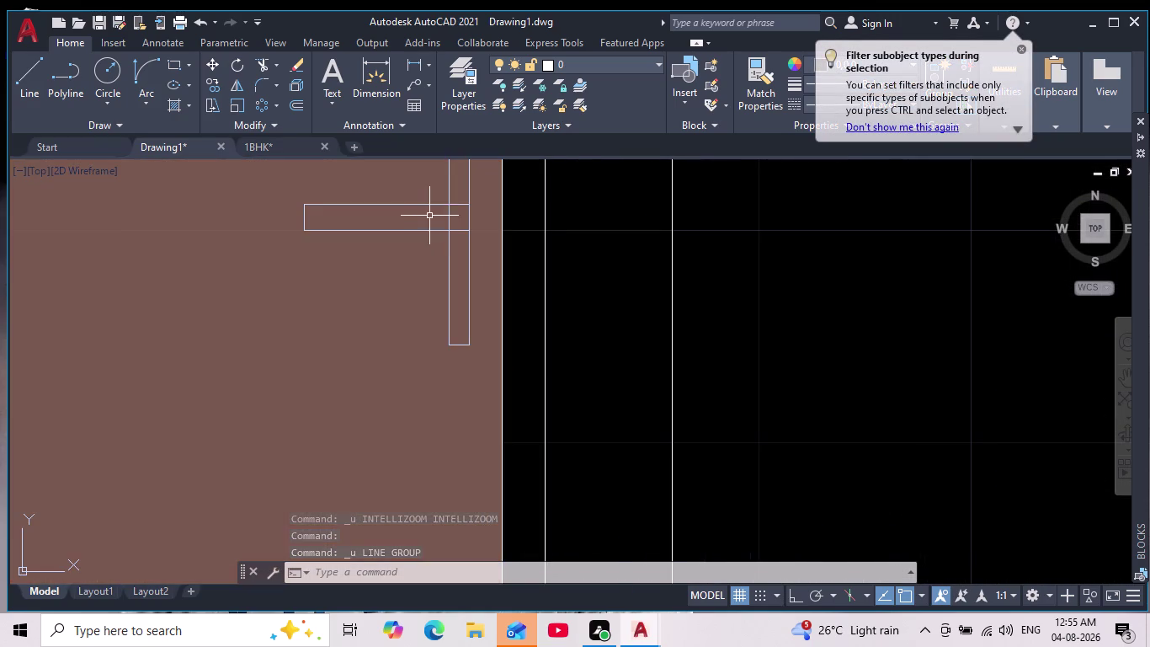
scroll(down, 3)
middle_drag(558, 332, 563, 407)
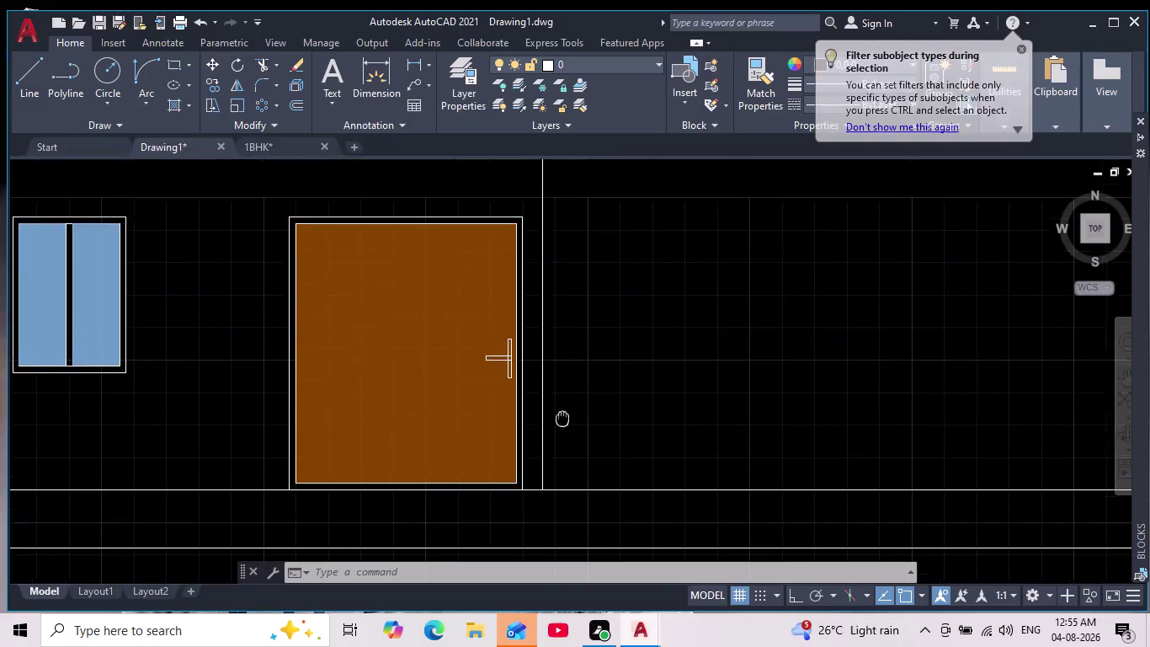
middle_drag(563, 408, 563, 477)
scroll(down, 3)
middle_drag(483, 230, 471, 283)
key(h)
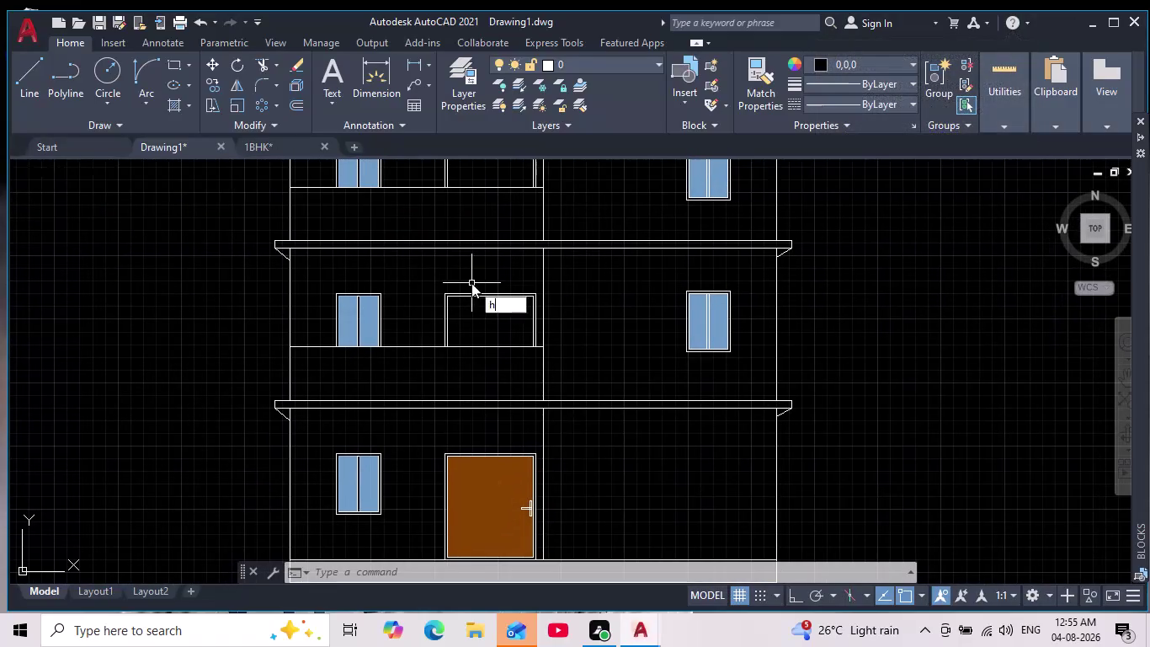
key(Return)
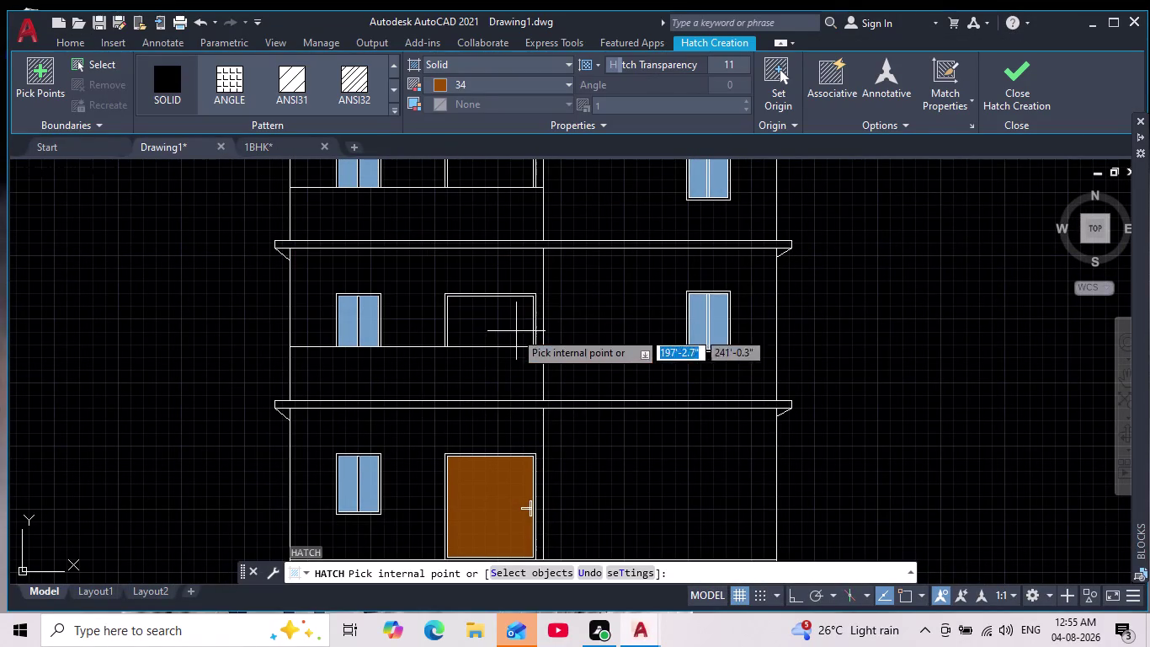
click(489, 319)
middle_drag(485, 284, 470, 470)
Fill the second-floor door opening brown and end the hatch command.
click(466, 341)
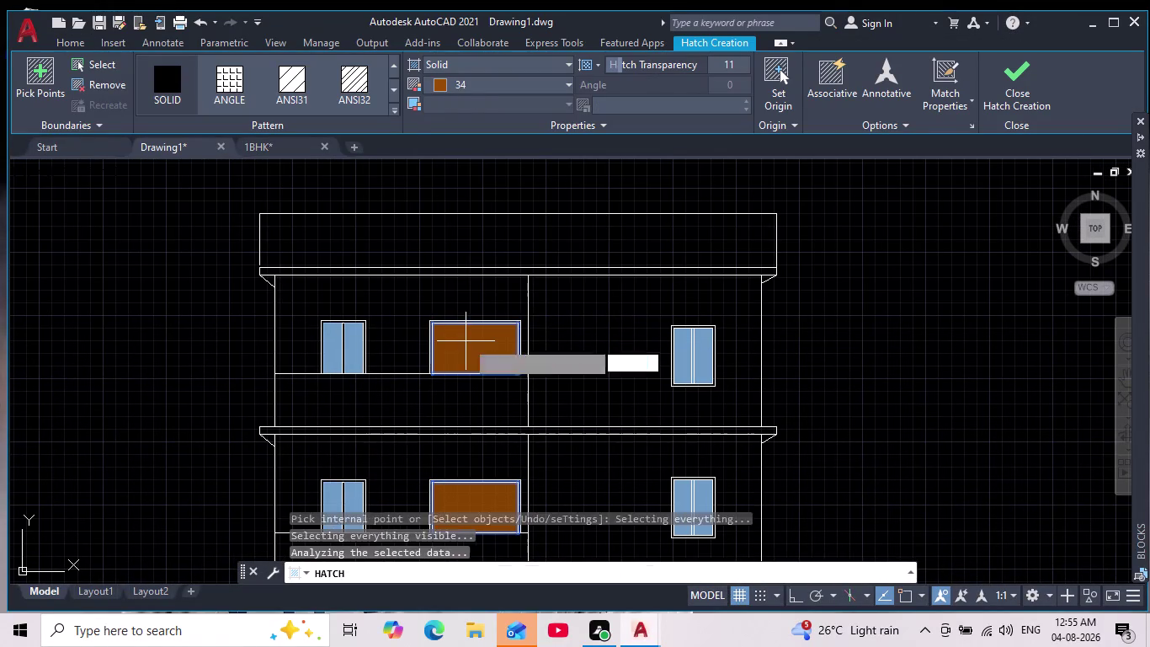
key(Escape)
middle_drag(521, 410, 436, 333)
scroll(down, 3)
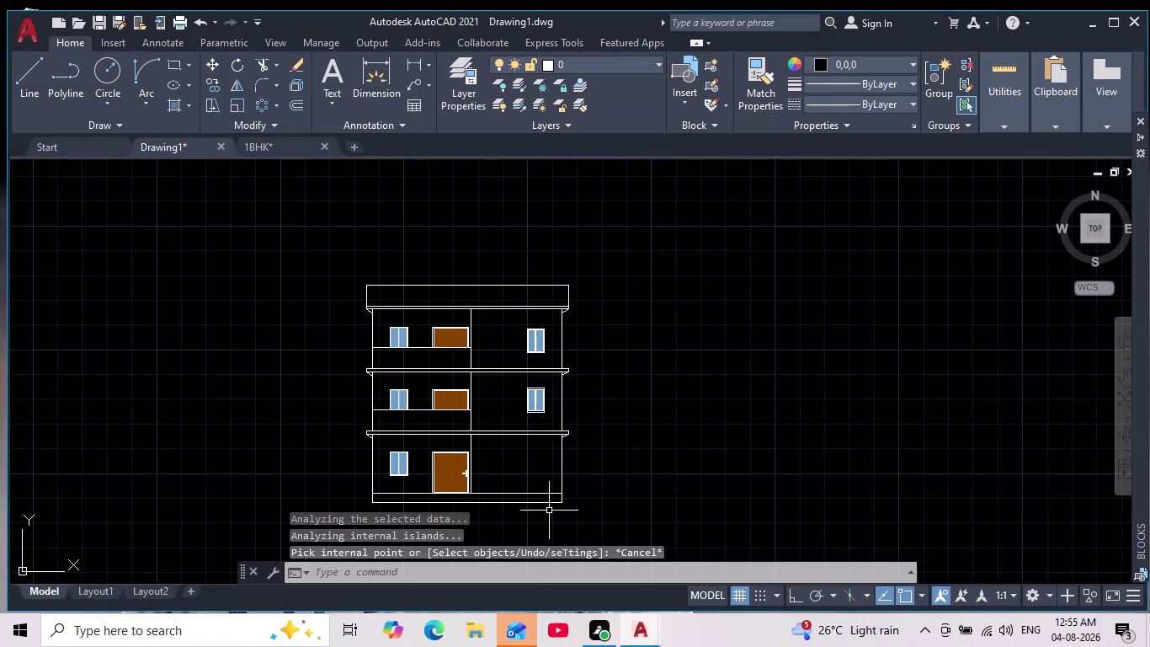
key(Escape)
Review the brown doors across the elevation and floor plan, then start another hatch.
middle_drag(596, 484, 584, 461)
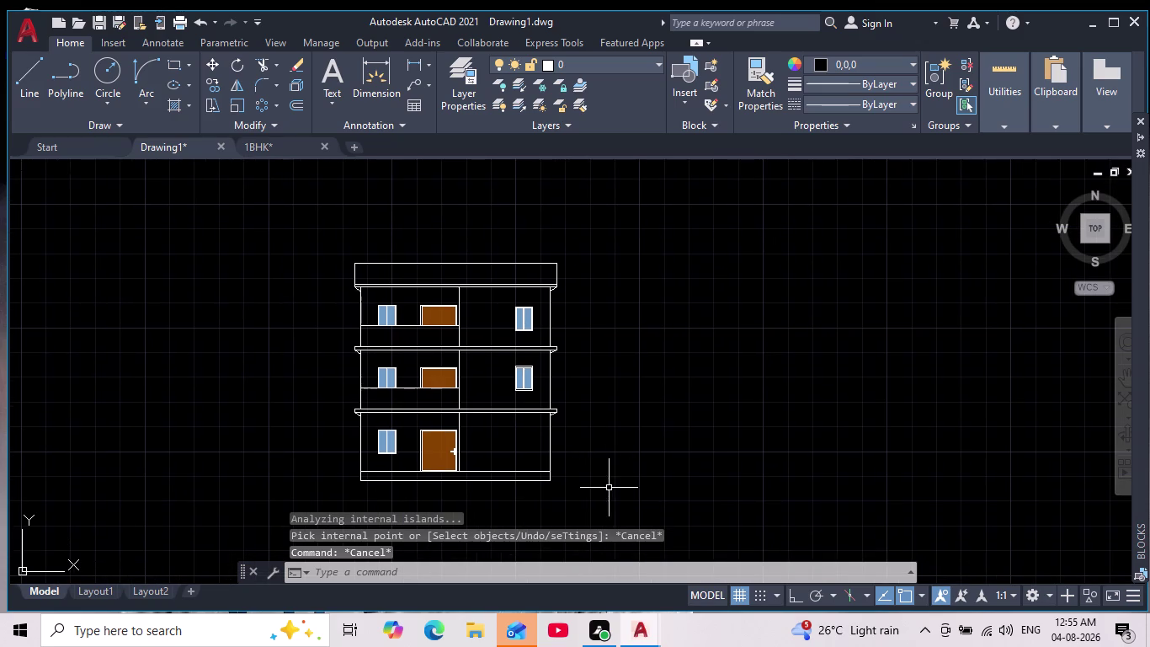
scroll(up, 3)
scroll(up, 3)
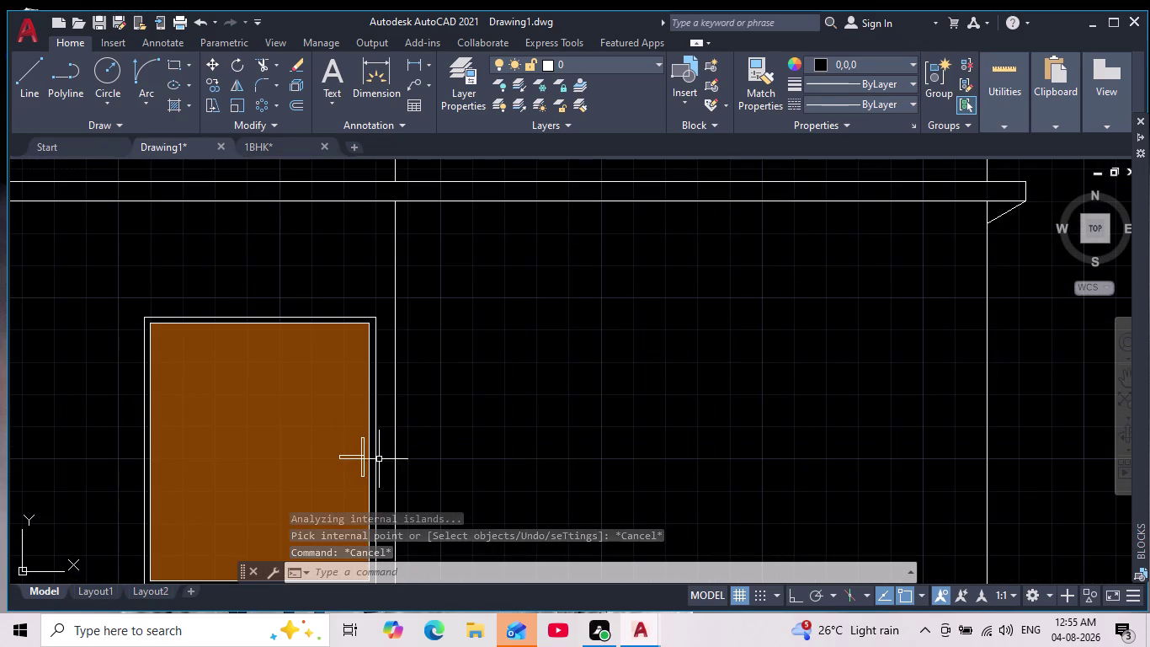
scroll(down, 3)
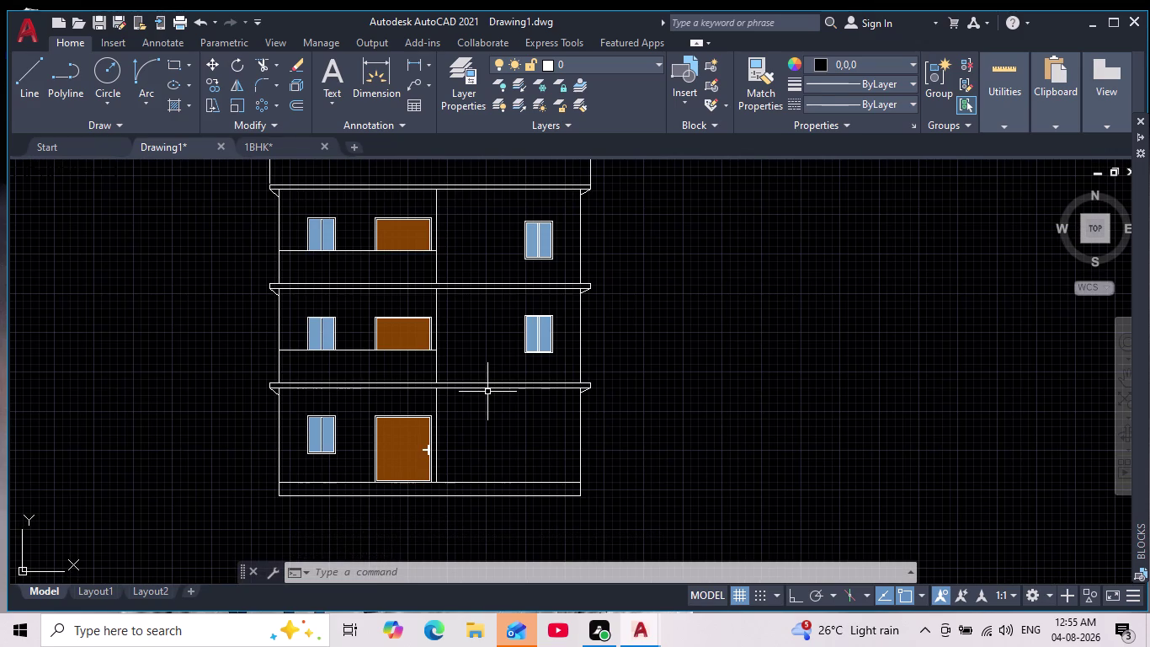
scroll(down, 3)
middle_drag(461, 389, 389, 342)
scroll(up, 3)
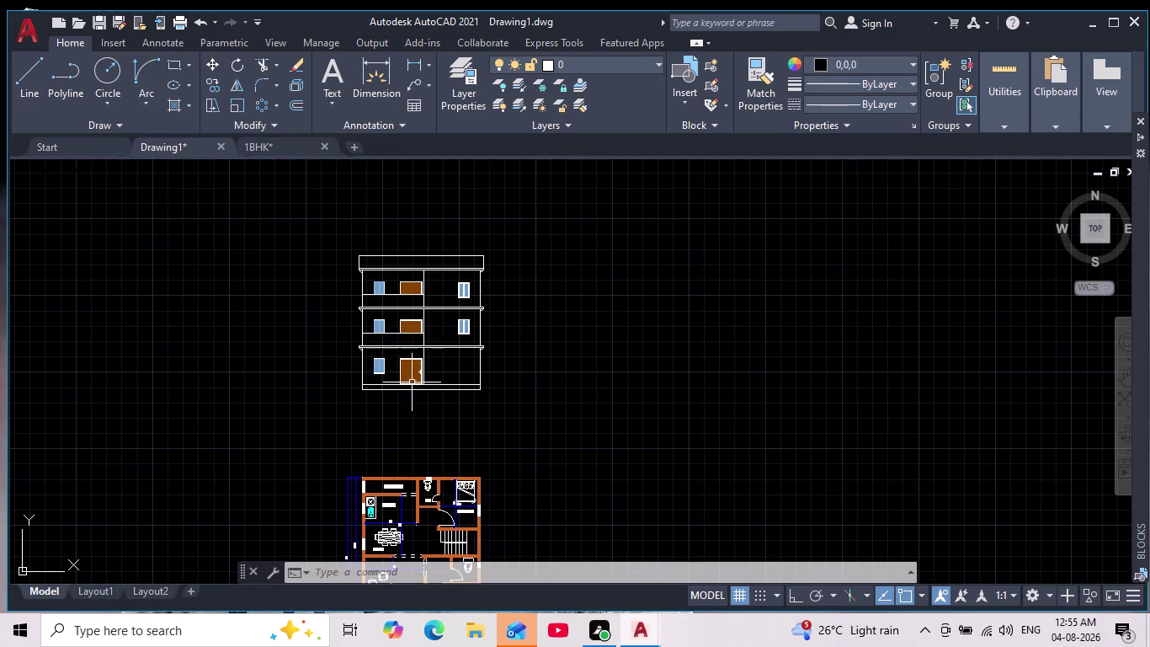
middle_drag(439, 405, 405, 378)
scroll(up, 3)
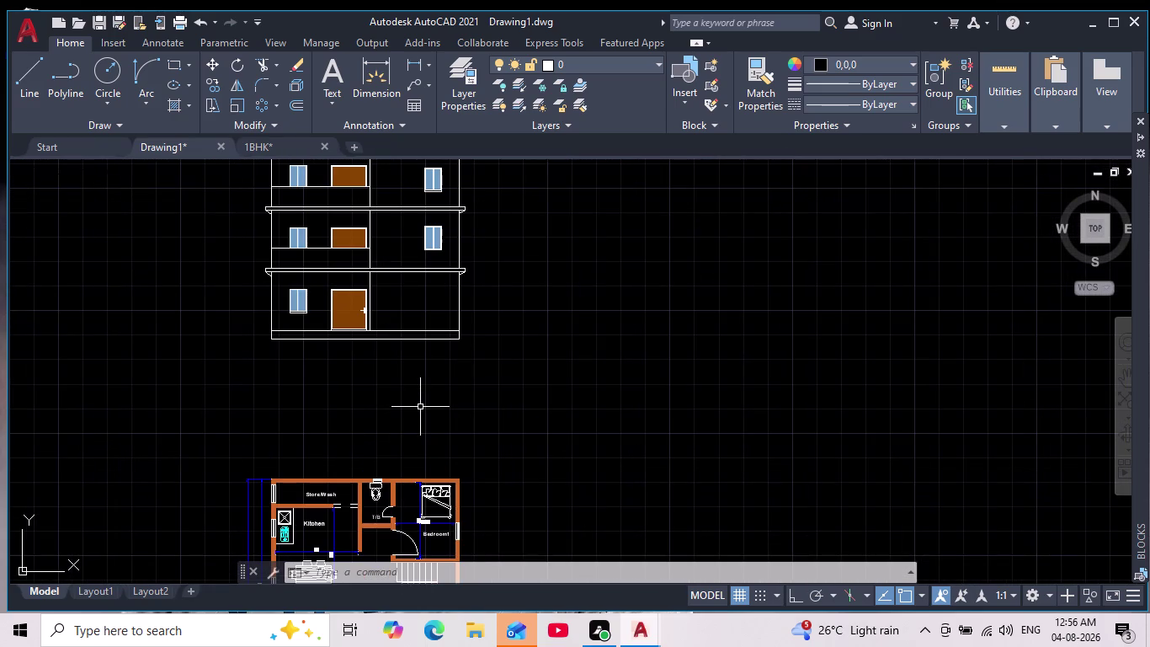
middle_drag(436, 431, 494, 468)
scroll(down, 3)
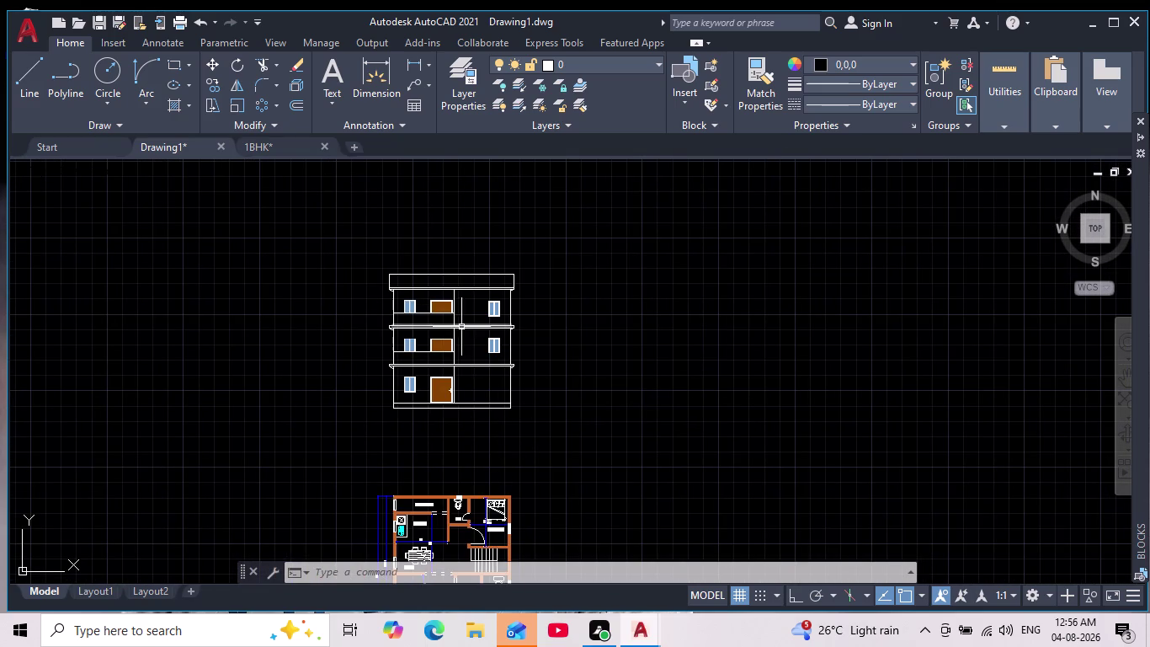
scroll(up, 3)
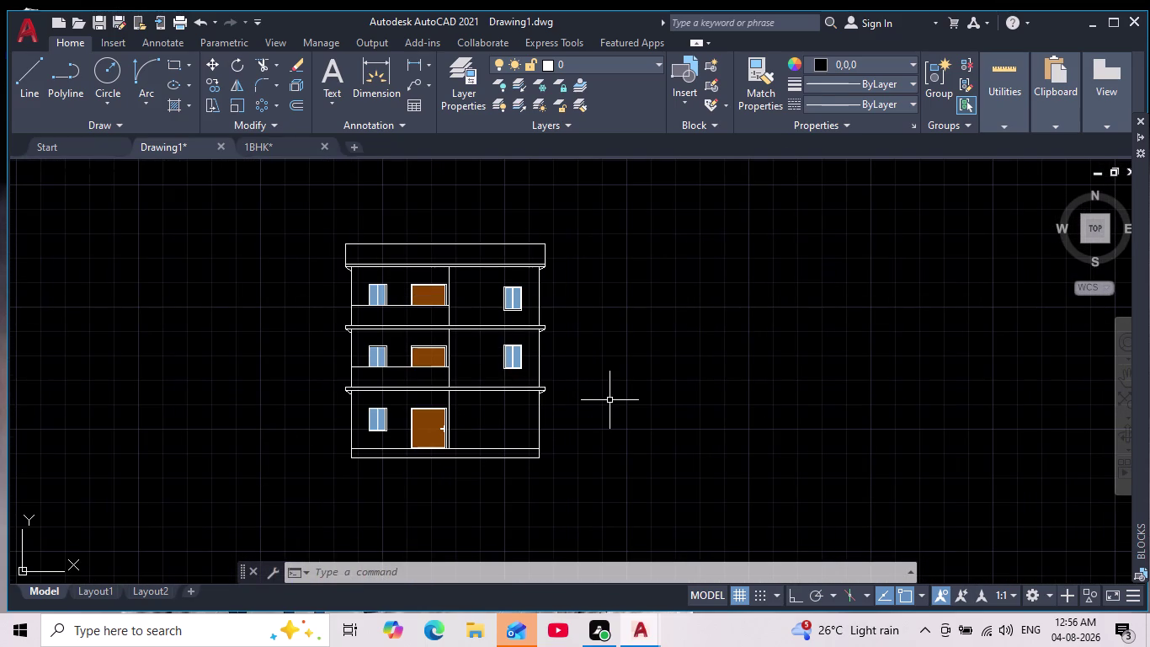
key(h)
key(Return)
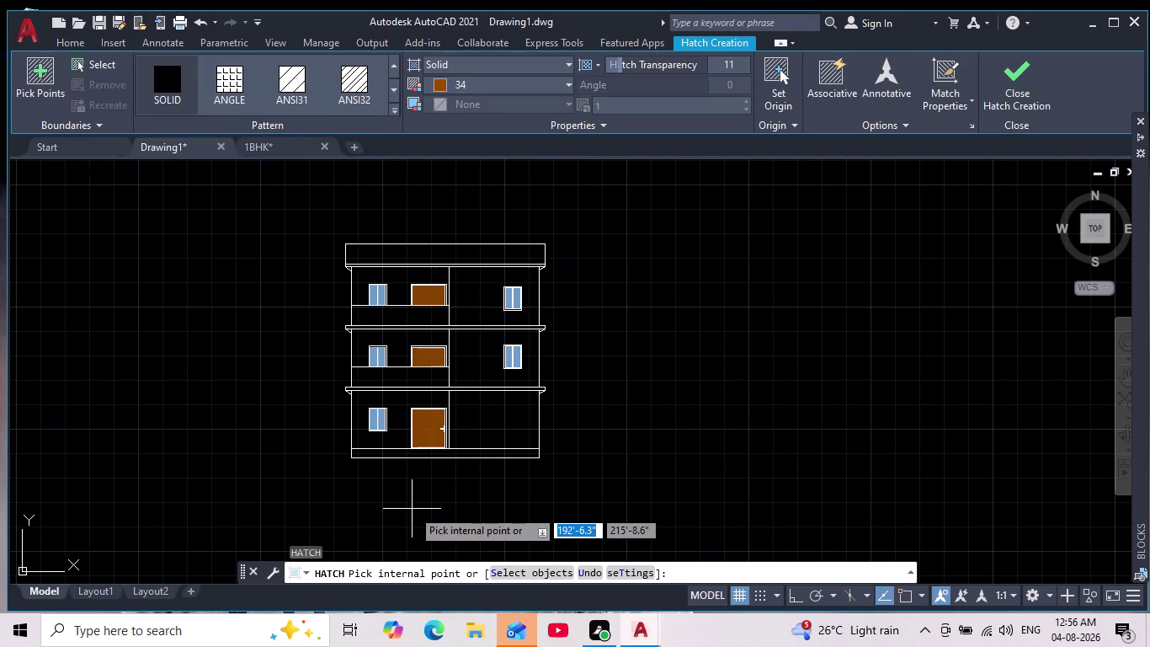
Try a blue hatch colour from the More Colors index.
scroll(up, 3)
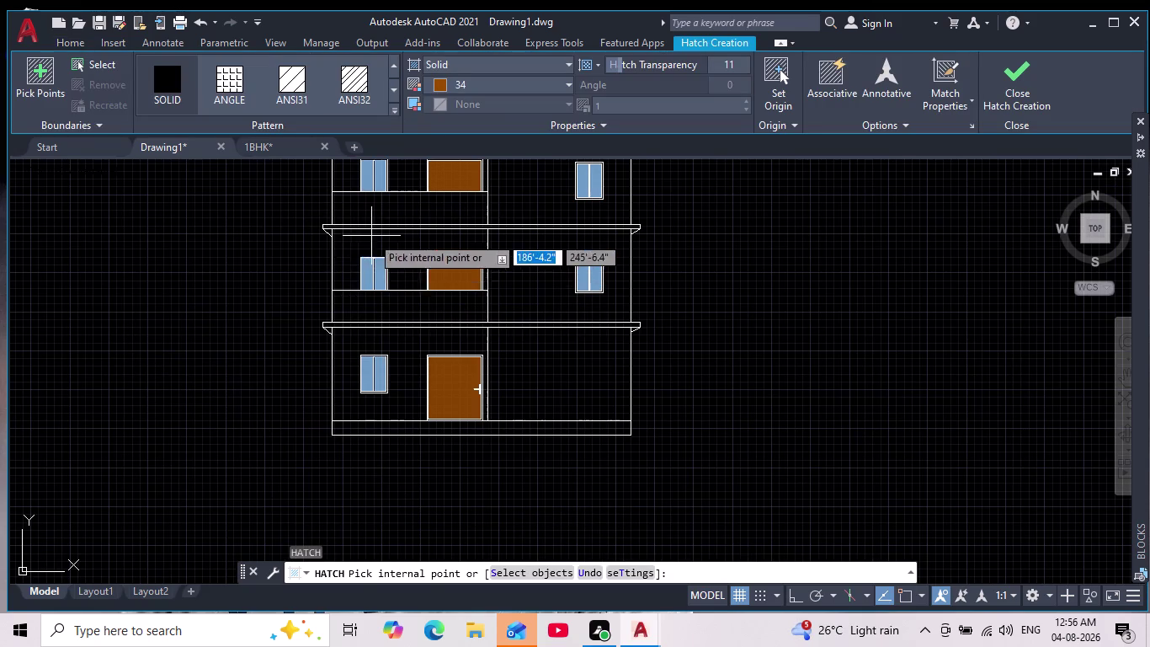
middle_drag(387, 248, 388, 401)
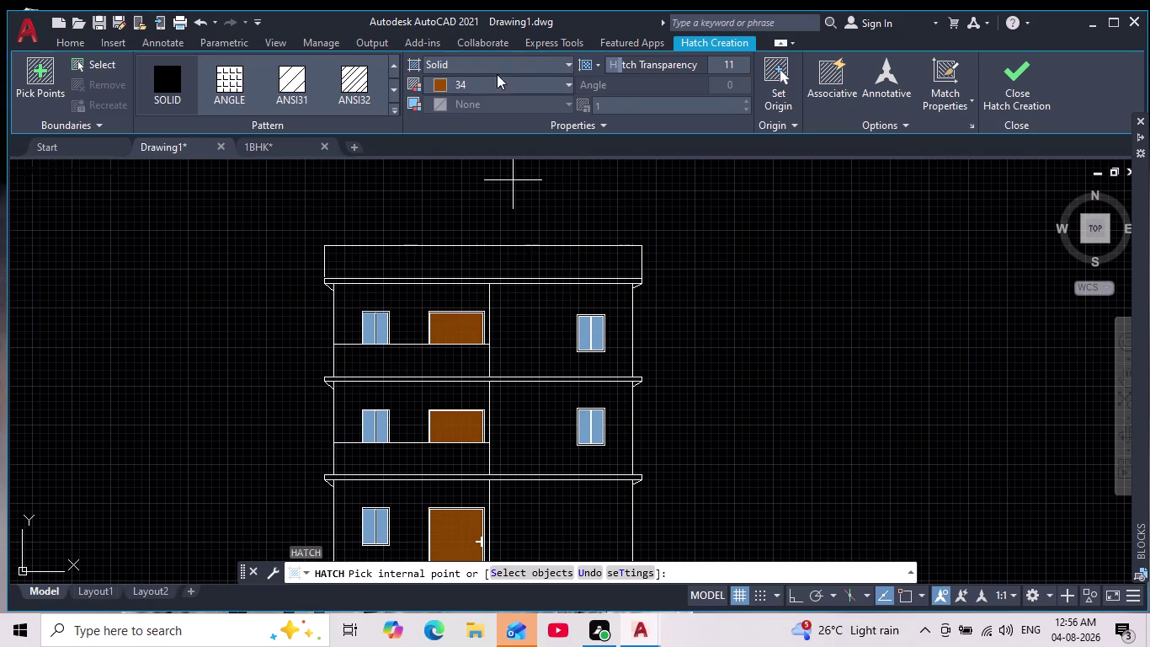
click(446, 84)
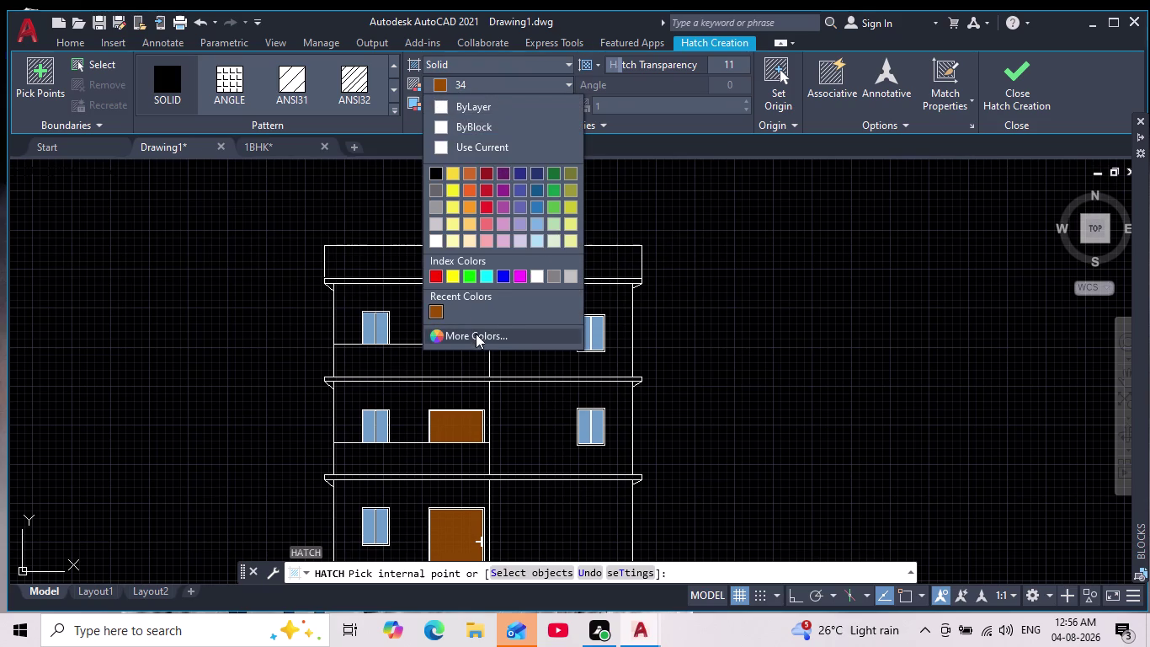
click(476, 336)
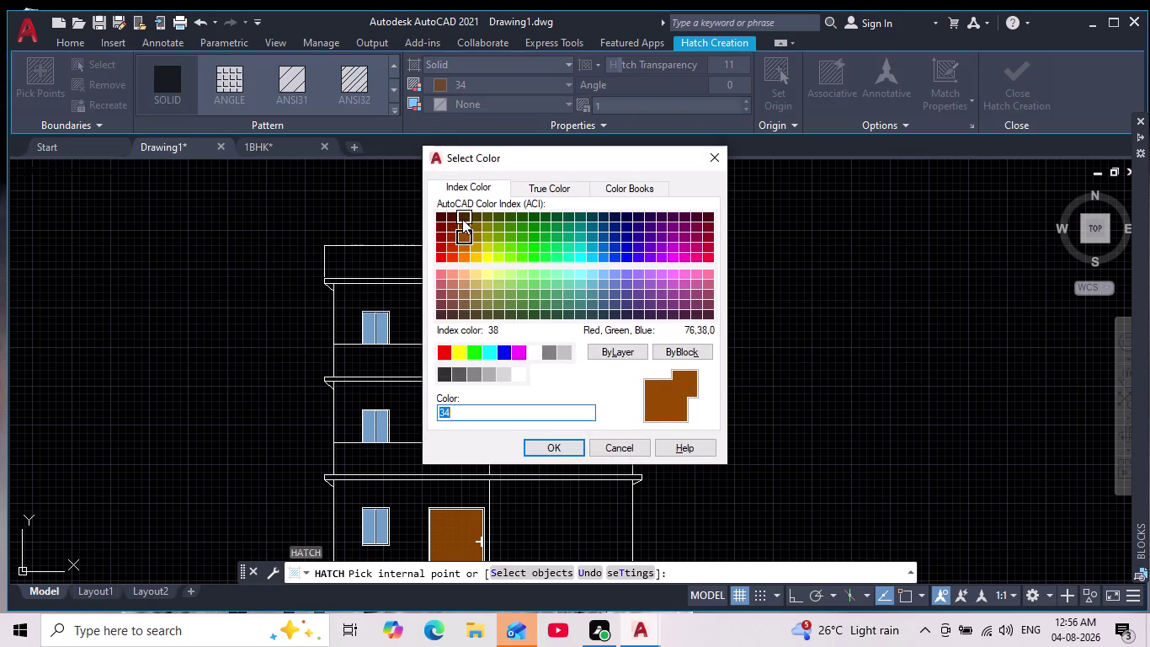
click(611, 223)
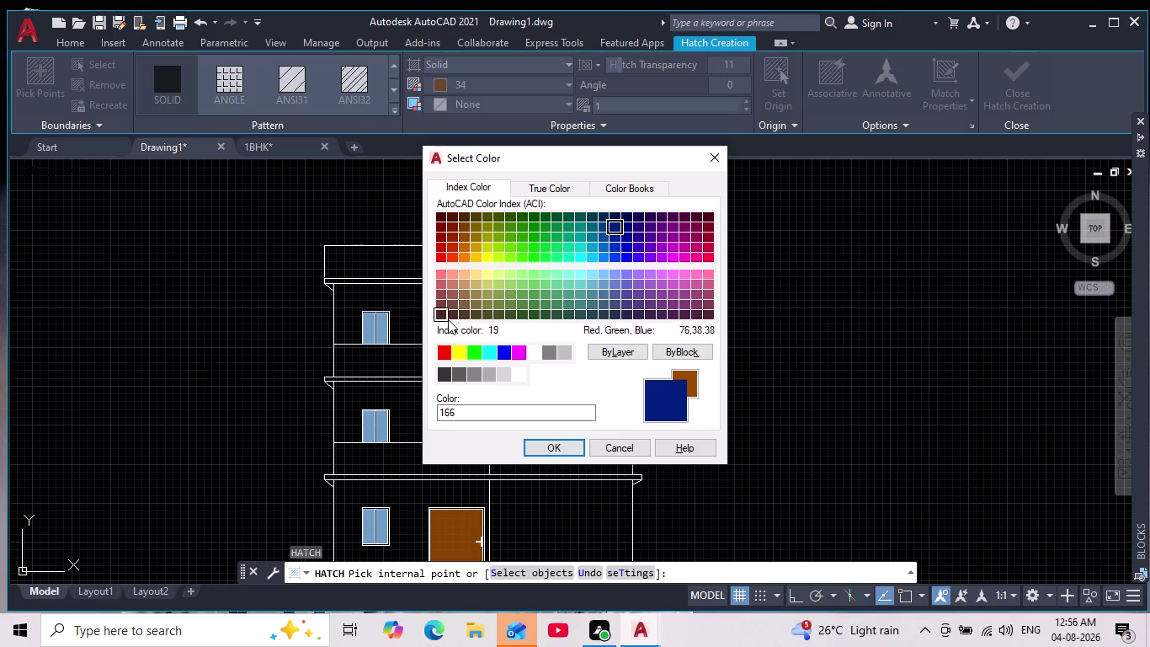
click(561, 441)
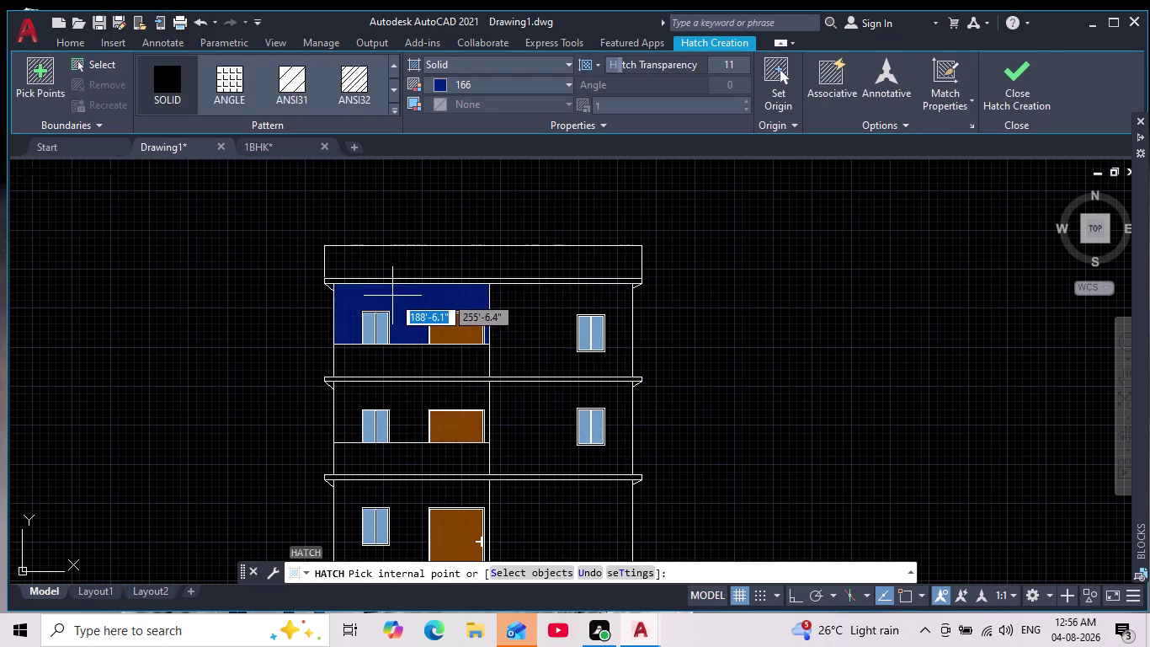
Switch the hatch colour to purple and fill the top-floor left wall panel.
scroll(up, 3)
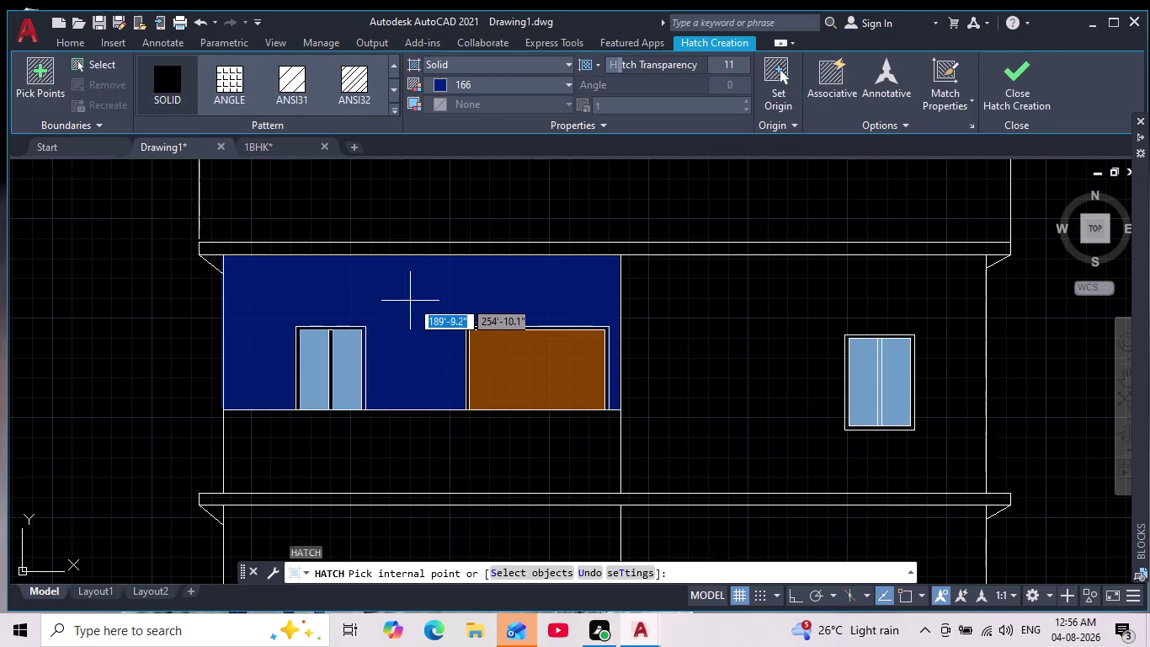
click(439, 87)
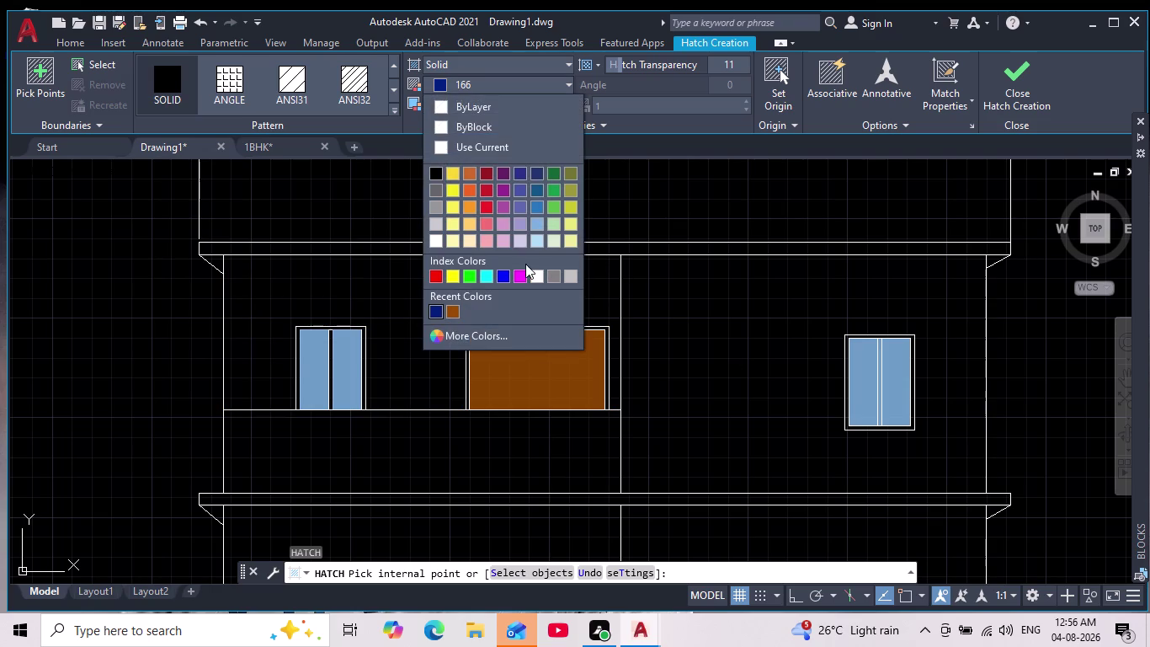
click(506, 192)
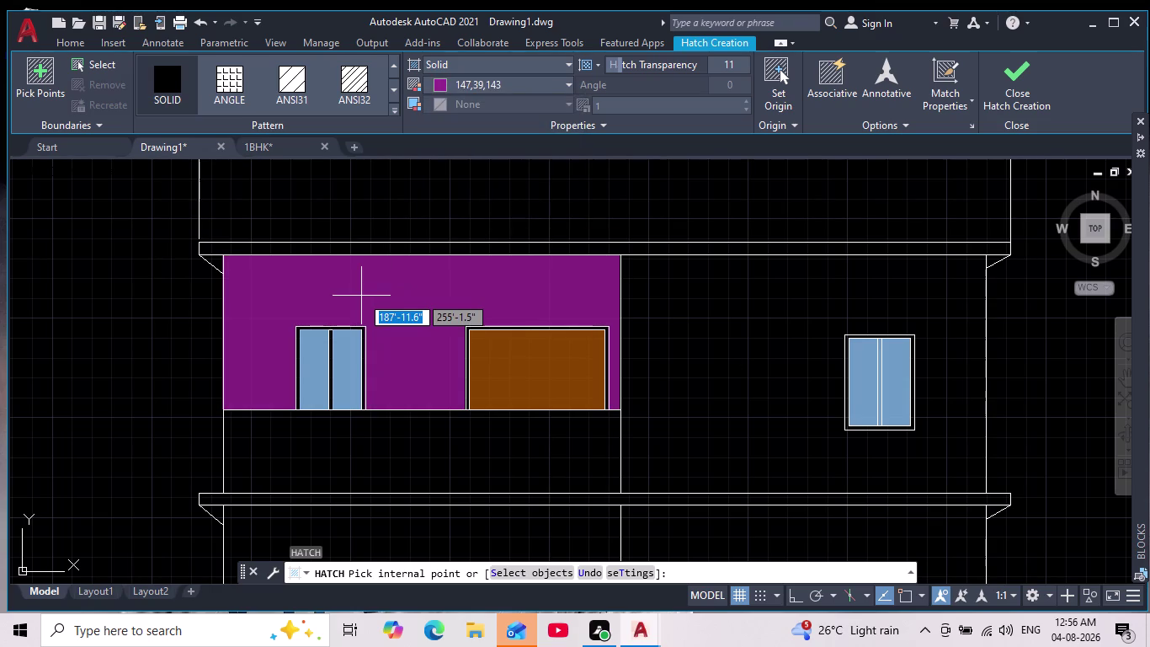
click(361, 295)
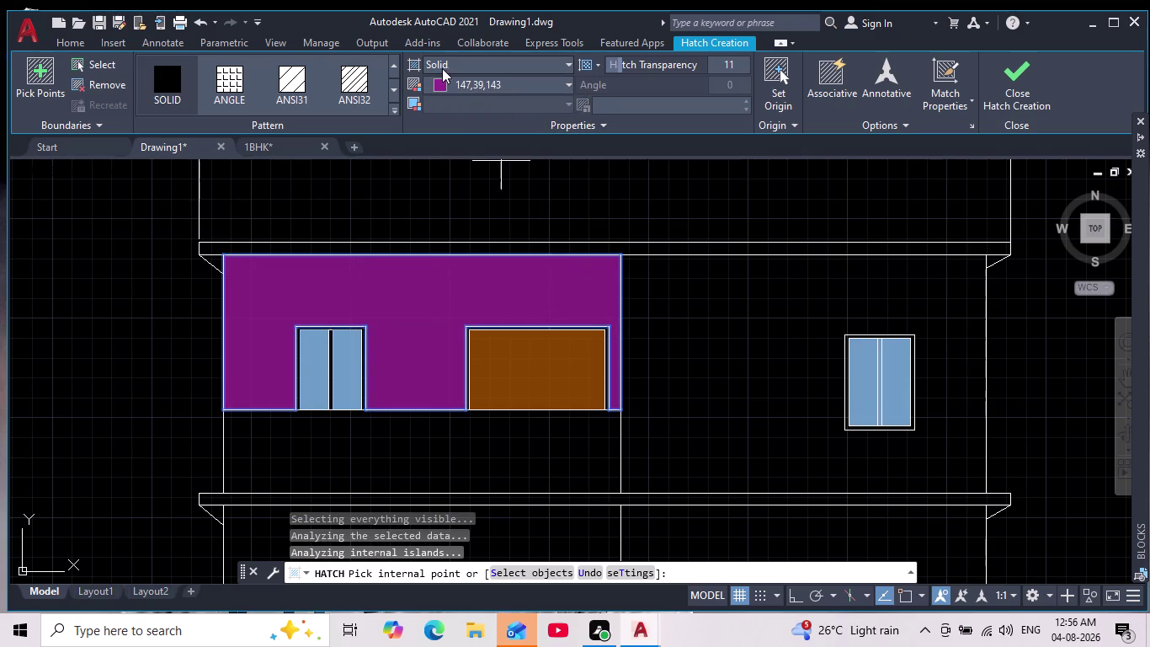
Change the top-floor wall fill to green (19,103,52) with hatch transparency 18.
drag(623, 62, 617, 86)
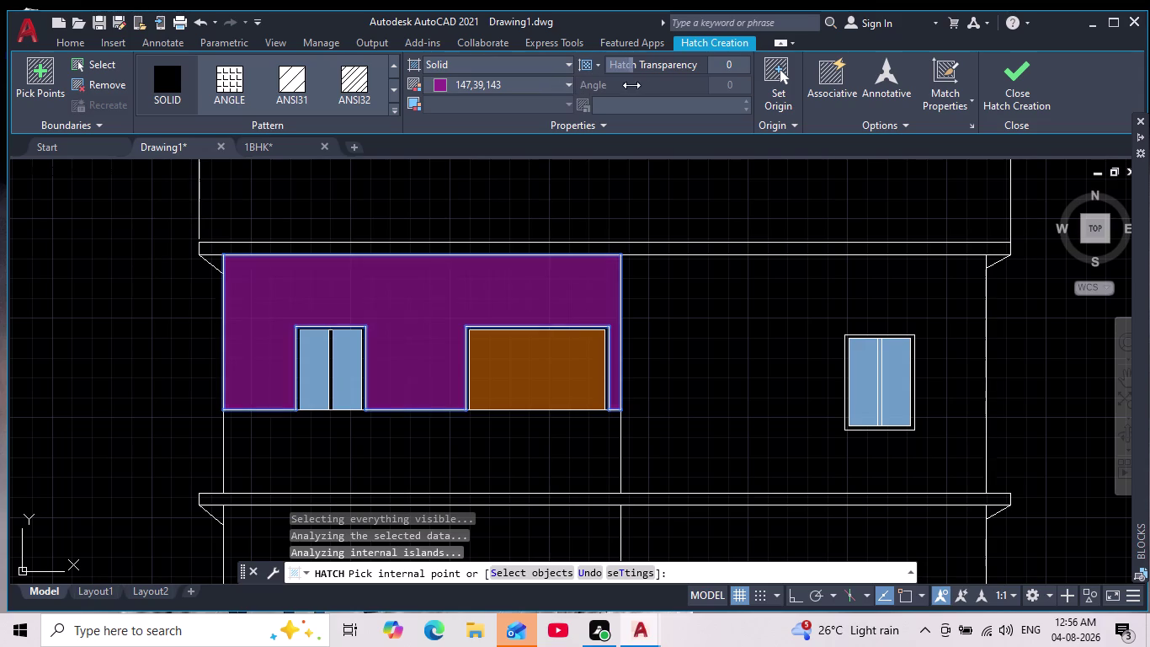
drag(617, 85, 601, 97)
drag(601, 98, 603, 98)
drag(603, 97, 576, 109)
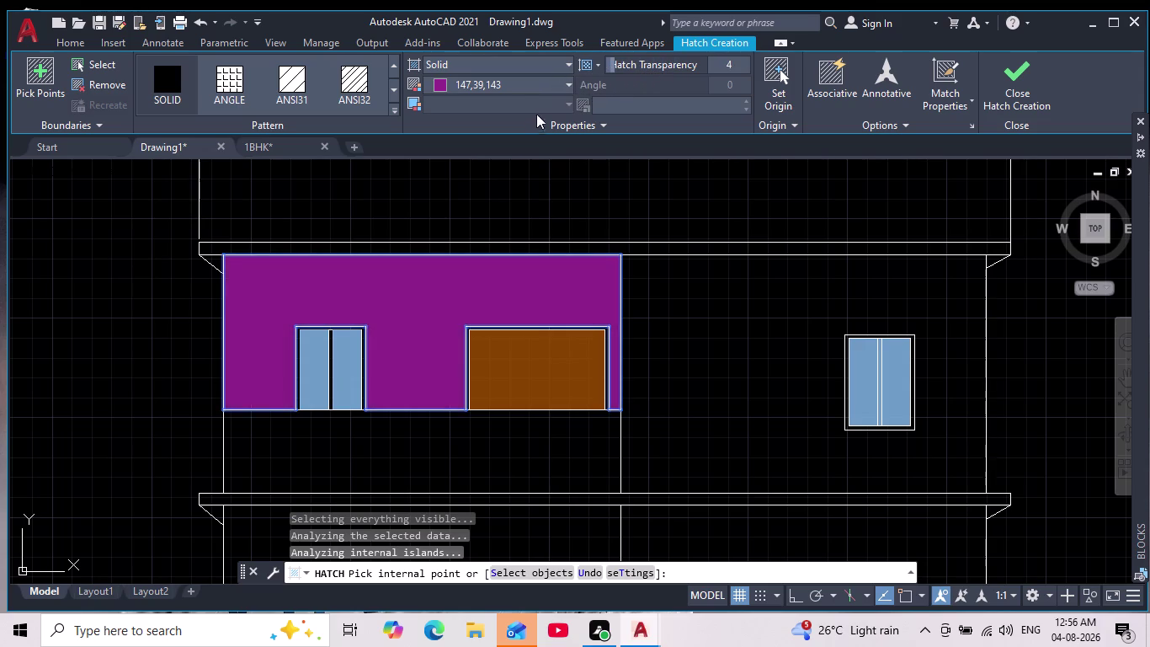
click(438, 86)
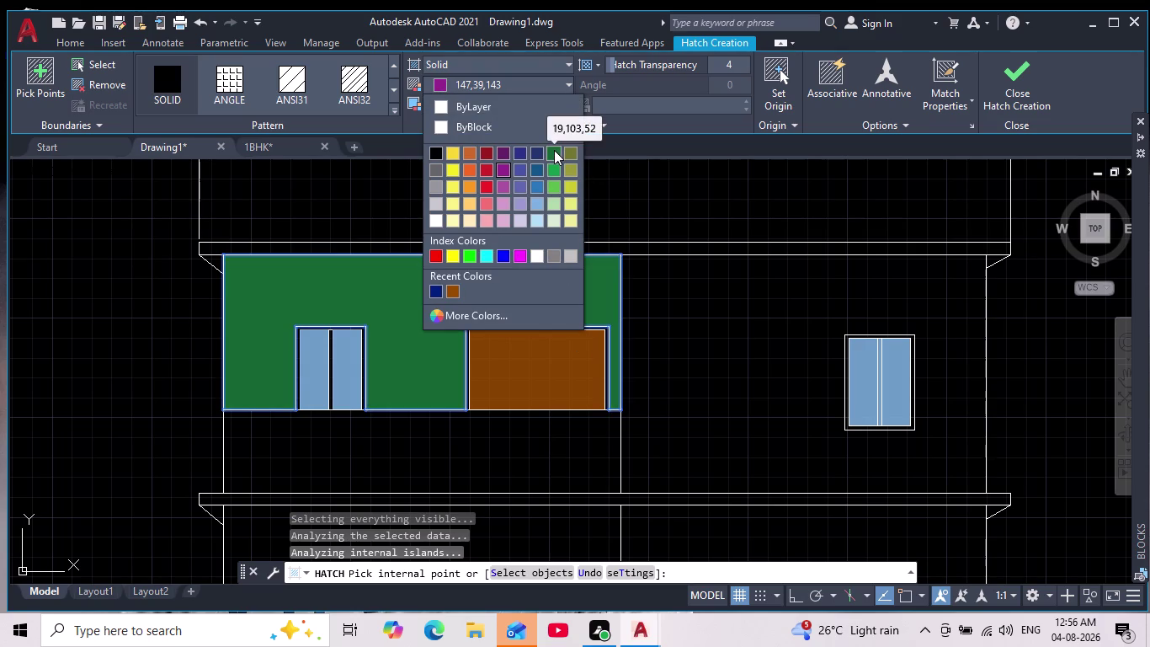
click(555, 151)
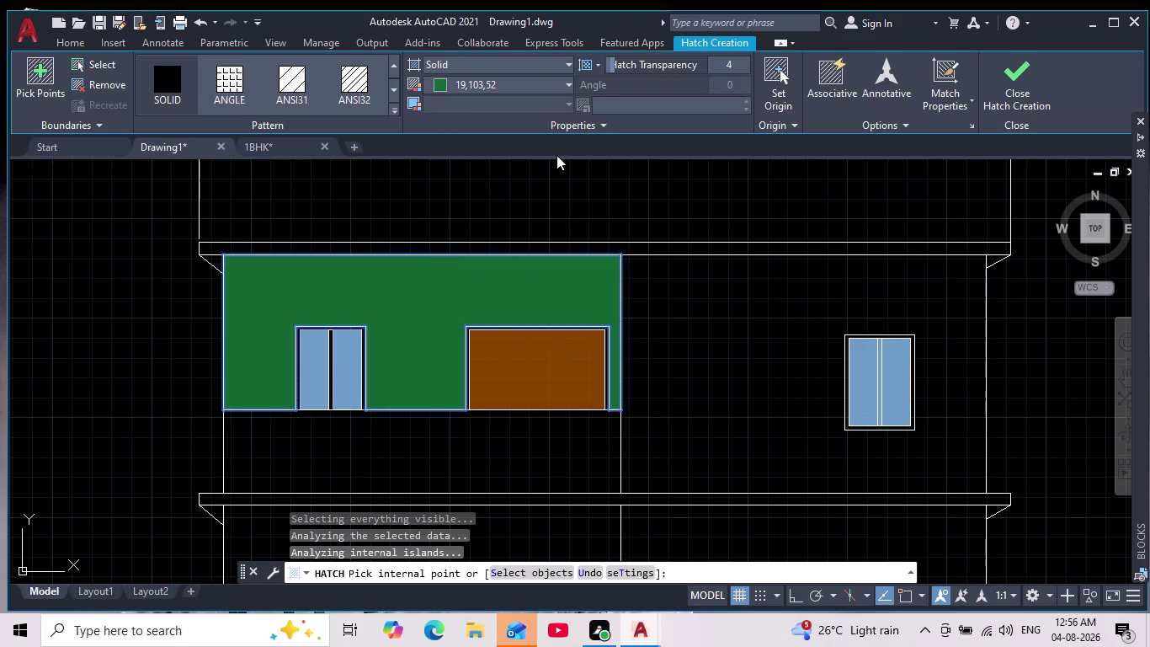
drag(606, 60, 553, 78)
drag(611, 69, 656, 54)
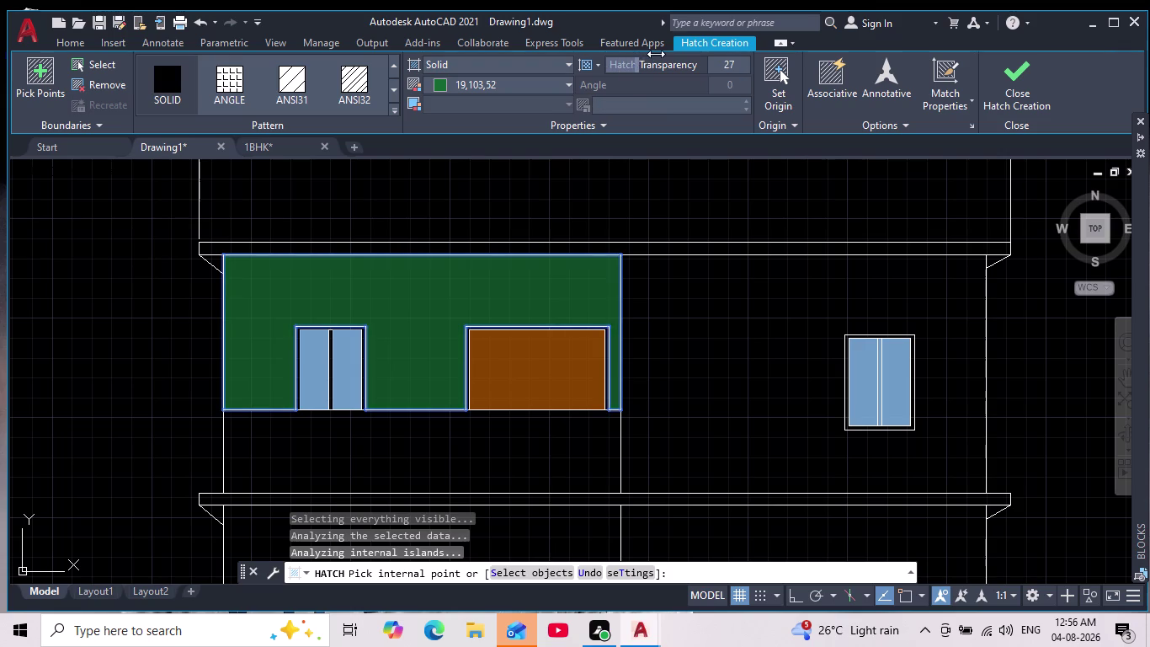
drag(656, 53, 646, 57)
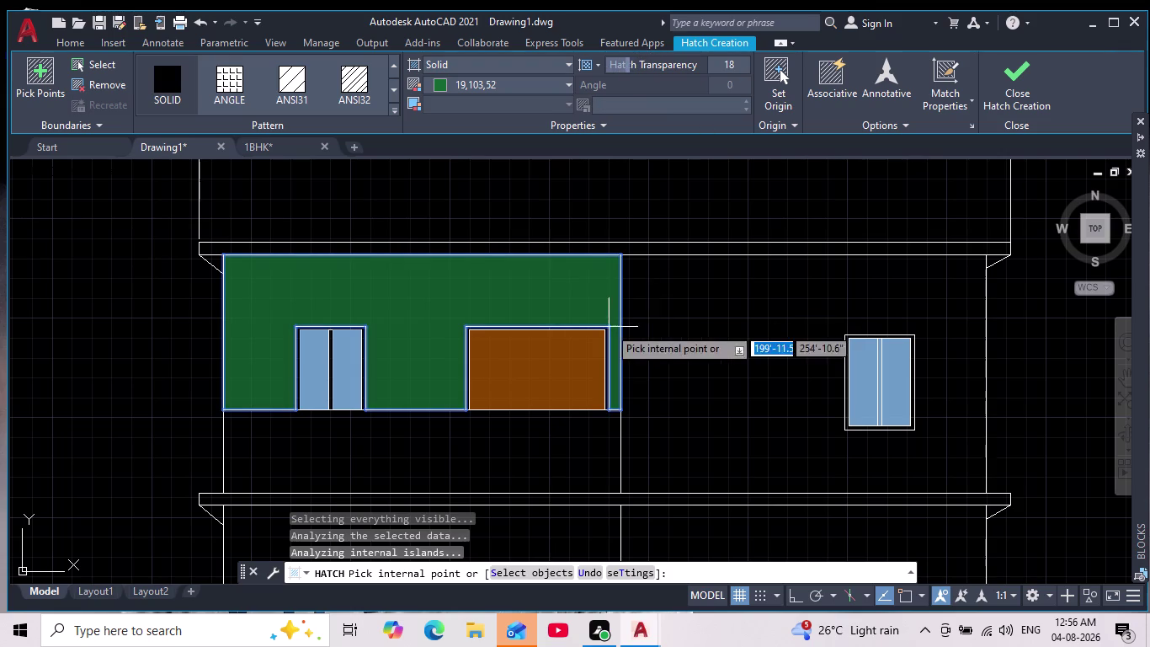
scroll(down, 3)
scroll(up, 3)
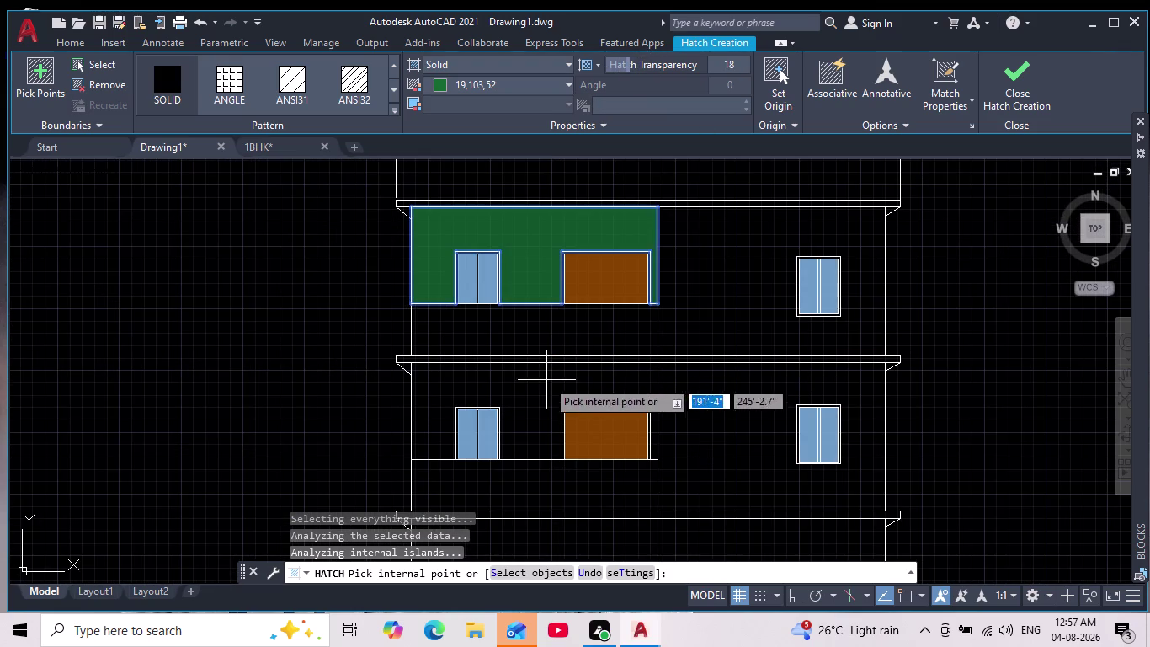
Fill the top-floor right wall panel and another floor's left panel green.
middle_drag(544, 384, 528, 343)
middle_drag(626, 362, 587, 306)
click(501, 295)
middle_drag(636, 393, 595, 281)
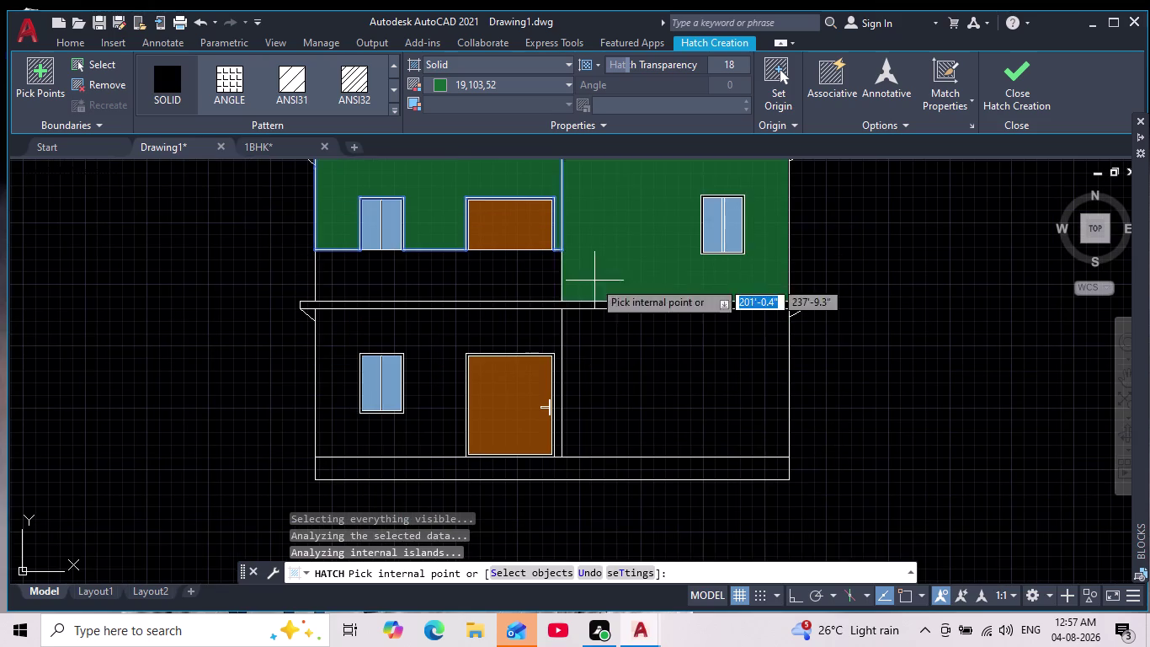
click(443, 329)
scroll(down, 3)
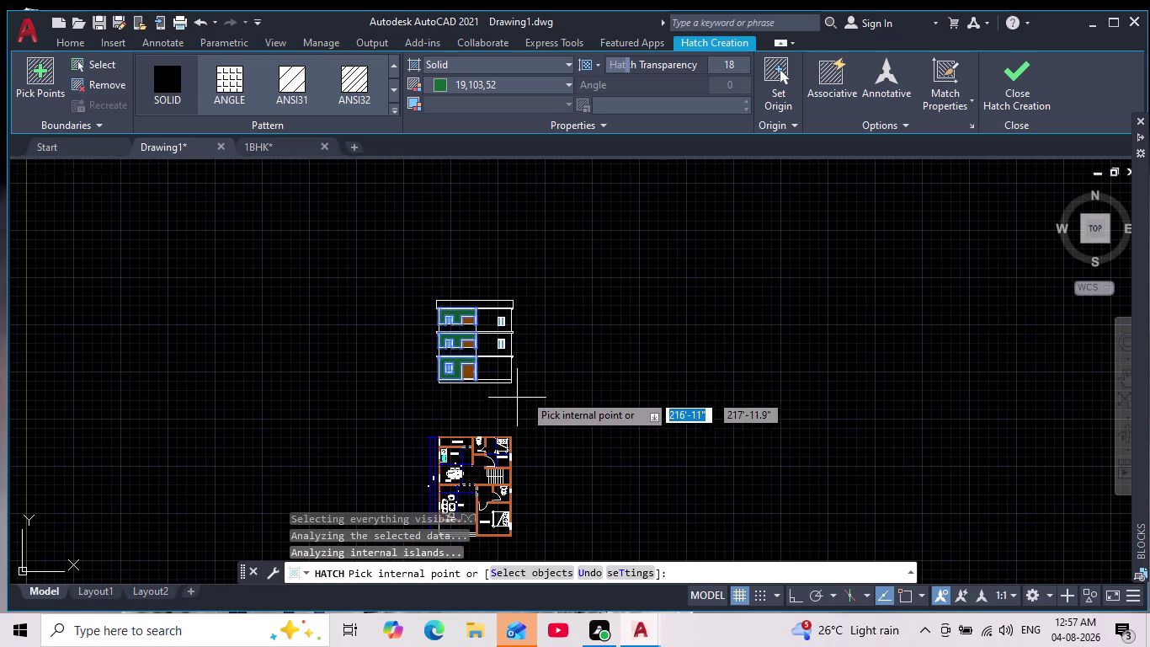
scroll(up, 3)
middle_drag(539, 394, 600, 485)
scroll(up, 3)
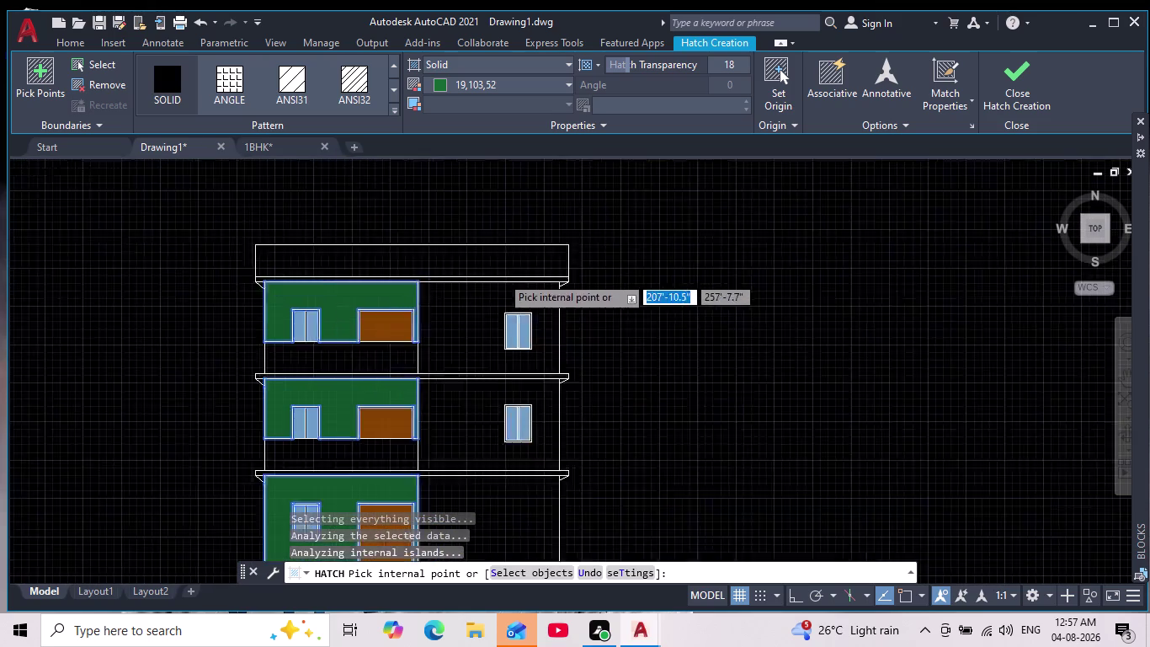
Fill the remaining middle- and ground-floor wall panels green, then end the hatch.
click(460, 324)
middle_drag(607, 365, 642, 296)
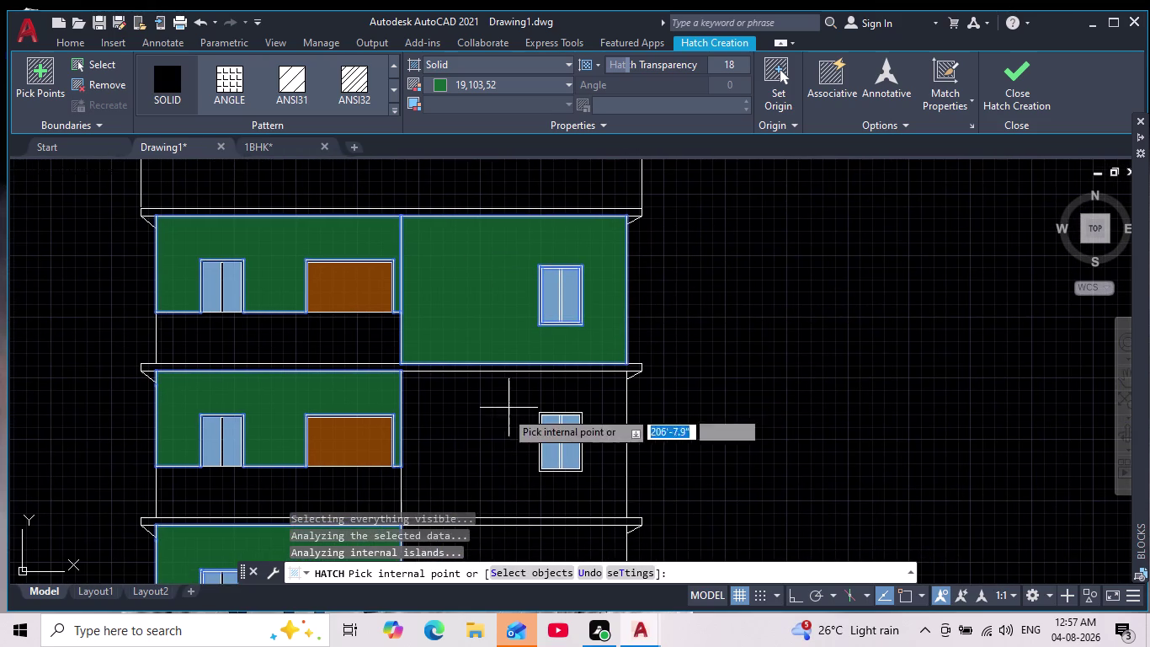
click(471, 427)
middle_drag(715, 412, 718, 258)
click(516, 438)
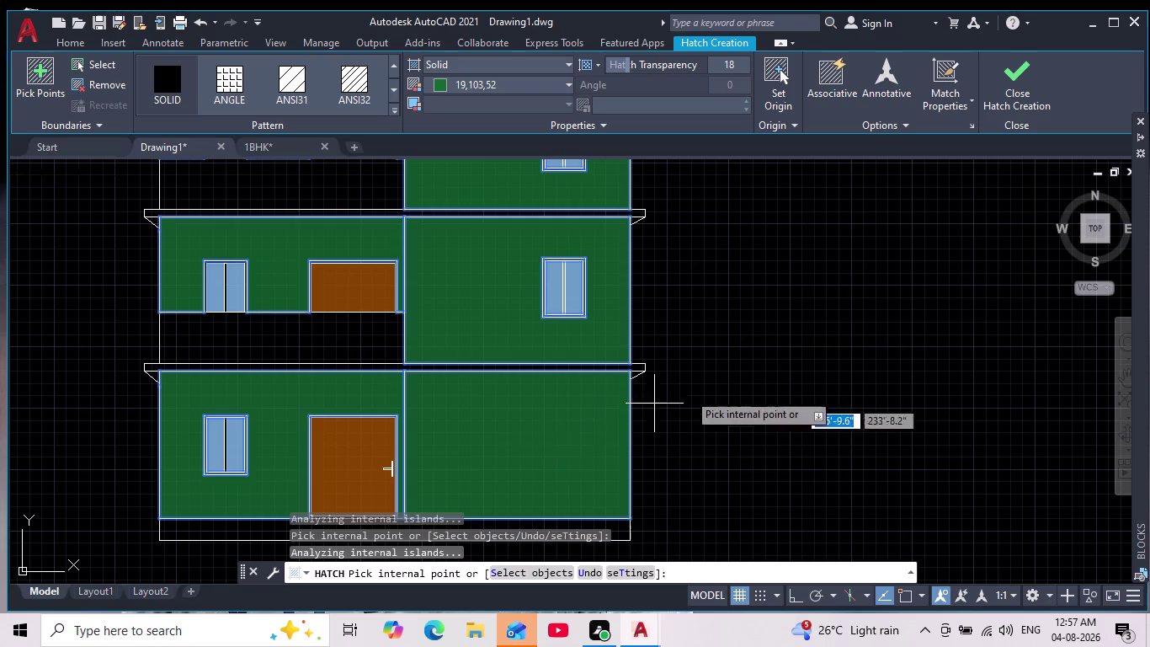
scroll(down, 3)
scroll(up, 3)
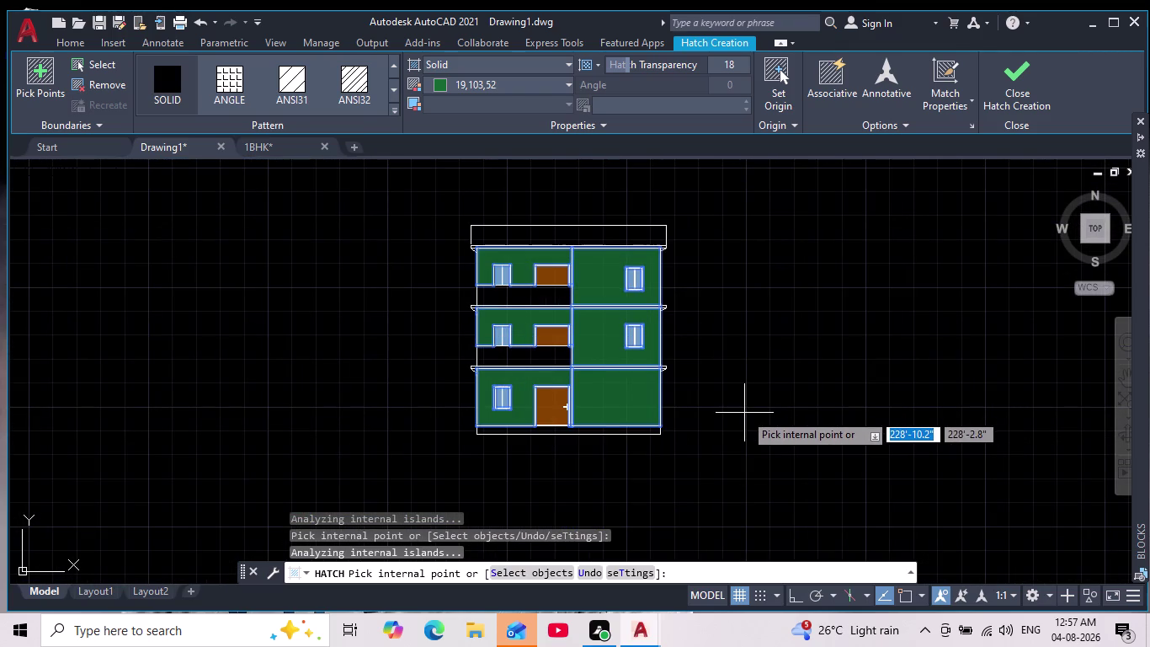
key(Escape)
scroll(up, 3)
scroll(down, 3)
Pan and zoom in to bring the green elevation close and centred.
middle_drag(739, 434, 690, 439)
scroll(down, 3)
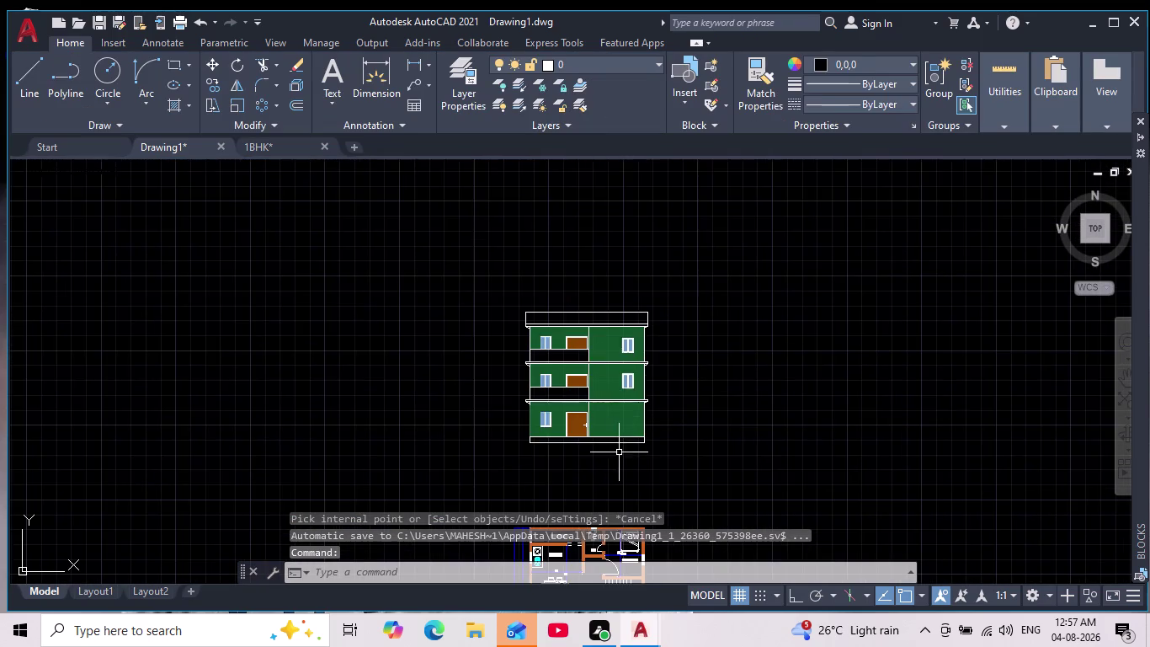
scroll(up, 3)
middle_drag(737, 430, 637, 455)
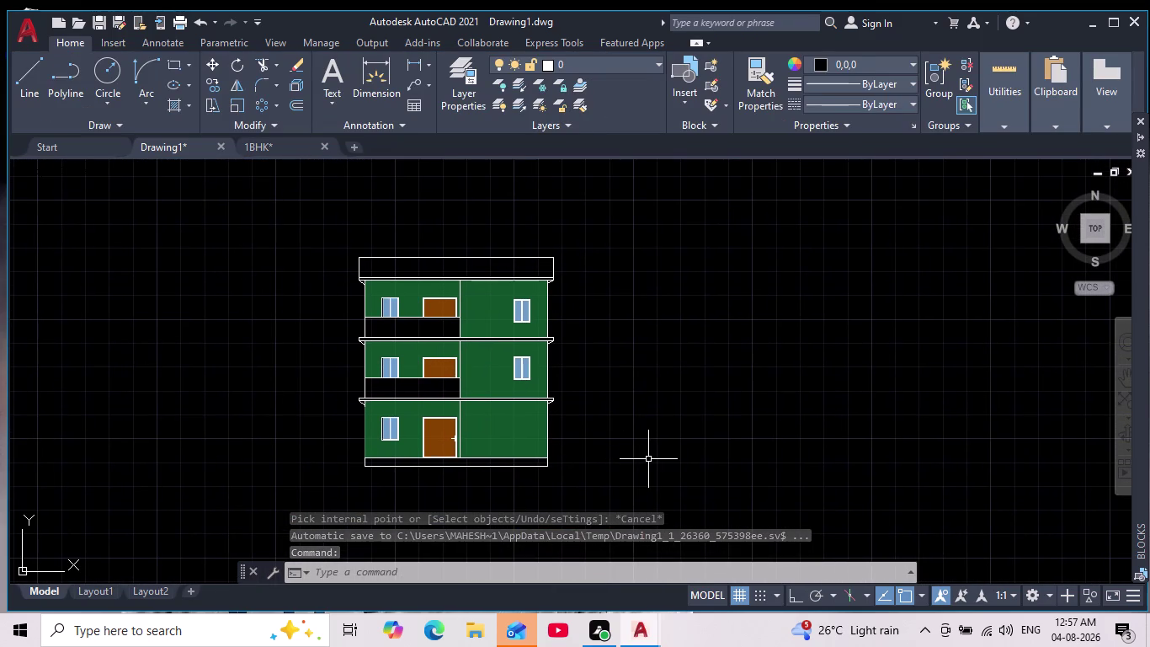
scroll(up, 3)
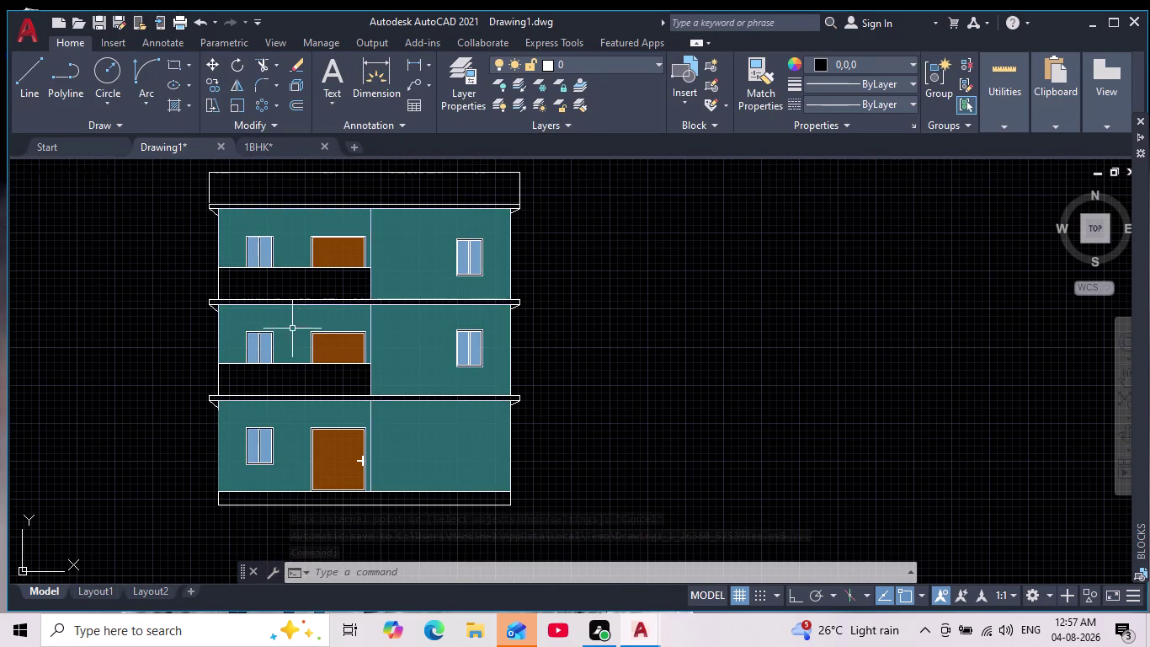
scroll(up, 3)
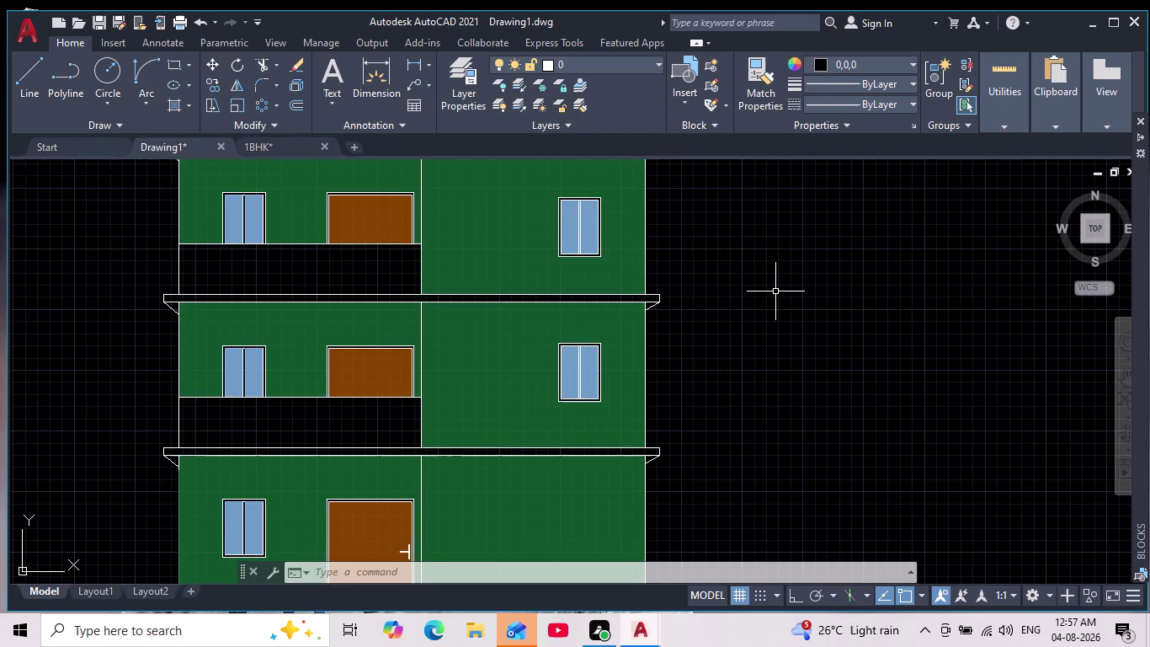
Restart HATCH (h) and set the fill colour to light grey 9.
key(h)
key(Return)
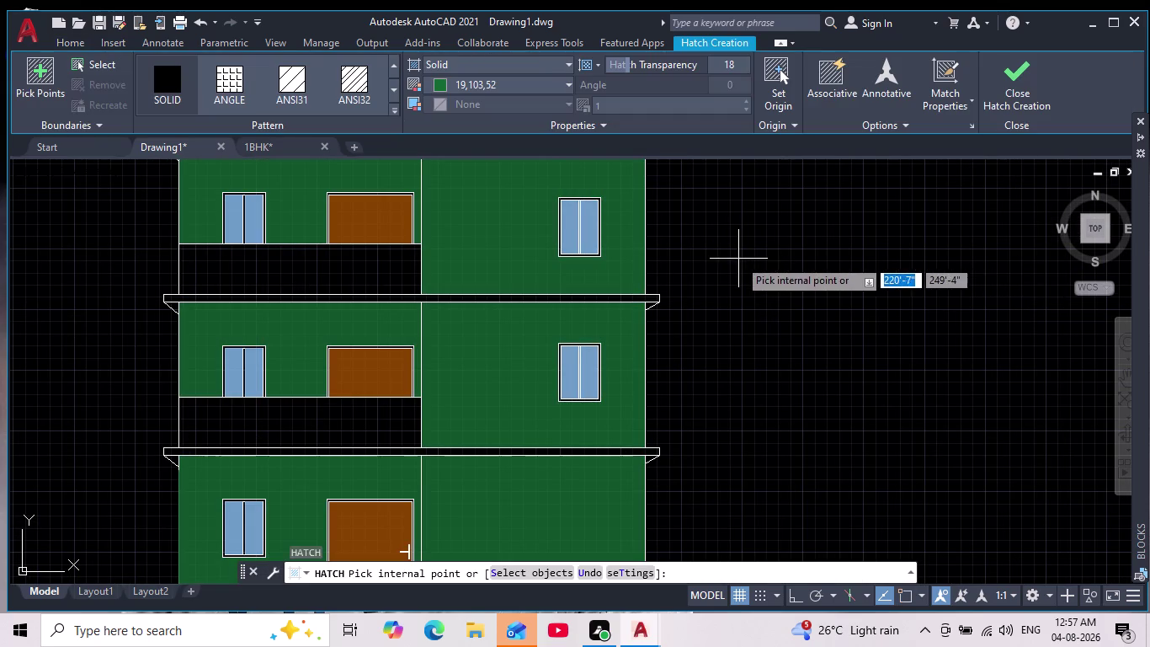
scroll(down, 3)
middle_drag(749, 308, 733, 343)
scroll(up, 3)
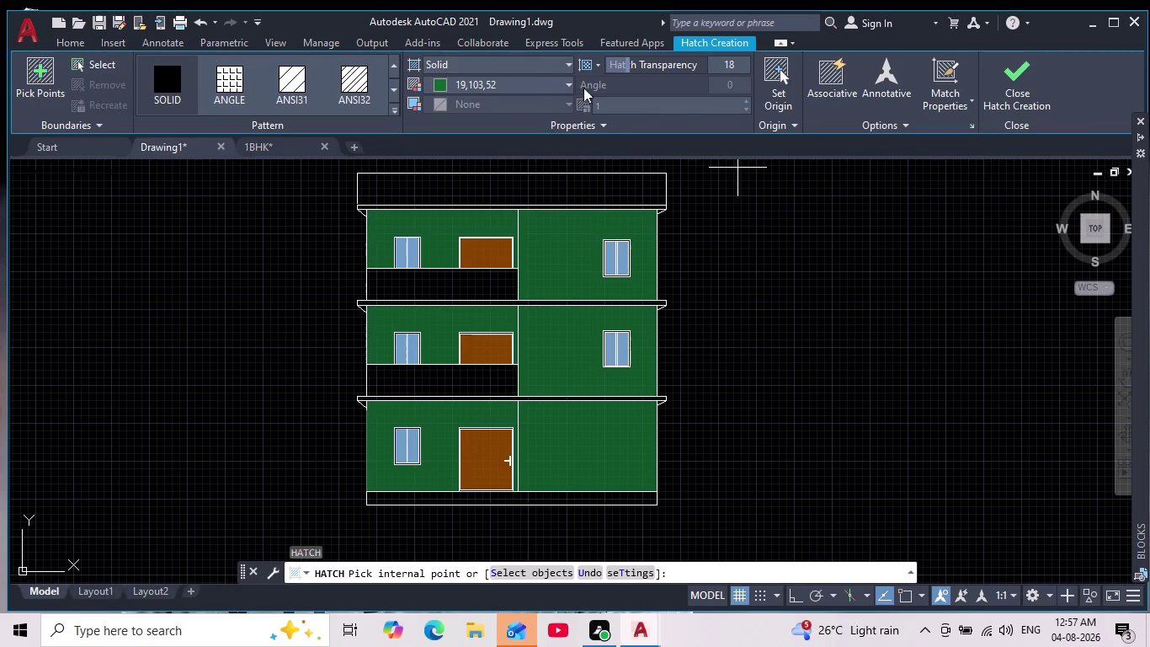
click(439, 79)
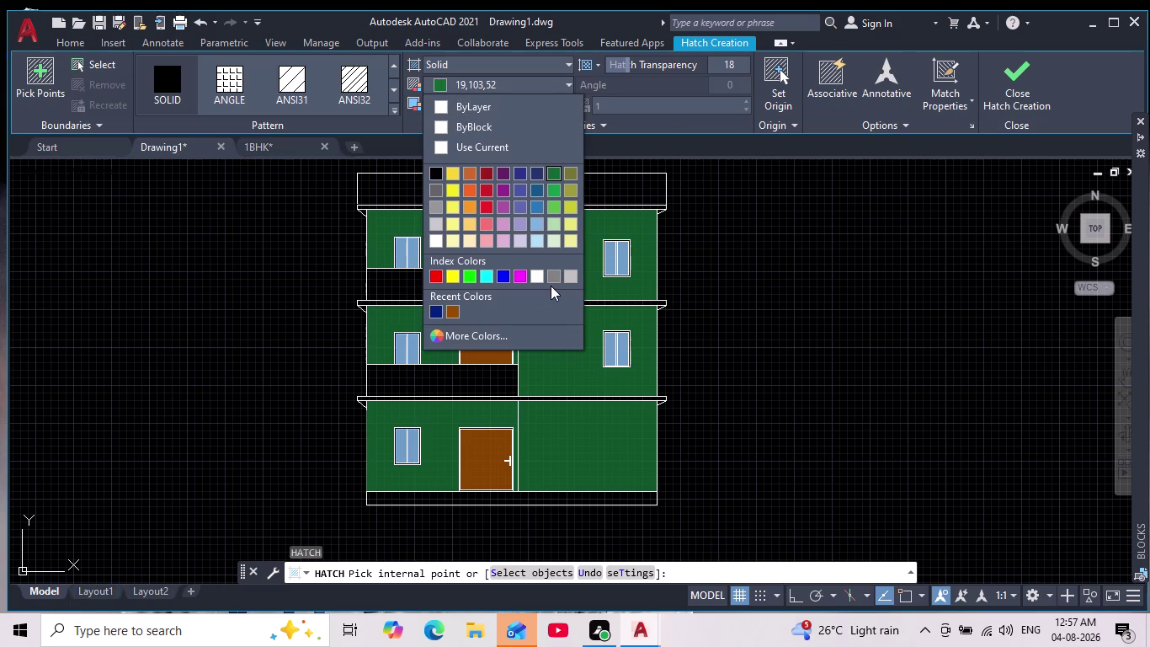
click(572, 279)
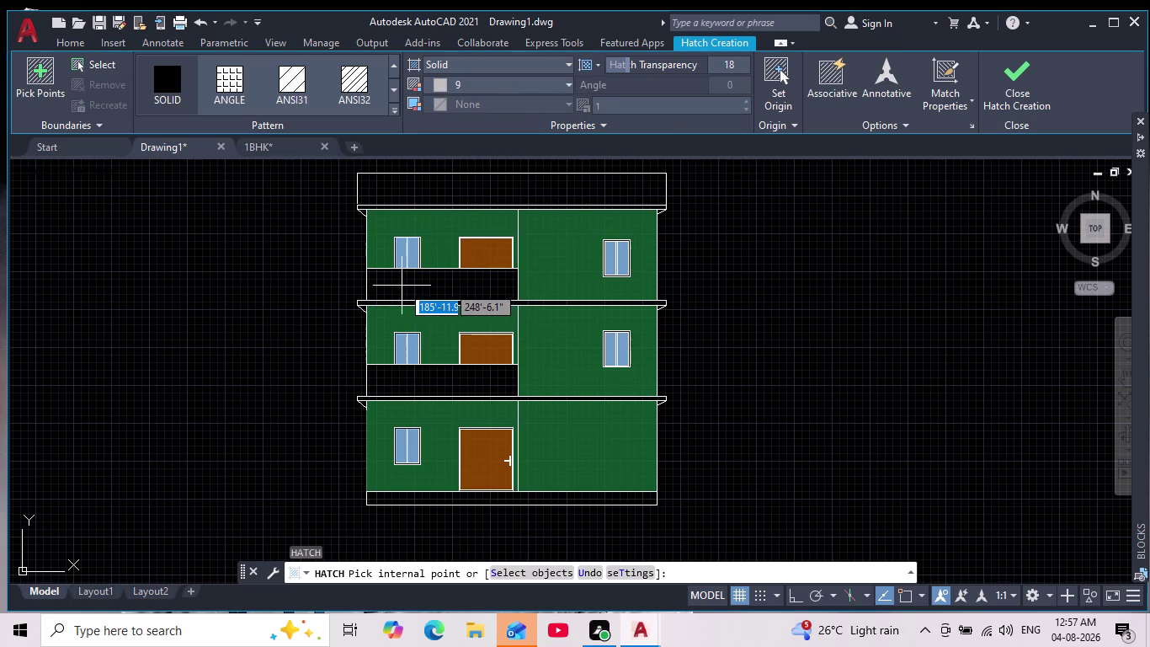
Fill the top and middle balcony strips, with transparency raised to 40.
click(405, 285)
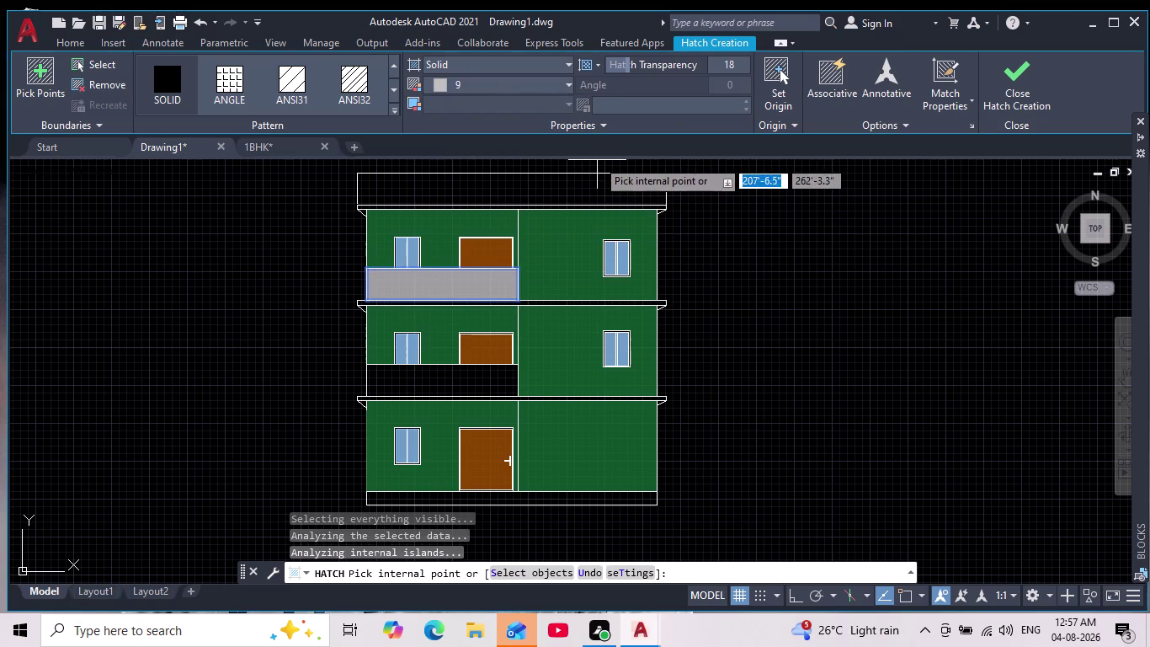
drag(634, 68, 679, 65)
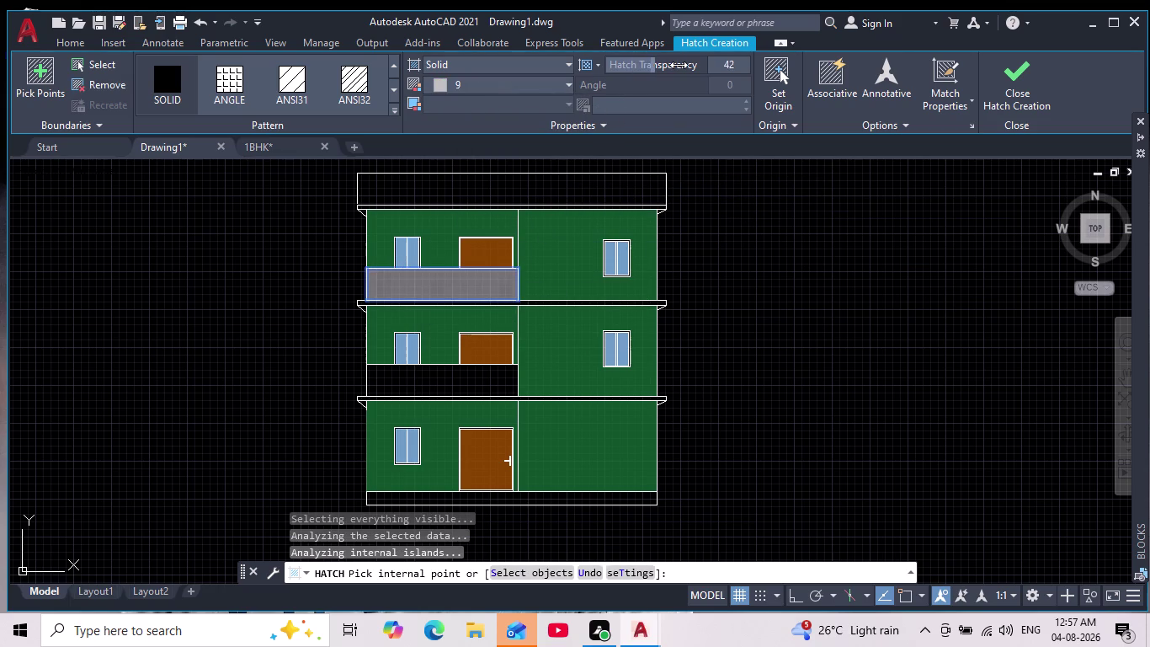
drag(678, 65, 675, 65)
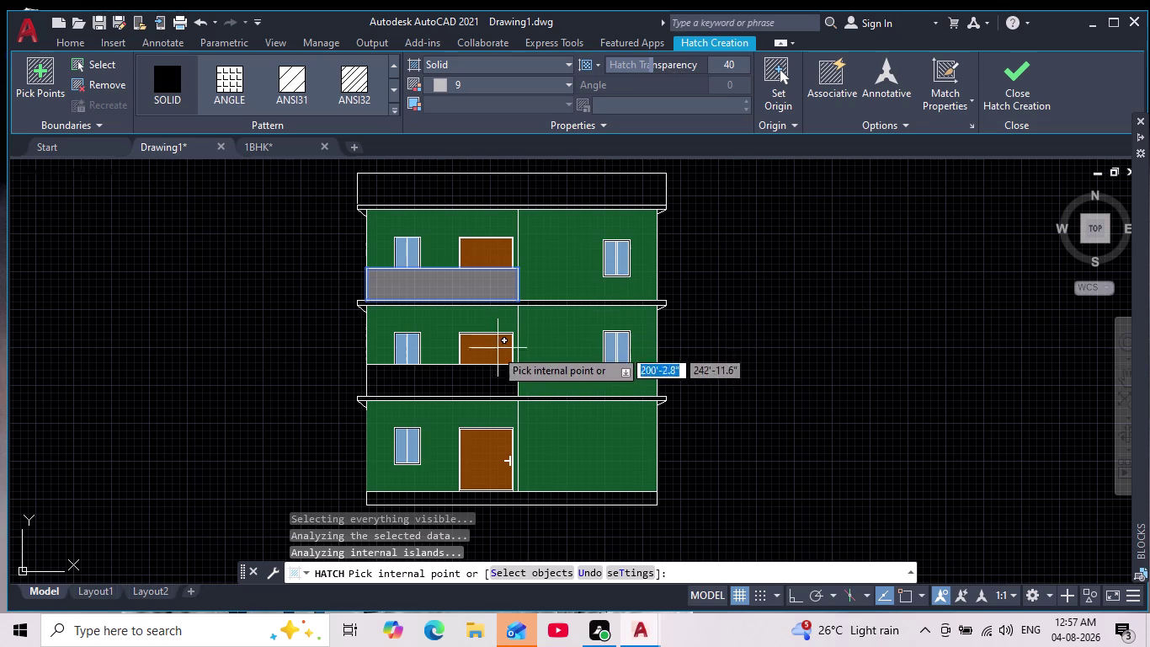
click(443, 380)
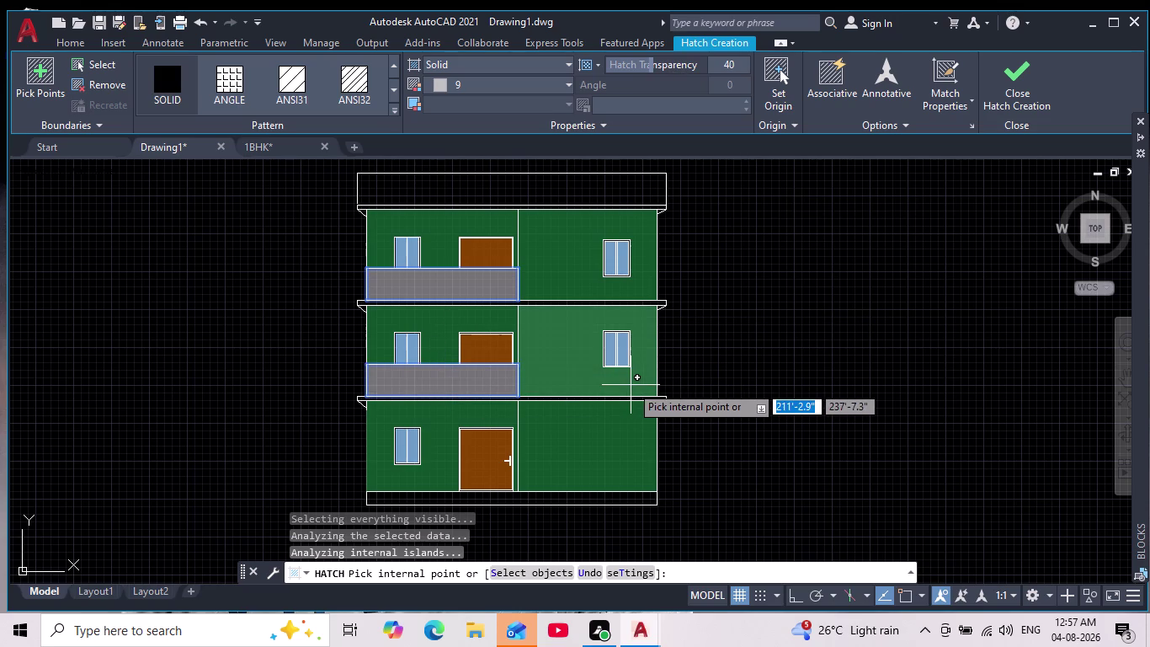
scroll(down, 3)
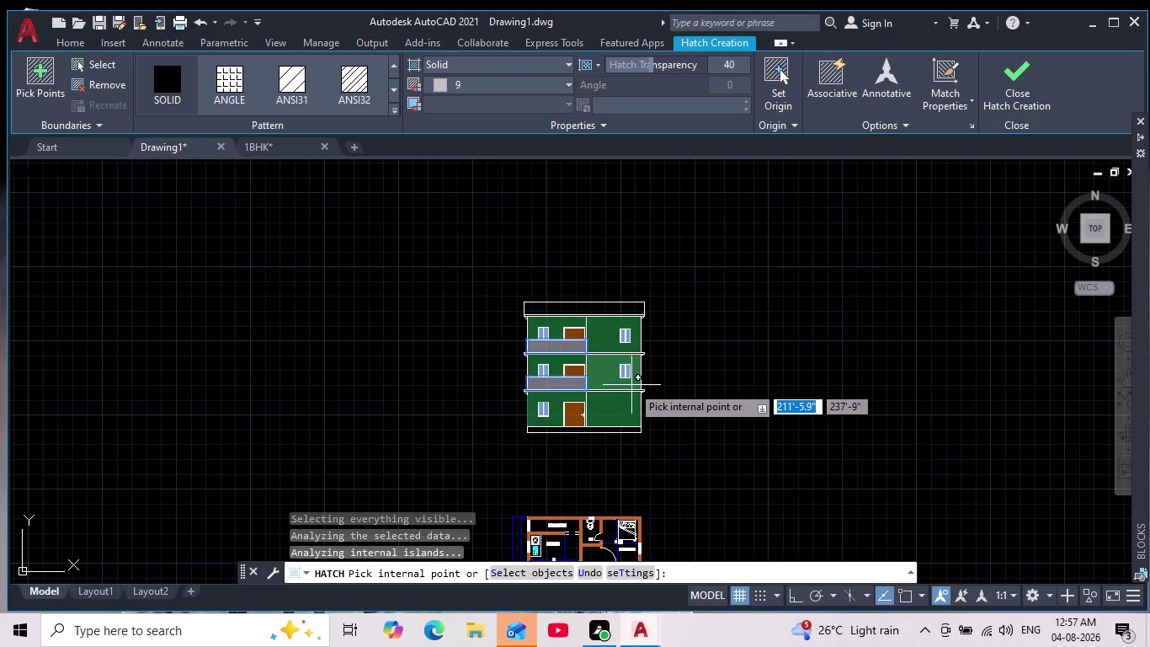
End the grey balcony hatch and recentre the elevation.
scroll(up, 3)
middle_drag(632, 384, 559, 410)
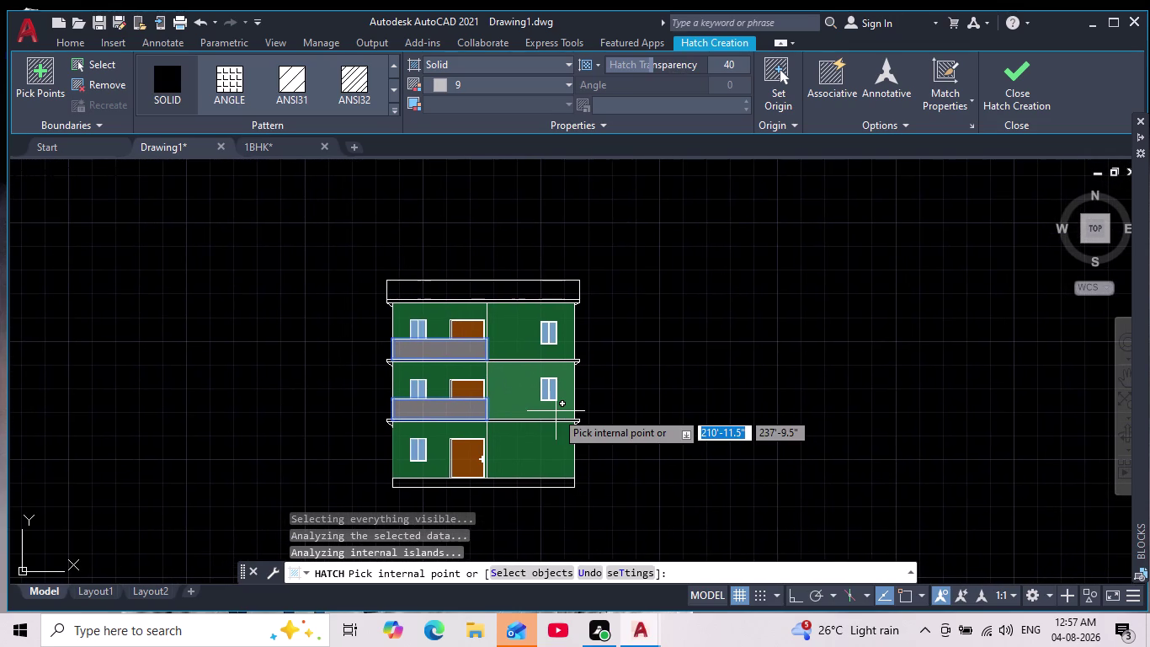
key(Return)
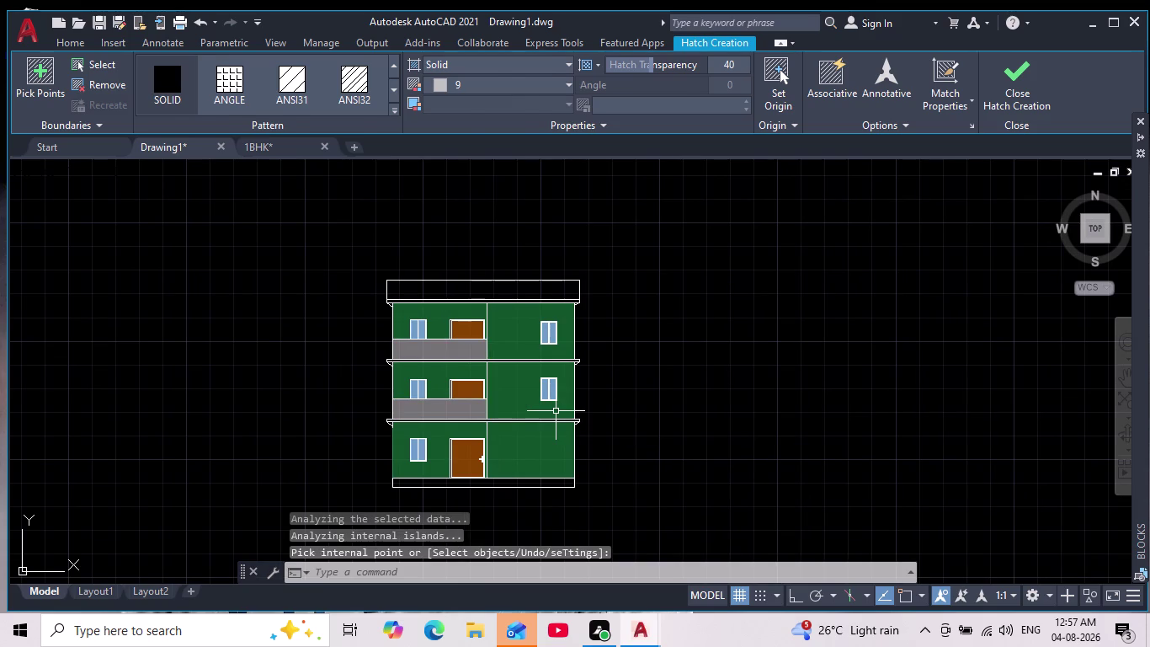
scroll(down, 3)
scroll(up, 3)
middle_drag(622, 408, 597, 373)
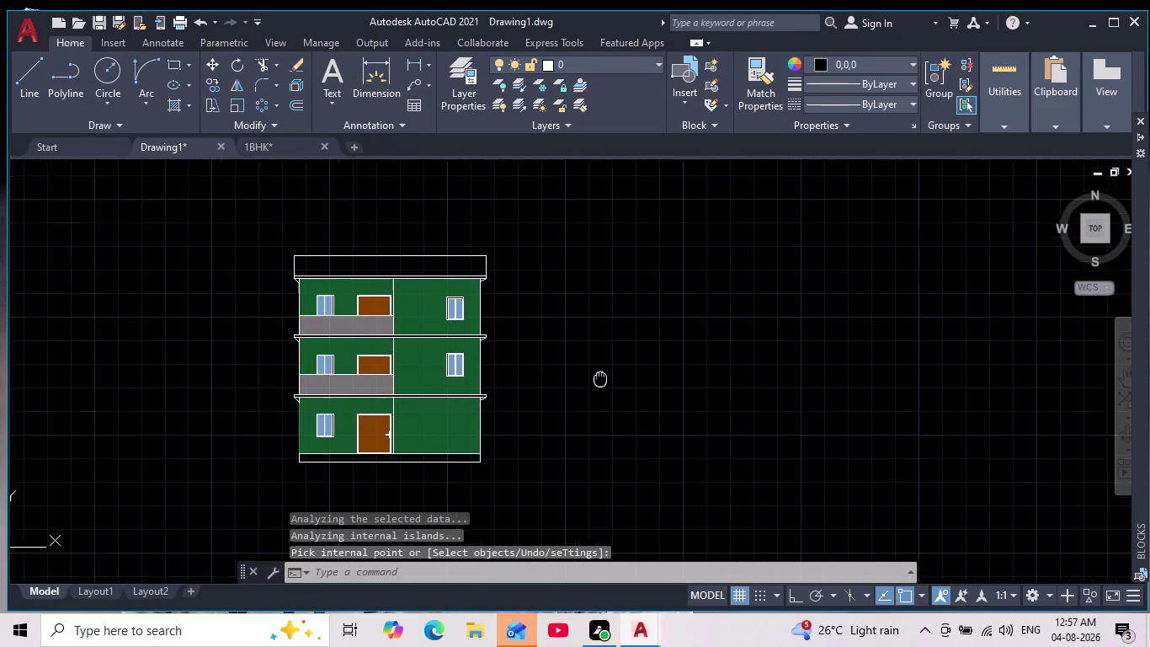
middle_drag(598, 372, 590, 351)
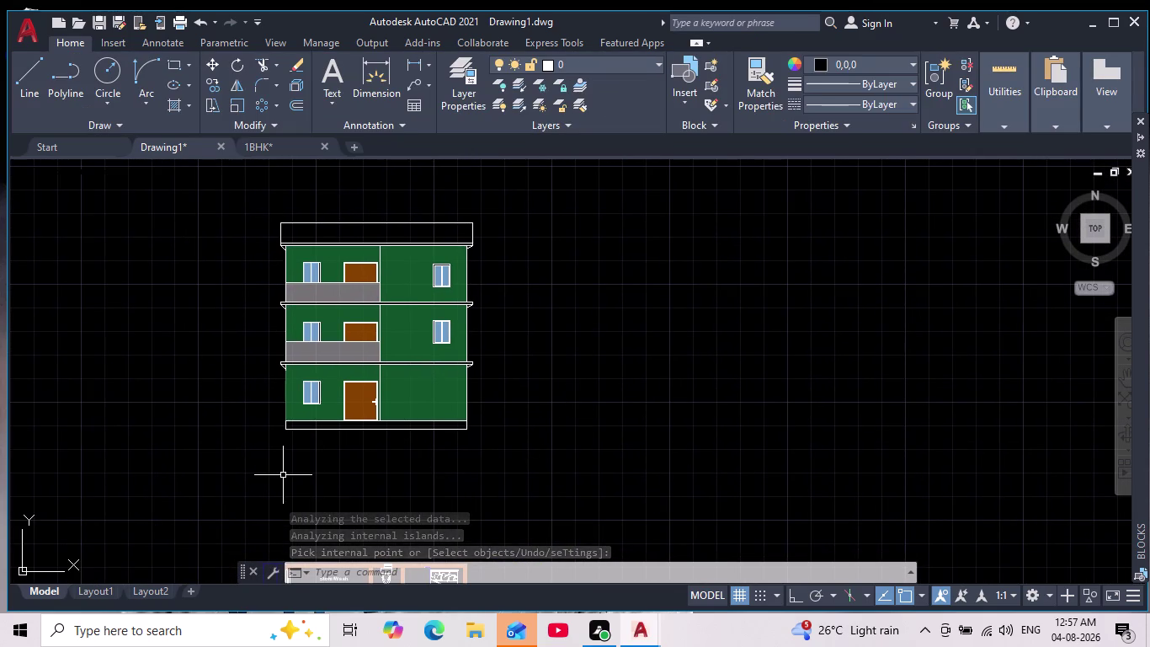
Zoom in and out to review the grey balconies on the green elevation.
scroll(up, 3)
scroll(down, 3)
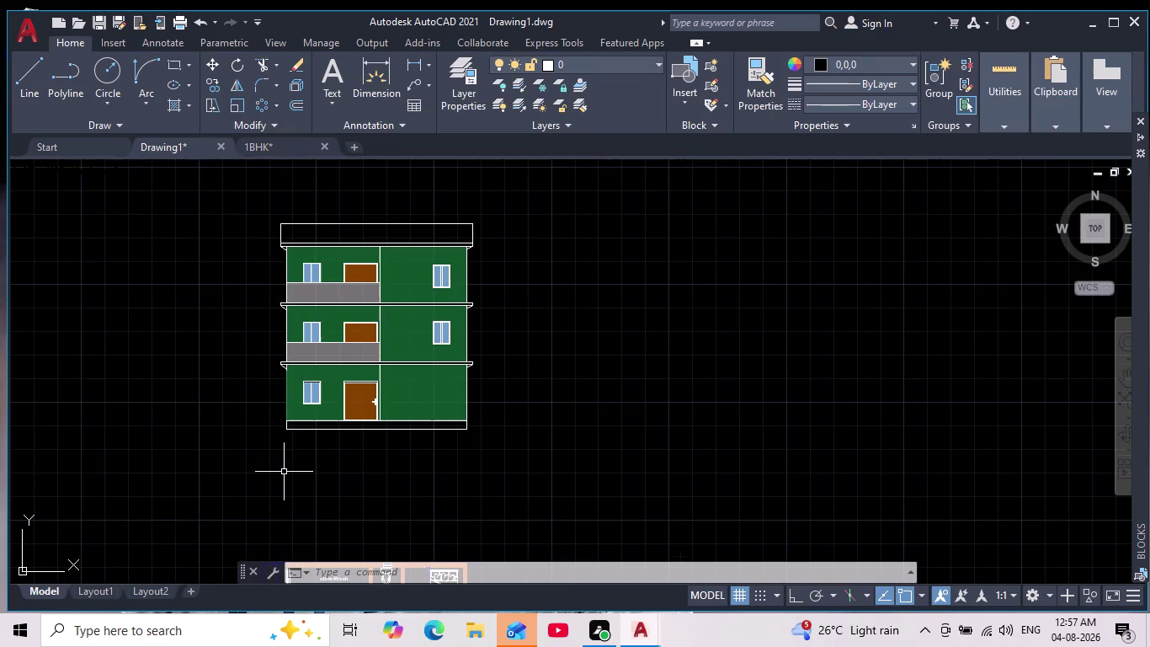
scroll(up, 3)
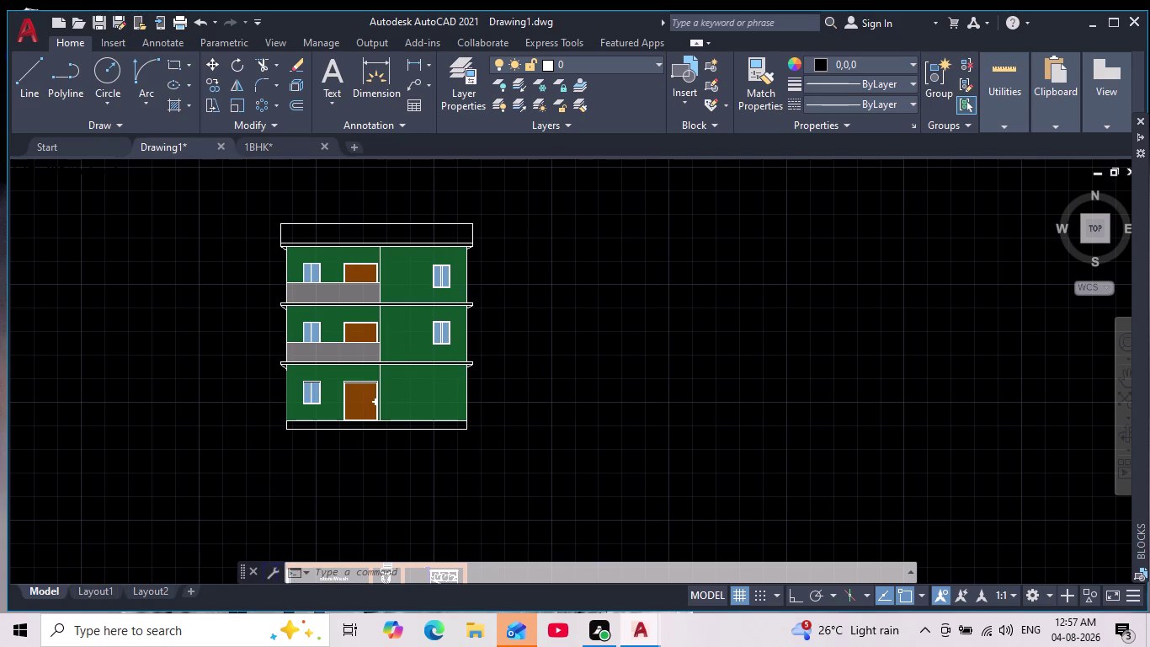
scroll(up, 3)
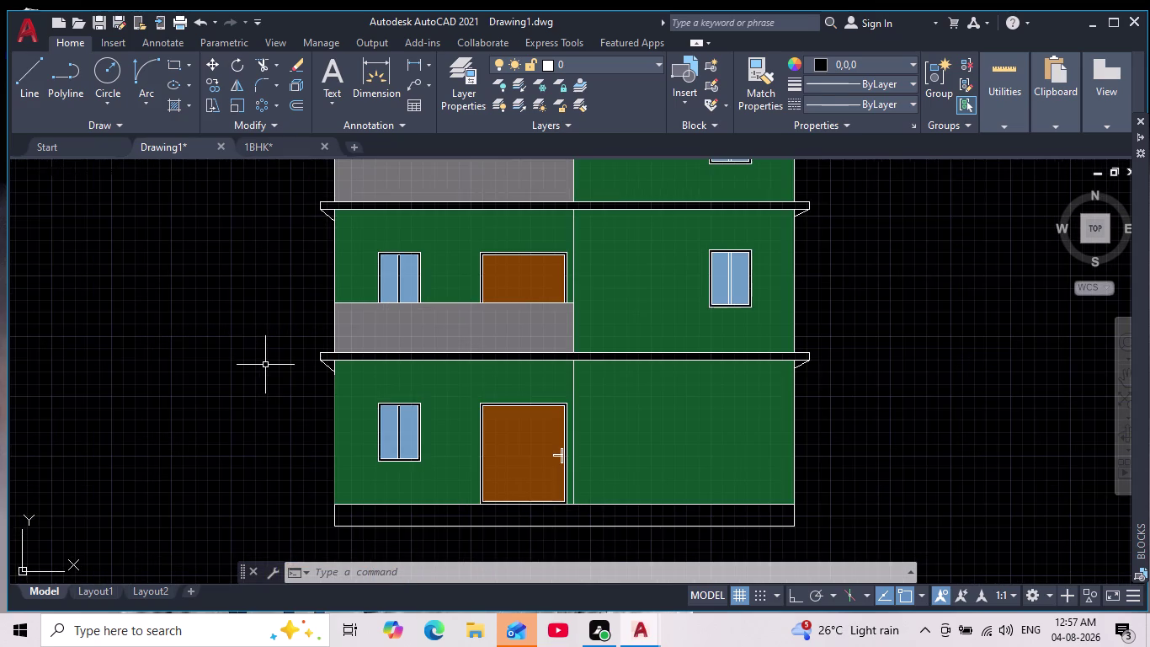
scroll(down, 3)
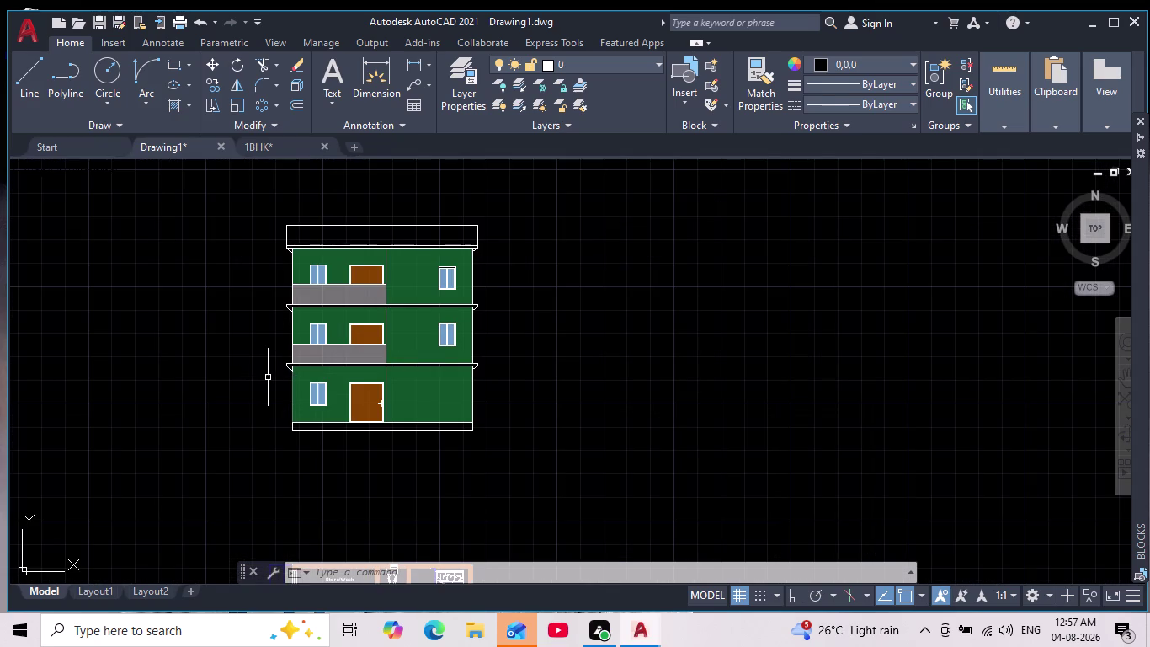
scroll(up, 3)
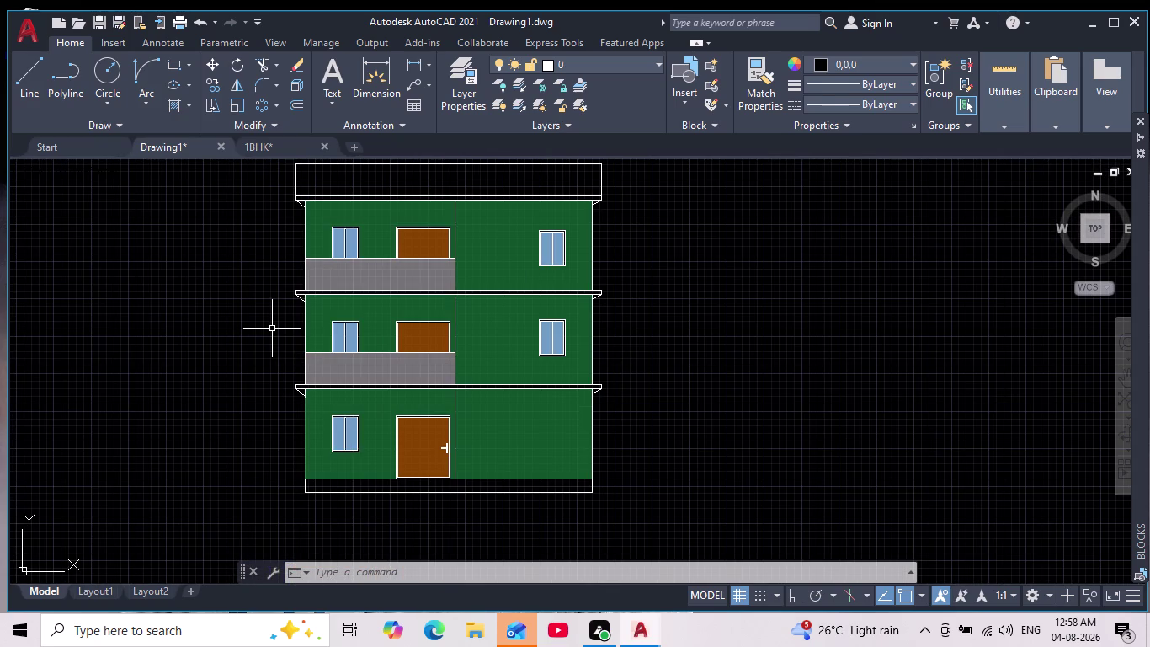
drag(32, 86, 43, 91)
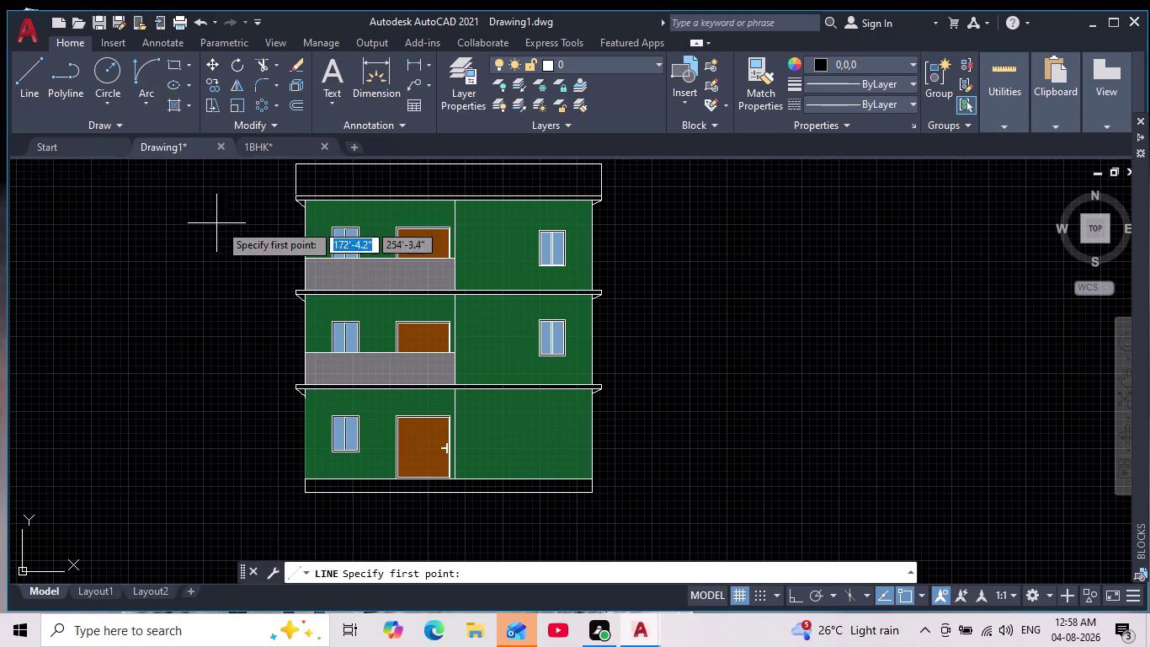
Cancel the stray line and set the drawing colour to ByLayer.
scroll(up, 3)
scroll(up, 3)
drag(269, 188, 273, 196)
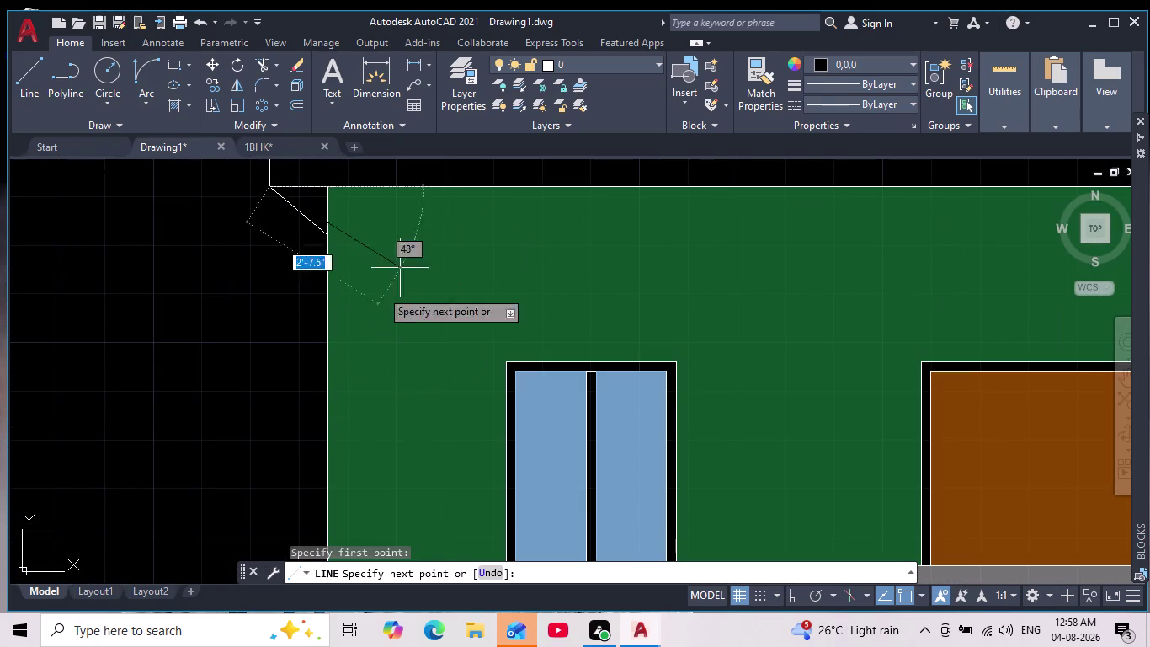
key(Escape)
key(Escape)
click(824, 63)
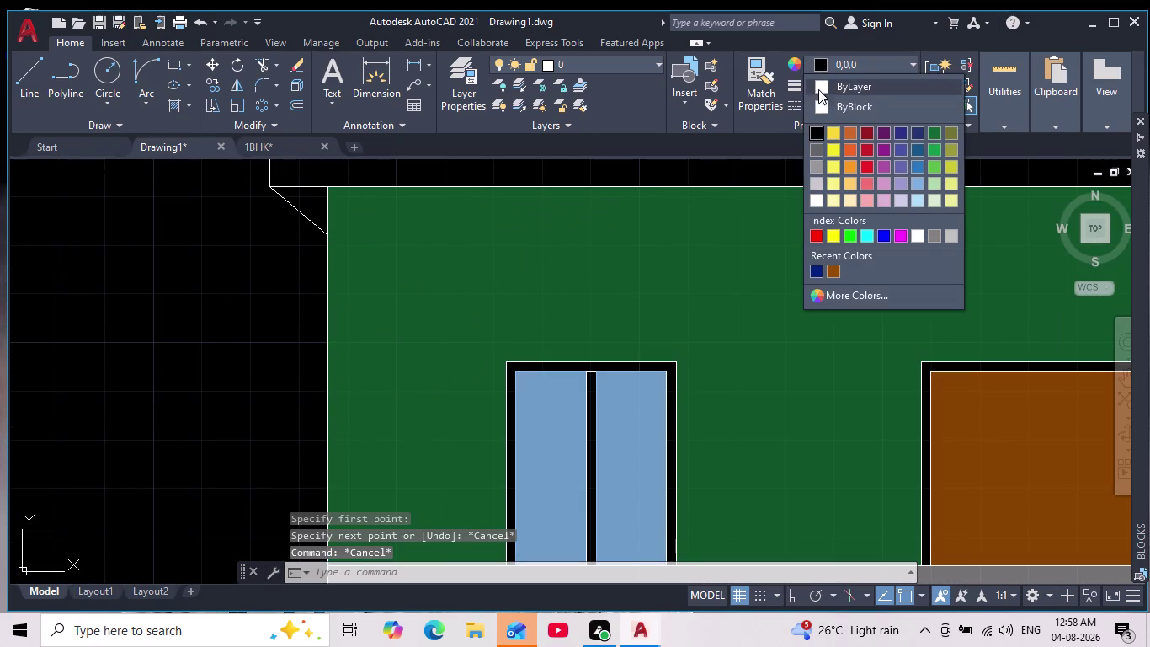
click(823, 85)
With Ortho on, draw a vertical line from the upper slab corner down to the lower slab.
click(27, 82)
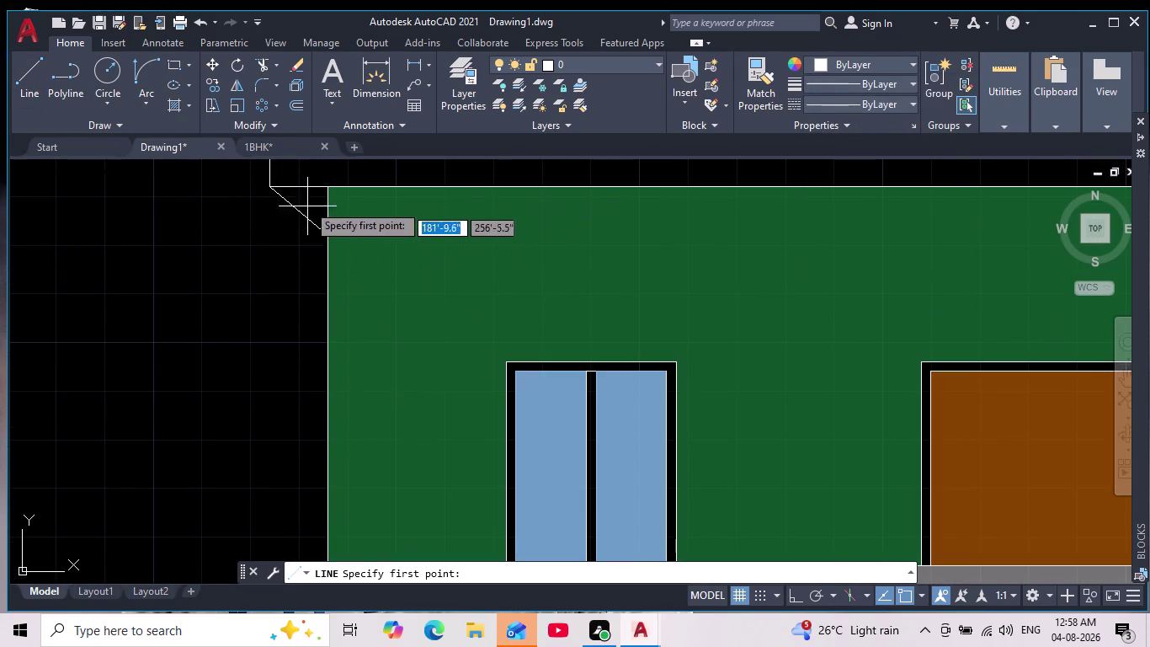
click(269, 187)
middle_drag(277, 429, 293, 306)
scroll(down, 3)
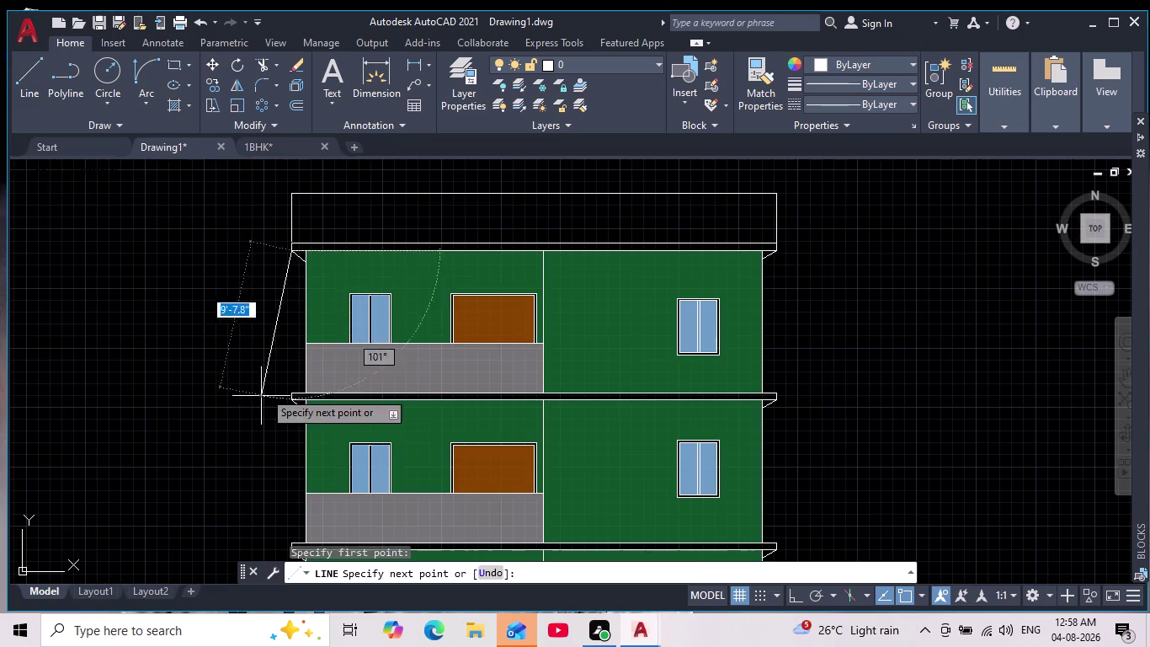
scroll(up, 3)
click(799, 600)
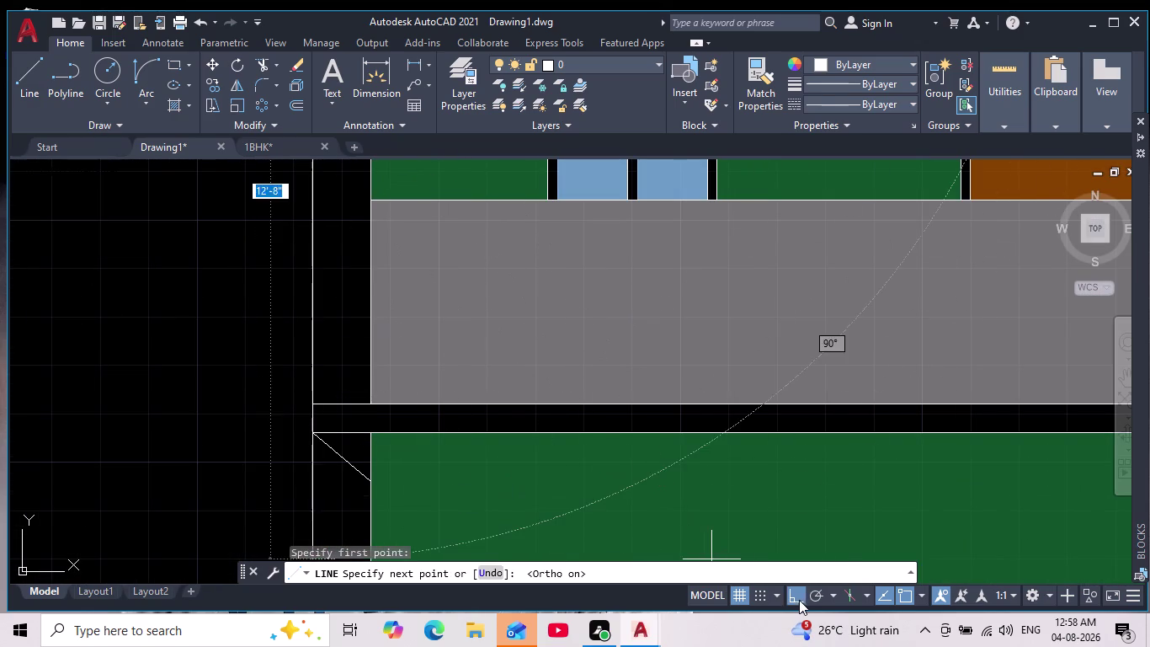
scroll(down, 3)
middle_drag(79, 361, 103, 259)
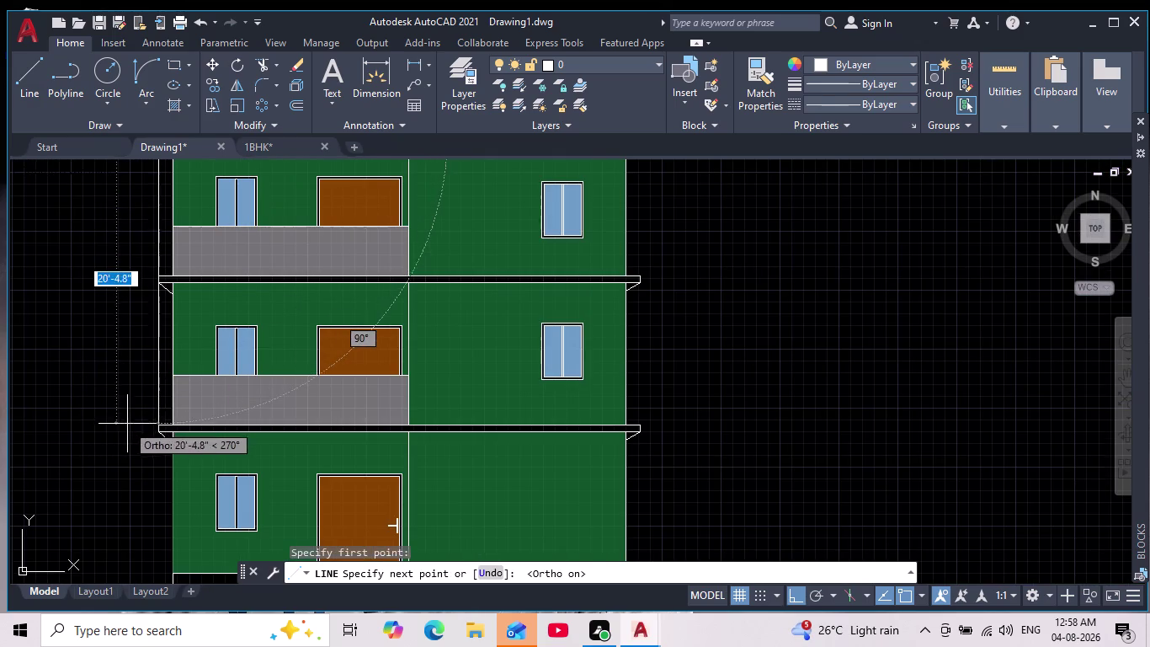
scroll(up, 3)
click(208, 431)
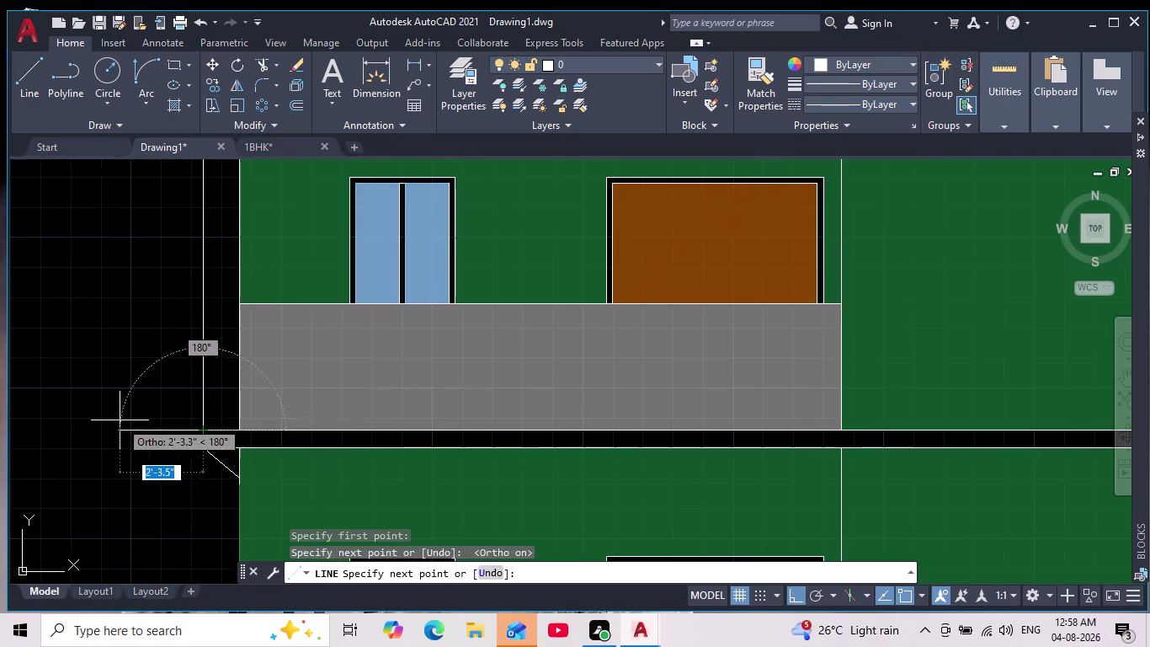
key(Escape)
Erase the two stray vertical lines on the elevation's left wall edge.
scroll(down, 3)
scroll(up, 3)
middle_drag(106, 407, 121, 447)
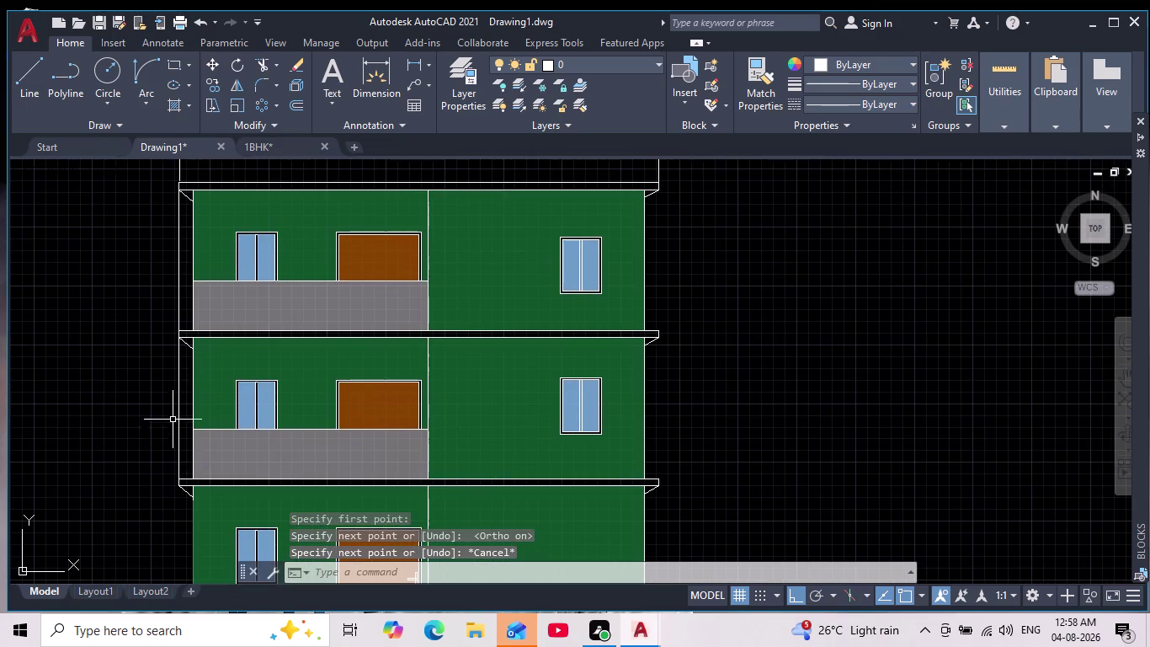
click(193, 381)
scroll(up, 3)
middle_drag(54, 306, 65, 413)
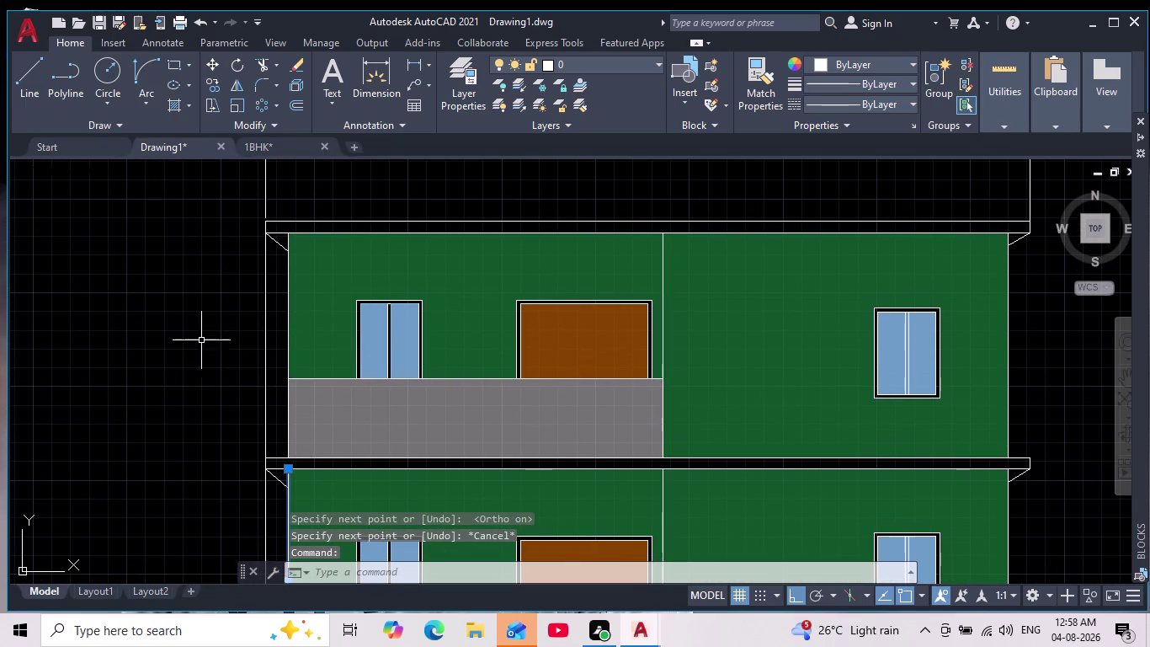
click(286, 316)
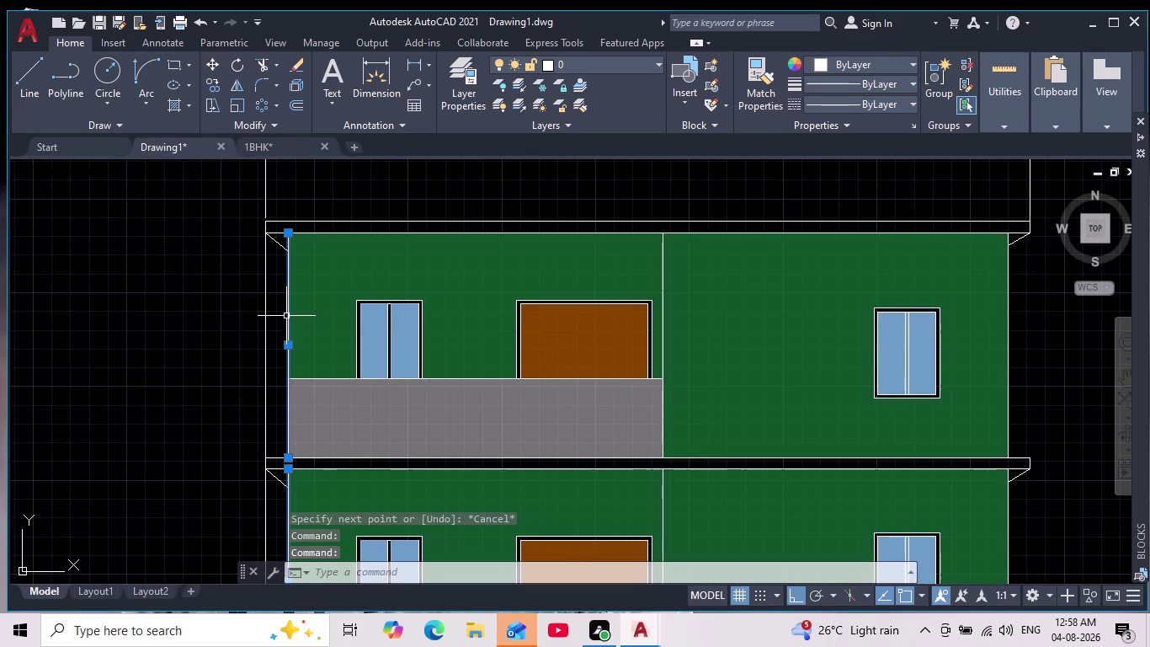
key(Delete)
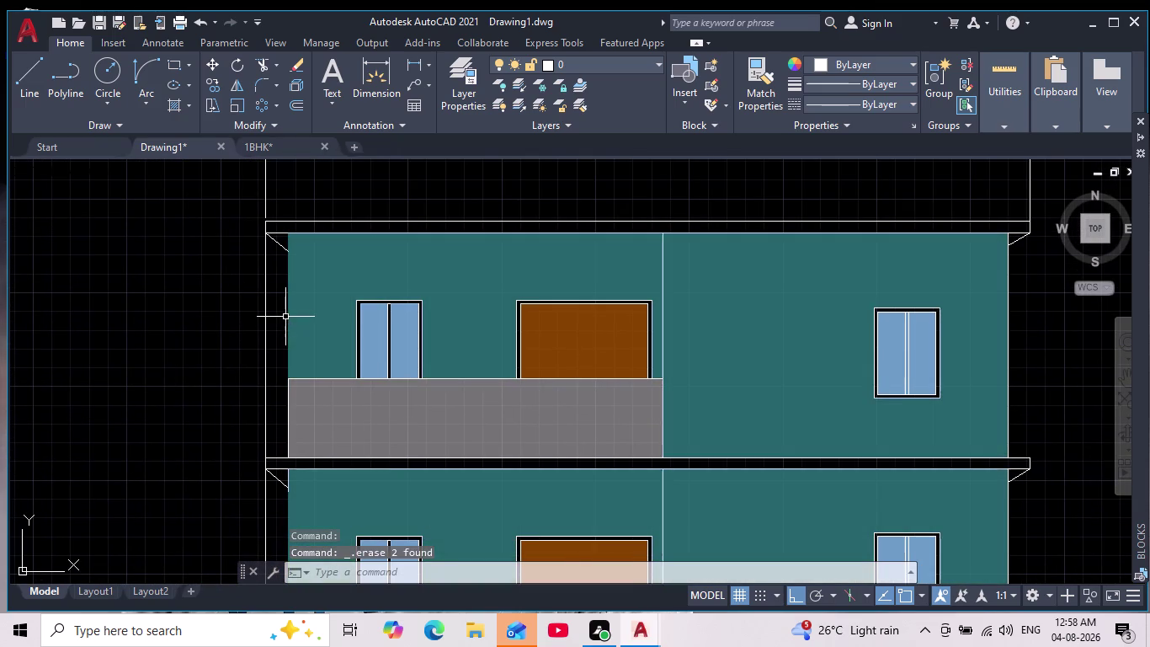
Delete the green wall hatch and the grey balcony hatch.
click(318, 306)
key(Delete)
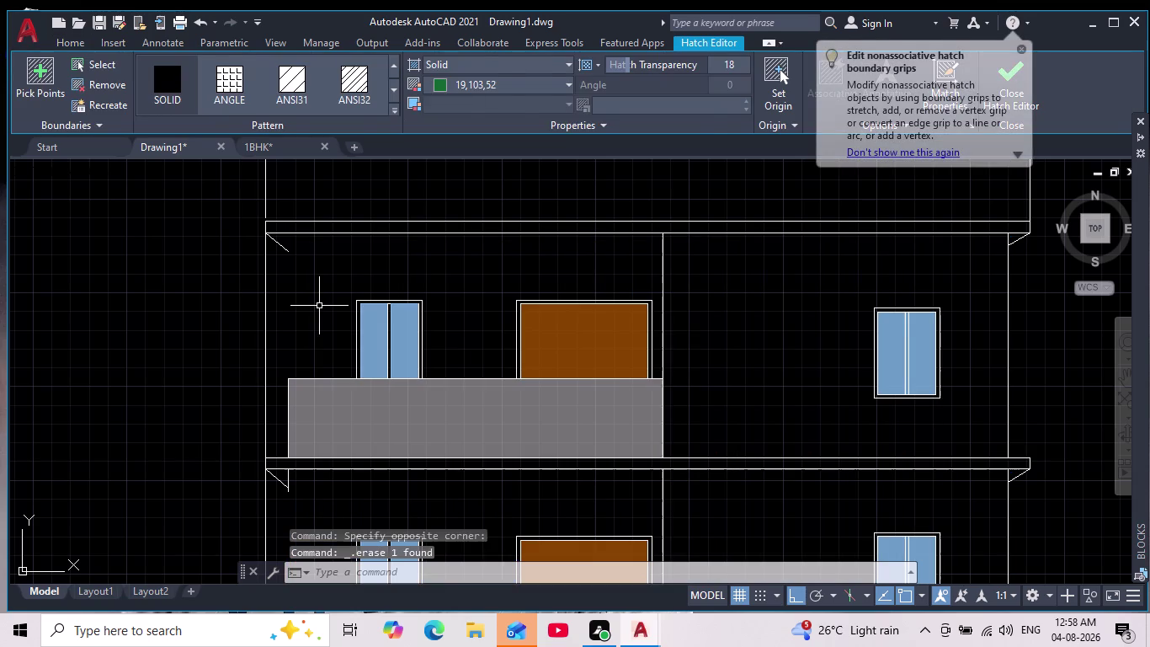
click(384, 438)
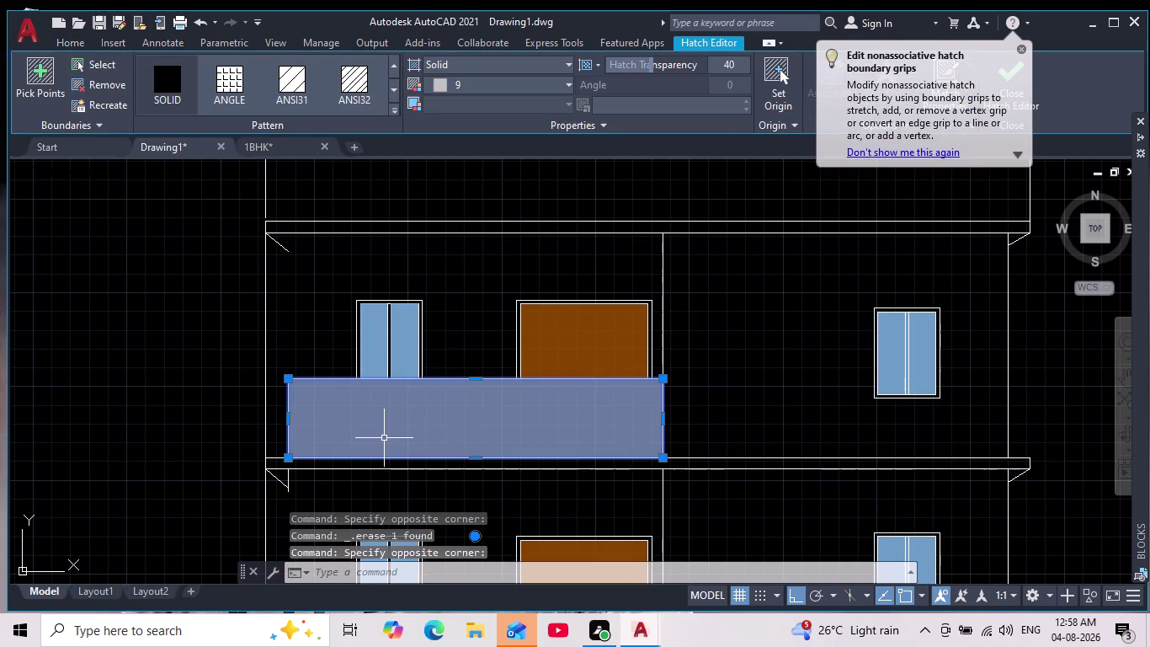
key(Delete)
Delete the slanted line under the parapet.
scroll(down, 3)
middle_drag(398, 425, 389, 397)
scroll(down, 3)
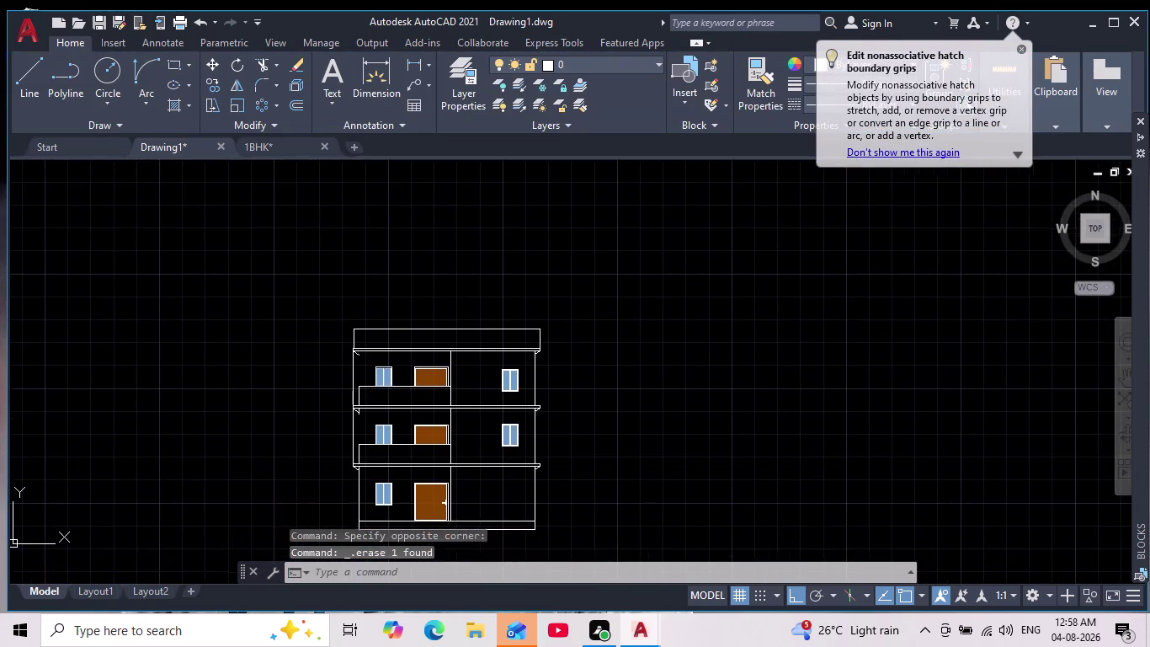
scroll(up, 3)
scroll(up, 3)
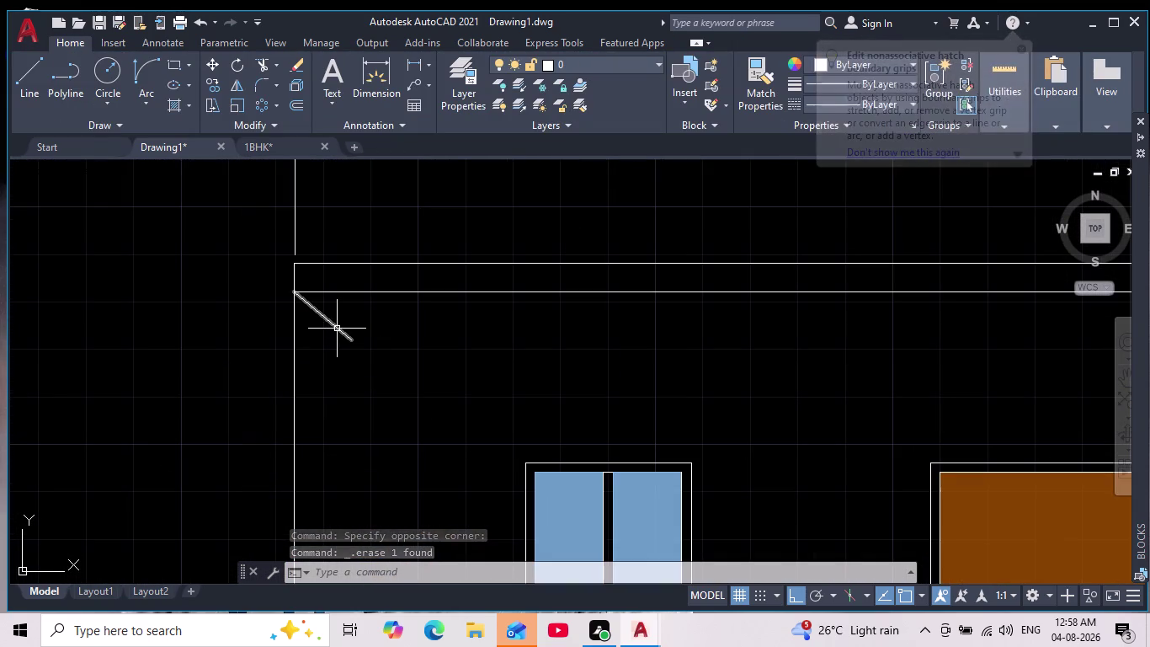
click(337, 328)
key(Delete)
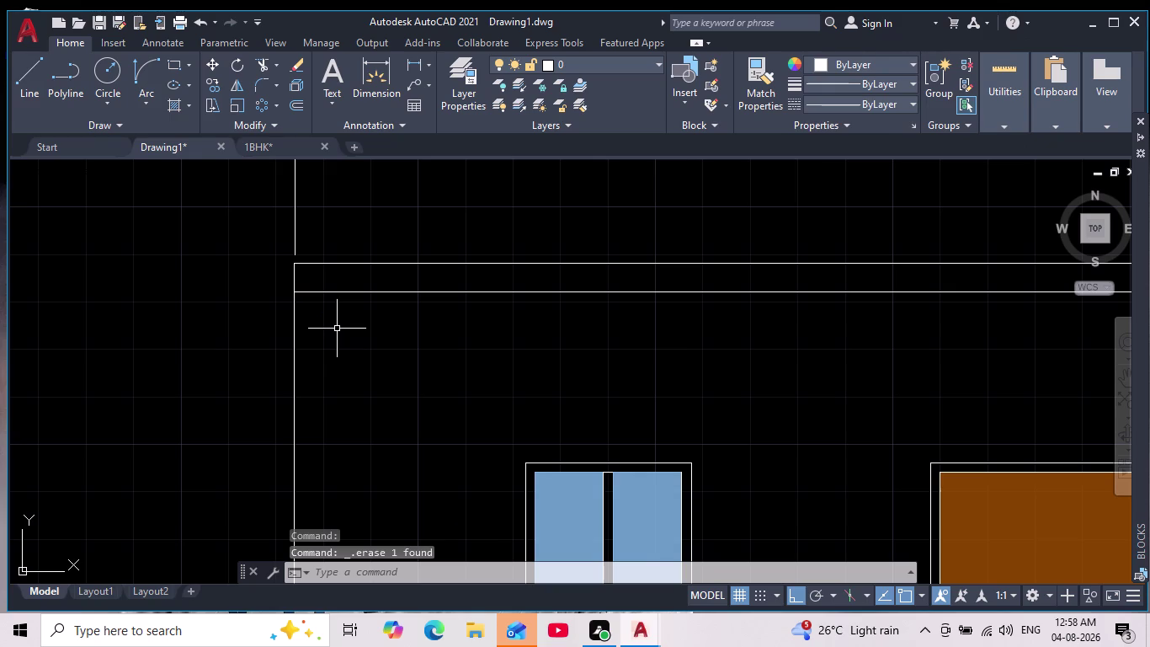
Pan and zoom to the top-left corner of the elevation.
scroll(down, 3)
scroll(down, 3)
scroll(up, 3)
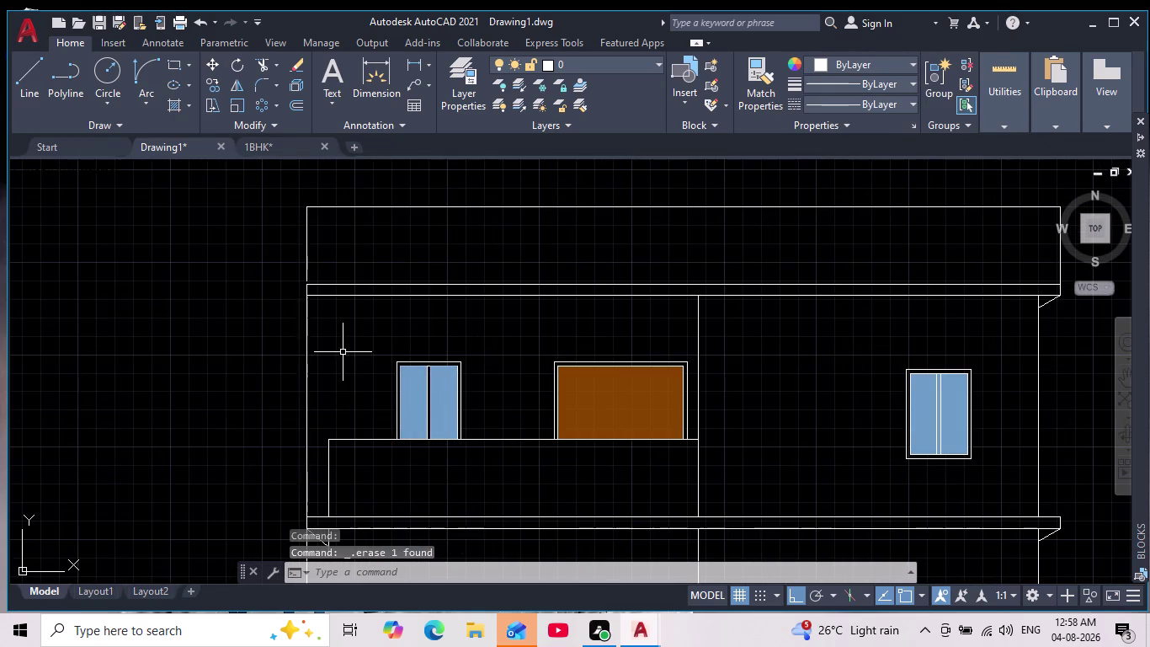
middle_drag(331, 332, 299, 278)
scroll(down, 3)
scroll(up, 3)
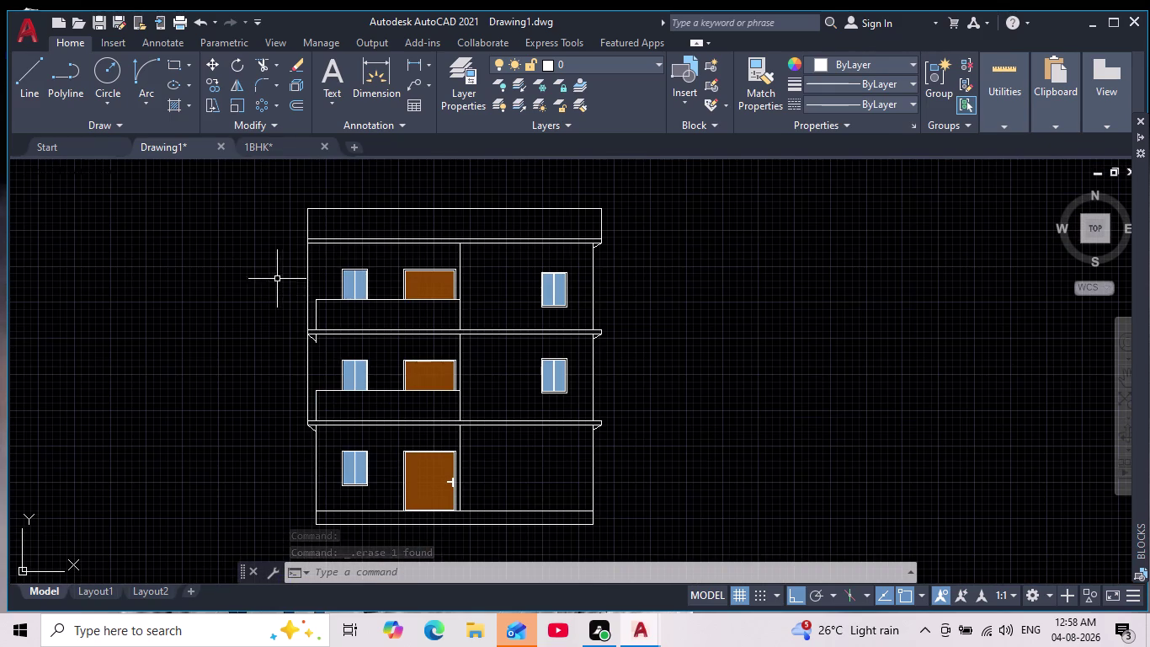
scroll(up, 3)
middle_drag(289, 259, 262, 381)
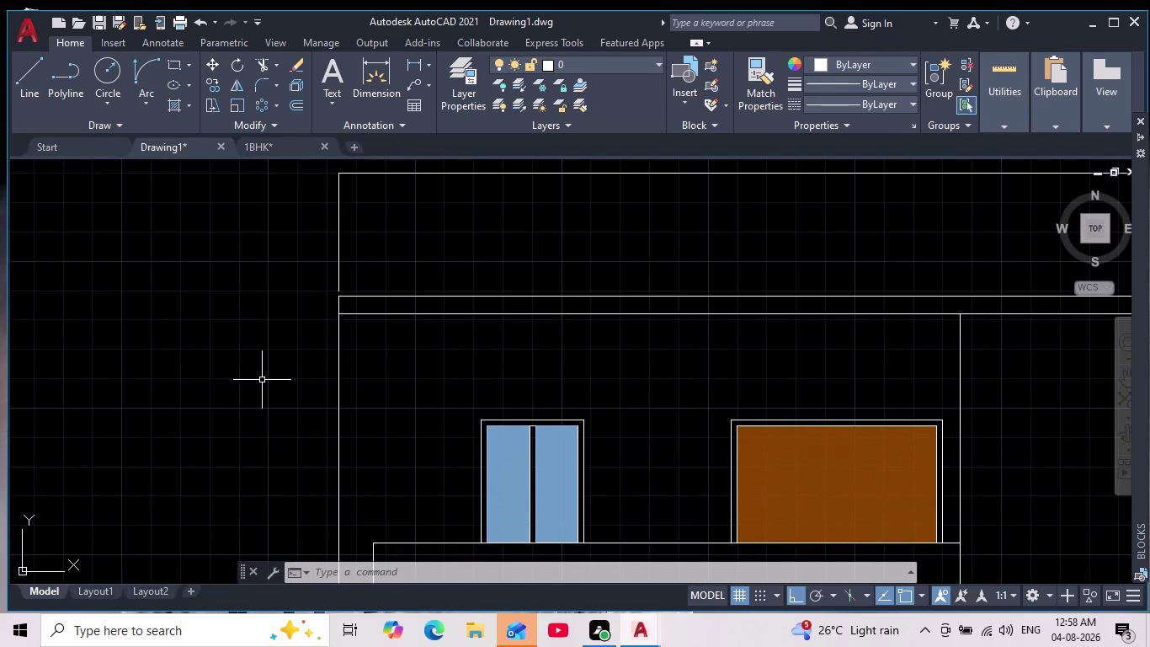
Start EXTEND (ex) and select the upper balcony lines to lengthen.
text(ex)
key(Return)
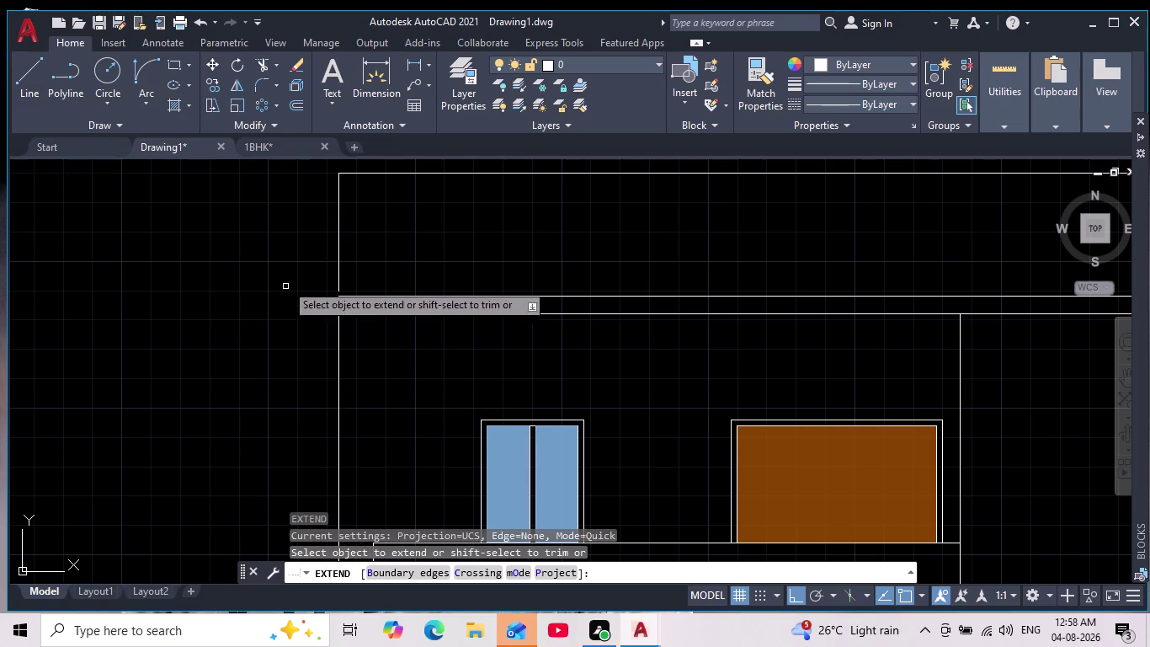
drag(294, 267, 472, 219)
scroll(down, 3)
middle_drag(173, 335, 78, 254)
scroll(down, 3)
scroll(up, 3)
middle_drag(146, 259, 122, 422)
scroll(down, 3)
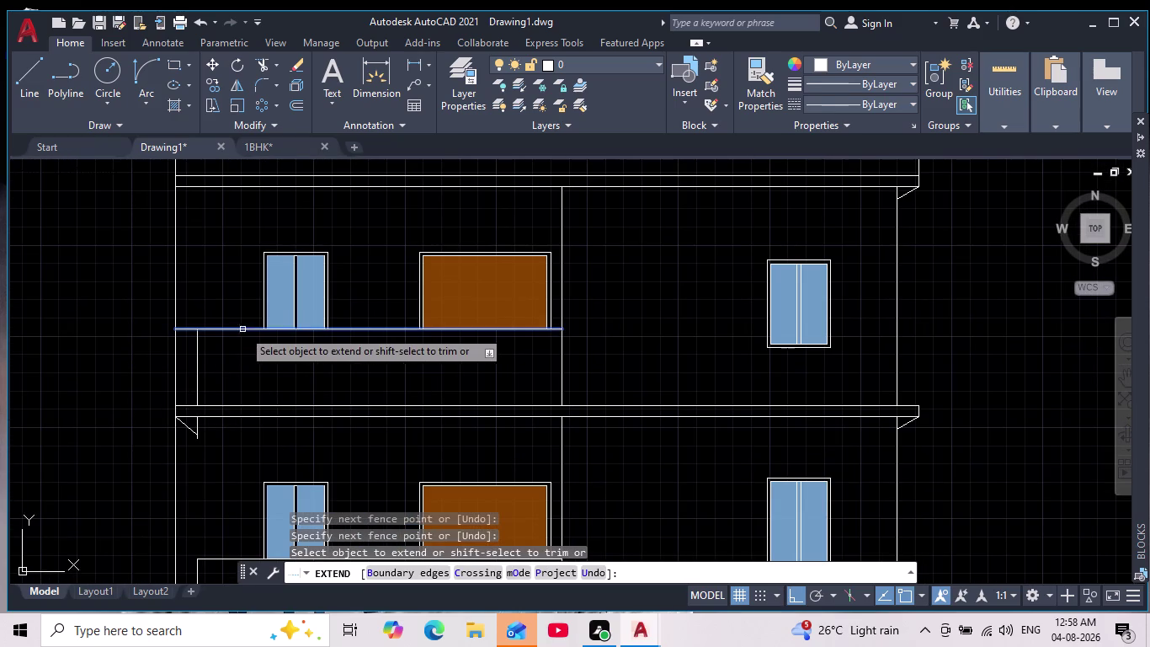
Extend both upper balcony lines to the left wall edge, then end EXTEND.
click(232, 328)
middle_drag(238, 382, 231, 347)
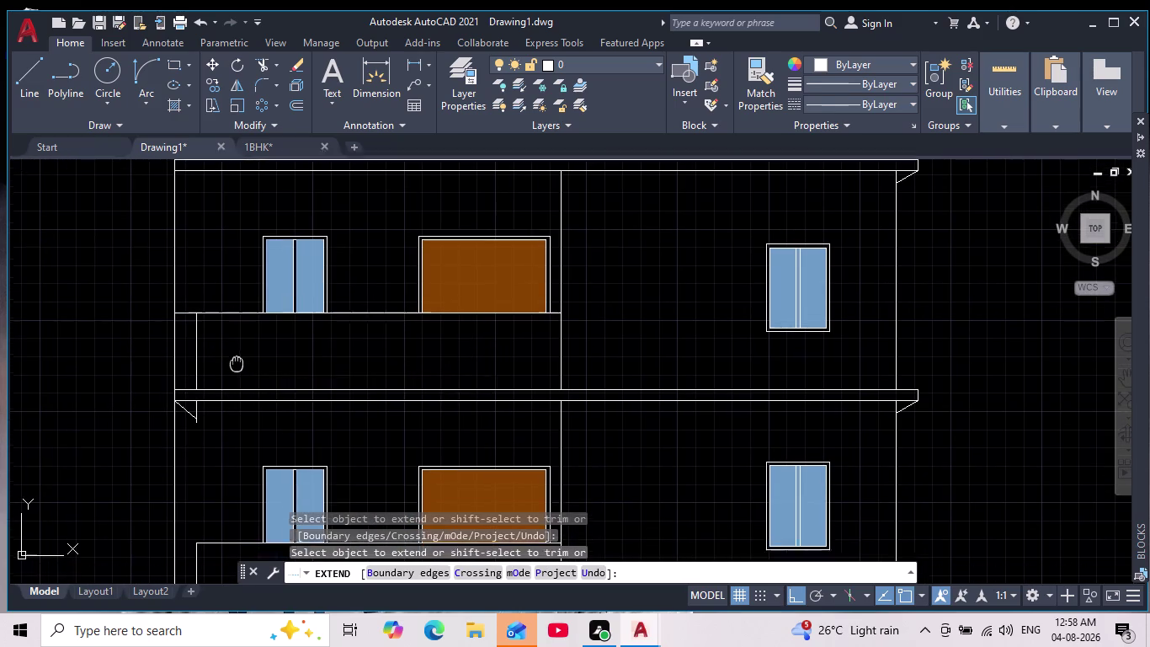
middle_drag(231, 347, 224, 249)
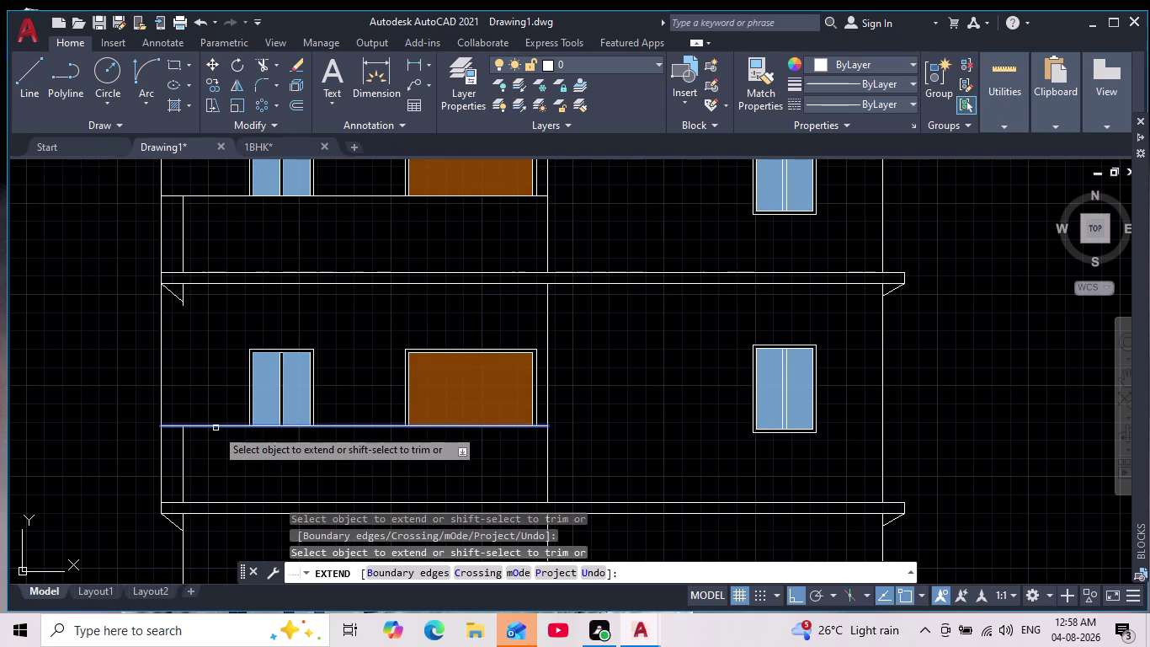
click(216, 427)
key(Escape)
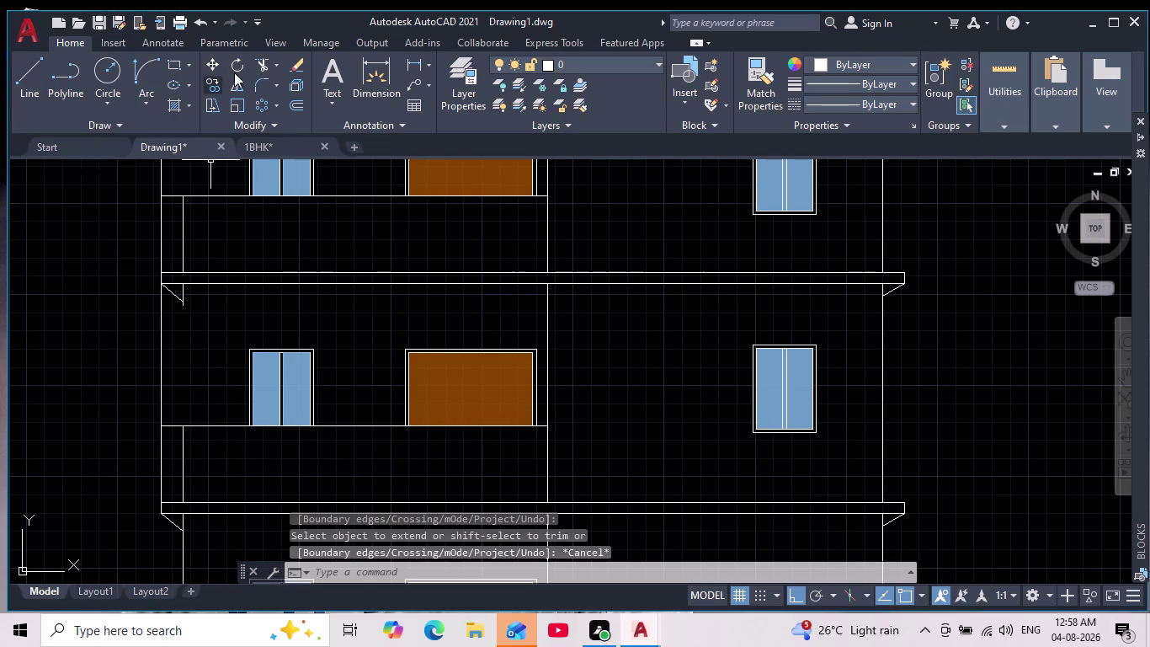
Start TRIM and drag fences across lines near the elevation's left edge.
click(266, 63)
drag(176, 455, 202, 455)
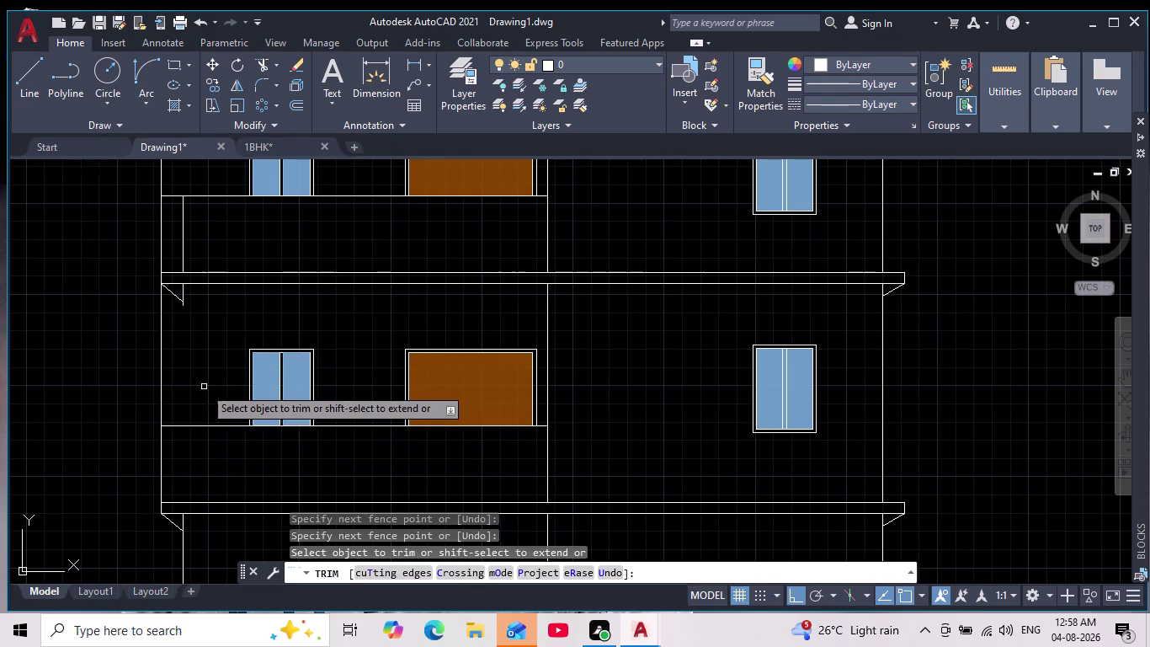
scroll(down, 3)
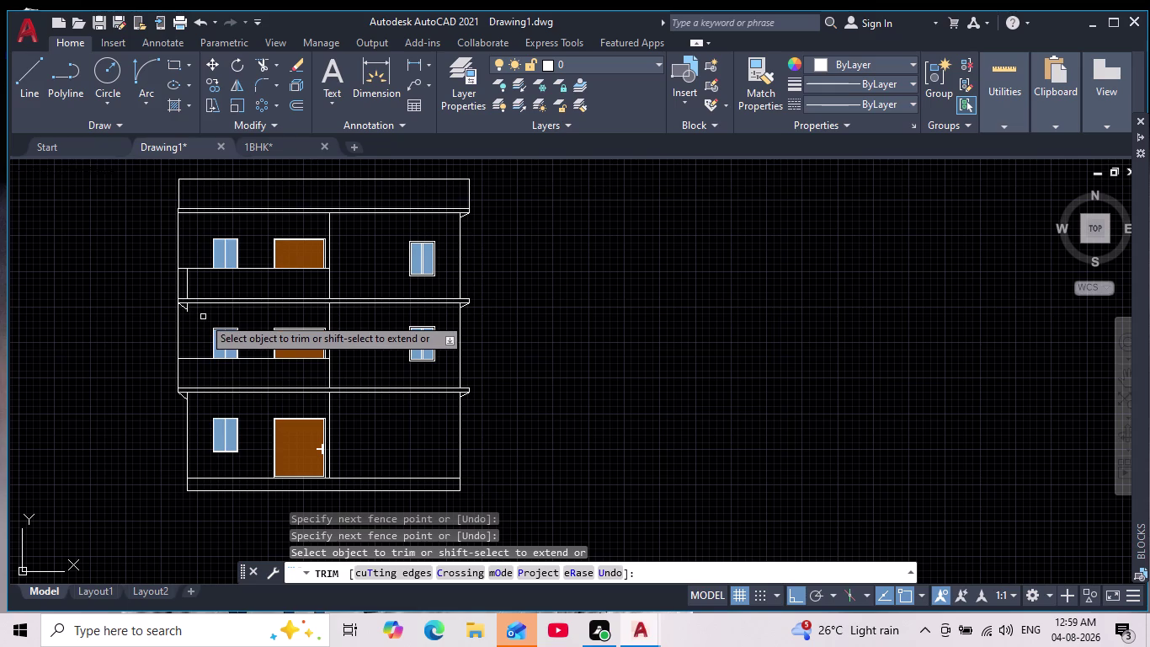
scroll(up, 3)
drag(64, 265, 134, 232)
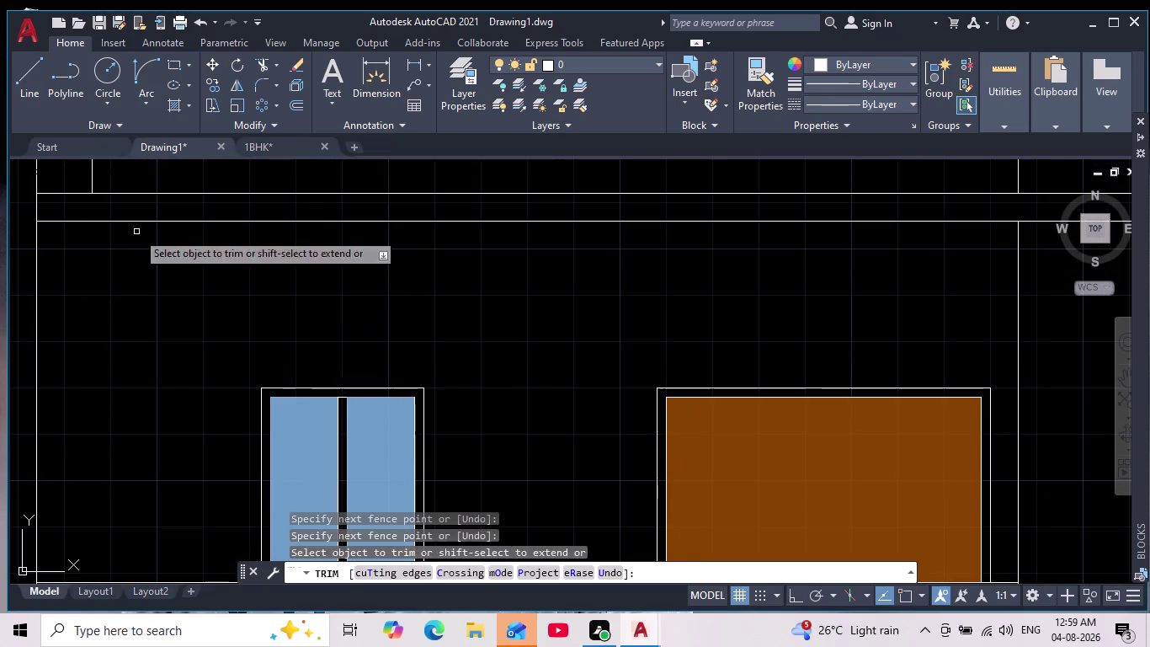
middle_drag(150, 277, 176, 392)
scroll(down, 3)
scroll(down, 3)
Drag another trim fence, then bring the whole elevation back into view.
drag(144, 320, 194, 309)
scroll(down, 3)
middle_drag(194, 314, 220, 411)
scroll(down, 3)
middle_drag(577, 402, 504, 253)
scroll(down, 3)
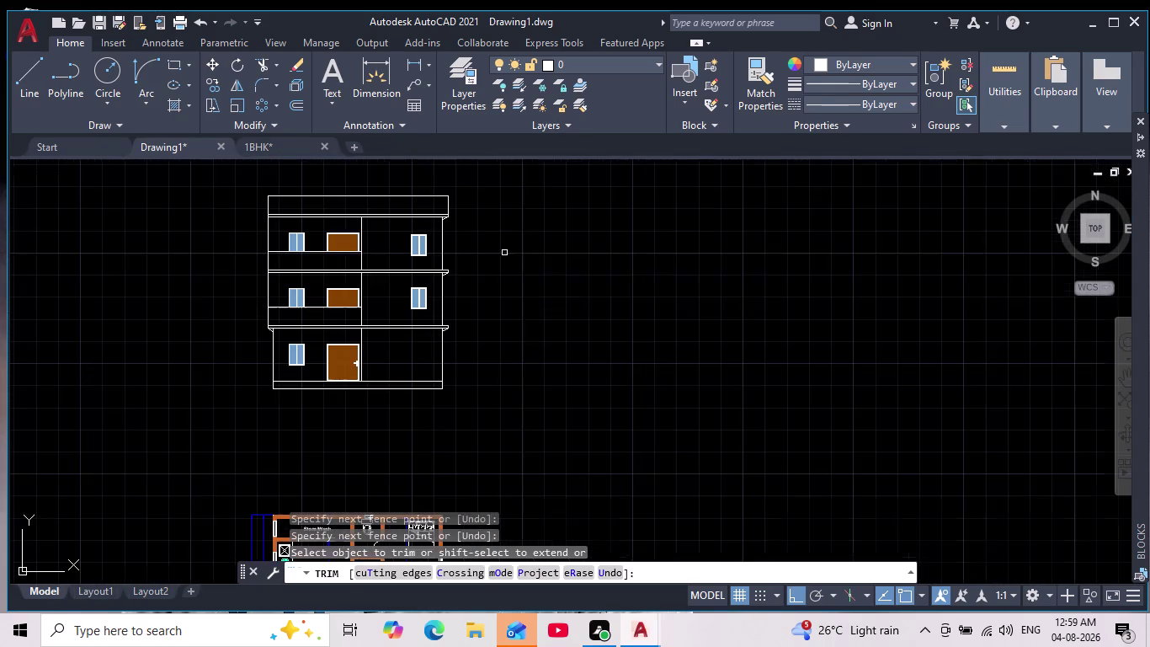
Cancel TRIM and recentre the elevation above the floor plan.
key(Escape)
key(Escape)
scroll(down, 3)
scroll(up, 3)
middle_drag(513, 408, 513, 410)
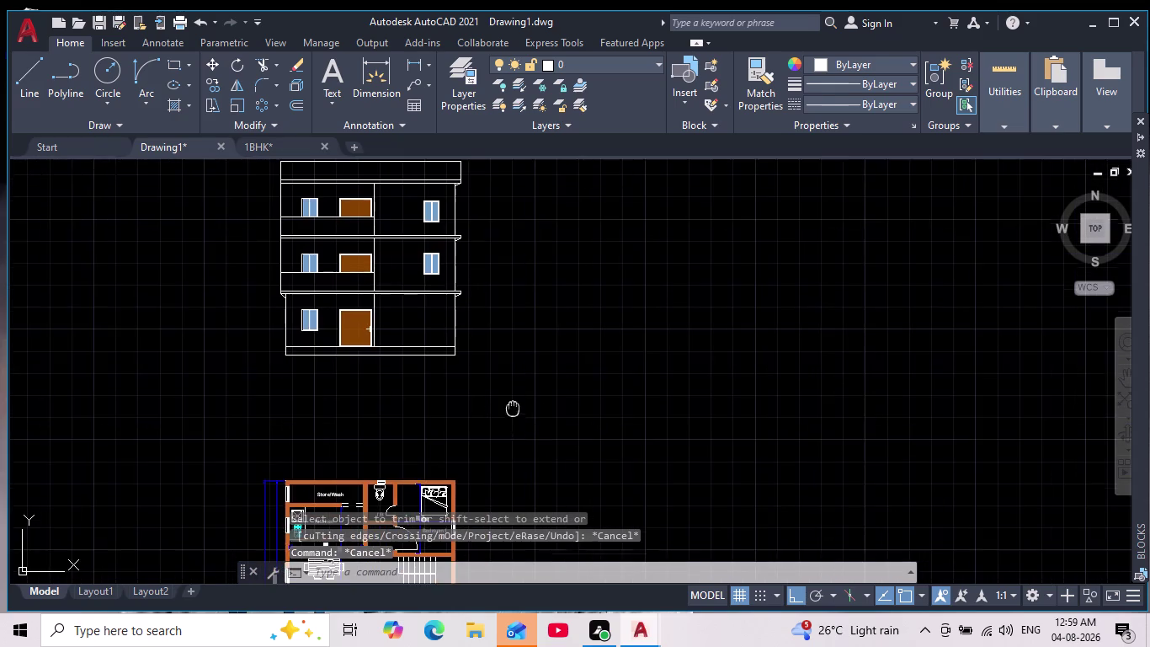
middle_drag(512, 410, 515, 454)
middle_drag(520, 404, 555, 460)
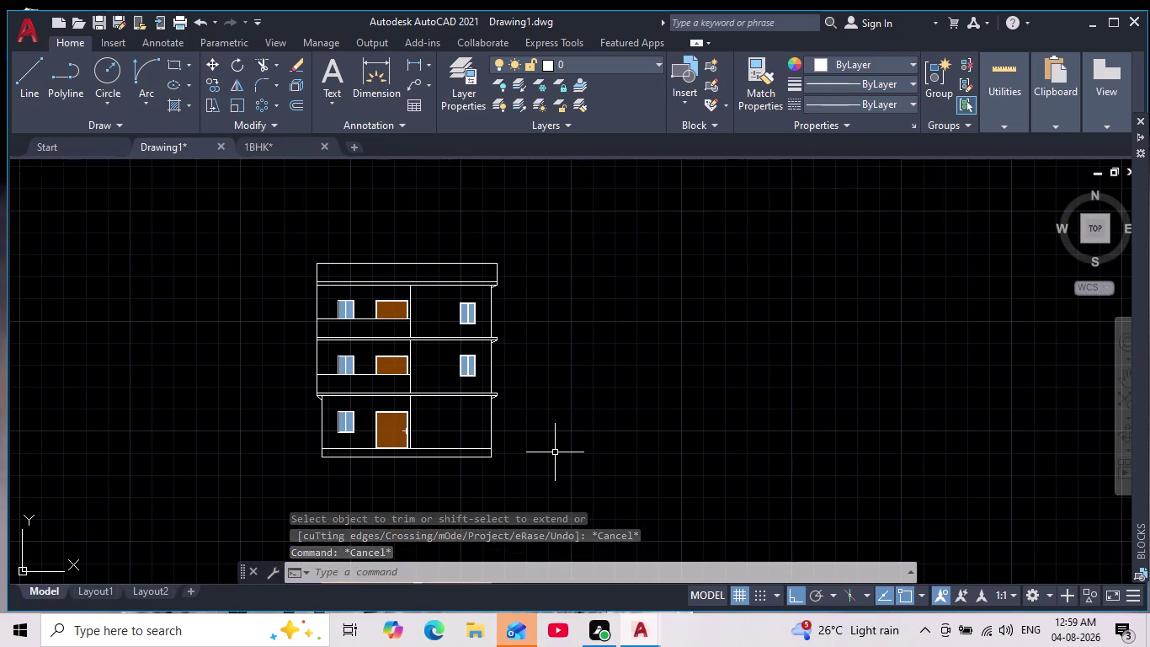
Zoom and pan across the elevation to inspect its lower floors.
scroll(up, 3)
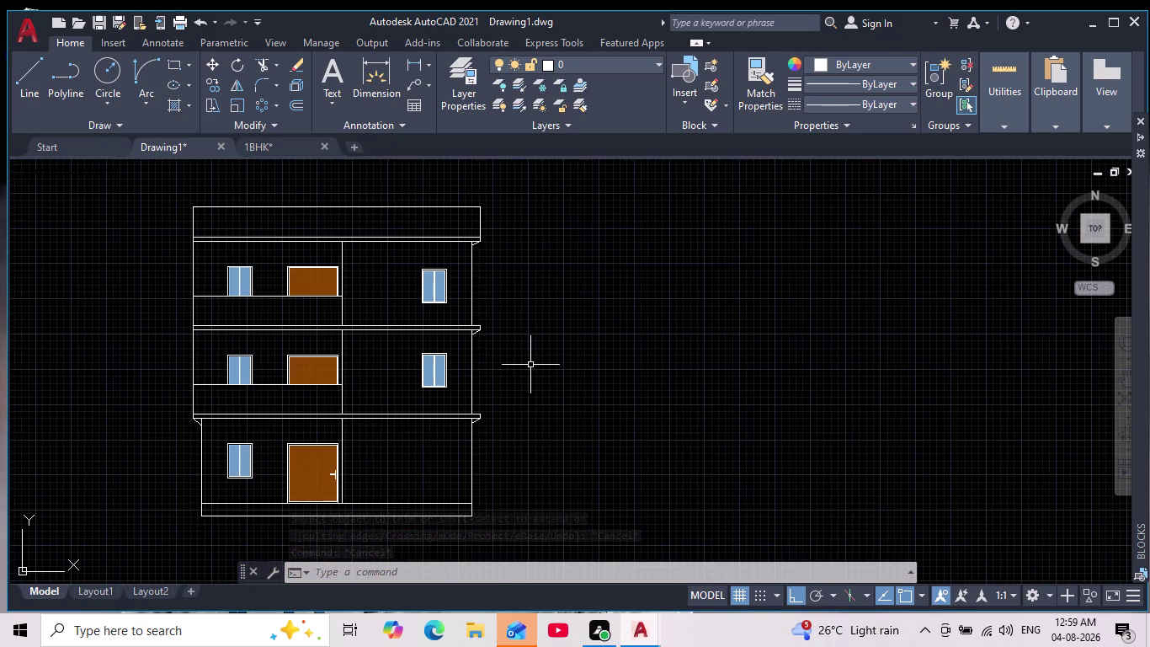
scroll(down, 3)
scroll(down, 3)
scroll(up, 3)
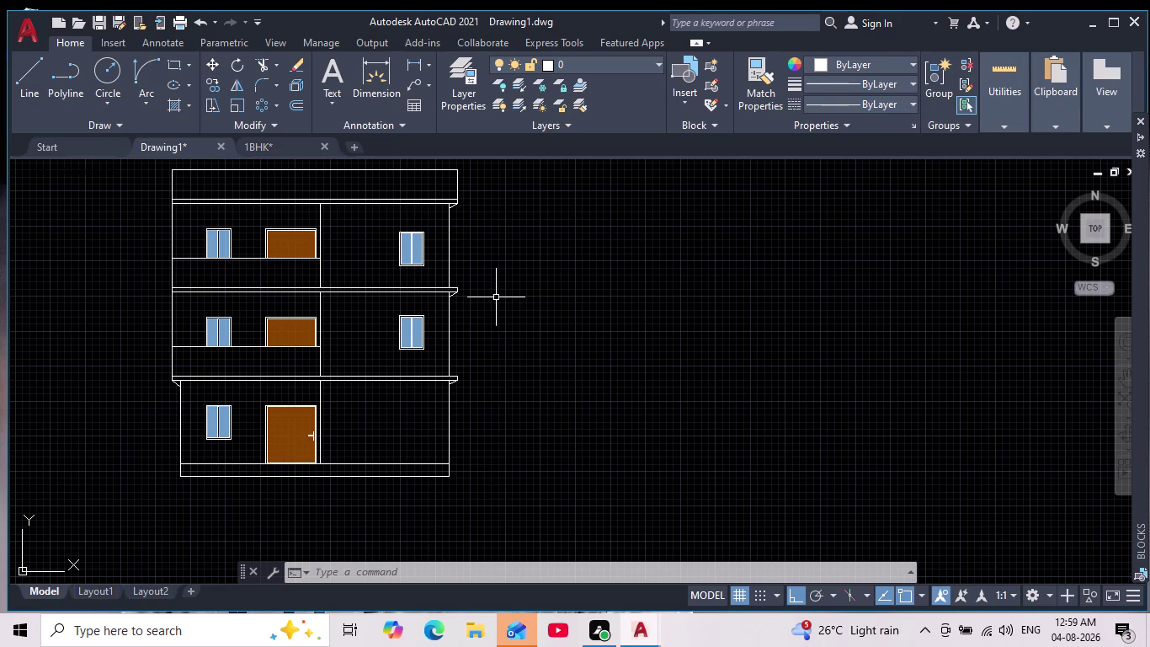
scroll(up, 3)
scroll(down, 3)
middle_drag(535, 373, 512, 387)
scroll(up, 3)
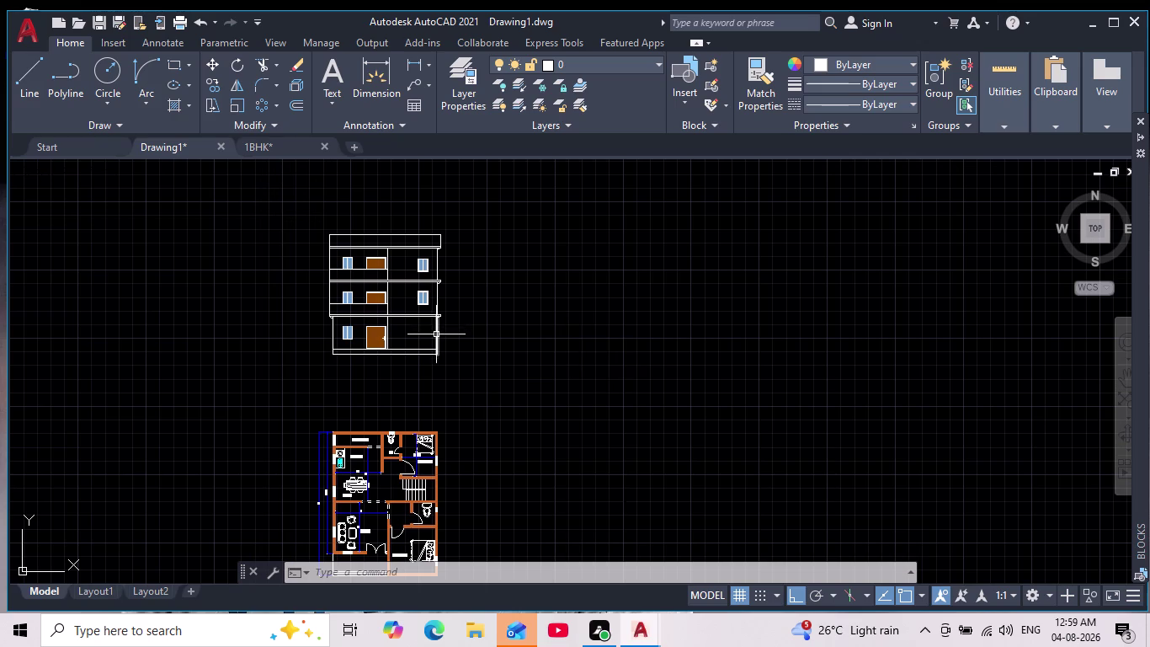
scroll(up, 3)
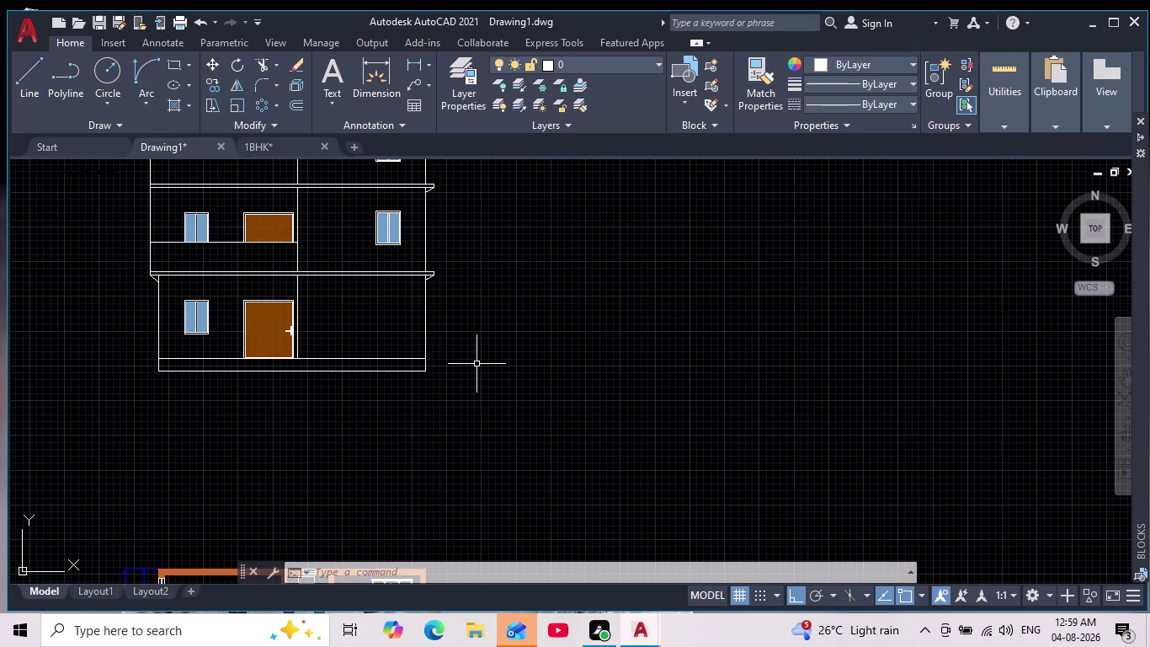
middle_drag(494, 385, 526, 440)
scroll(down, 3)
scroll(up, 3)
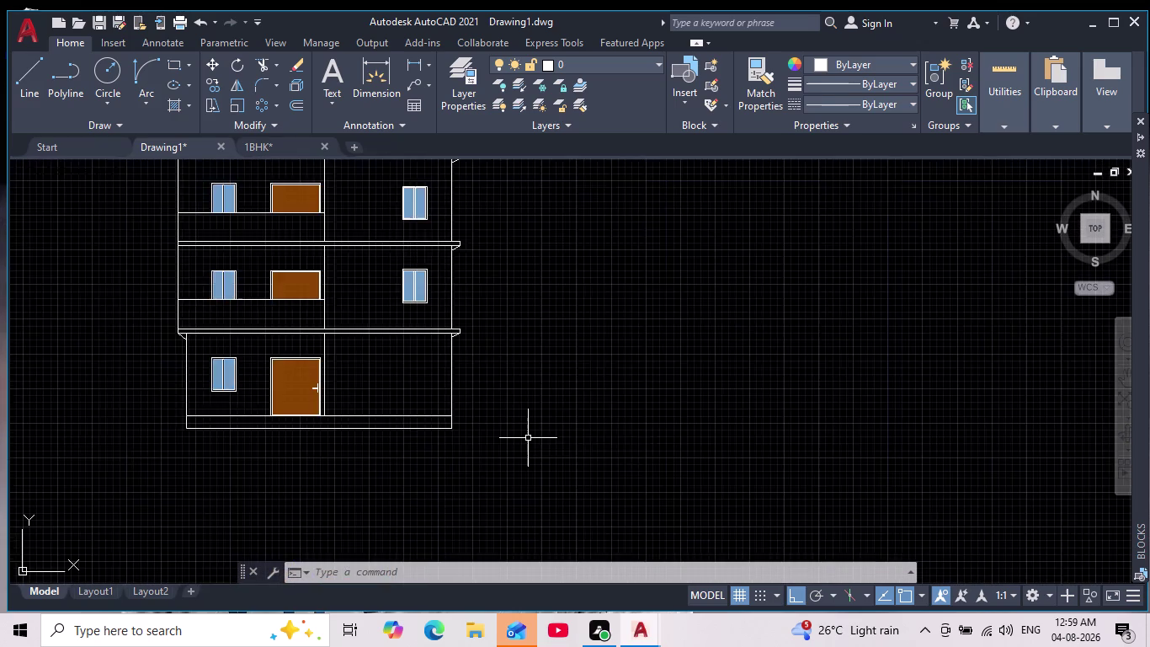
scroll(down, 3)
middle_drag(531, 441, 541, 469)
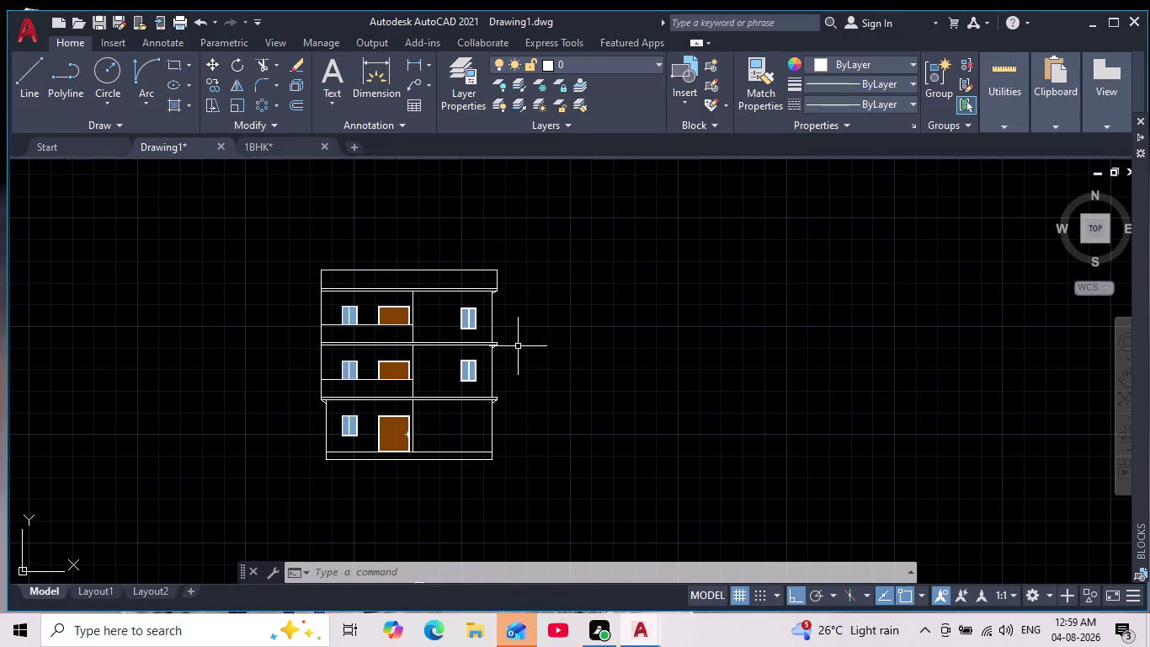
scroll(up, 3)
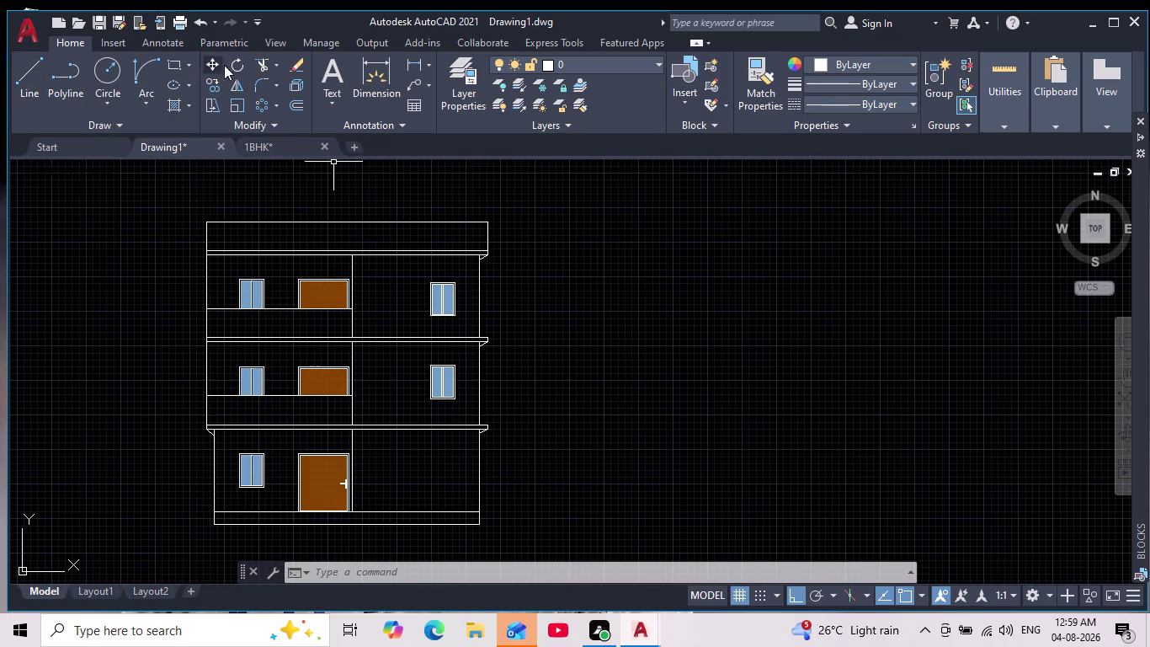
drag(260, 67, 288, 84)
scroll(up, 3)
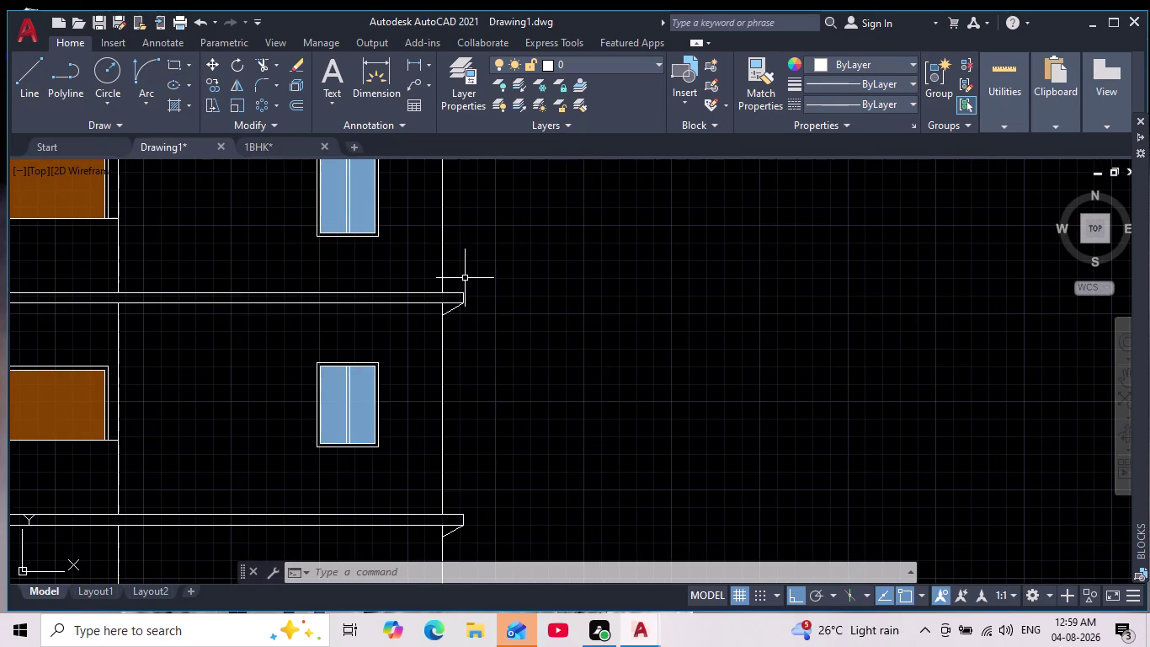
drag(463, 278, 449, 324)
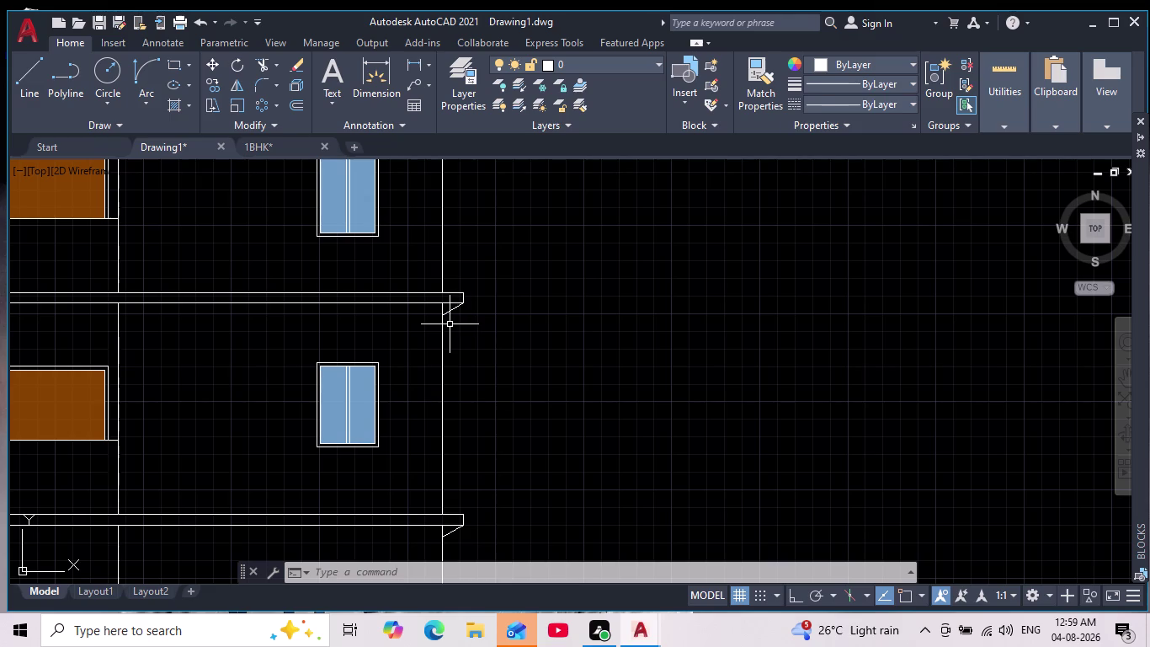
key(Escape)
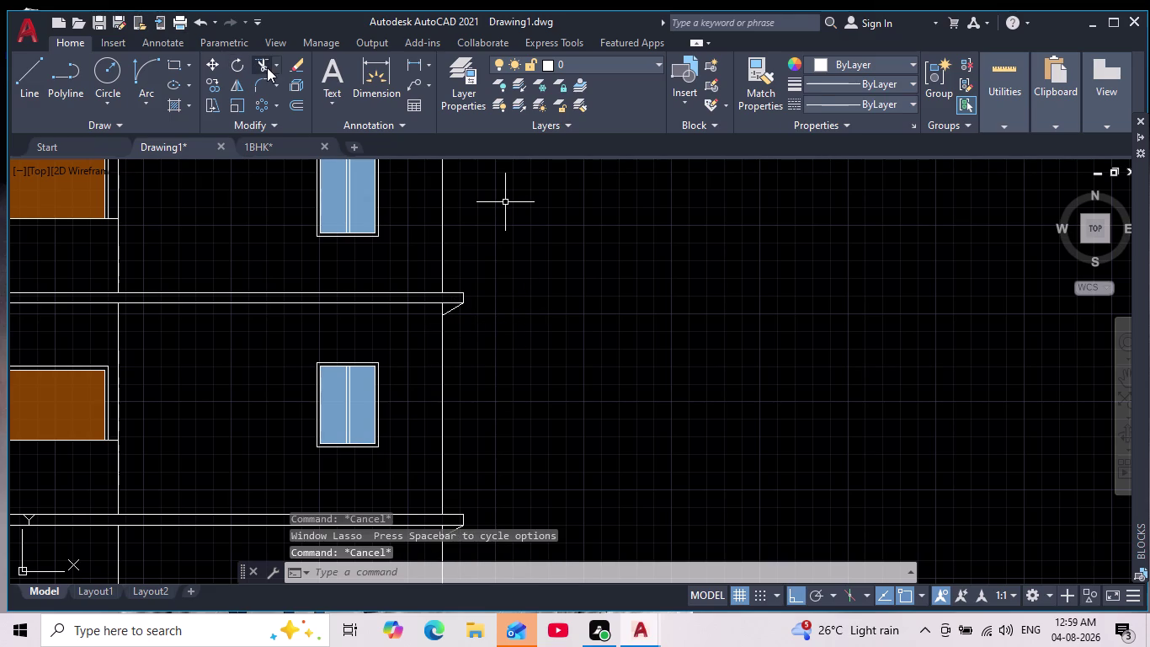
Fence-trim the upper slab projections past the right wall back to the wall line.
click(264, 66)
drag(451, 277, 452, 349)
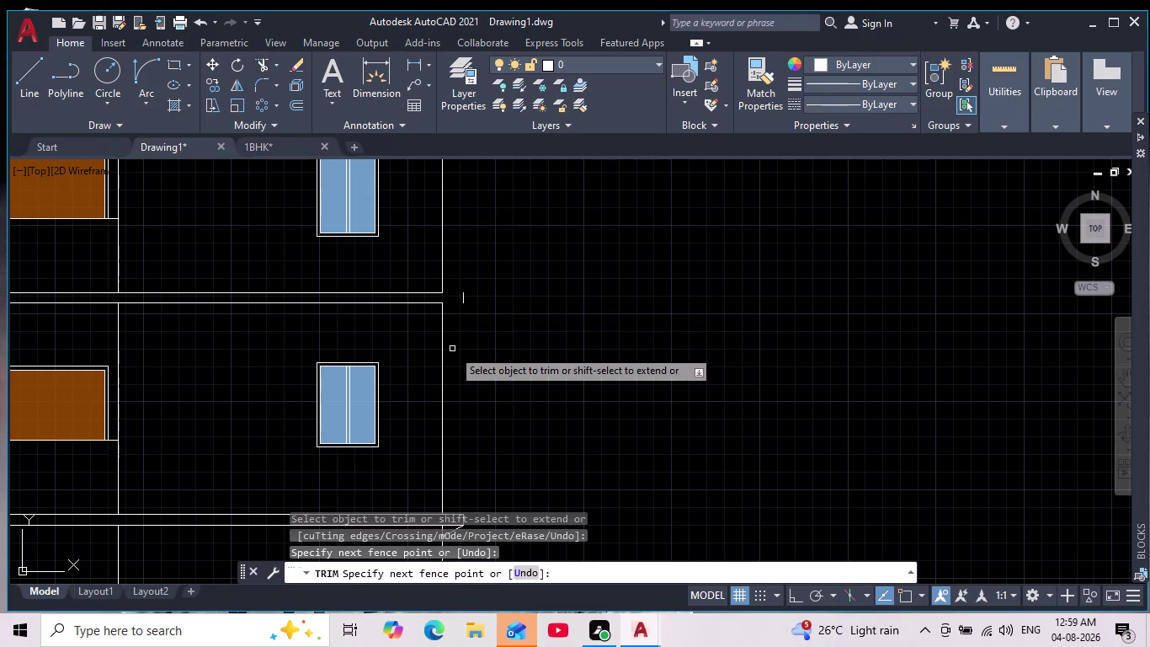
click(459, 304)
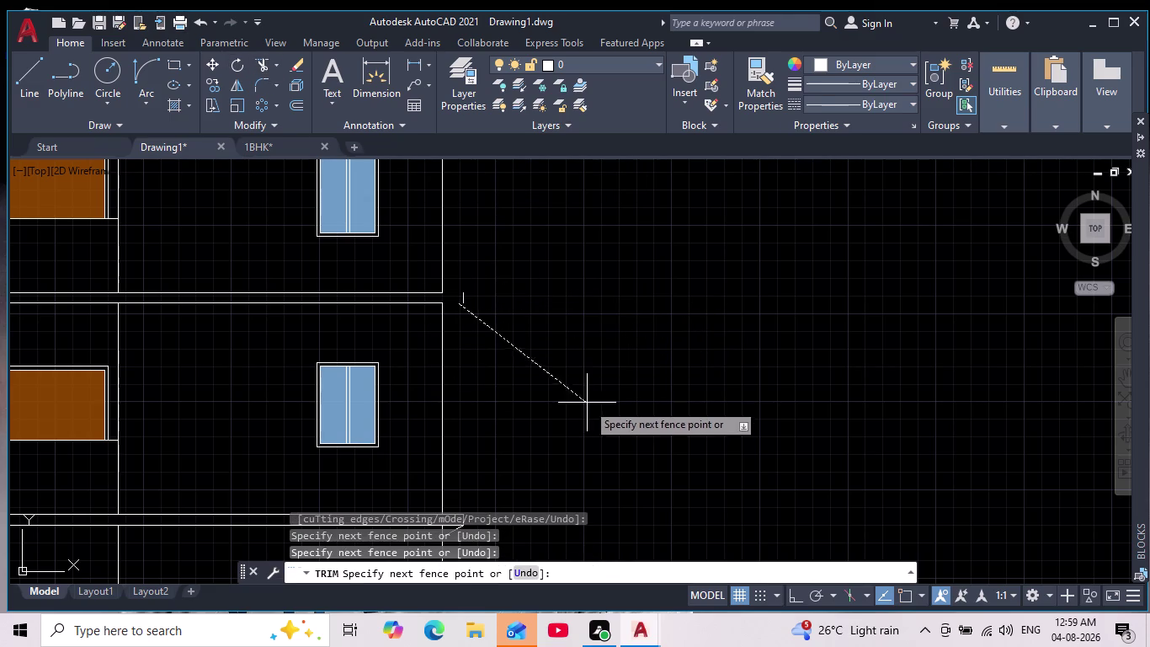
click(526, 268)
middle_drag(585, 339, 548, 241)
scroll(down, 3)
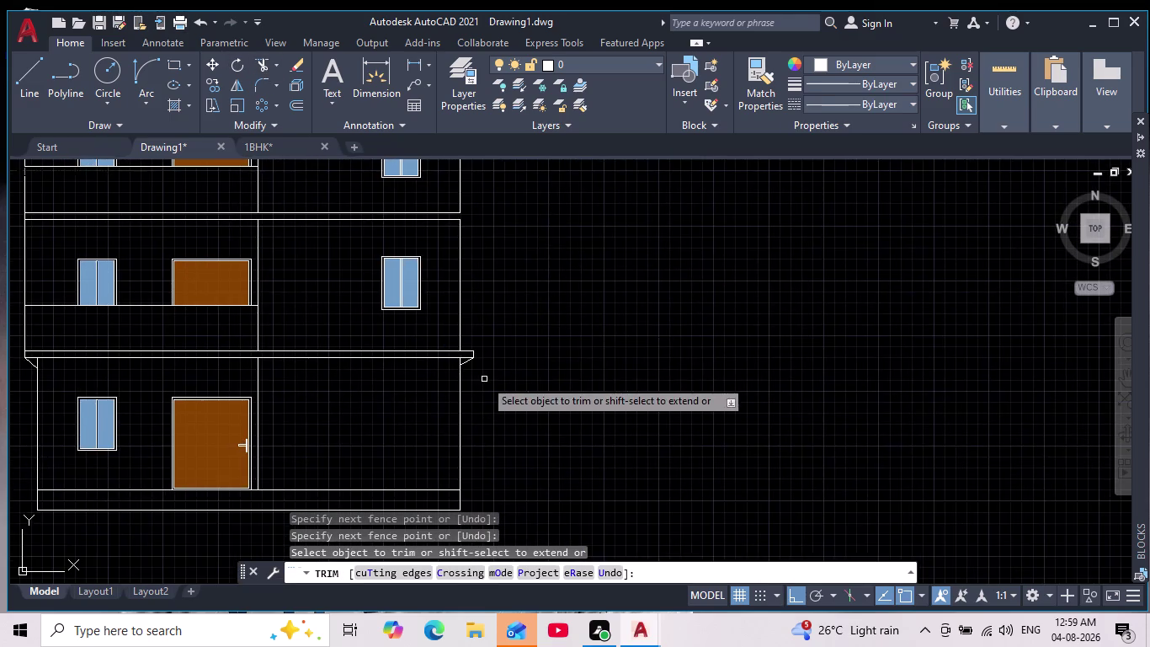
scroll(up, 3)
drag(443, 302, 451, 411)
drag(440, 342, 482, 325)
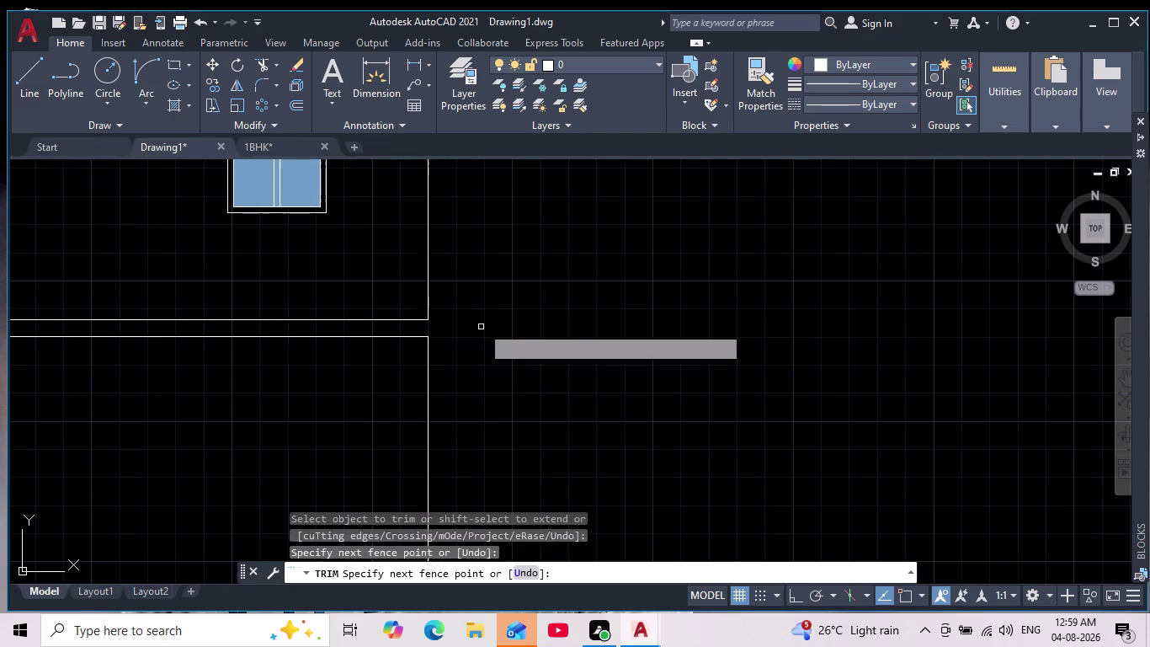
key(Escape)
key(Escape)
key(Escape)
Try extending a line to the wall with EXTEND; no boundary edge is found.
text(ex)
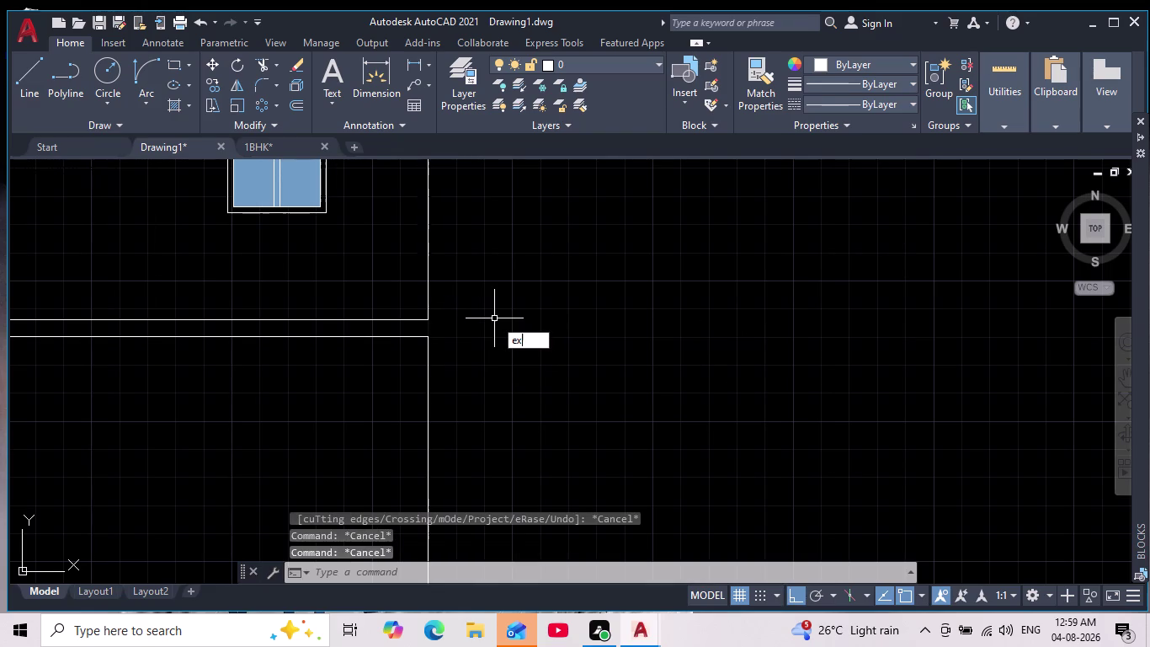
key(Return)
drag(407, 291, 406, 292)
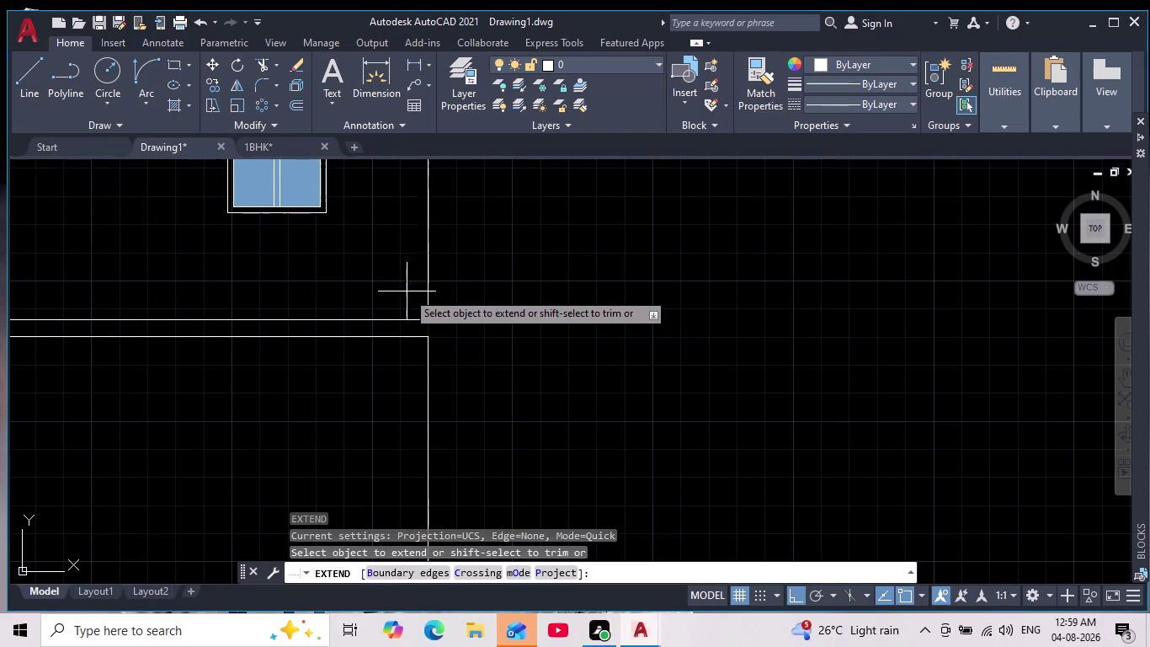
drag(406, 291, 561, 230)
scroll(down, 3)
middle_drag(571, 293, 571, 496)
scroll(up, 3)
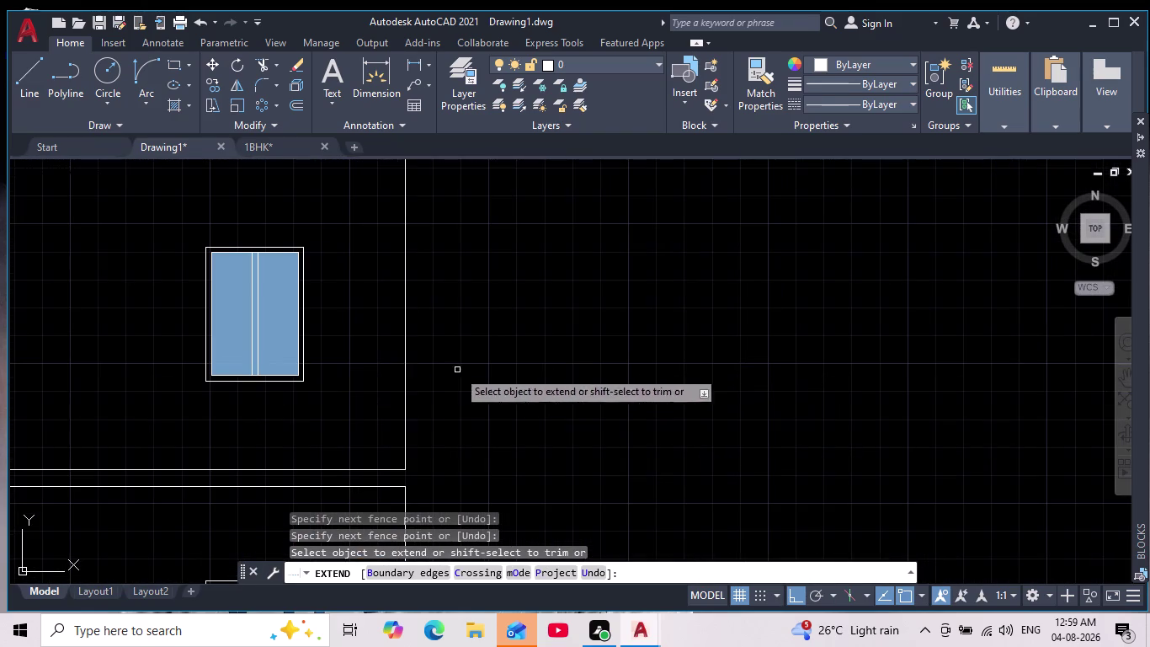
drag(363, 391, 477, 395)
scroll(down, 3)
middle_drag(555, 431, 539, 371)
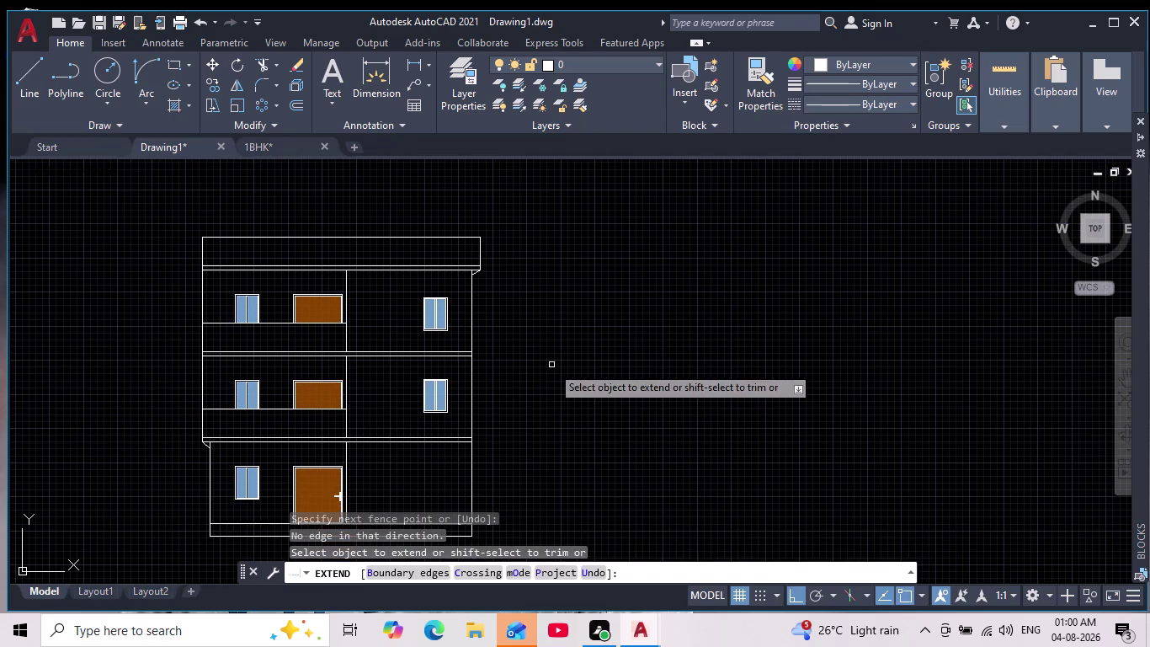
Cancel the extend, re-centre the elevation and restart Trim.
key(Escape)
key(Escape)
scroll(down, 3)
middle_drag(566, 458, 545, 392)
scroll(up, 3)
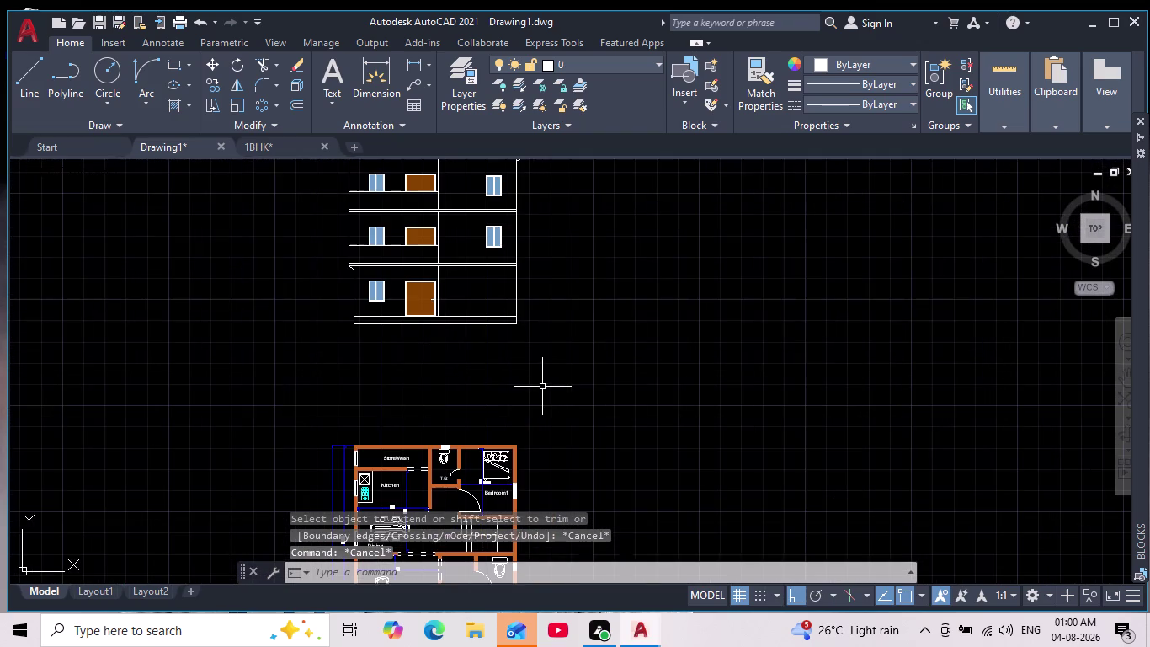
middle_drag(535, 376, 537, 445)
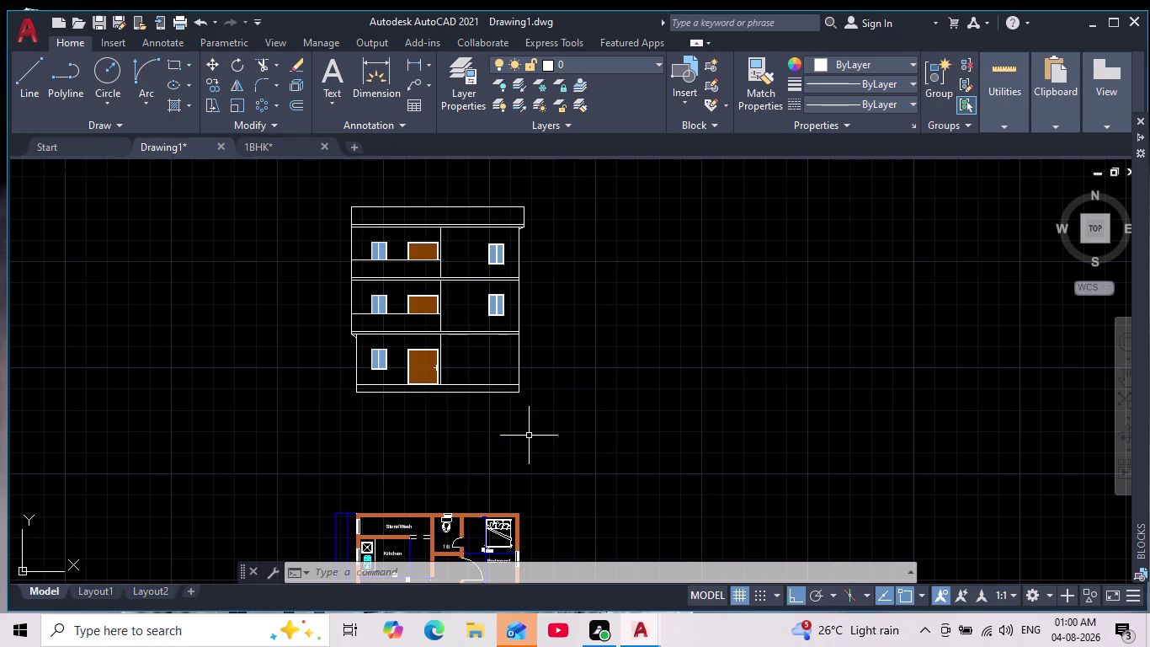
scroll(up, 3)
middle_drag(197, 267, 233, 394)
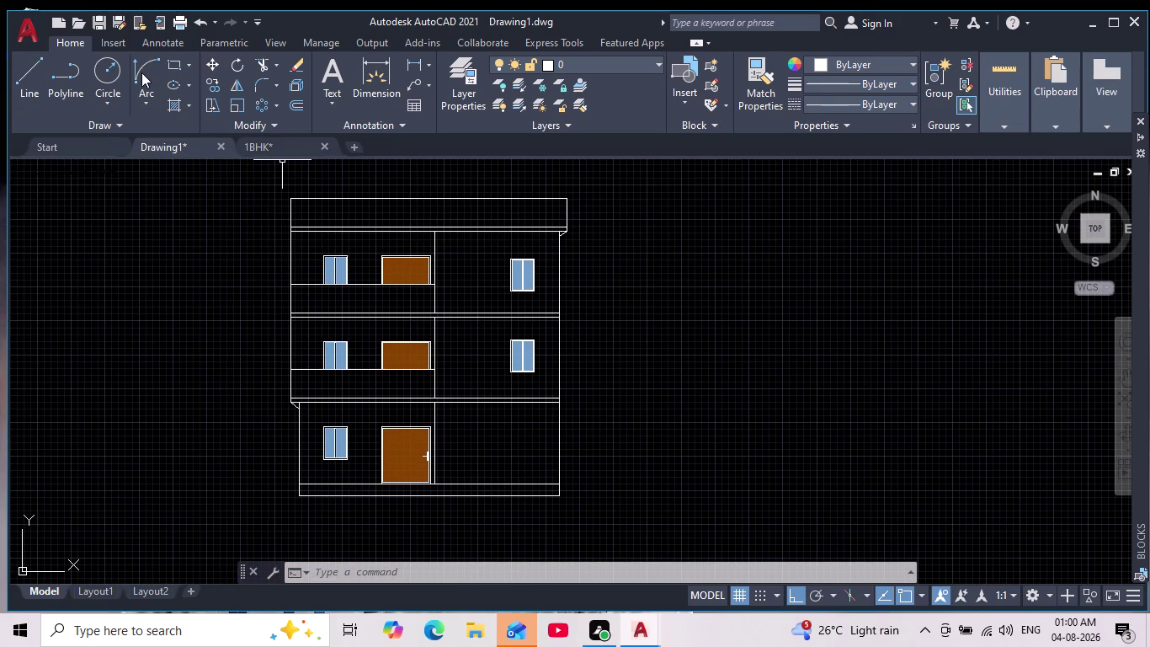
click(261, 66)
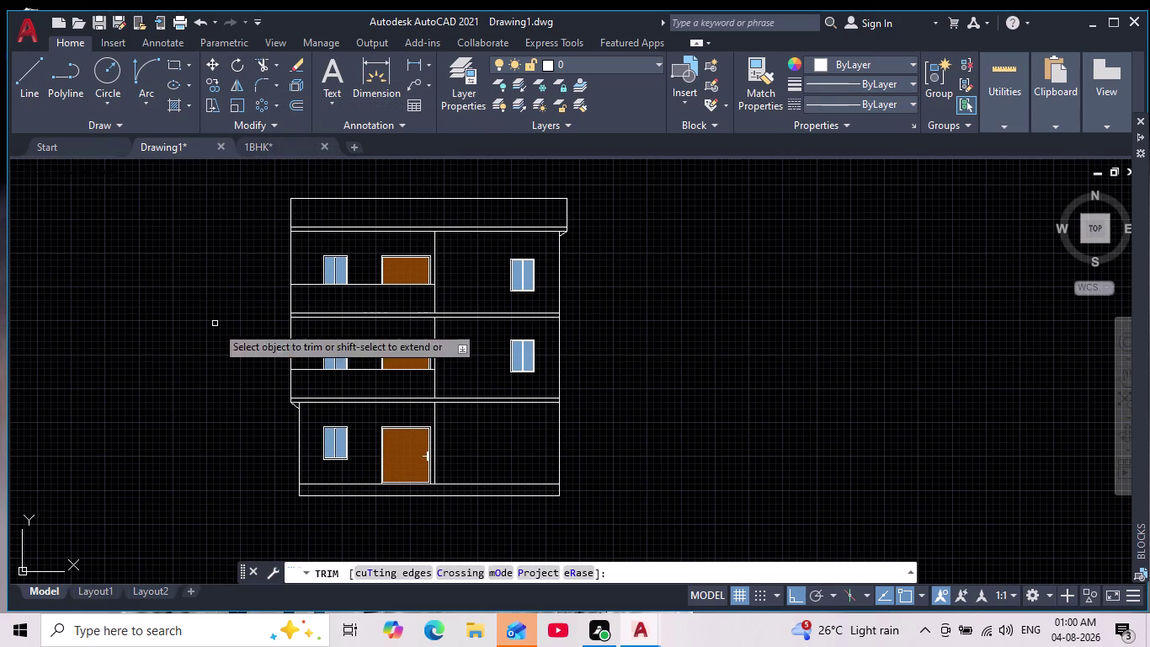
Fence-trim two lines on the elevation's left side.
drag(299, 336, 225, 360)
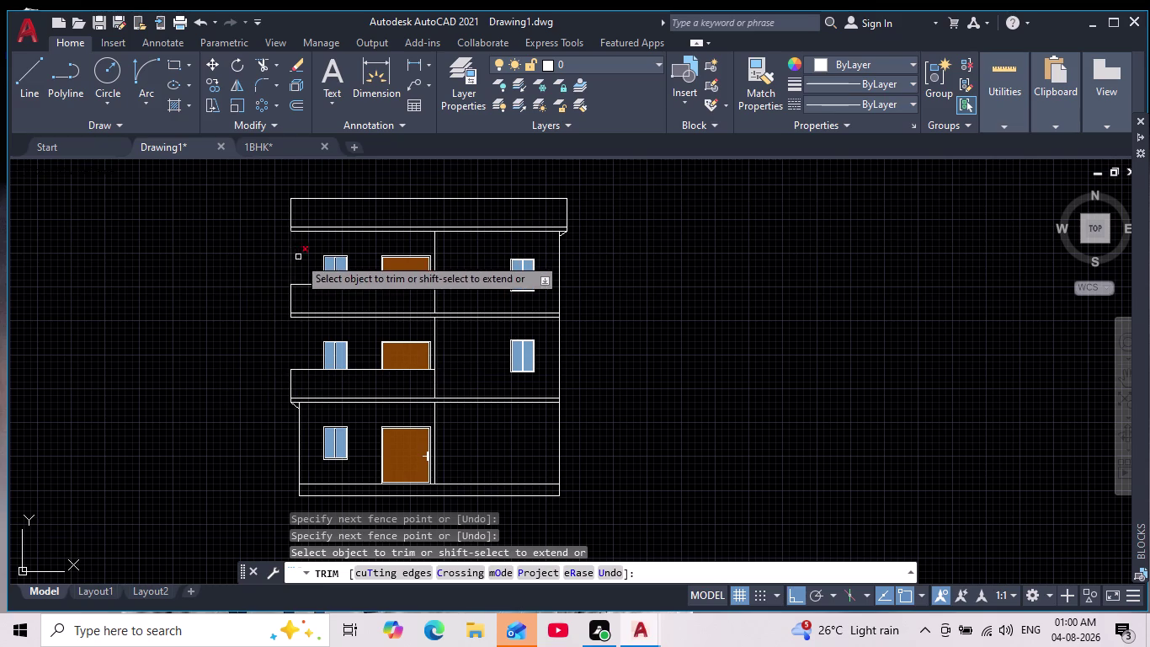
drag(303, 256, 242, 271)
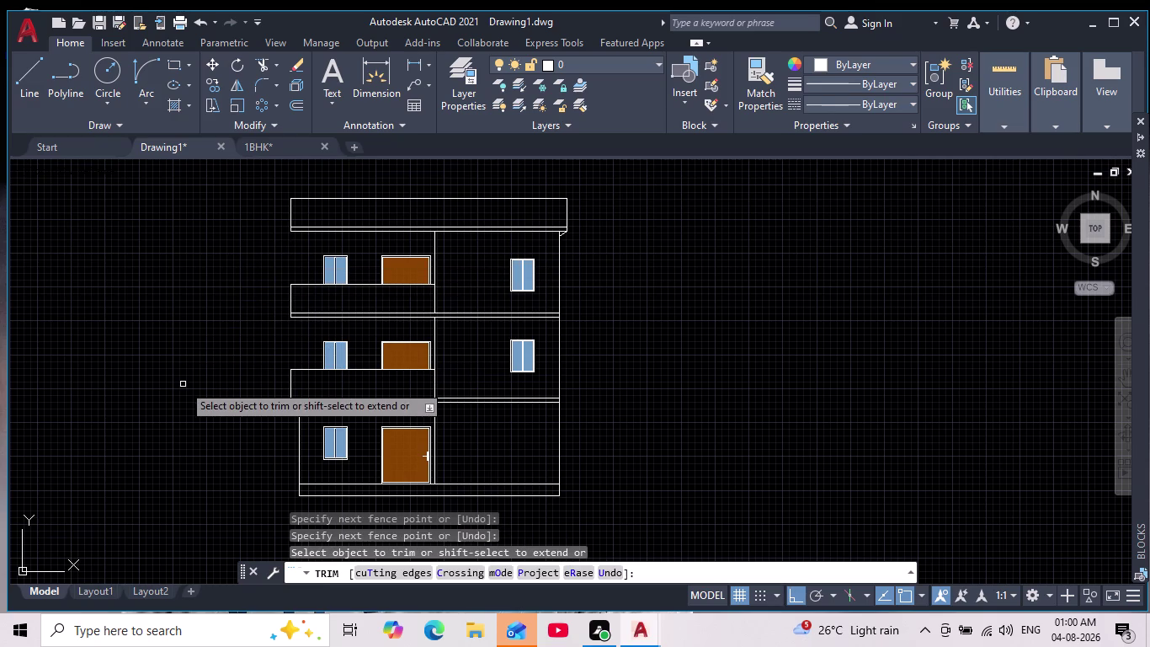
scroll(down, 3)
scroll(up, 3)
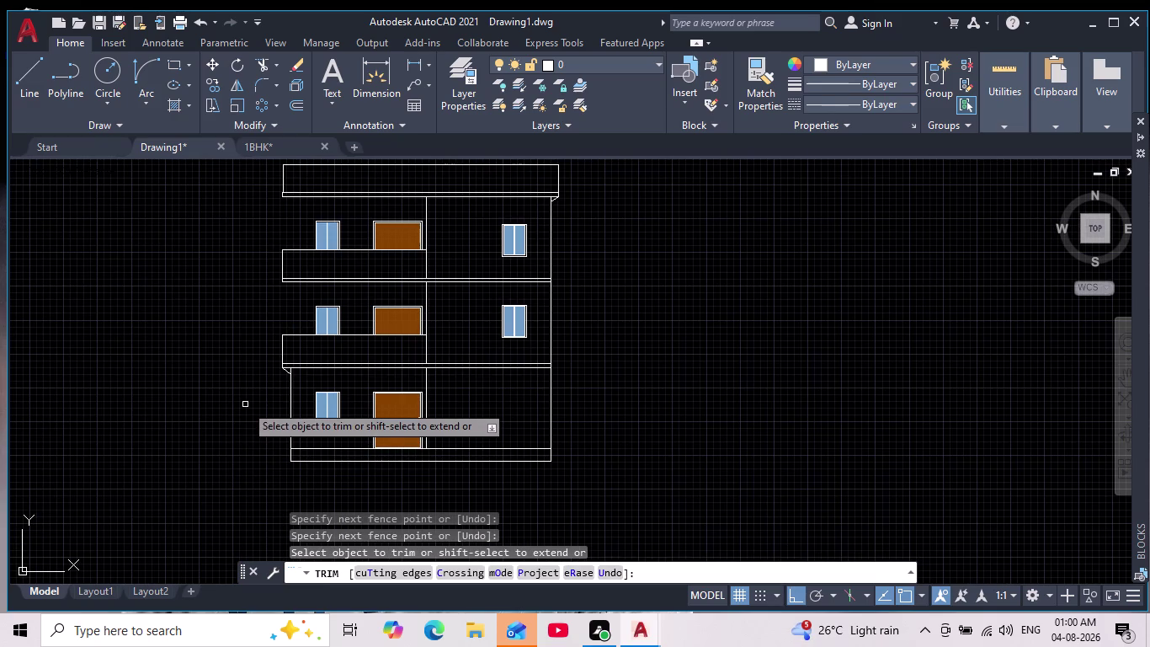
middle_drag(260, 396, 266, 443)
scroll(up, 3)
scroll(down, 3)
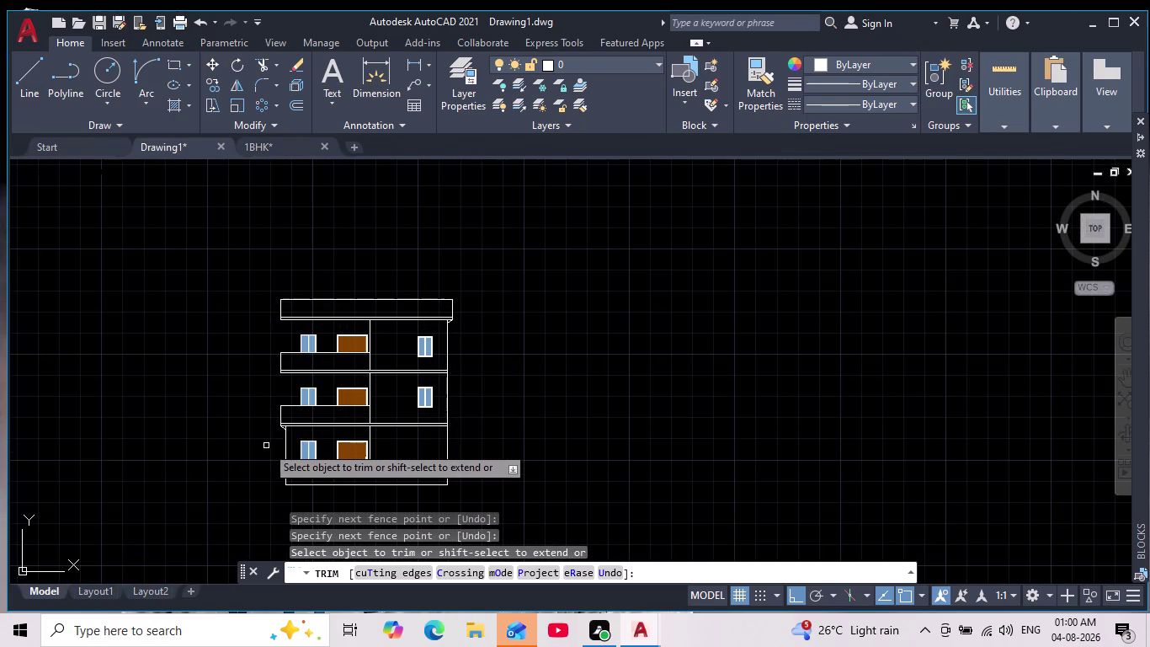
middle_drag(266, 446, 317, 406)
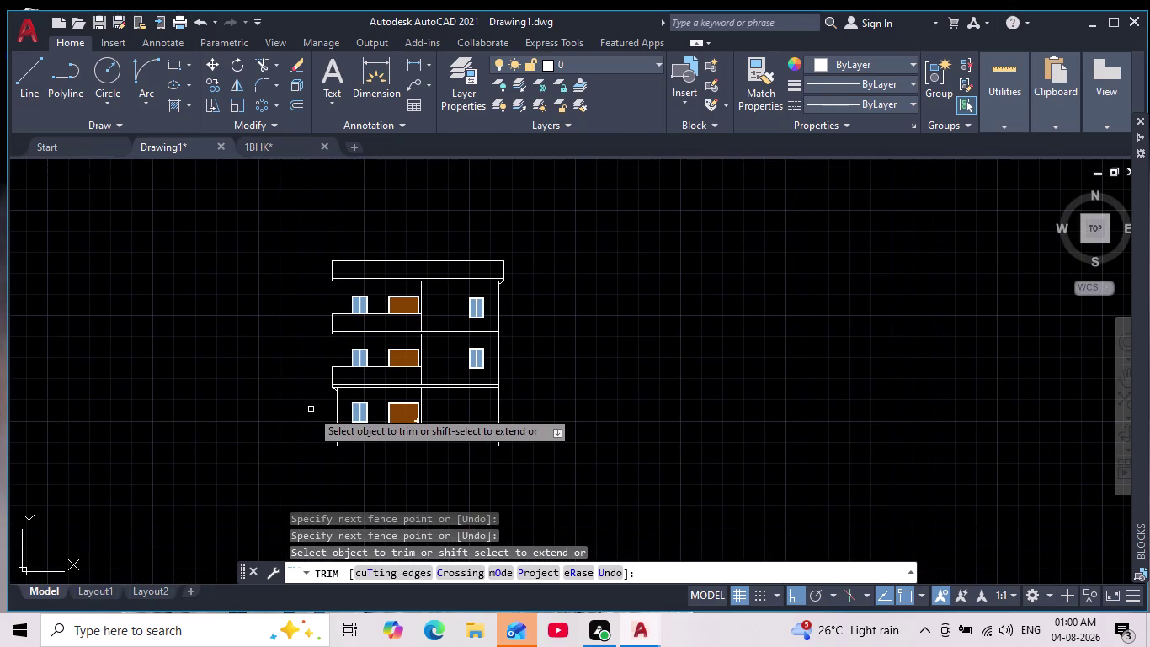
End the trim and start the LINE command.
key(Escape)
key(Escape)
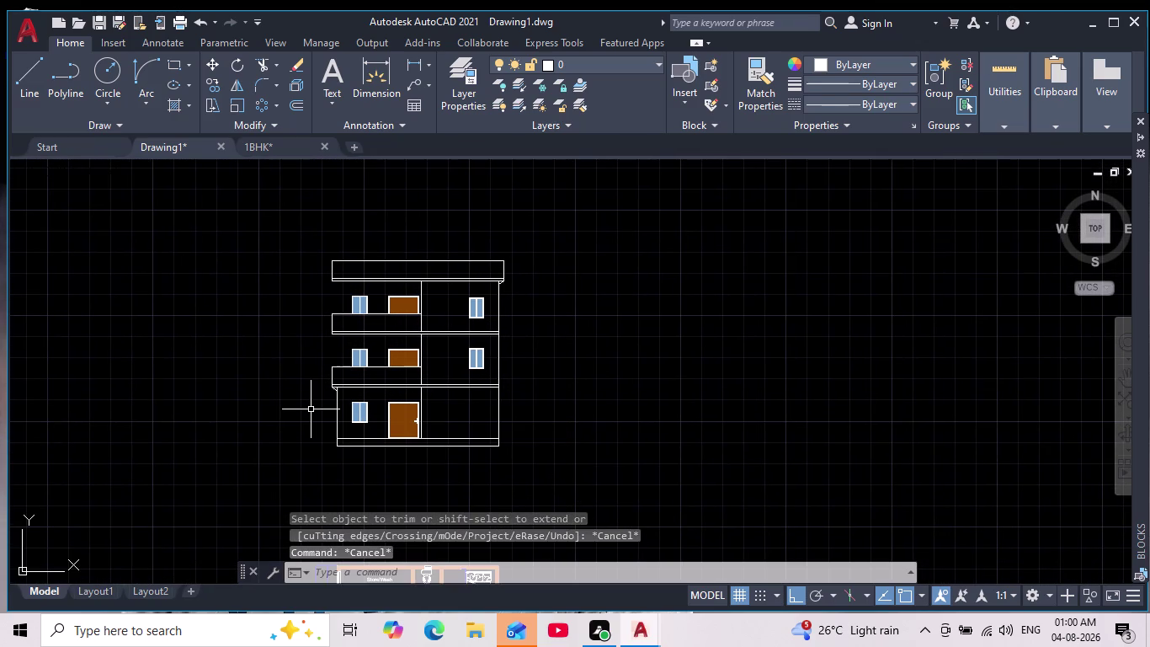
click(31, 72)
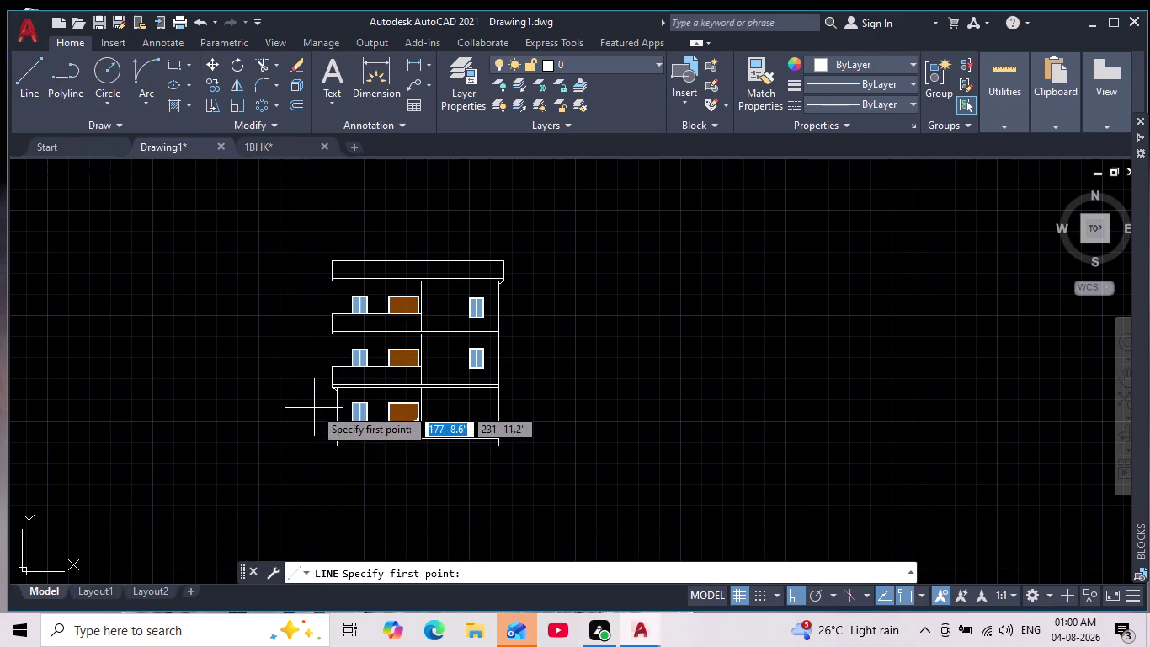
Attempt lines from the balcony slab corner, cancelling each unfinished one.
scroll(up, 3)
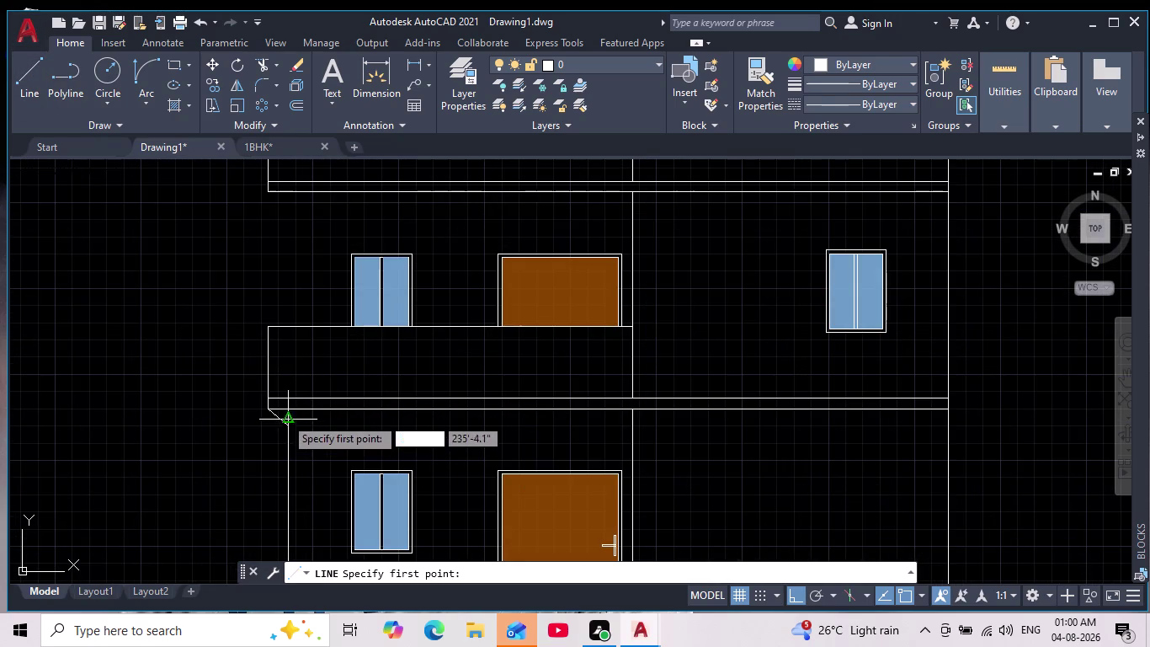
click(287, 322)
click(290, 190)
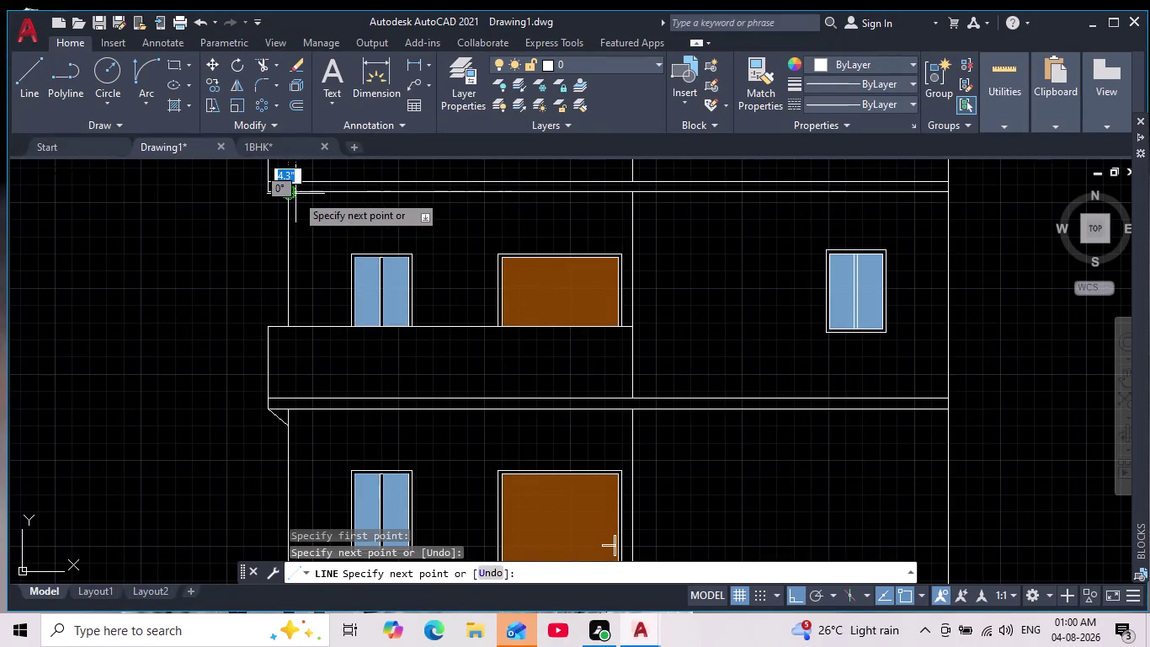
middle_drag(299, 221, 315, 416)
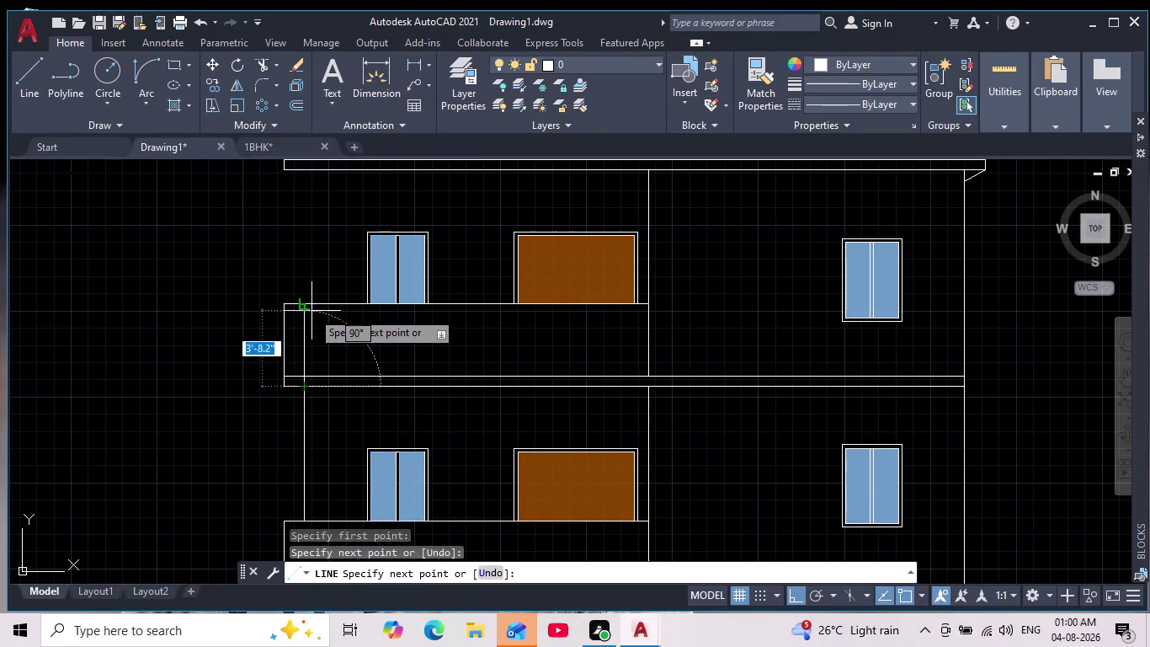
key(space)
key(space)
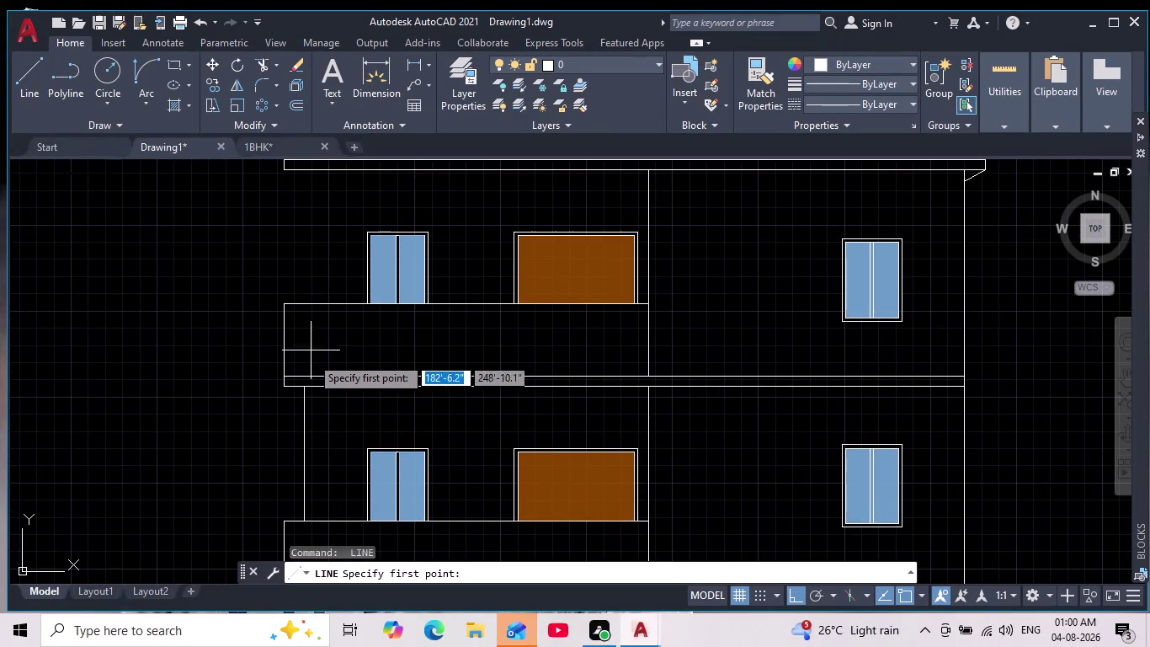
click(299, 308)
middle_drag(311, 221, 310, 418)
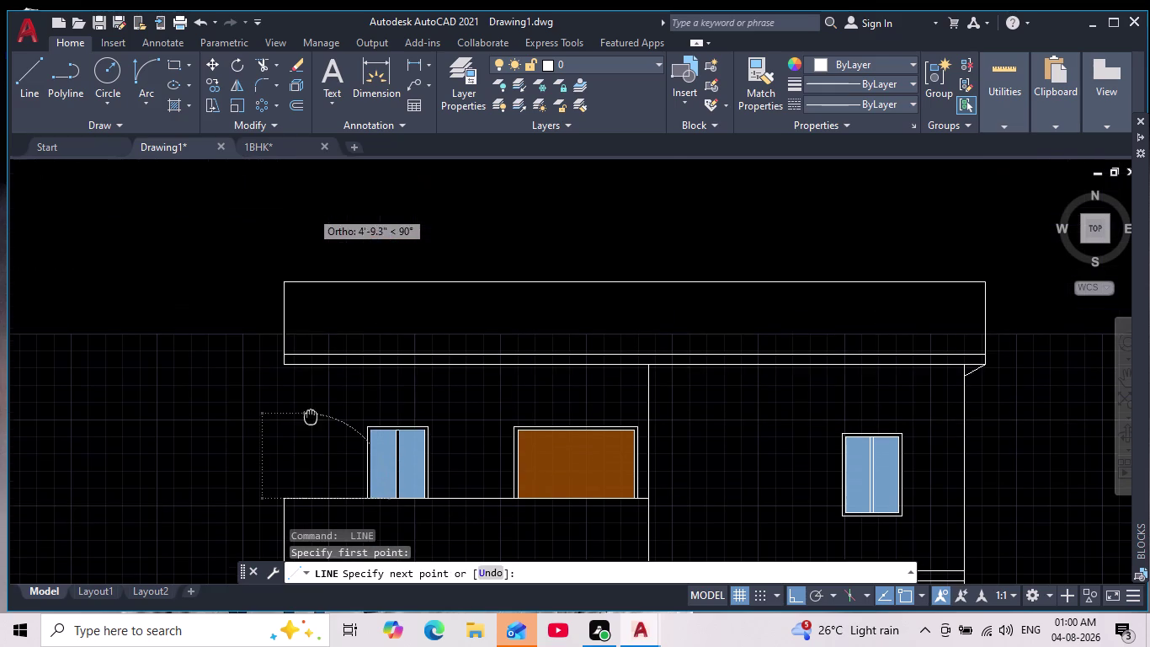
middle_drag(311, 418, 311, 419)
click(303, 369)
key(Escape)
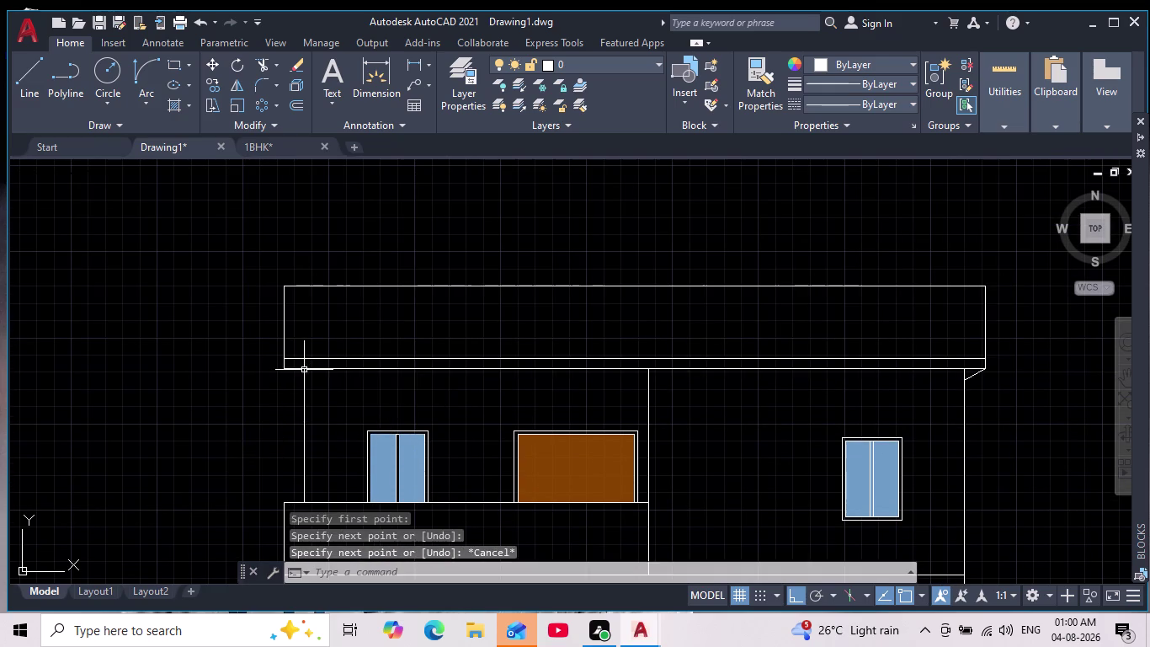
Reframe the building, restart LINE and turn on polar tracking.
scroll(down, 3)
middle_drag(271, 474, 233, 322)
scroll(down, 3)
scroll(up, 3)
scroll(up, 3)
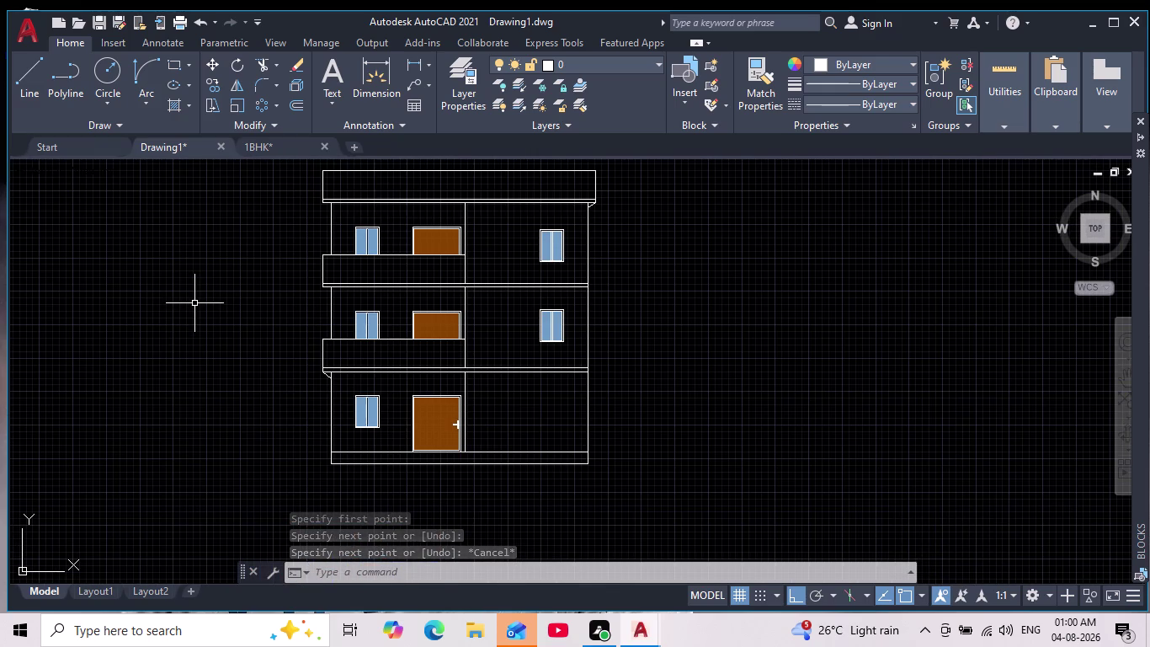
middle_drag(197, 307, 211, 433)
click(38, 79)
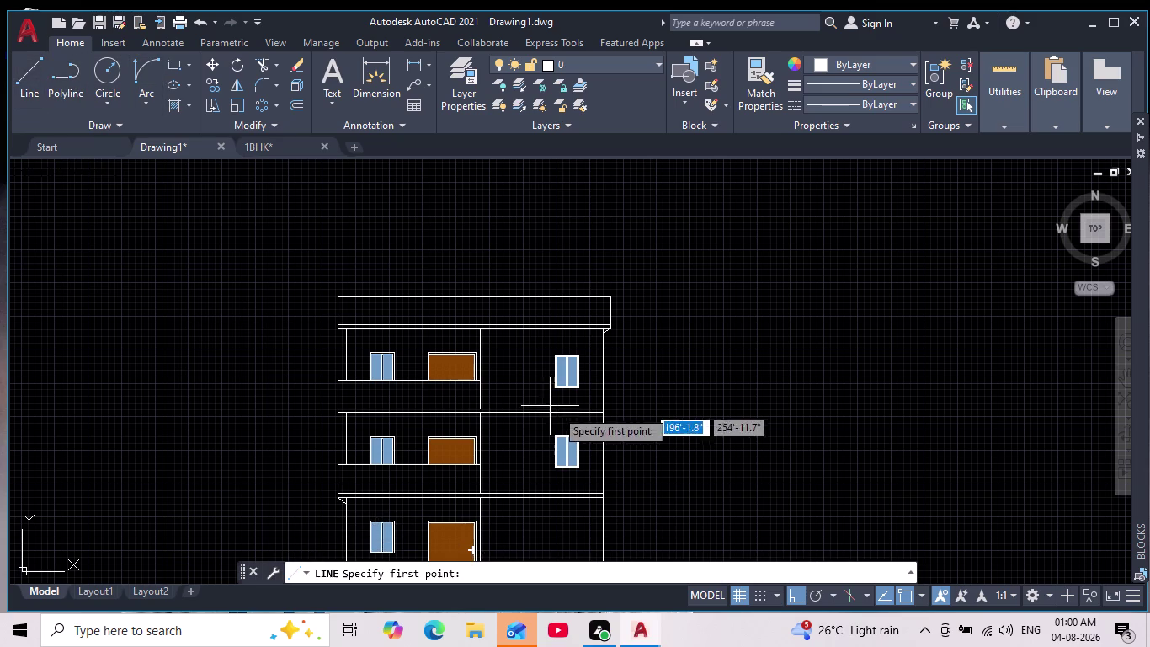
middle_drag(711, 399, 572, 204)
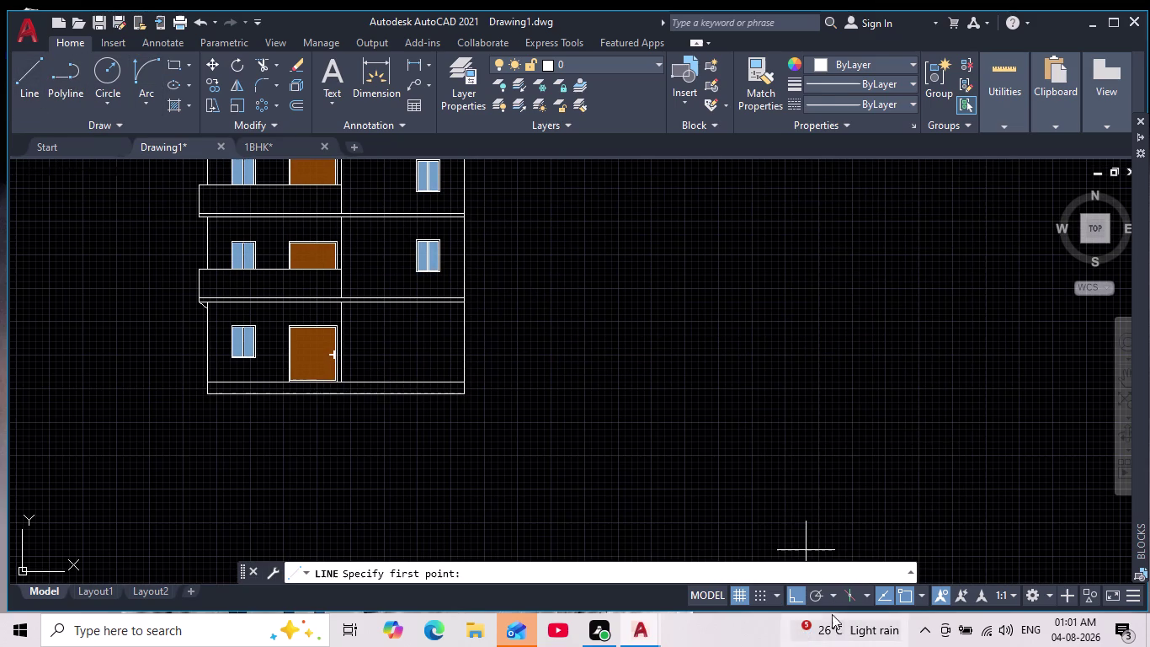
click(817, 598)
middle_drag(59, 237, 102, 309)
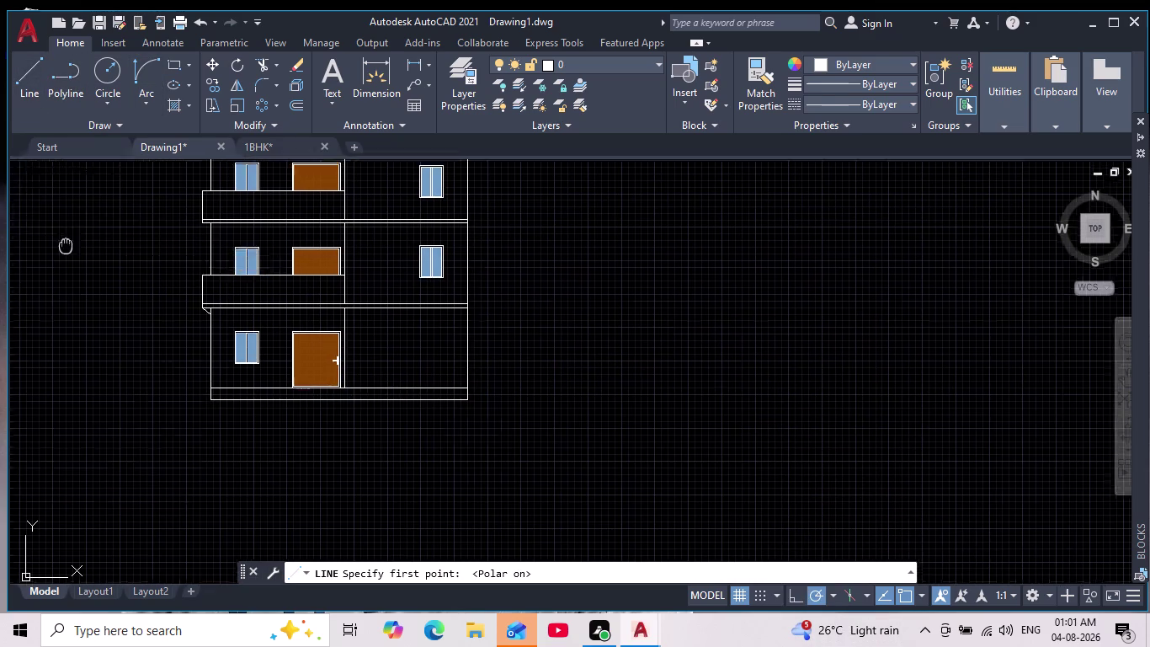
Sketch a slanted line from the roof slab corner, then end the command.
middle_drag(102, 309, 147, 379)
scroll(up, 3)
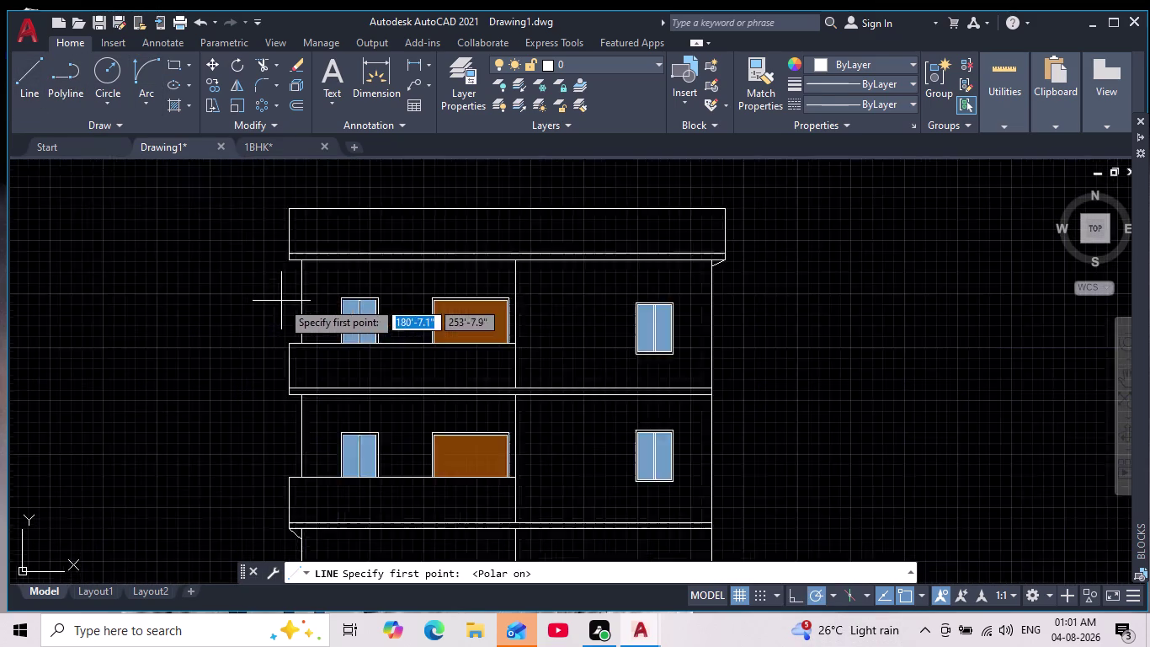
scroll(up, 3)
scroll(up, 3)
middle_drag(310, 274, 326, 368)
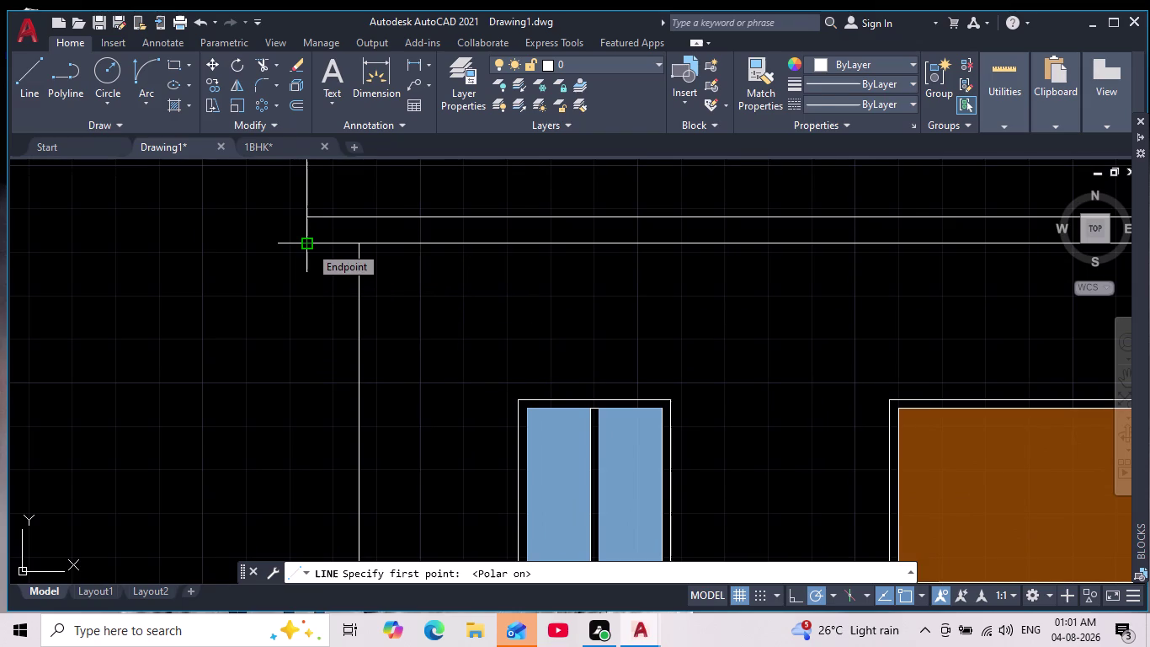
click(311, 246)
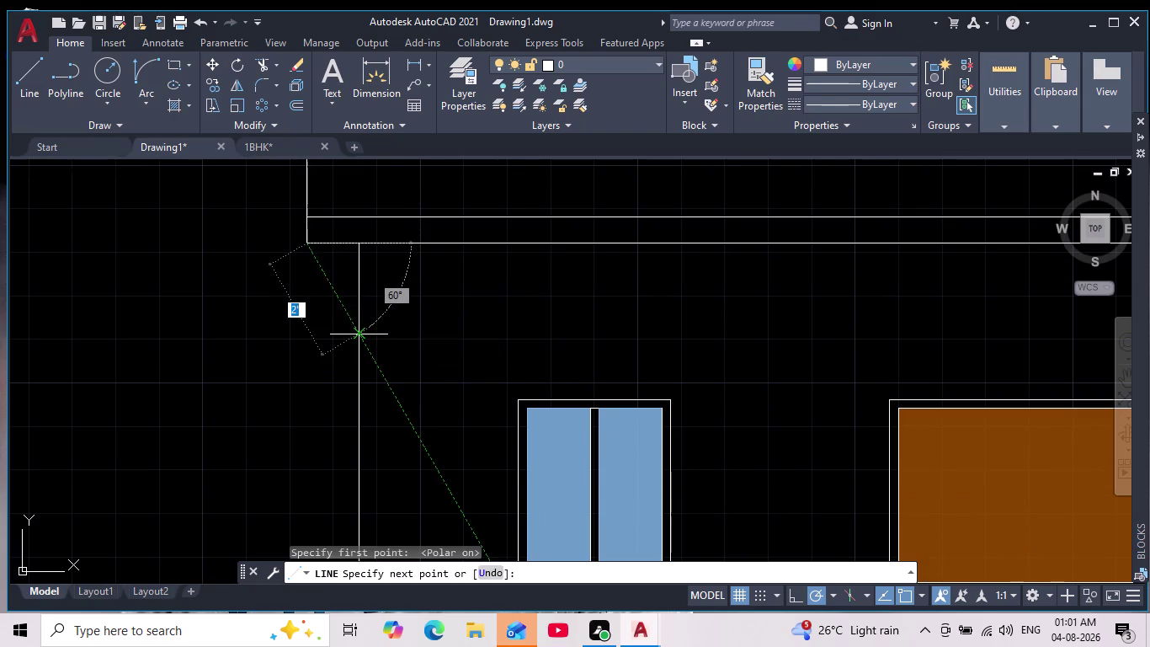
scroll(up, 3)
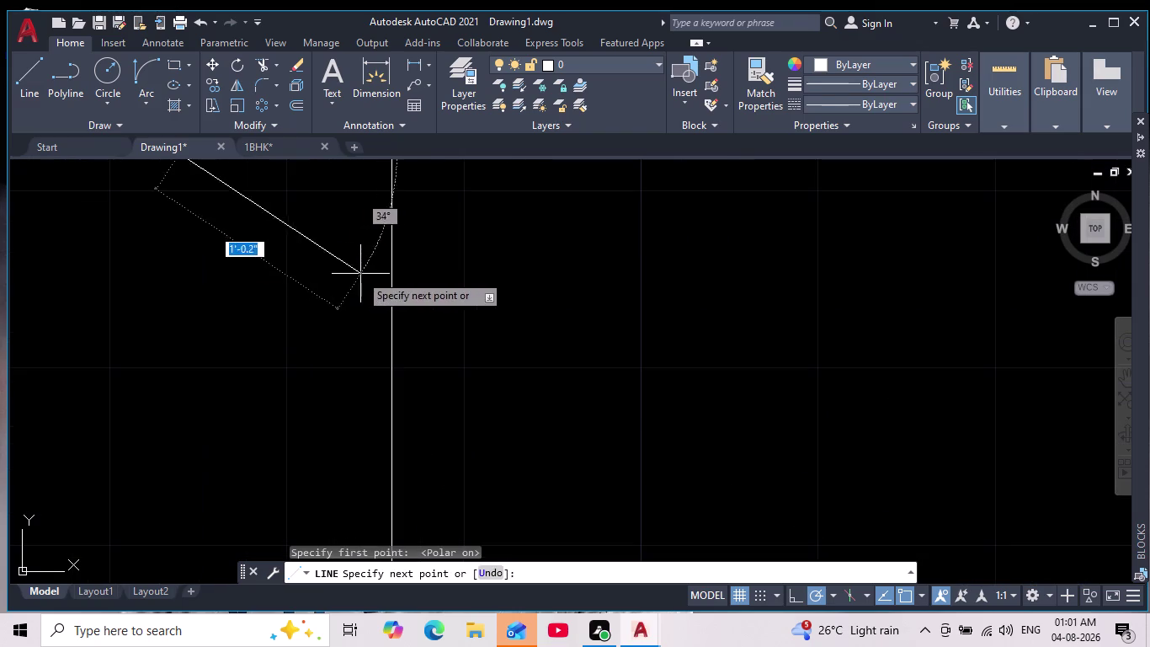
click(397, 285)
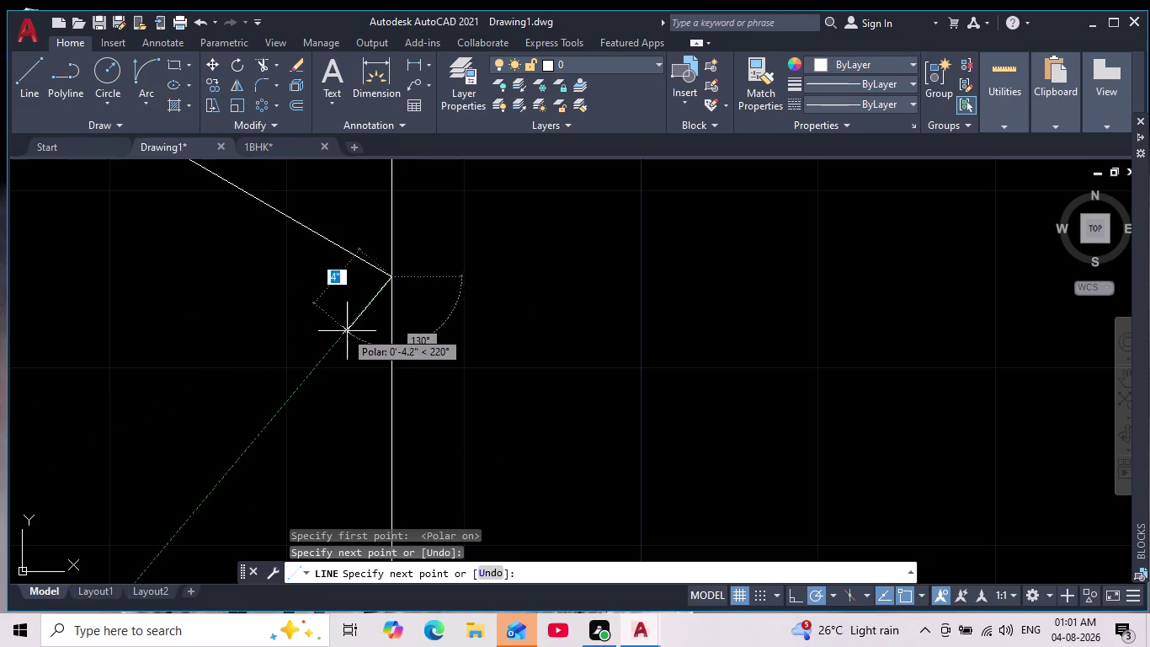
key(space)
Start a line at the lower slab corner, then cancel it.
middle_drag(352, 321, 339, 265)
scroll(down, 3)
middle_drag(302, 368, 302, 320)
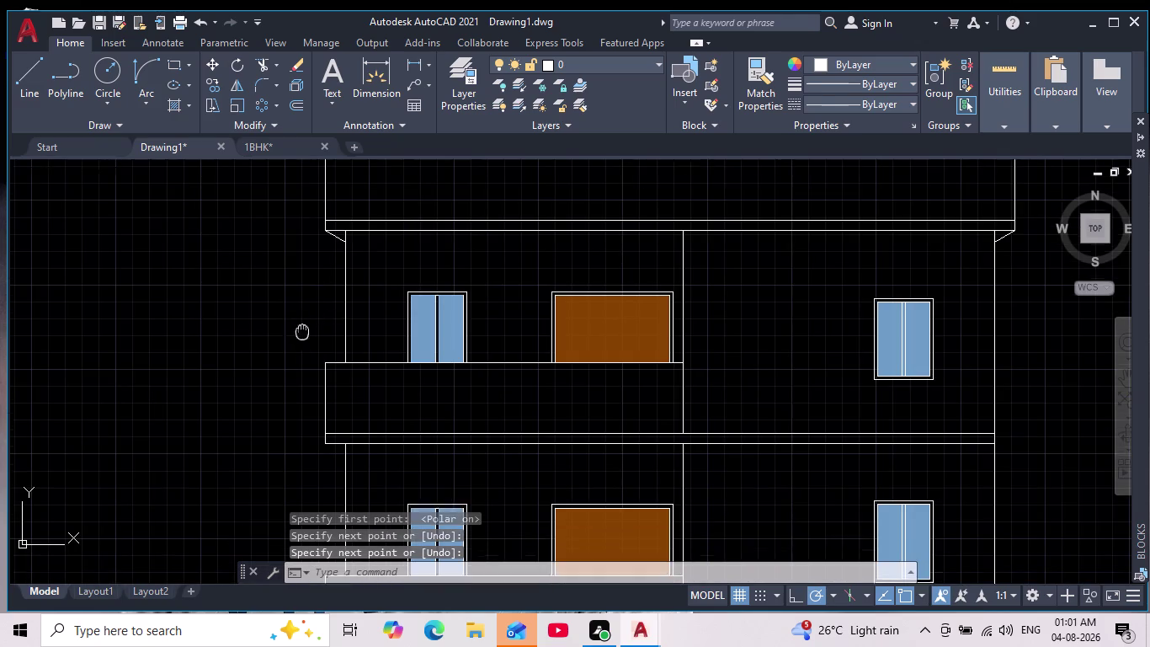
middle_drag(302, 320, 301, 302)
scroll(down, 3)
scroll(up, 3)
key(space)
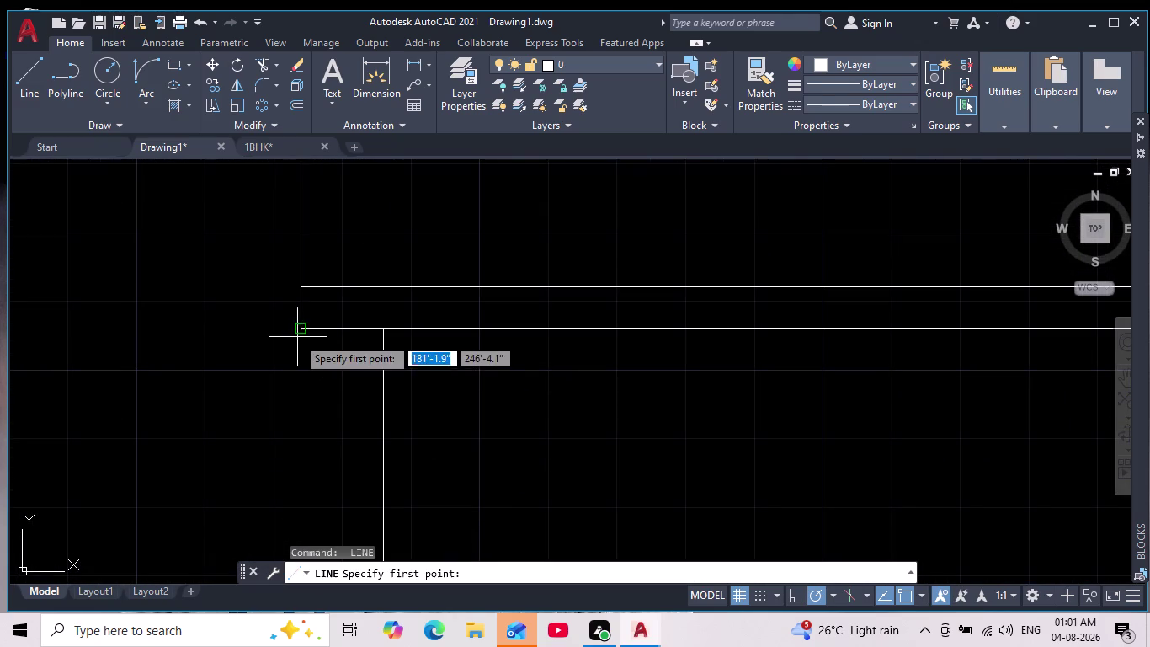
click(297, 330)
click(388, 390)
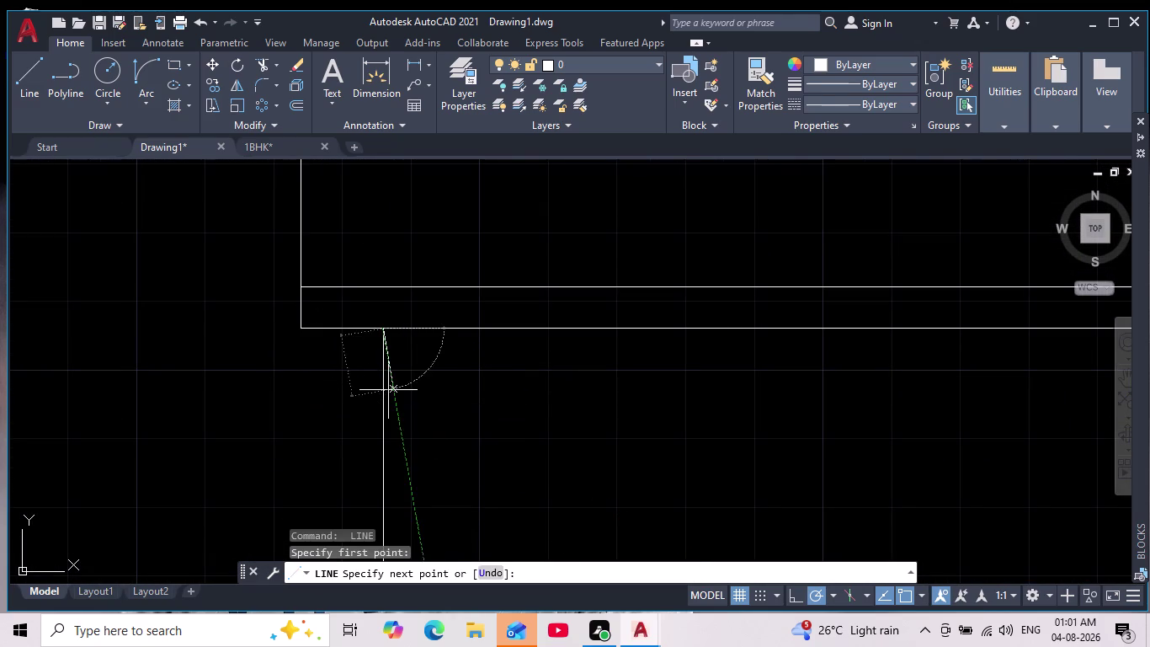
key(Escape)
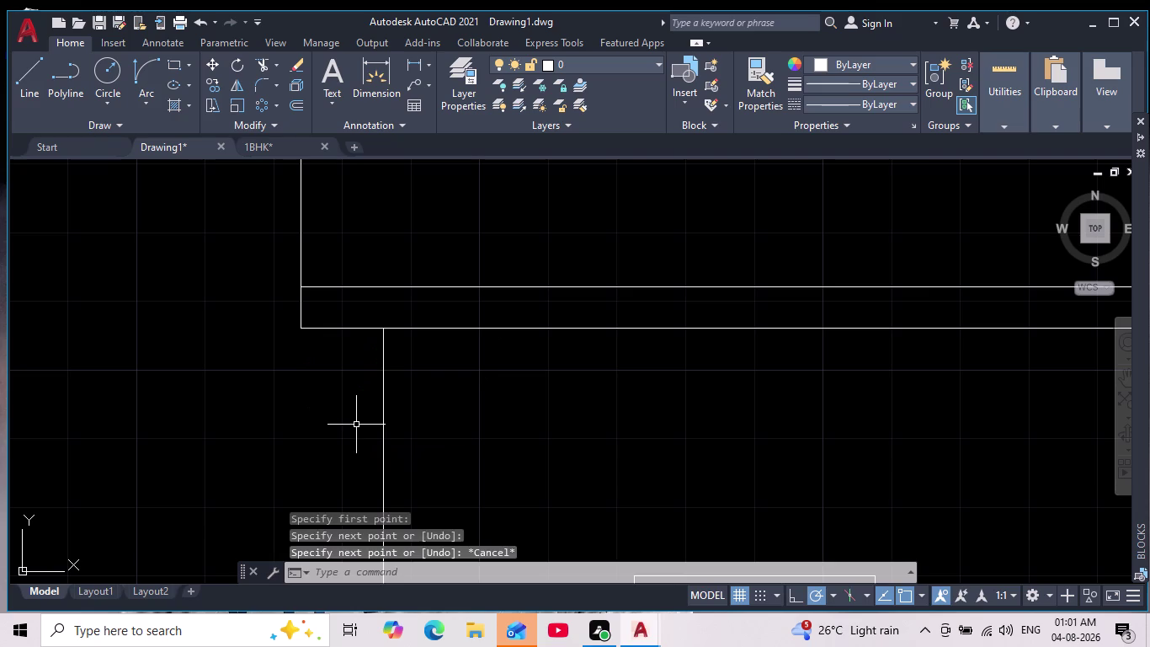
Run a slanted line from the slab corner to the wall, then exit the command.
key(space)
click(296, 332)
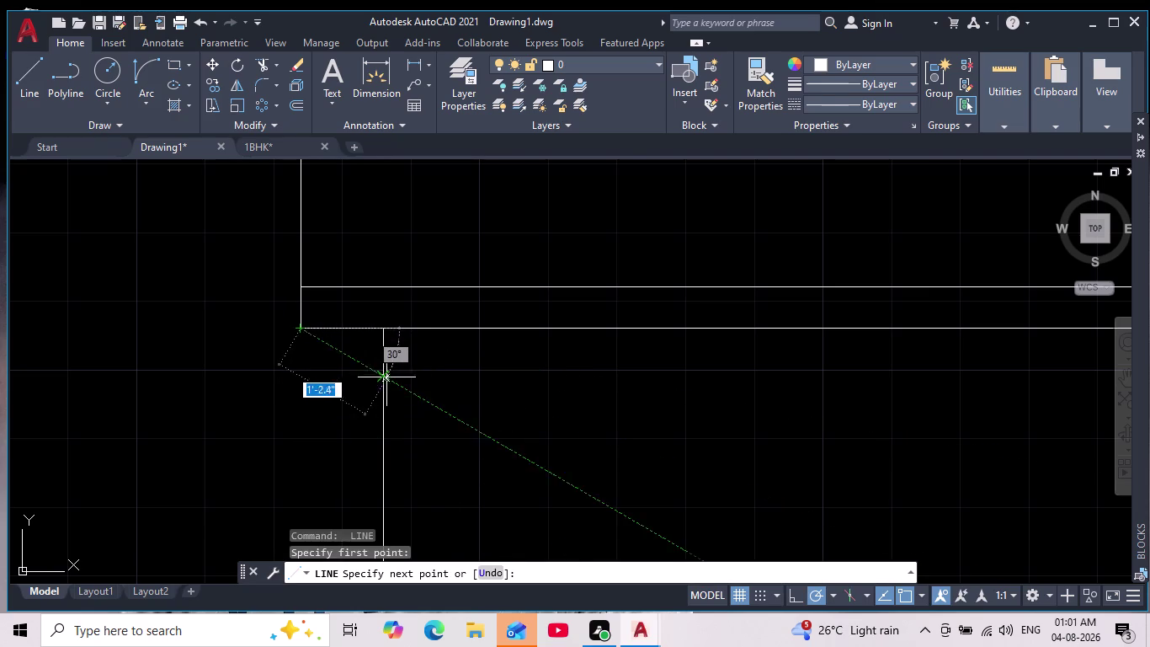
scroll(up, 3)
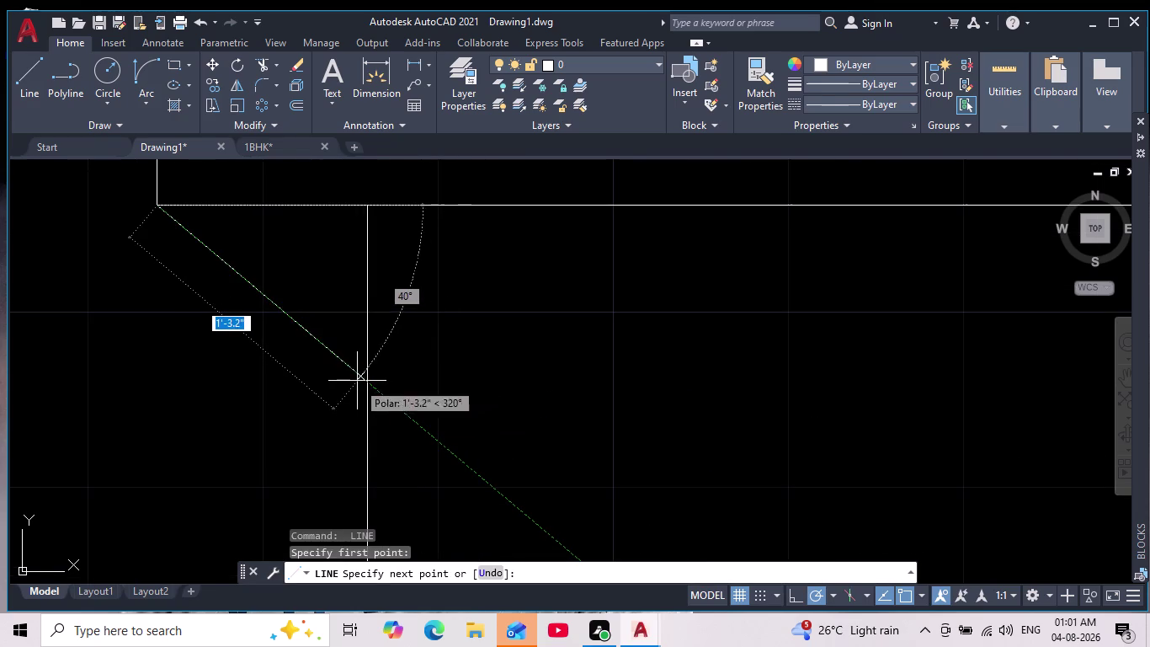
click(367, 383)
key(b)
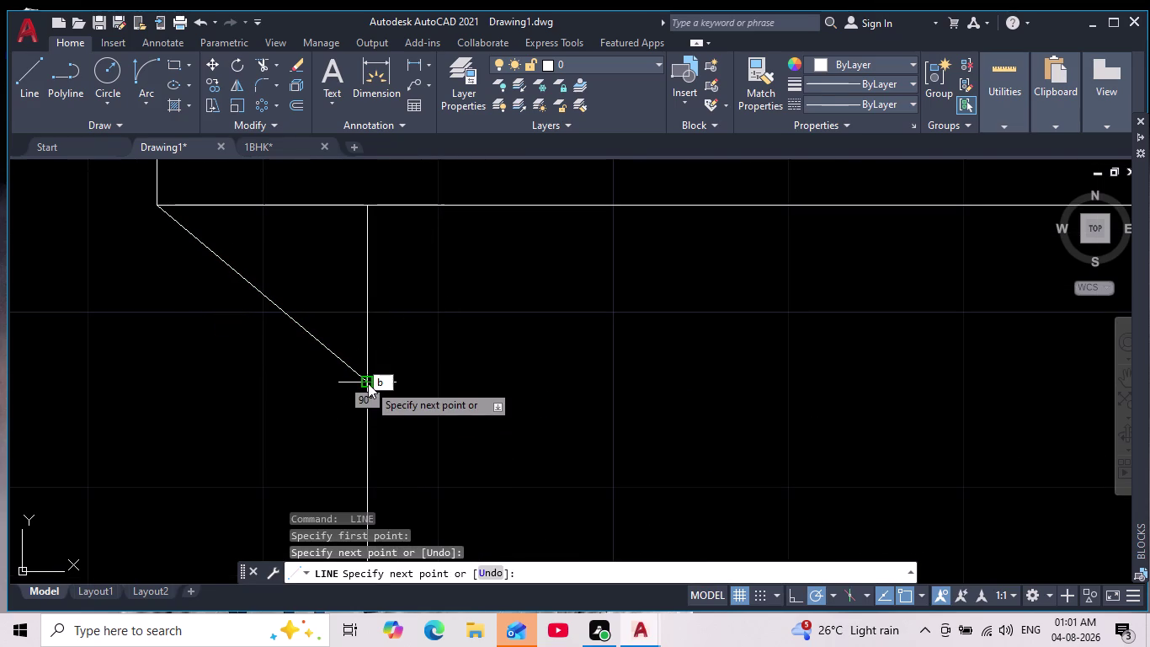
key(space)
key(Escape)
key(space)
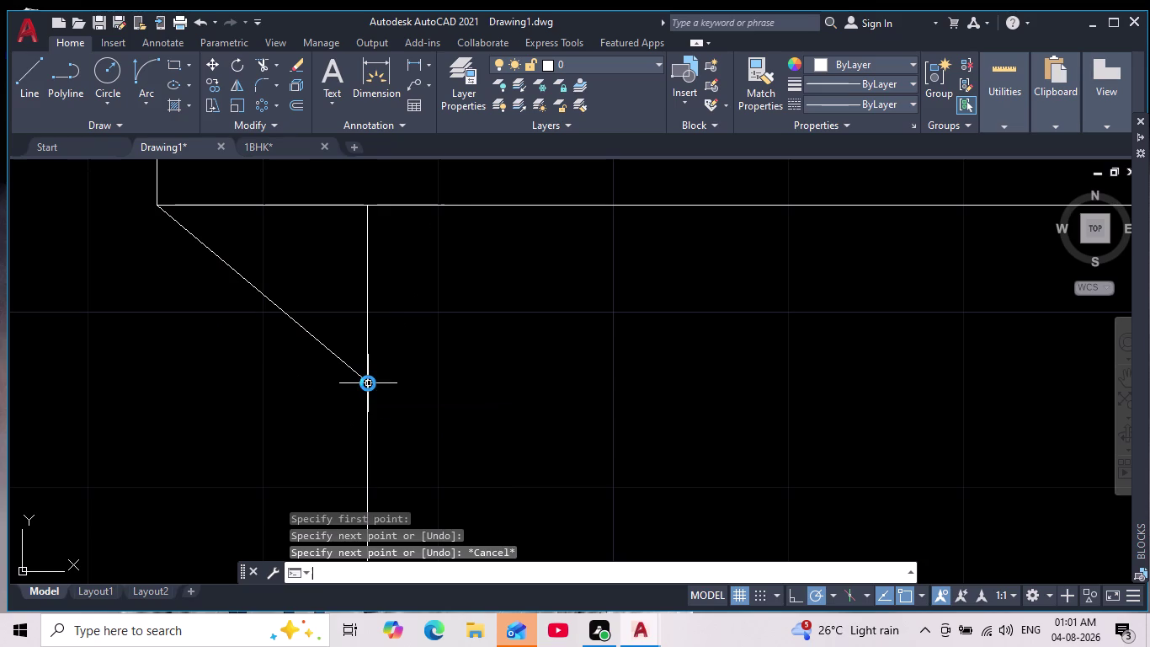
Pan and zoom to bring the whole building back into view.
scroll(down, 3)
middle_drag(368, 384, 370, 289)
middle_drag(359, 389, 339, 315)
scroll(down, 3)
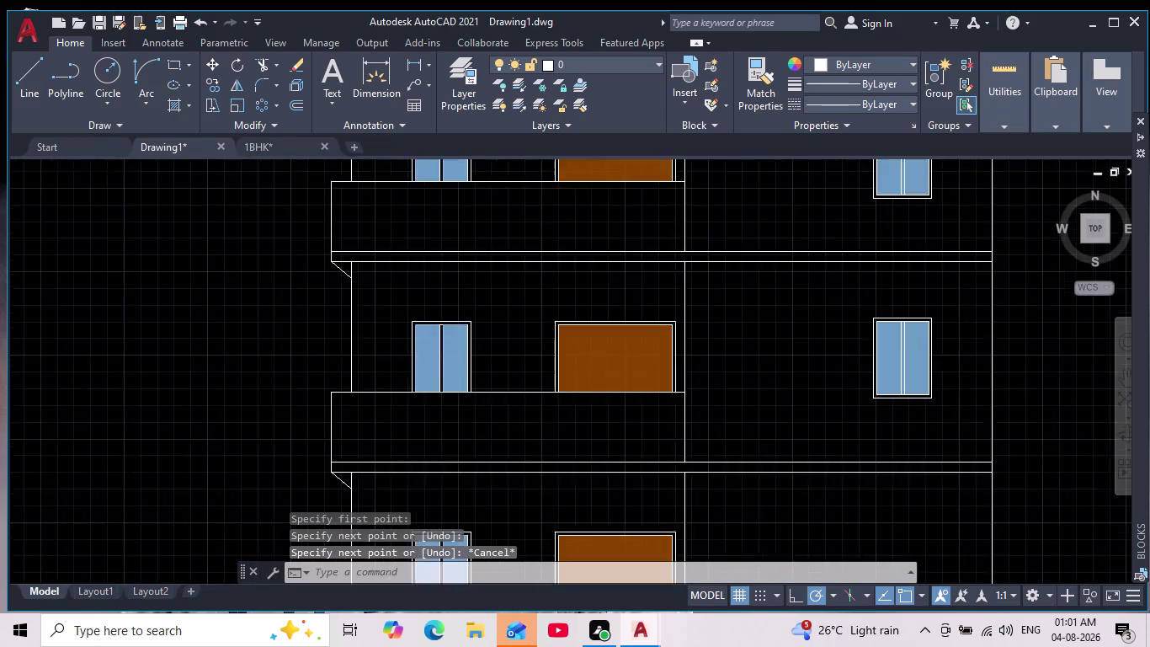
scroll(down, 3)
middle_drag(319, 464, 319, 463)
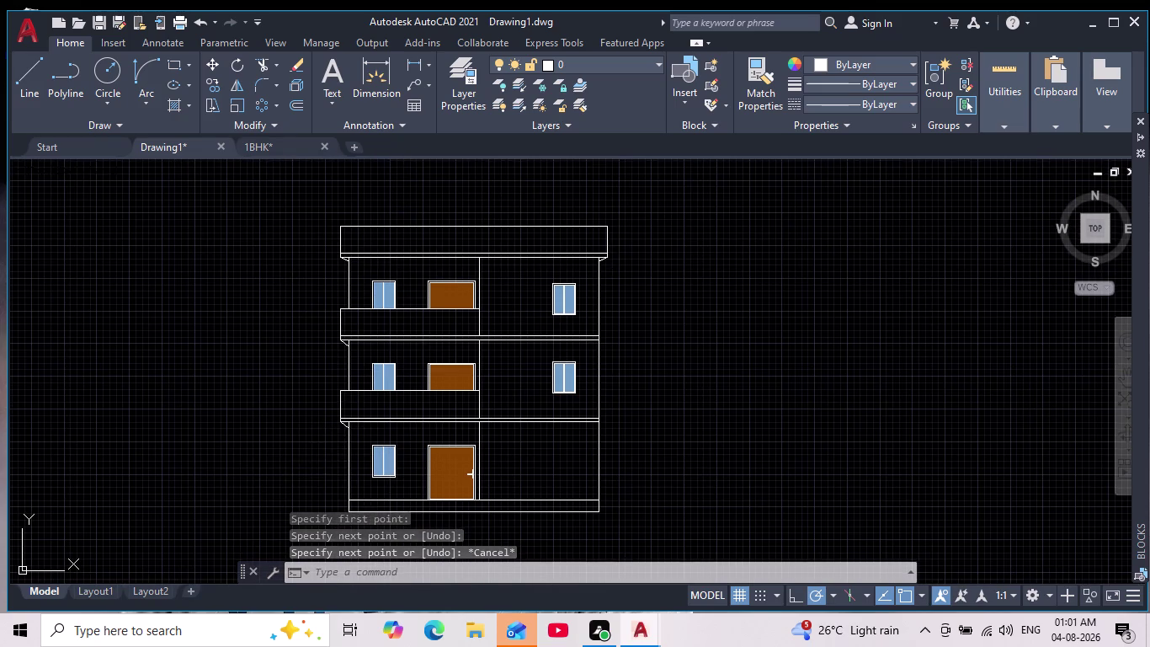
middle_drag(320, 463, 309, 440)
scroll(down, 3)
scroll(up, 3)
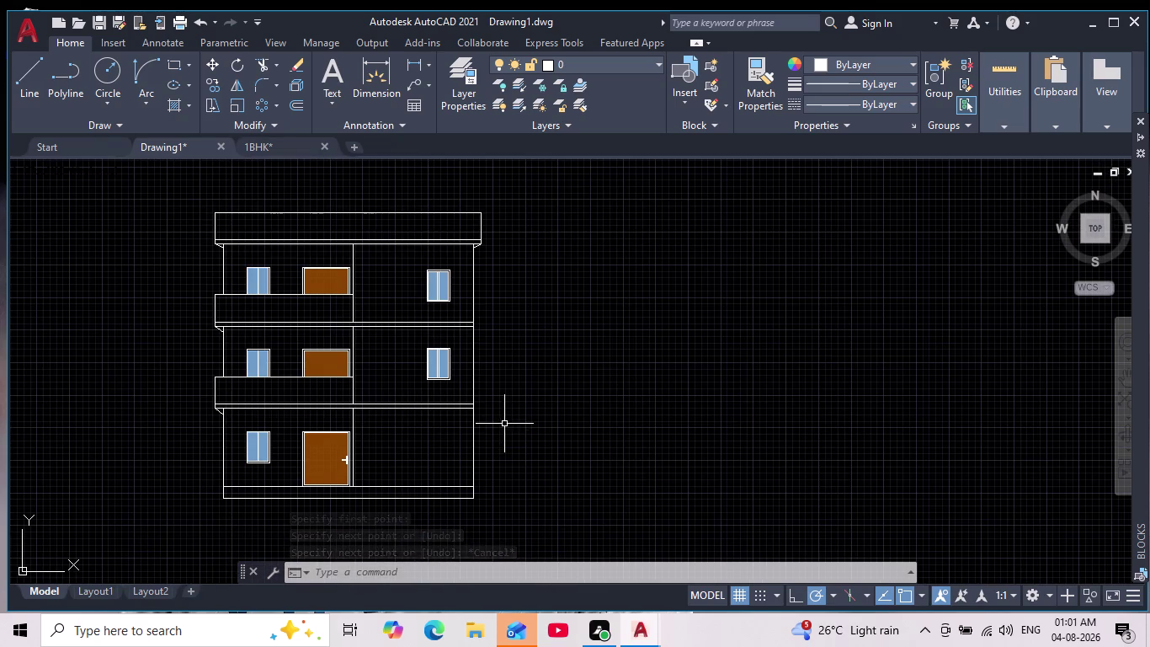
middle_drag(504, 422, 542, 433)
scroll(down, 3)
scroll(up, 3)
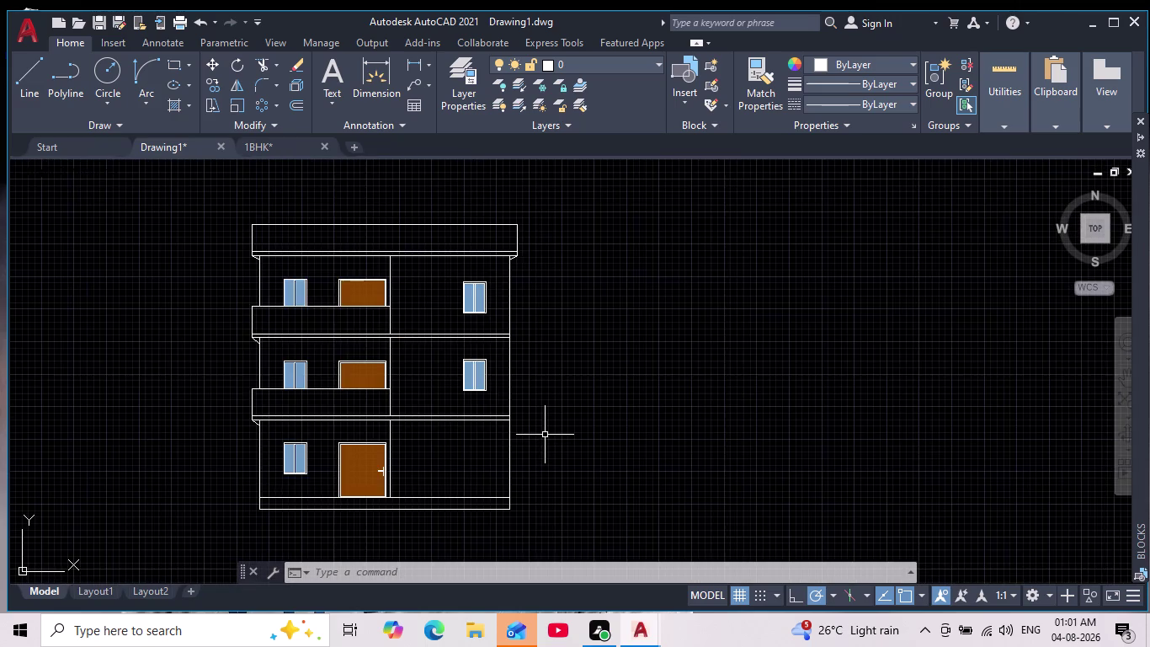
scroll(down, 3)
Frame the elevation above the floor plan and centre it.
middle_drag(552, 466, 415, 255)
middle_drag(421, 278, 460, 352)
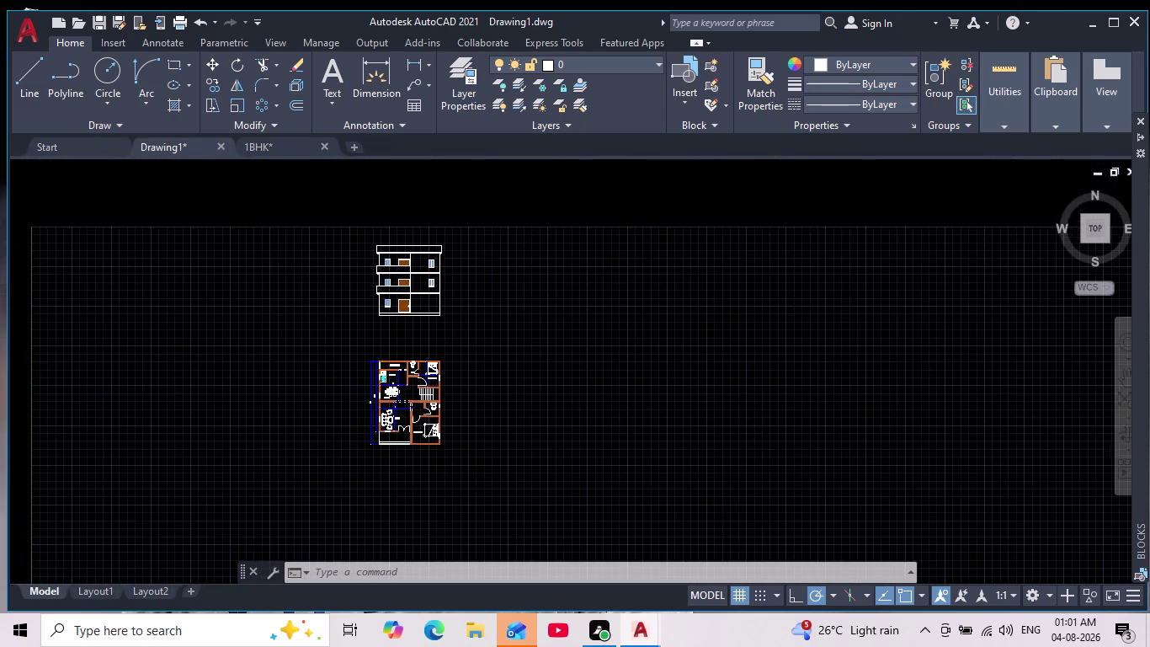
scroll(up, 3)
middle_drag(397, 291, 401, 301)
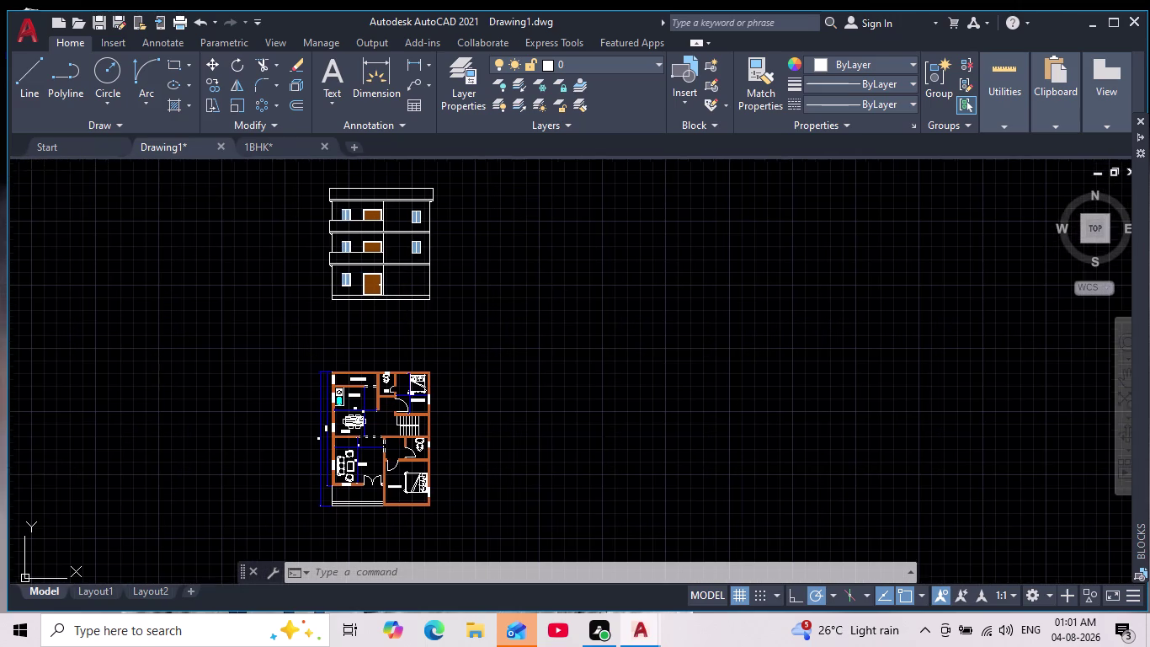
middle_drag(400, 301, 413, 357)
scroll(up, 3)
middle_drag(393, 360, 394, 361)
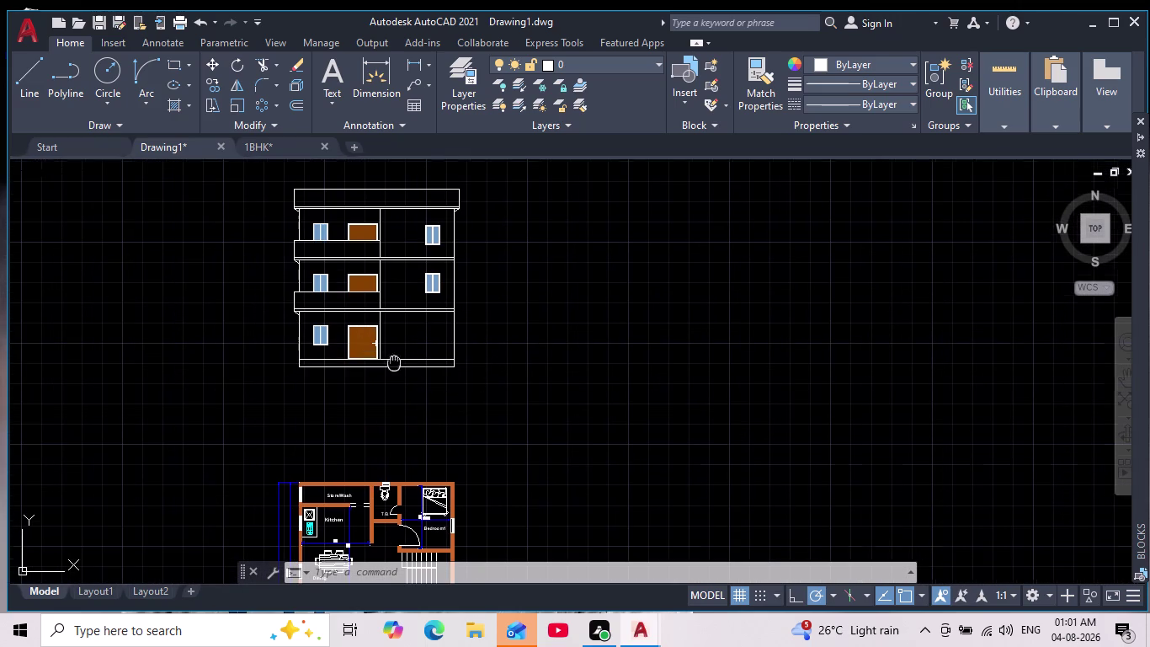
middle_drag(394, 361, 415, 440)
Start HATCH with dark green colour RGB 19,103,52 and transparency 40.
key(h)
key(Return)
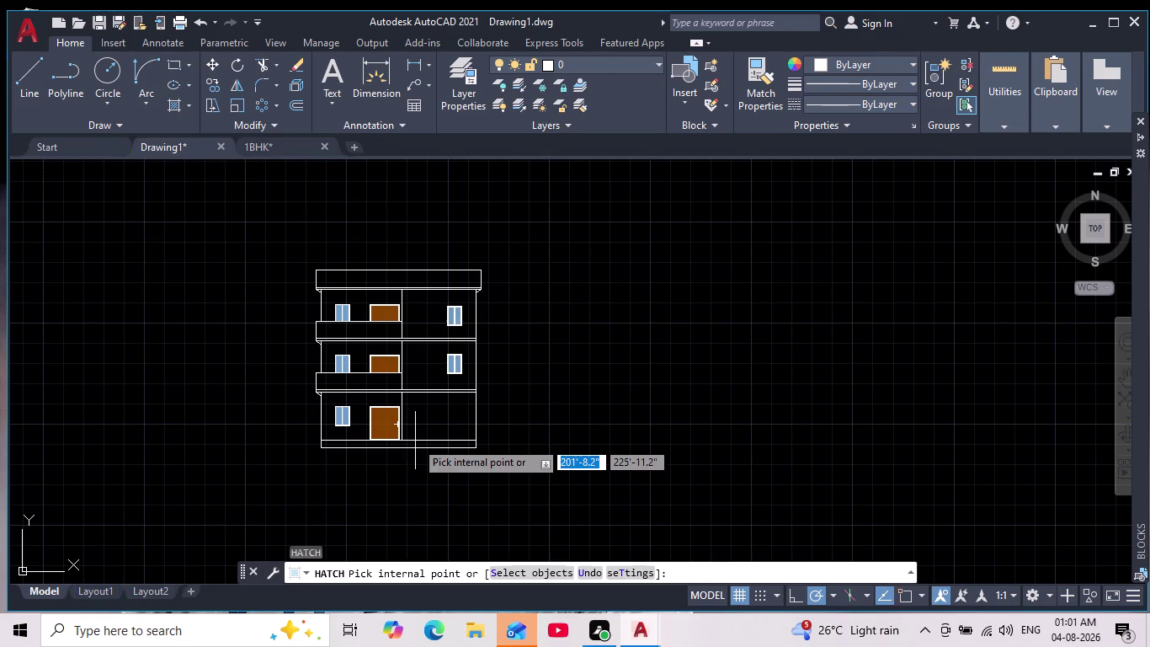
click(442, 83)
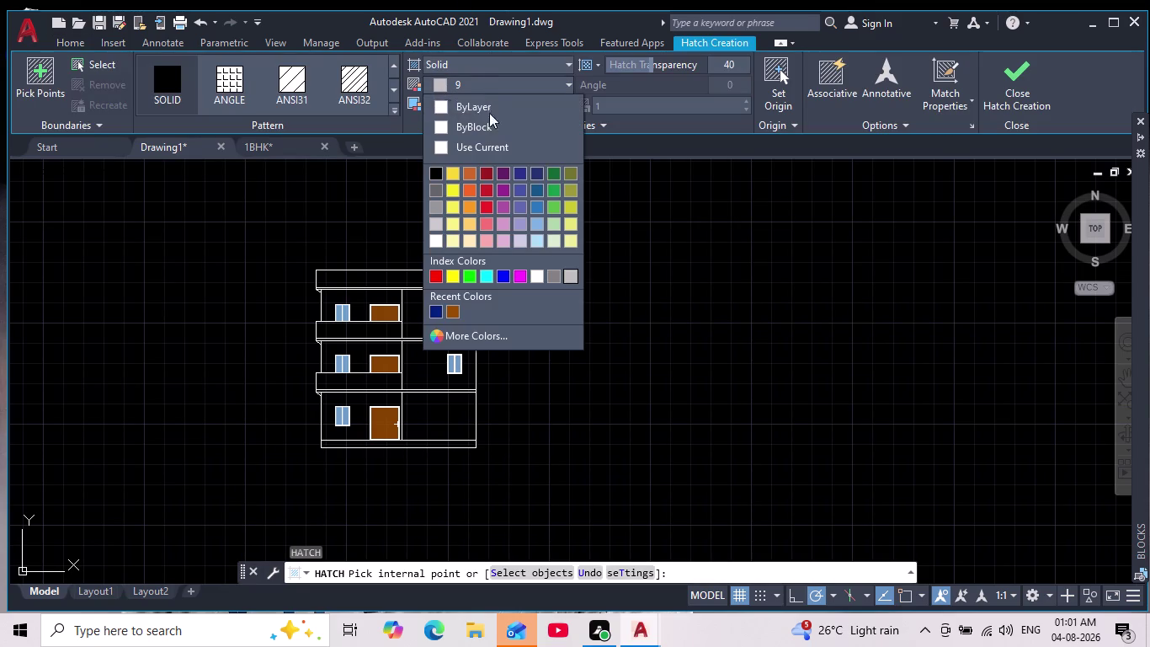
click(555, 173)
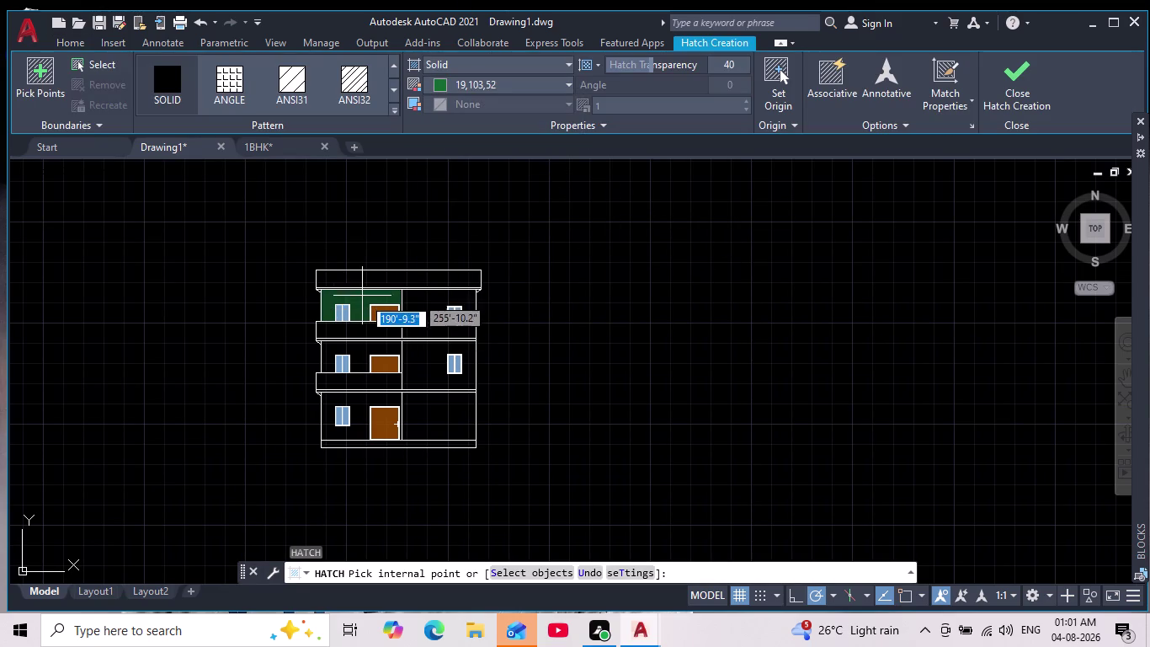
Fill the two wall panels on the top, middle and ground floors.
scroll(up, 3)
click(361, 300)
click(588, 303)
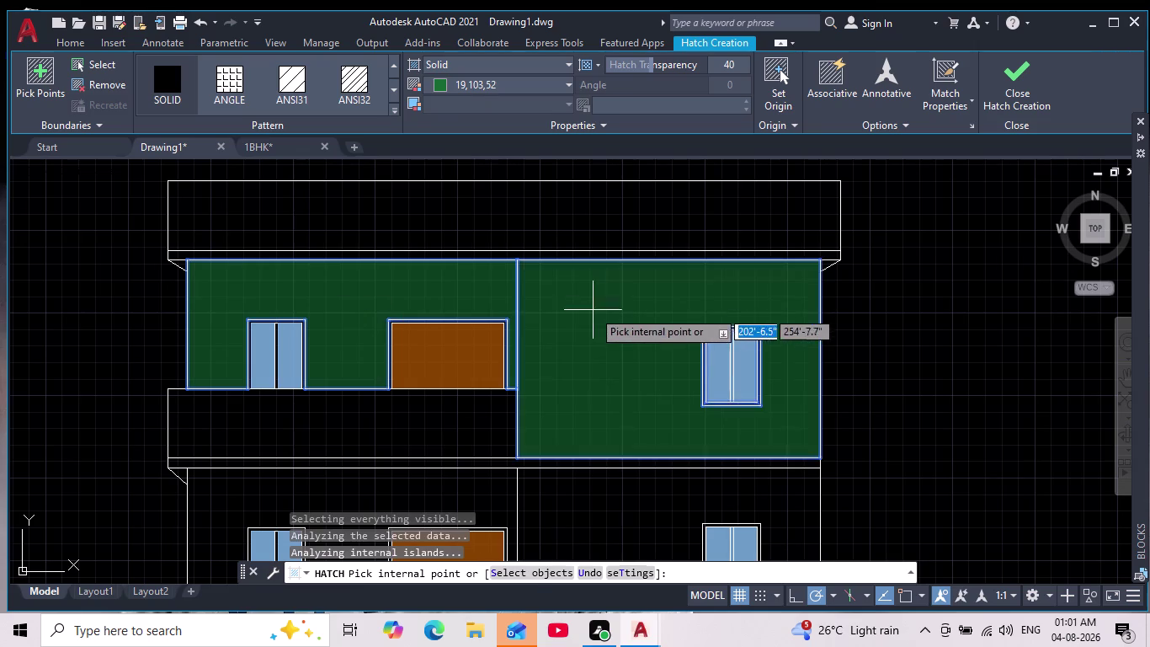
scroll(down, 3)
middle_drag(443, 420, 390, 228)
click(561, 269)
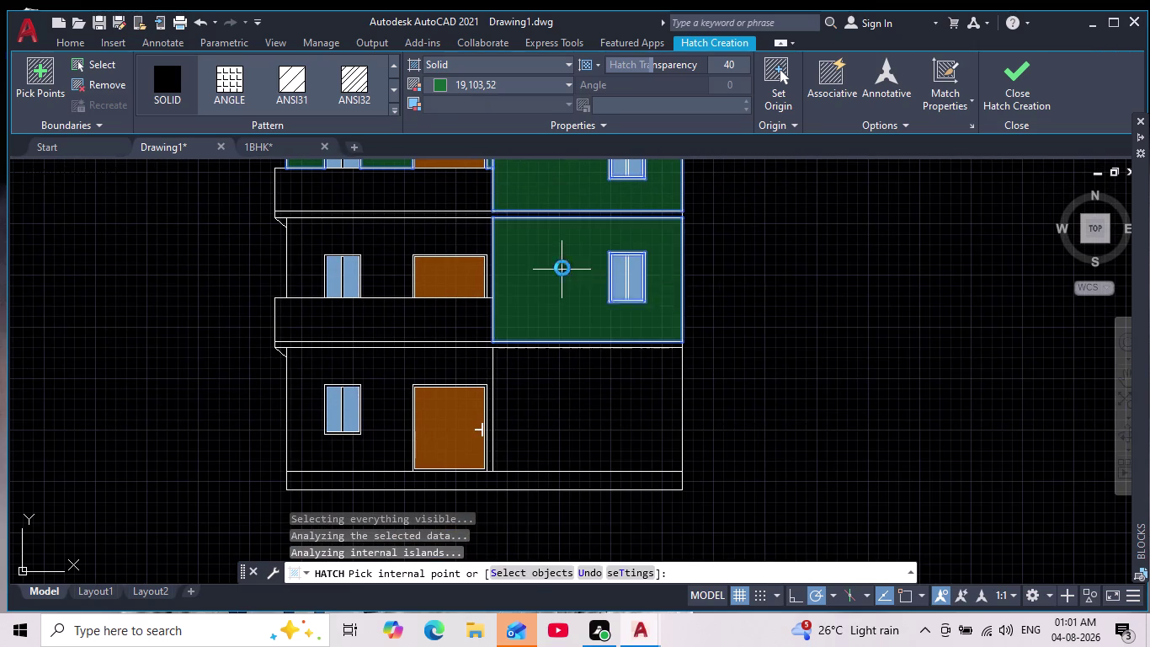
click(596, 408)
click(385, 377)
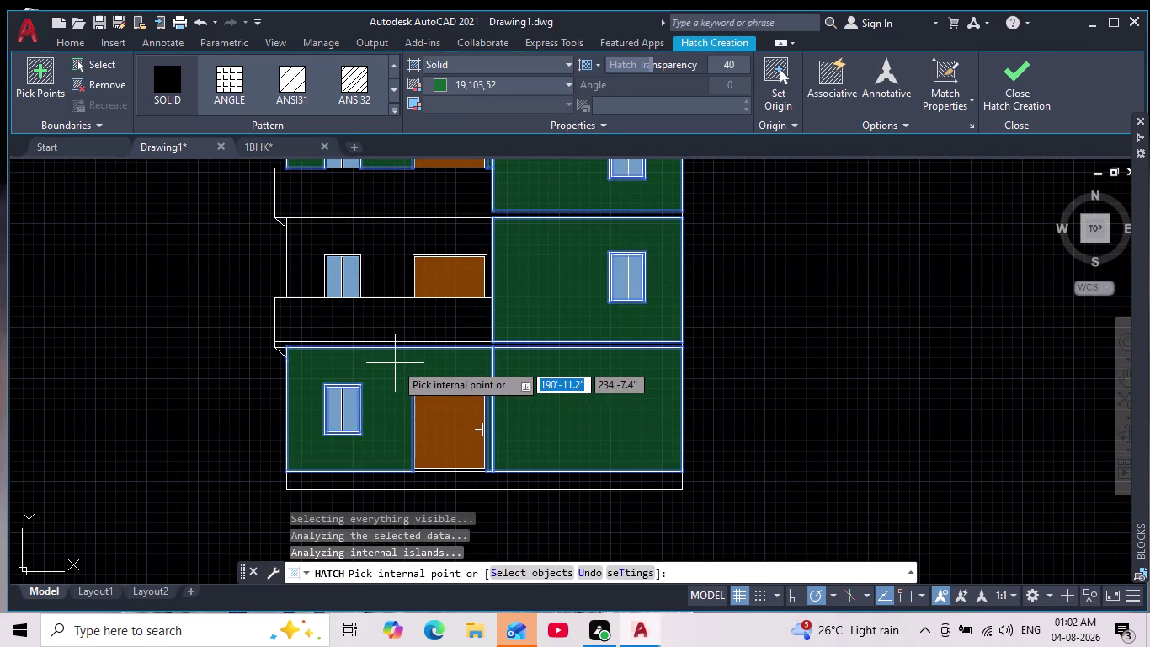
click(348, 239)
Check the green elevation and end the hatch command.
scroll(down, 3)
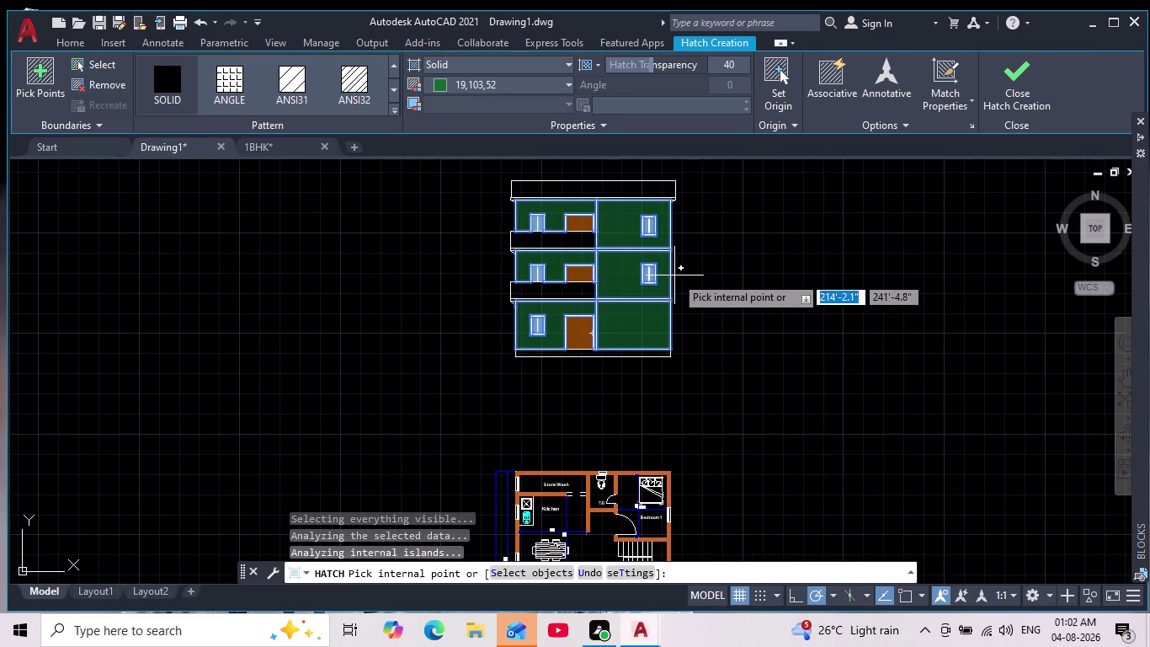
middle_drag(675, 277, 649, 364)
scroll(down, 3)
key(Escape)
scroll(up, 3)
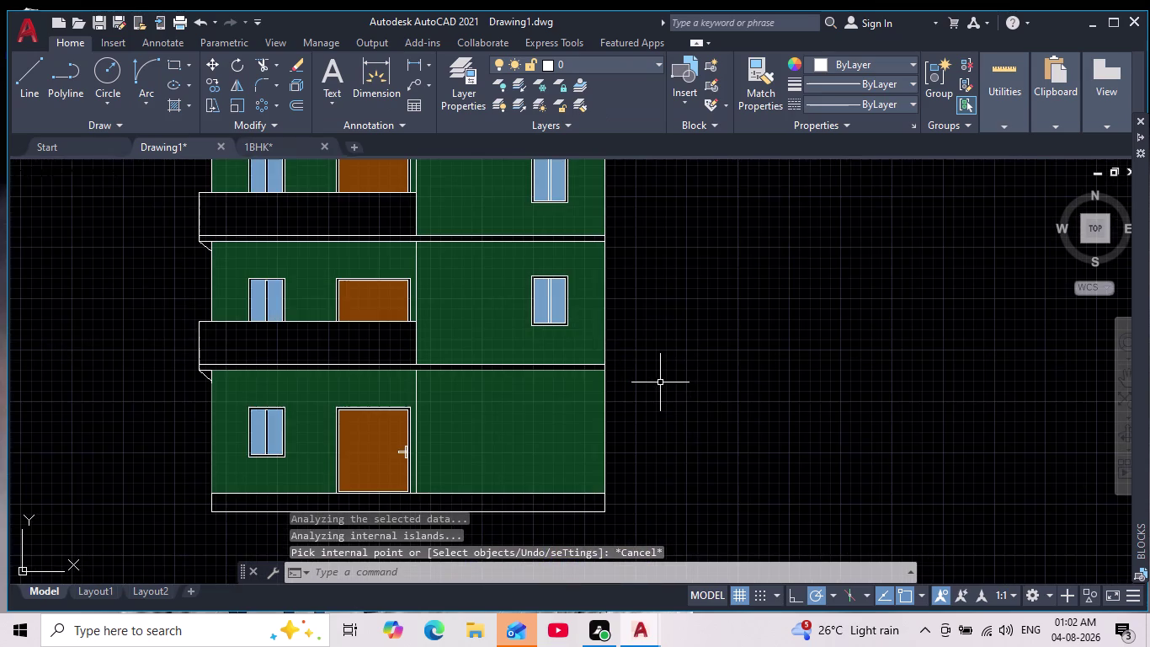
scroll(down, 3)
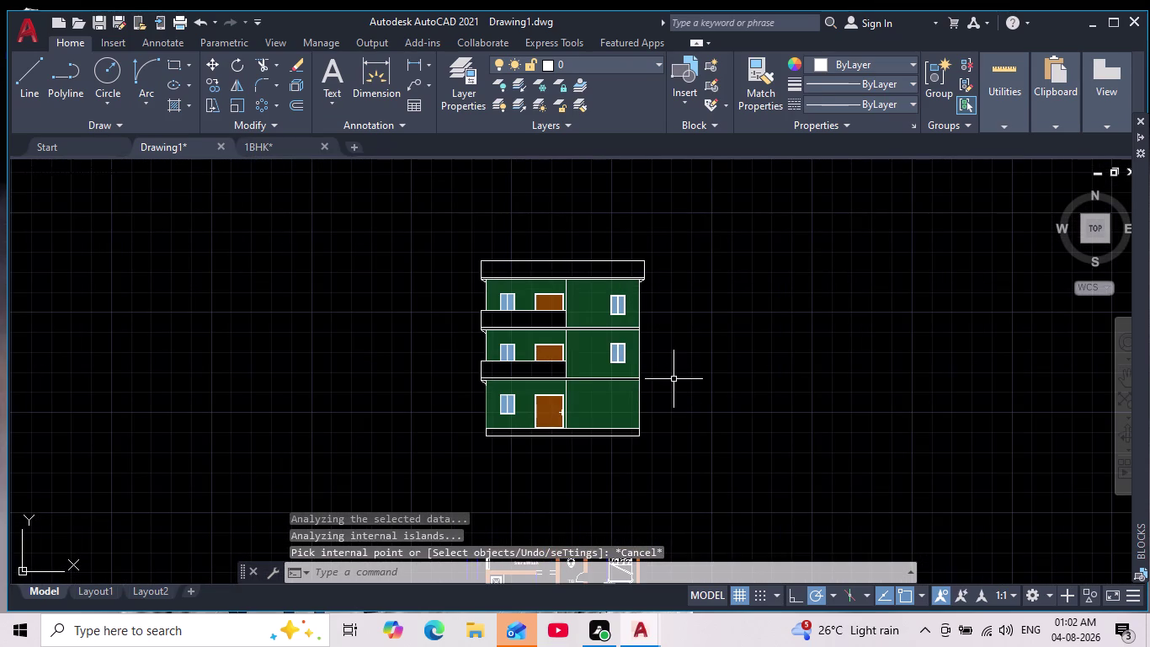
Hatch the upper and lower balcony slabs in grey colour 8, then end the hatch.
key(h)
key(Return)
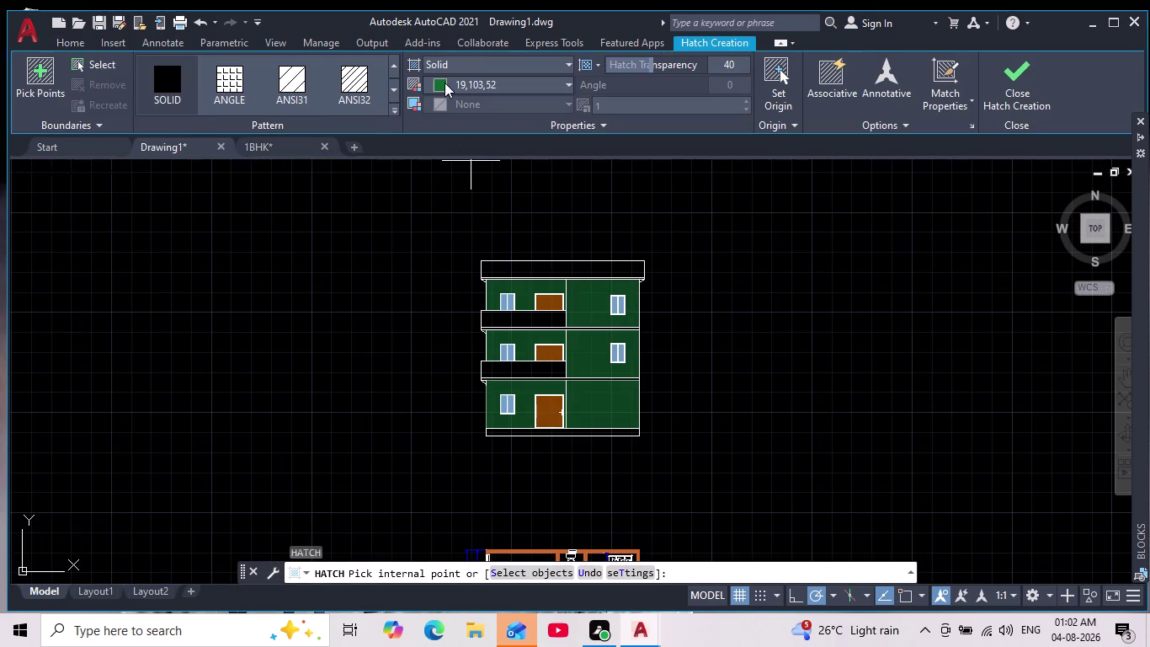
click(445, 82)
click(556, 275)
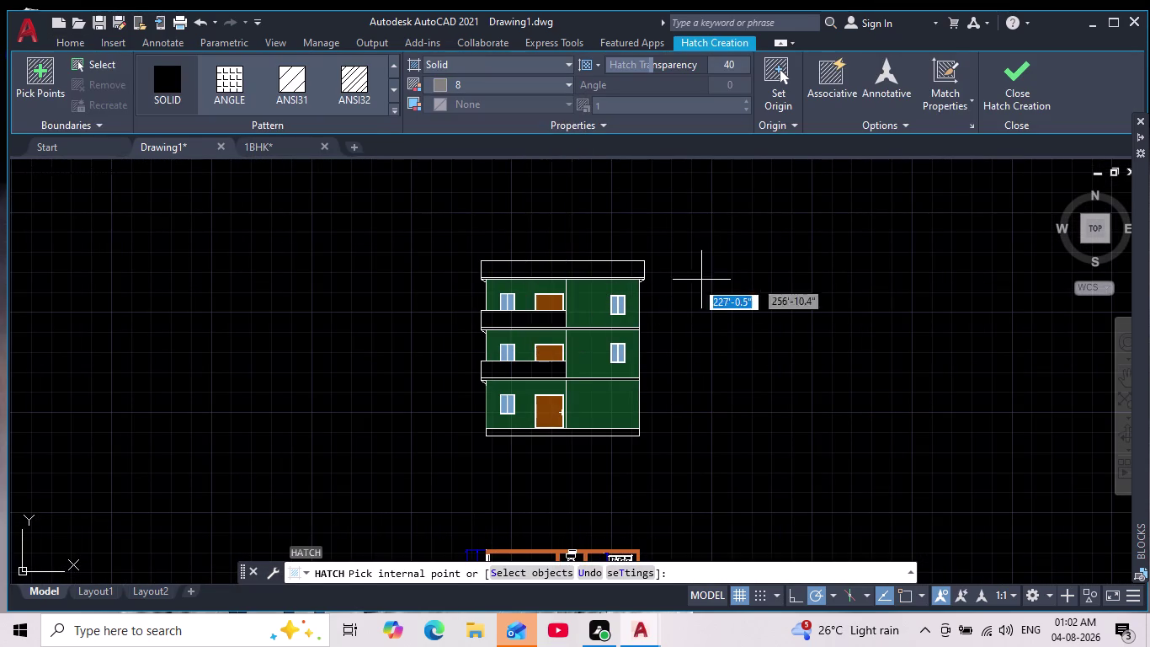
click(525, 314)
scroll(up, 3)
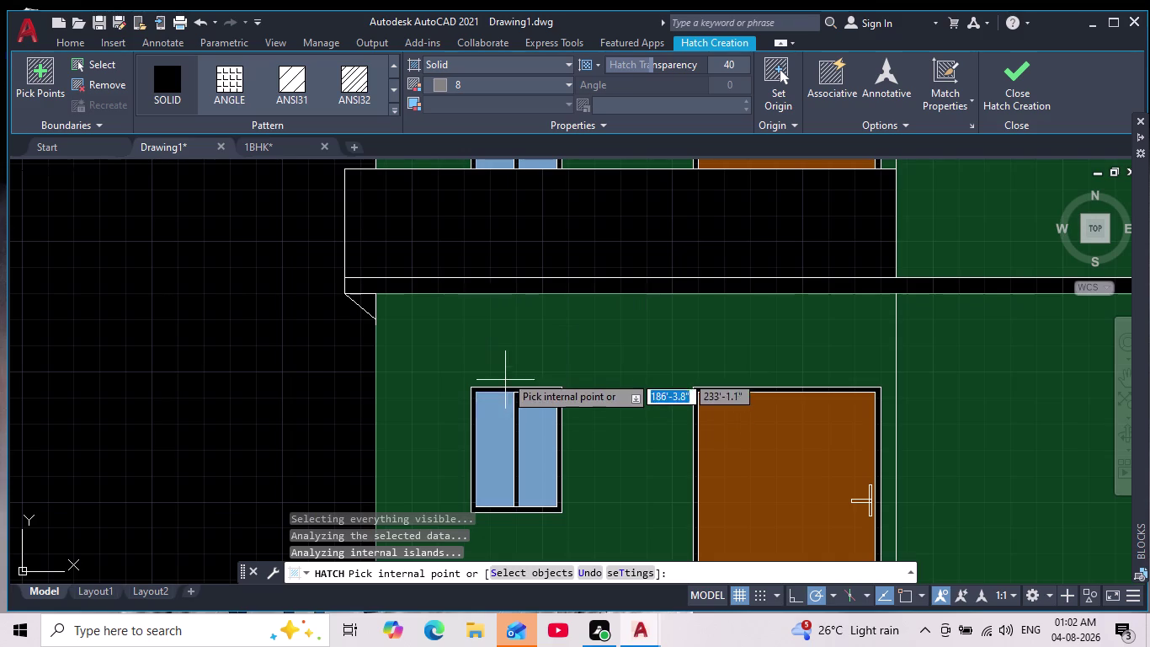
click(482, 233)
scroll(down, 3)
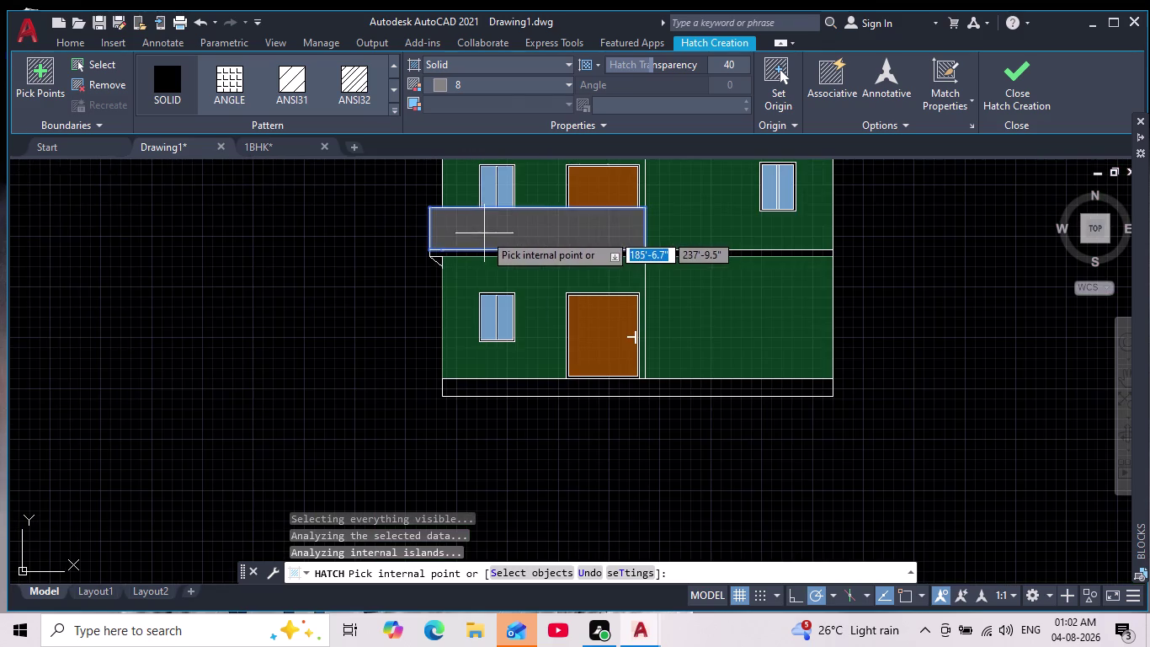
key(Escape)
scroll(down, 3)
middle_drag(895, 267, 767, 372)
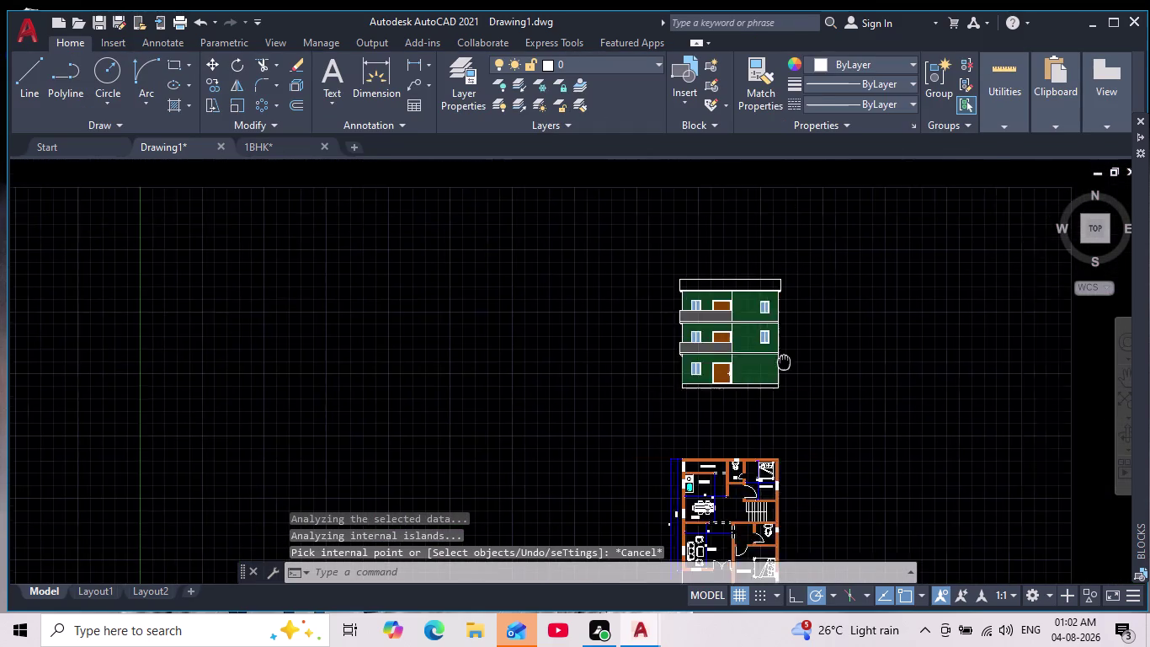
middle_drag(767, 372, 647, 445)
scroll(up, 3)
middle_drag(646, 444, 677, 372)
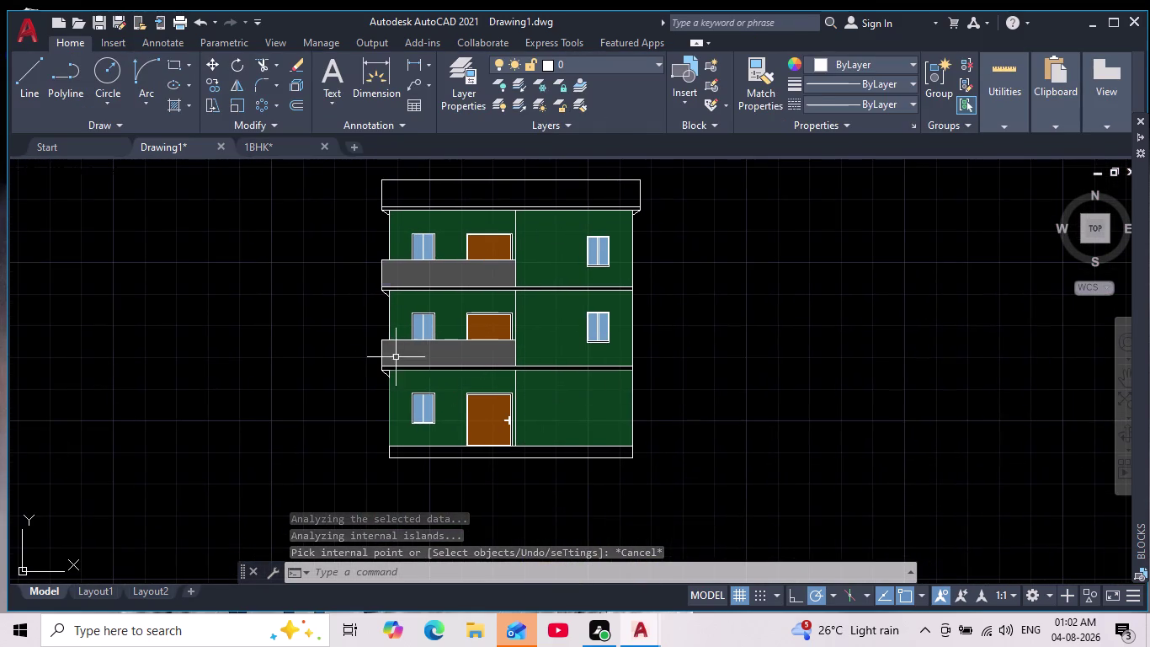
scroll(up, 3)
scroll(down, 3)
scroll(up, 3)
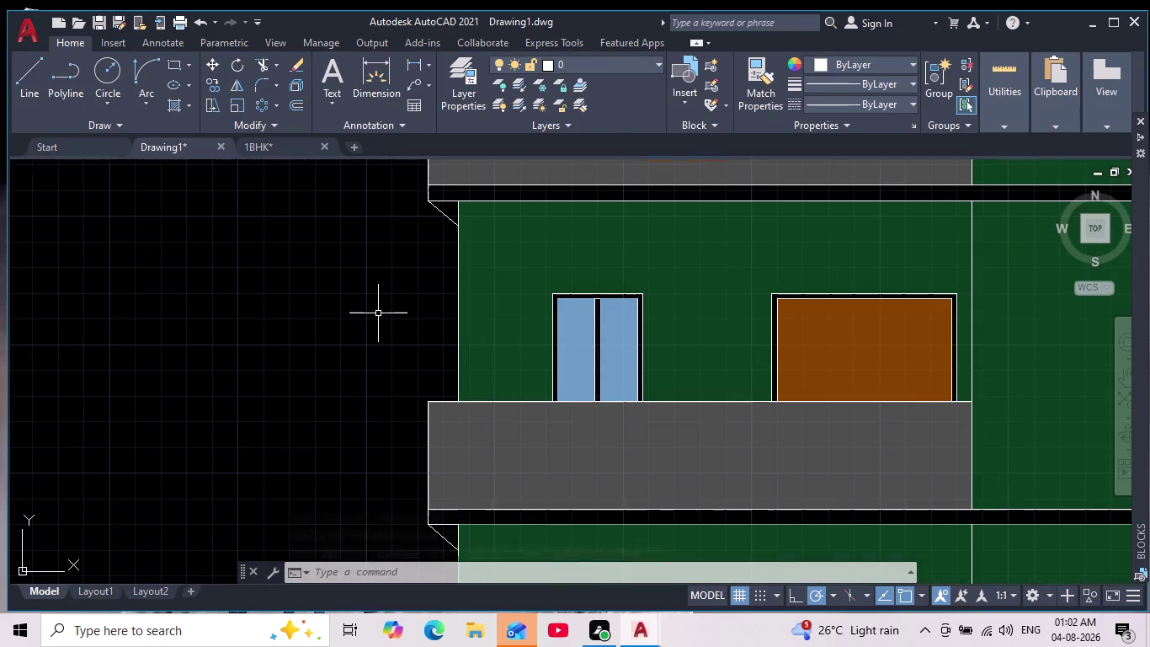
middle_click(378, 312)
scroll(down, 3)
middle_drag(378, 321, 377, 344)
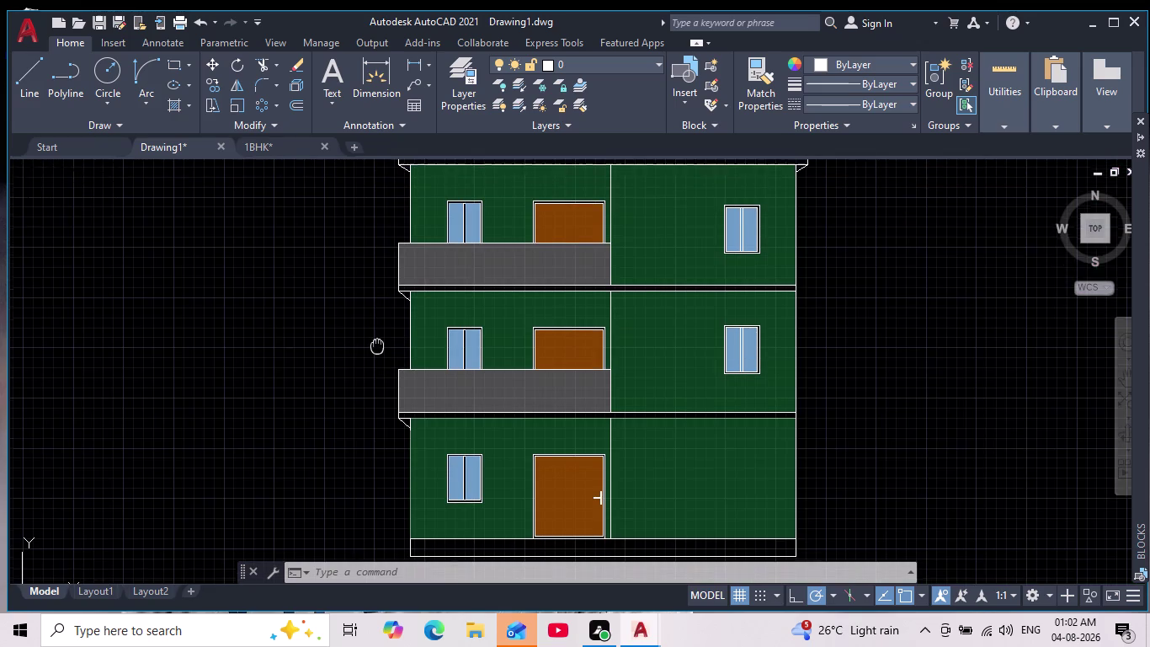
middle_drag(377, 345, 378, 390)
scroll(down, 3)
scroll(up, 3)
scroll(down, 3)
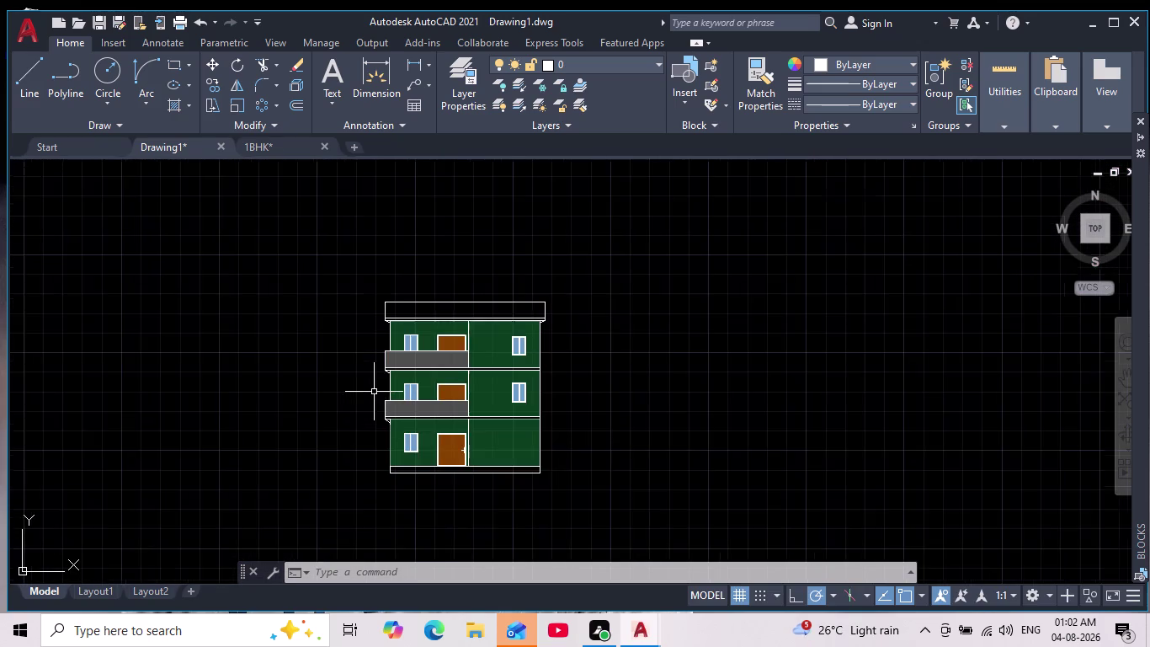
middle_drag(371, 395, 379, 348)
scroll(down, 3)
scroll(up, 3)
middle_drag(342, 403, 350, 423)
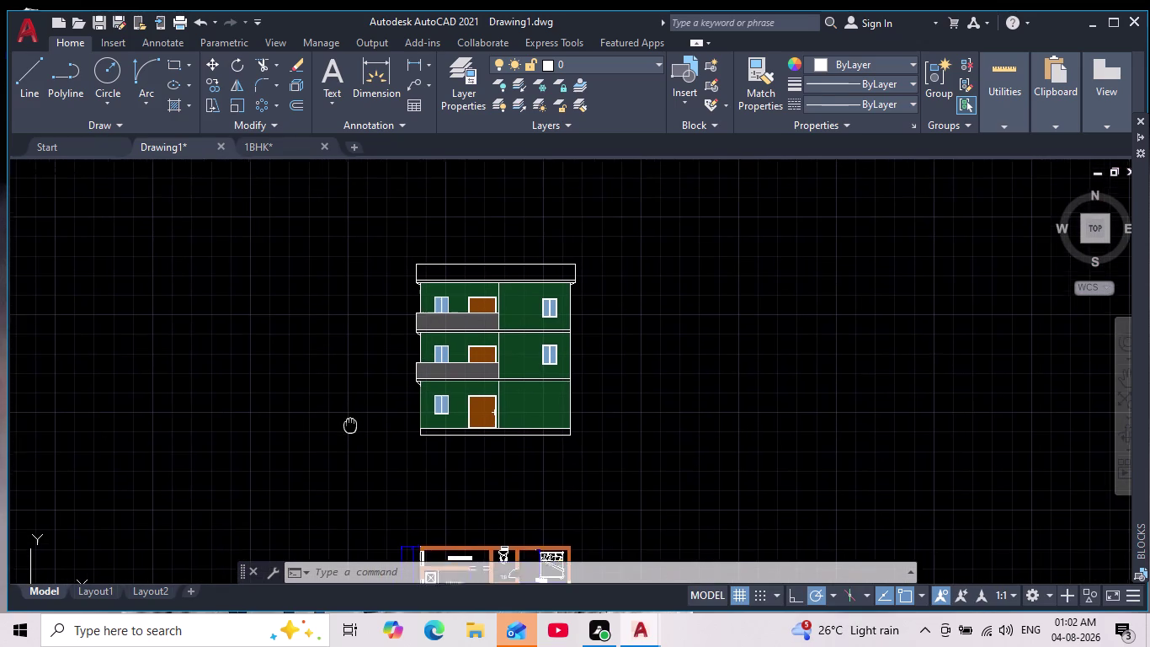
middle_drag(350, 423, 351, 430)
scroll(up, 3)
scroll(up, 3)
middle_drag(364, 364, 360, 399)
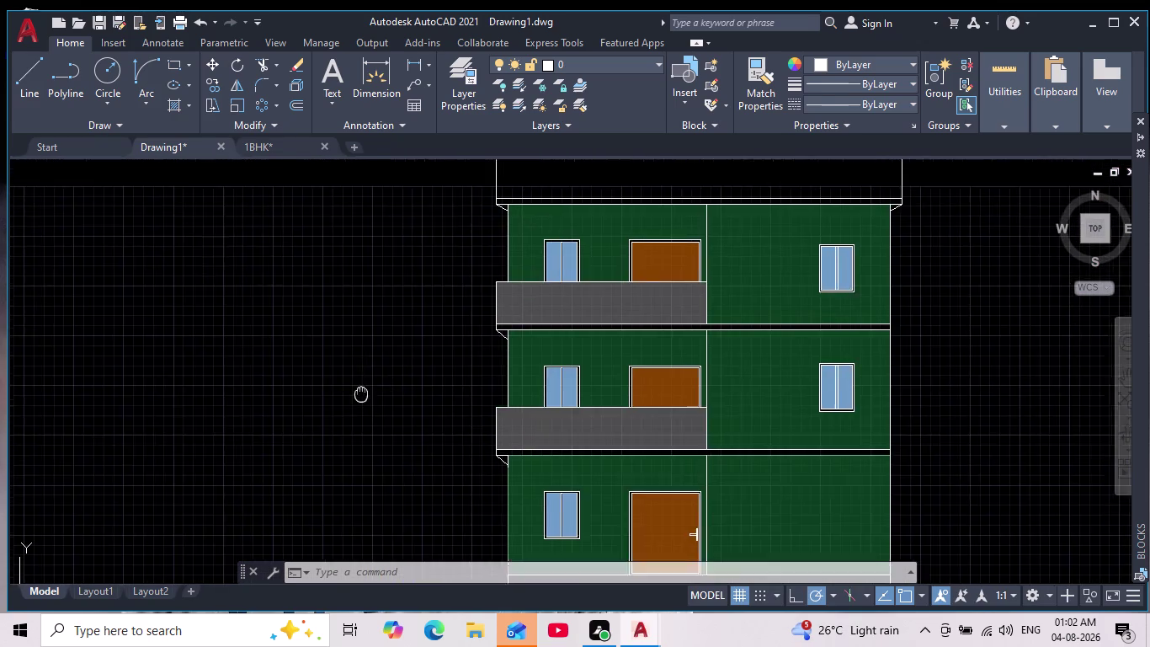
middle_drag(361, 400, 353, 424)
scroll(down, 3)
scroll(down, 3)
scroll(up, 3)
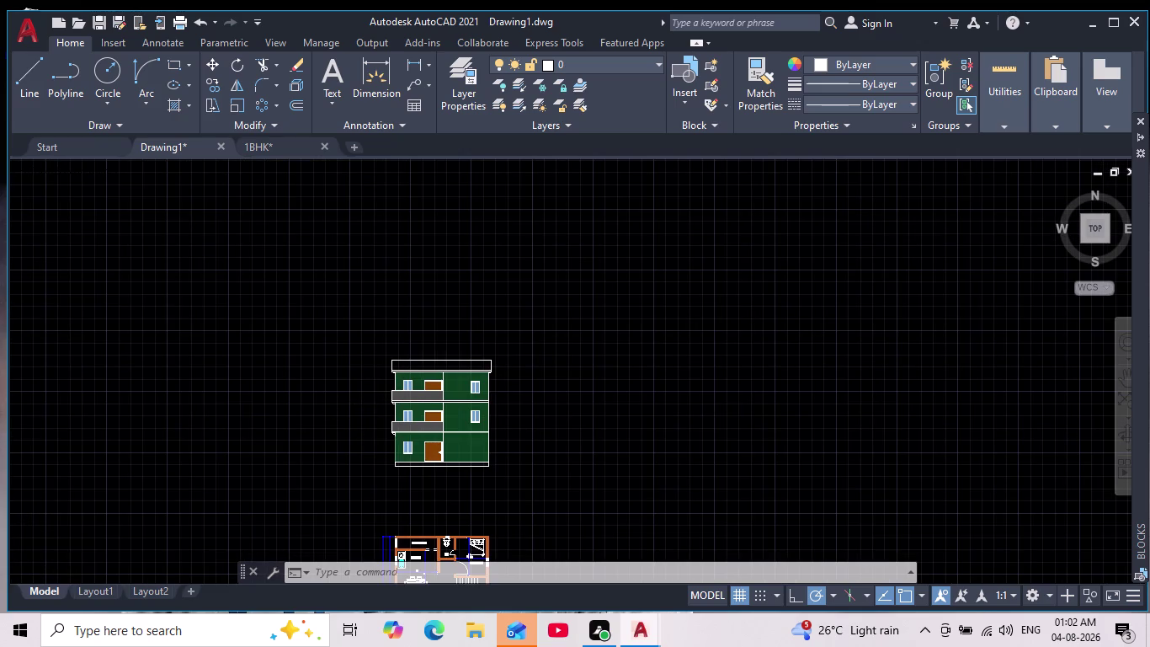
scroll(up, 3)
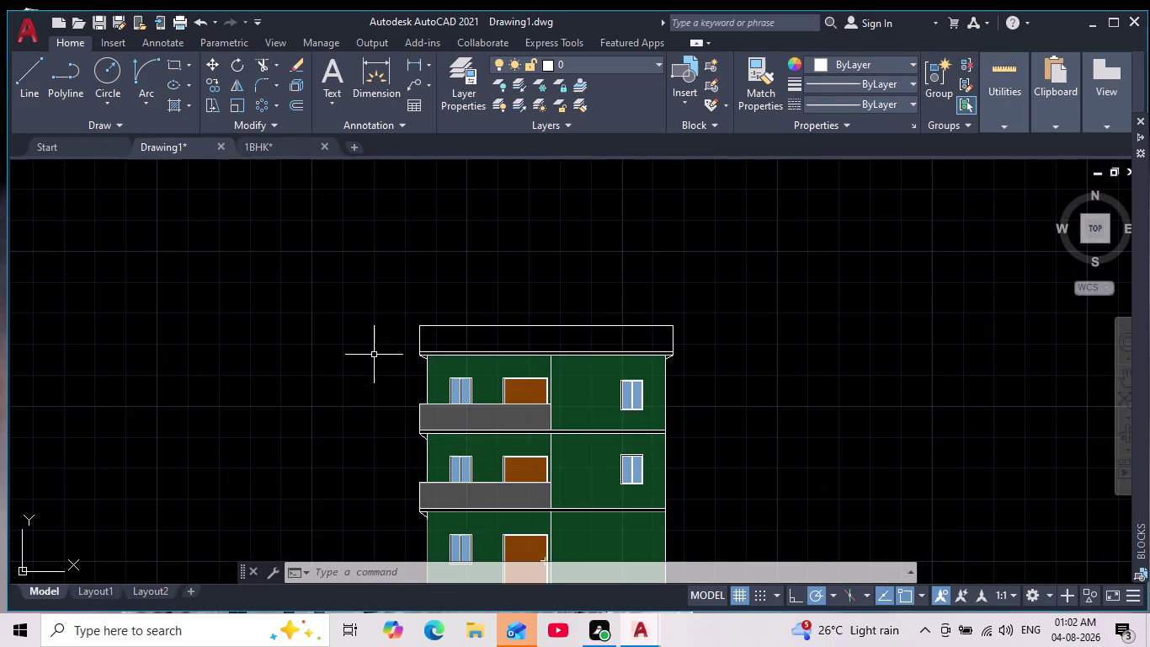
middle_drag(356, 346, 298, 306)
scroll(down, 3)
scroll(up, 3)
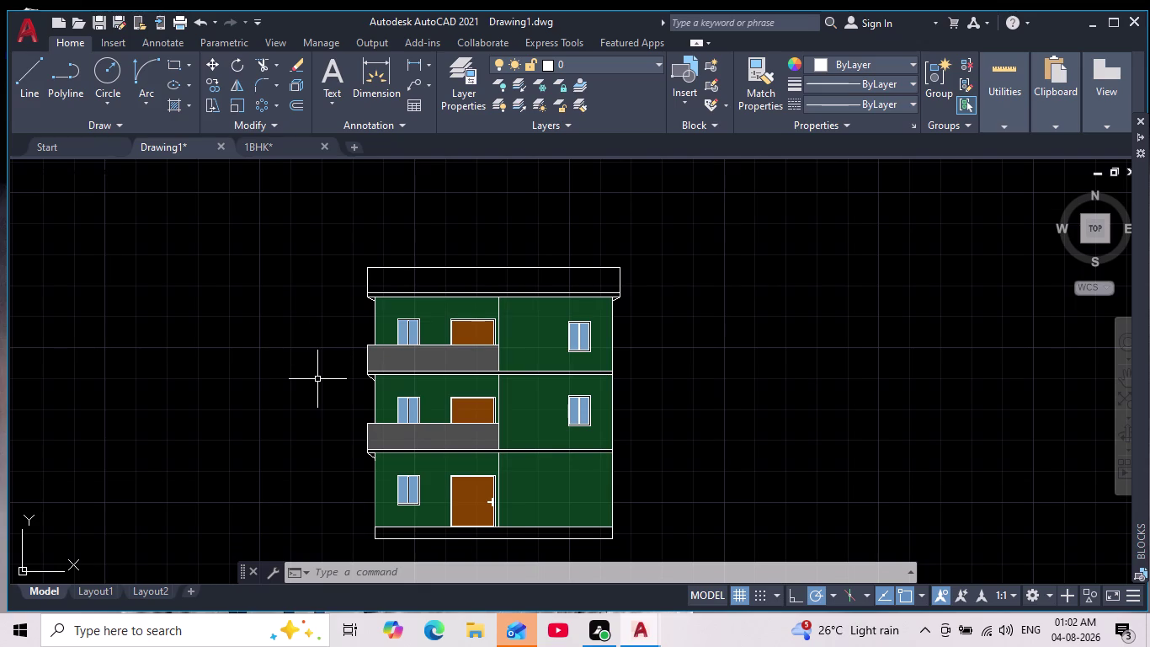
scroll(down, 3)
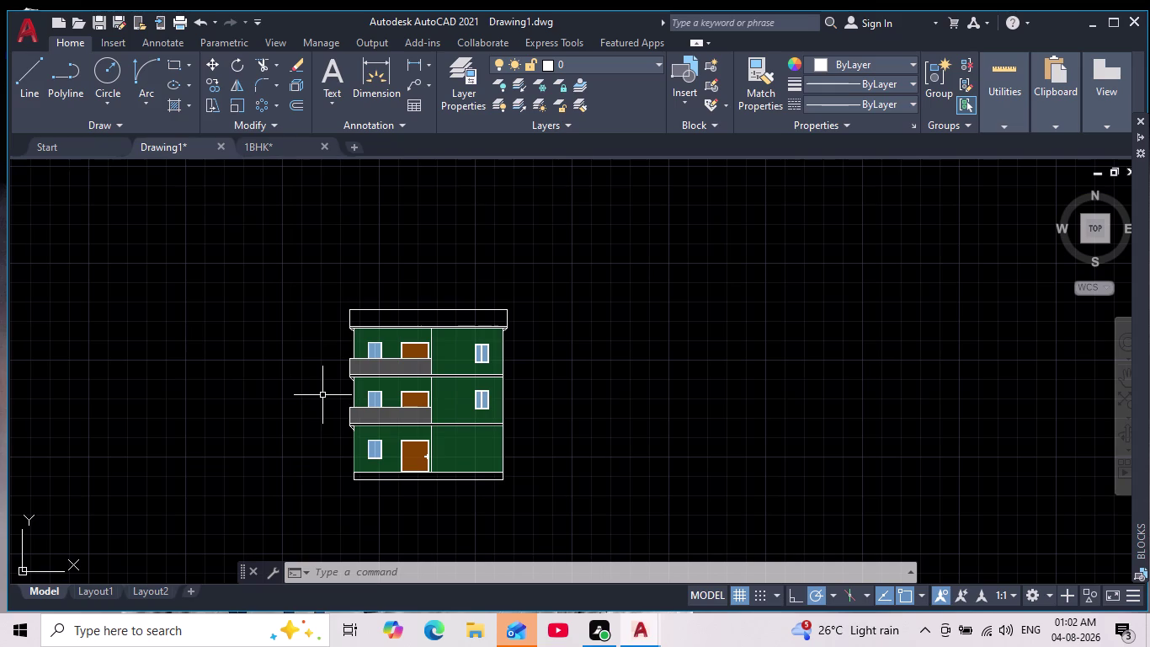
scroll(up, 3)
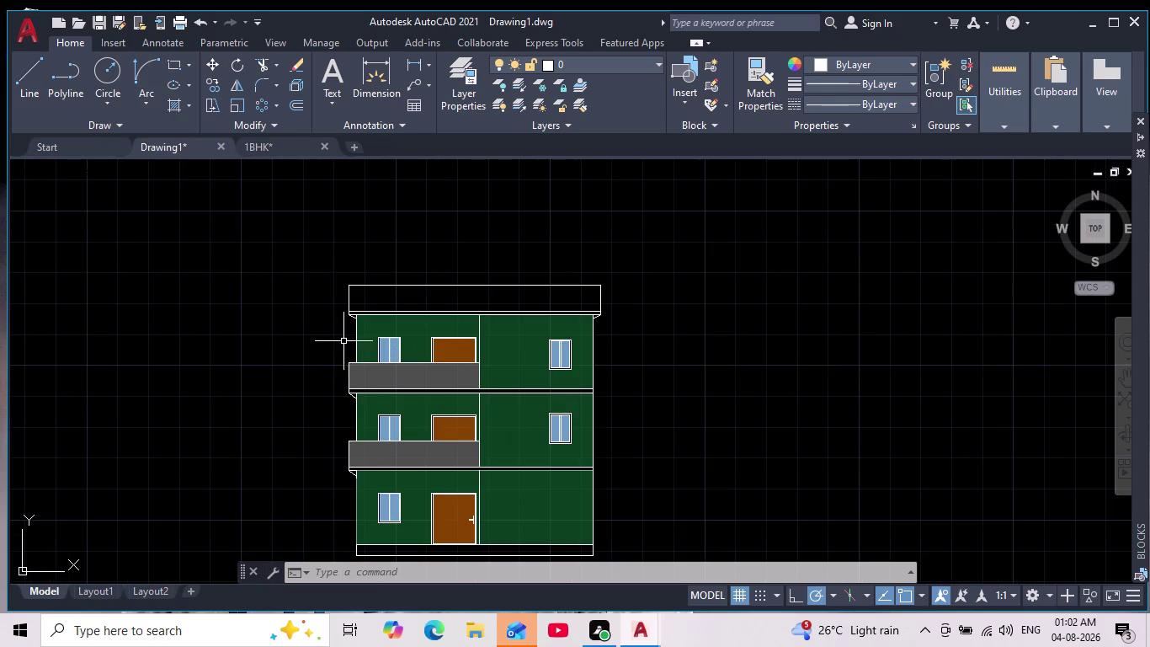
middle_drag(342, 343, 335, 373)
scroll(up, 3)
scroll(down, 3)
middle_drag(331, 371, 316, 319)
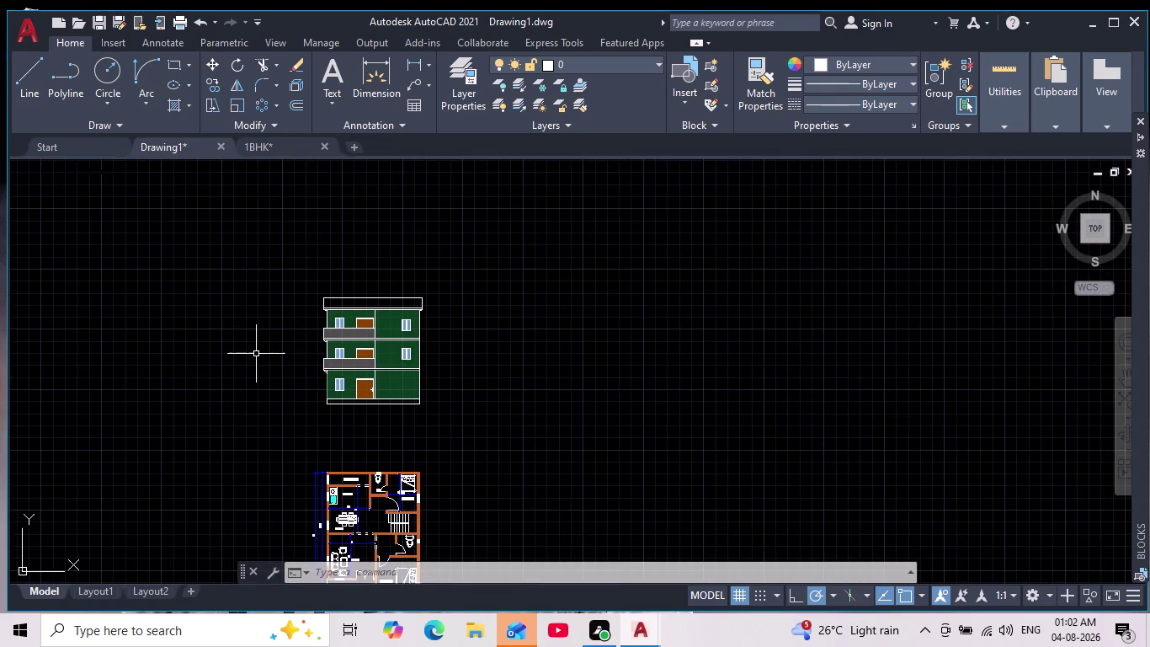
scroll(up, 3)
middle_drag(271, 350, 282, 372)
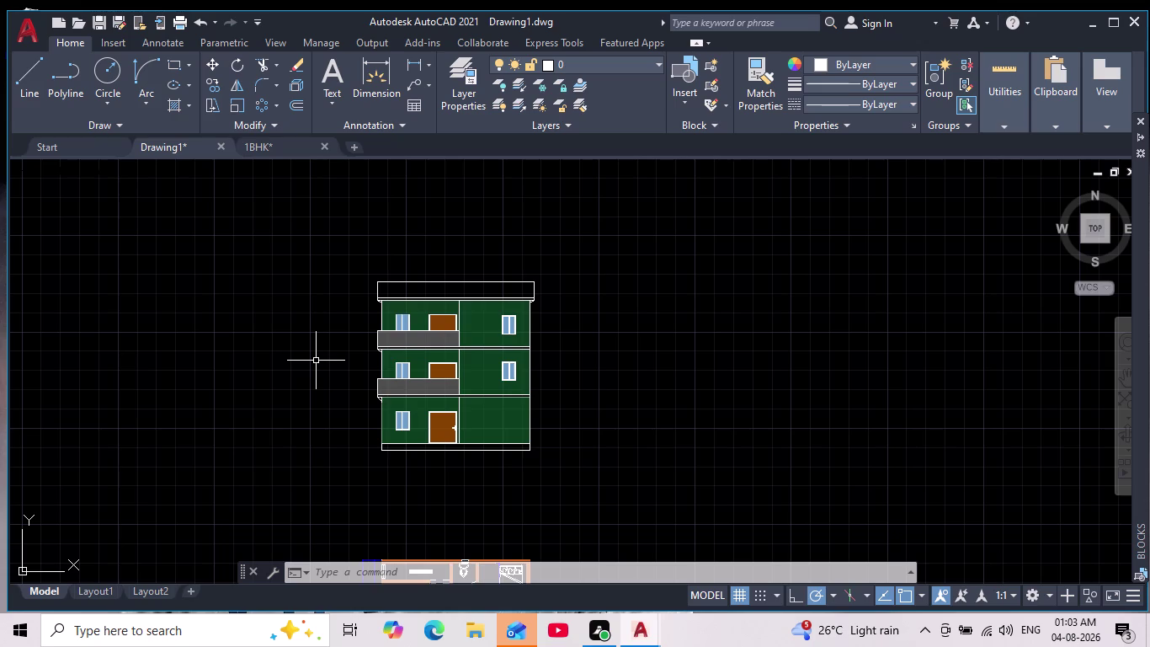
scroll(up, 3)
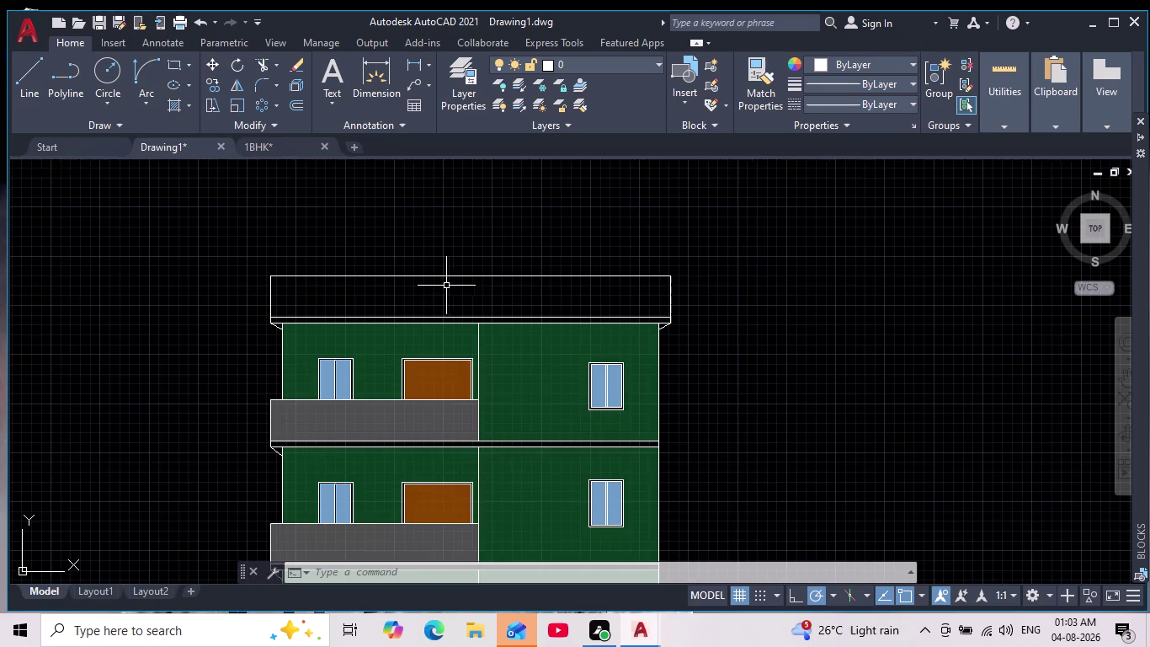
scroll(up, 3)
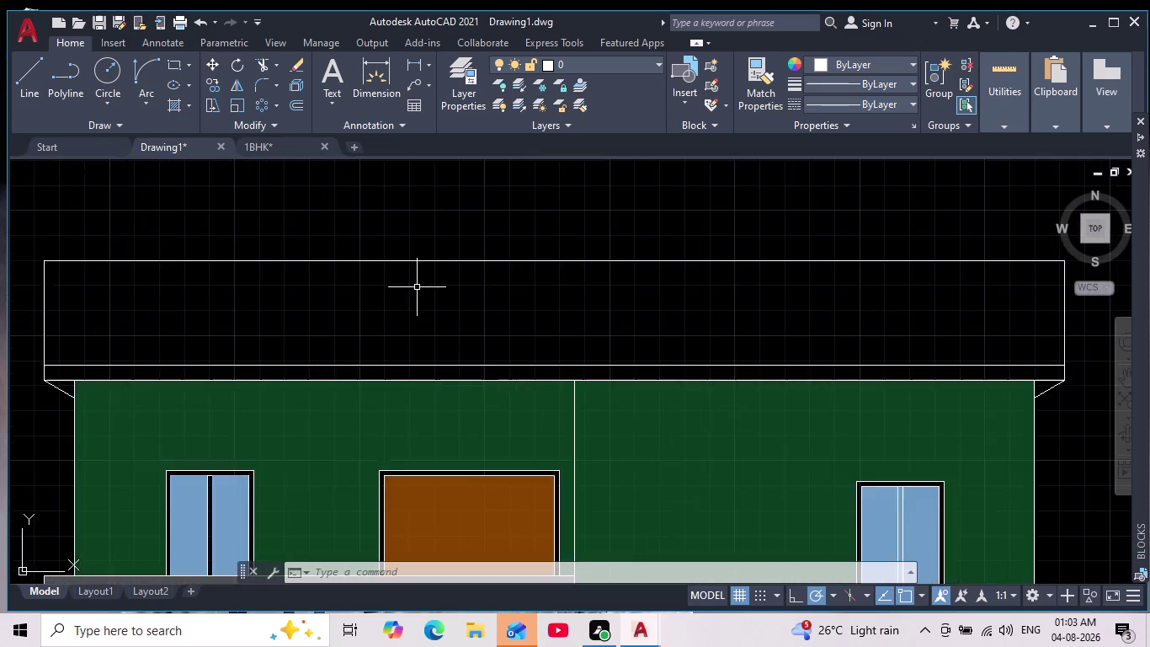
scroll(down, 3)
scroll(up, 3)
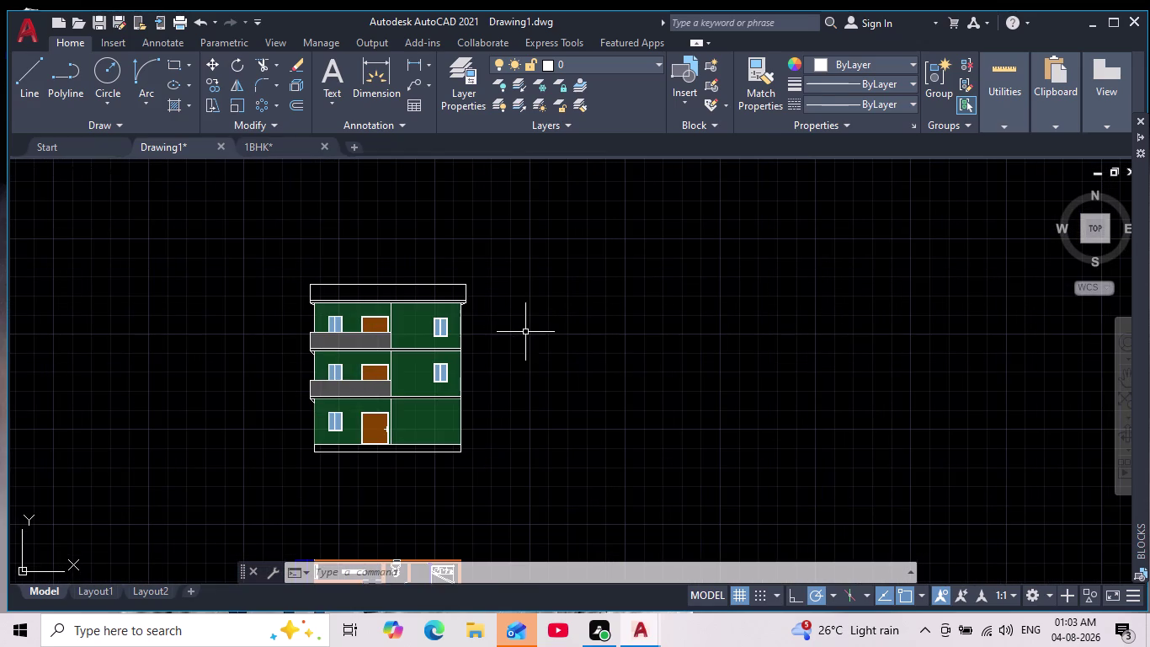
scroll(down, 3)
scroll(up, 3)
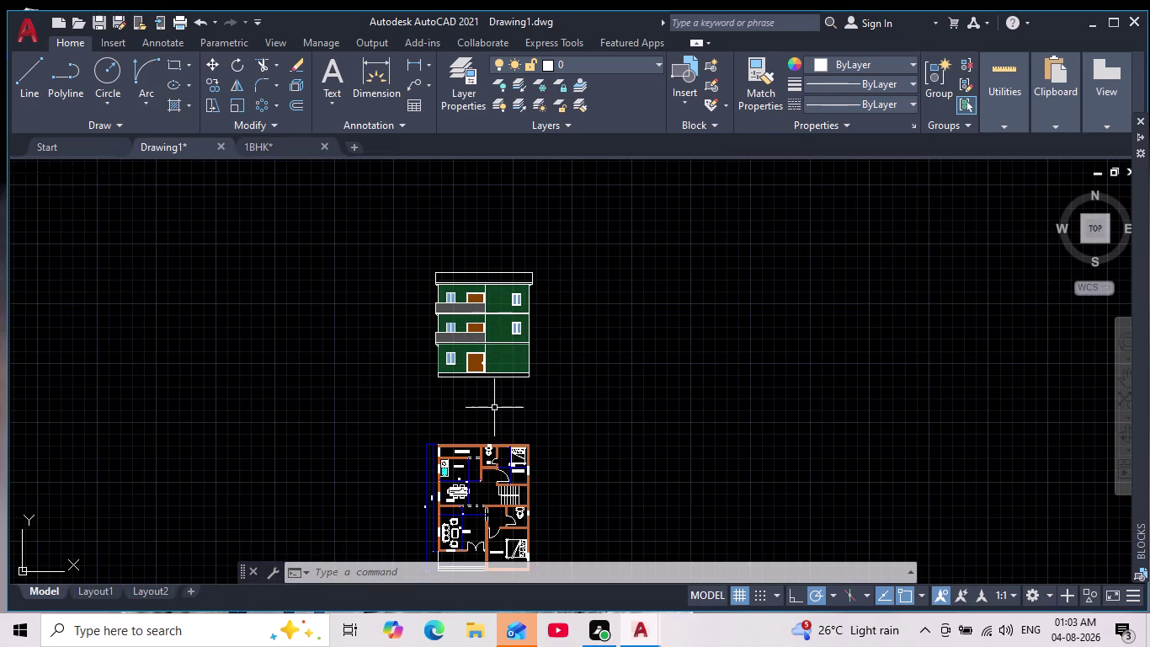
middle_drag(495, 406, 493, 450)
scroll(up, 3)
middle_drag(504, 437, 491, 480)
scroll(up, 3)
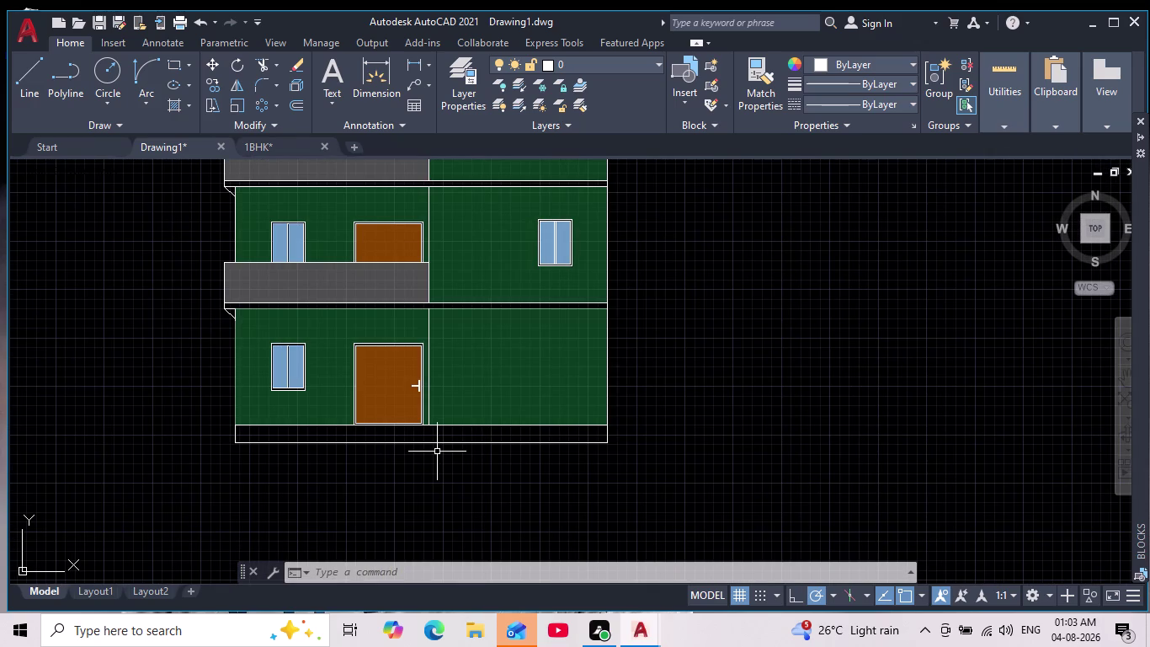
Start HATCH and choose the AR-CONC concrete pattern.
key(h)
key(Return)
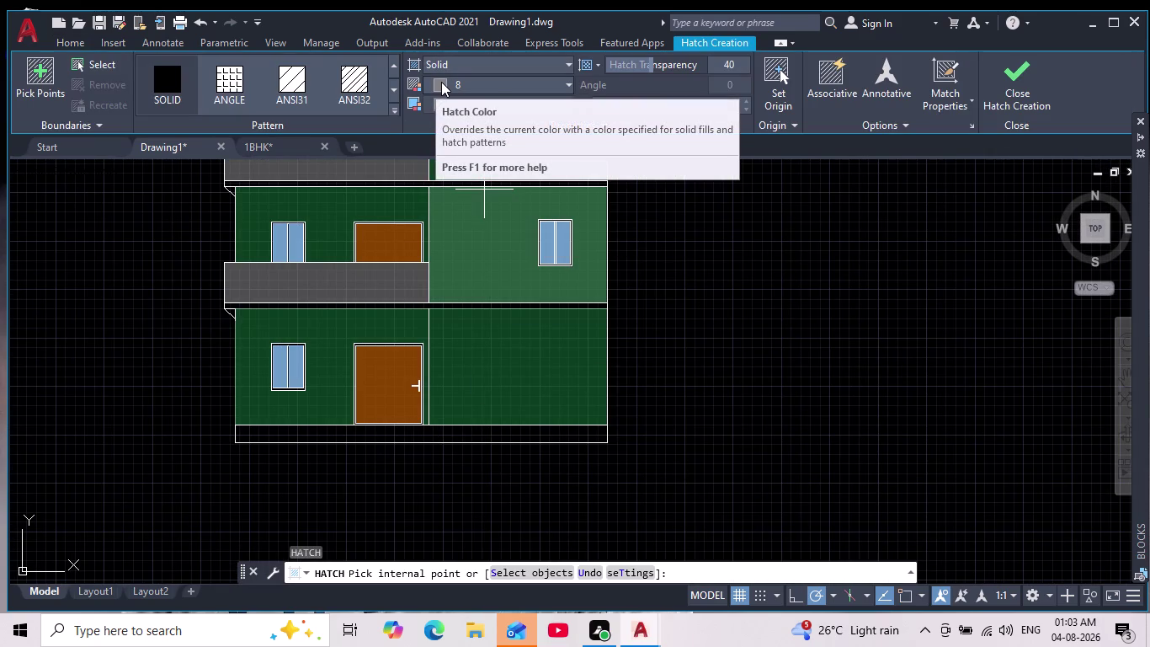
triple_click(394, 82)
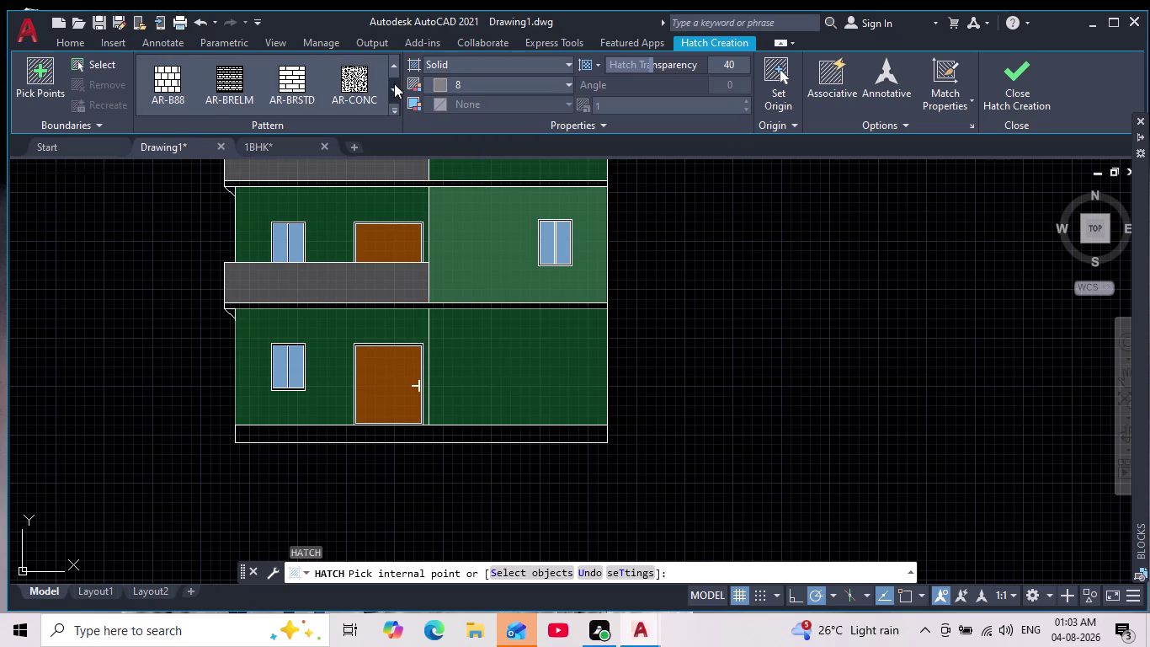
click(350, 80)
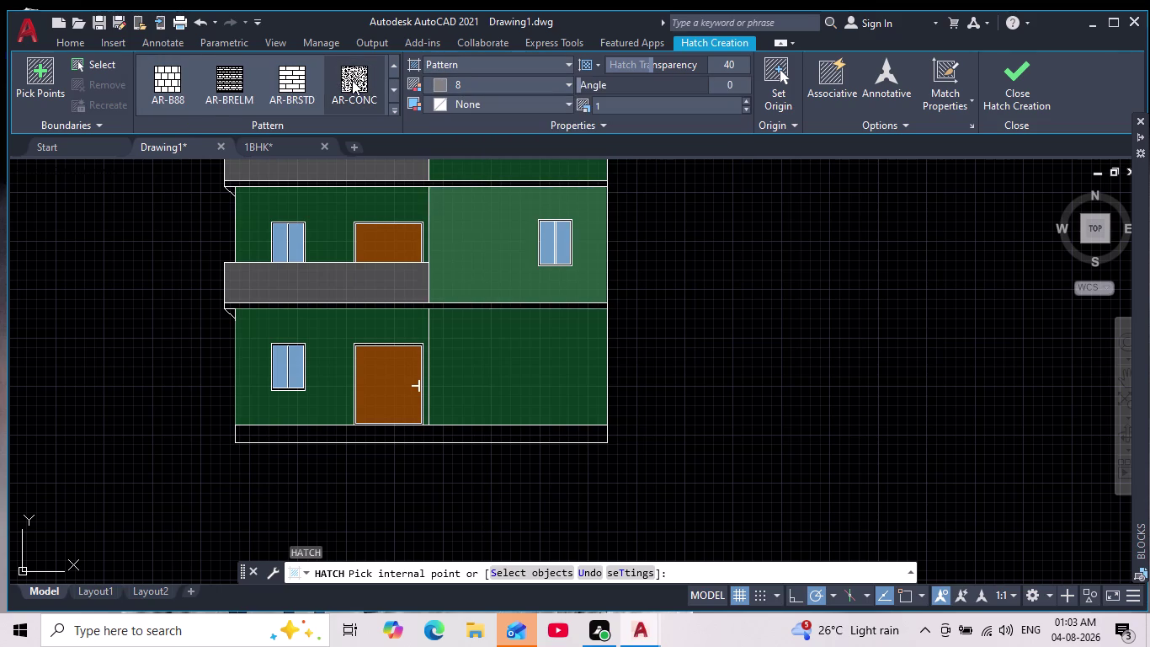
click(376, 433)
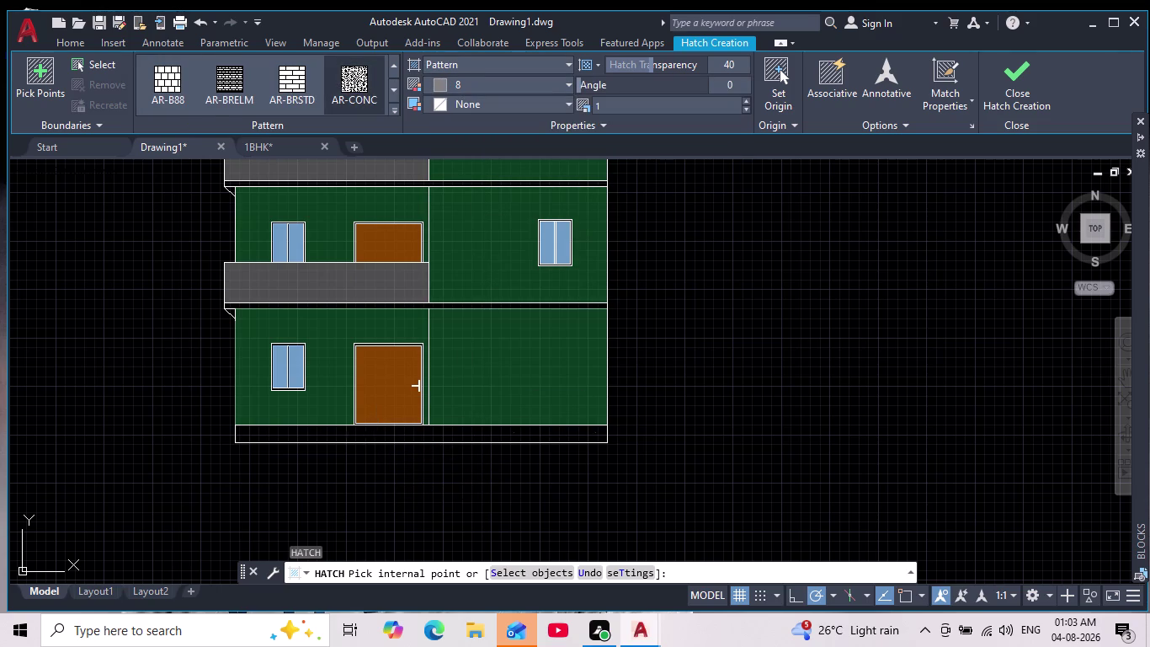
click(608, 108)
key(0)
key(Return)
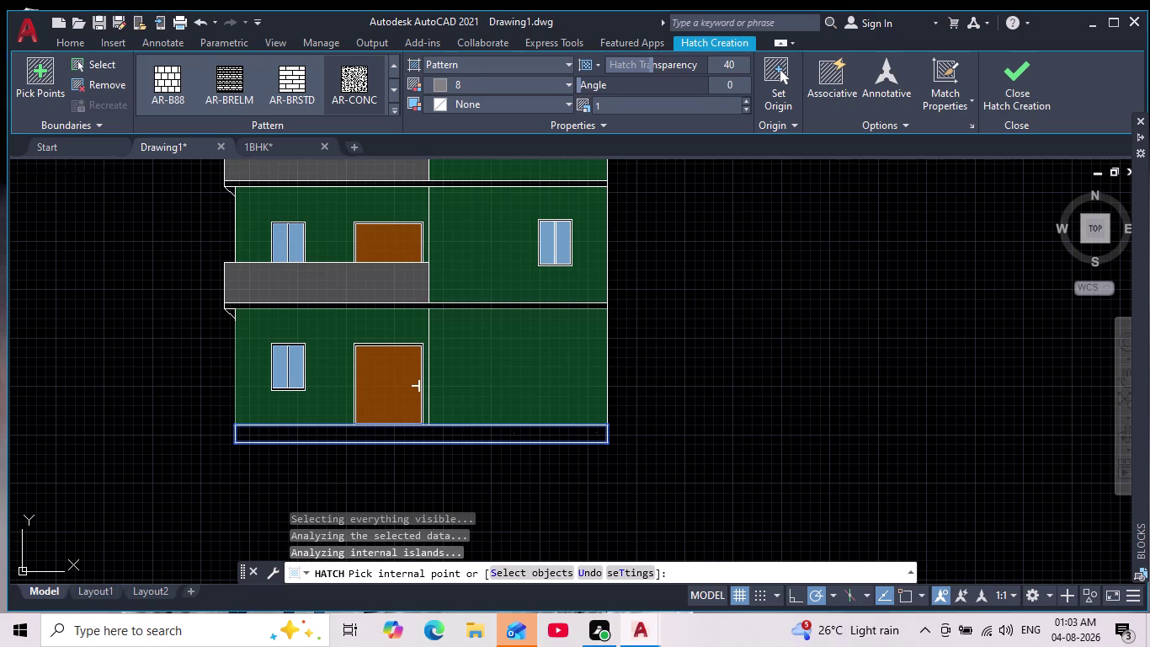
Pick inside the elevation's plinth strip as the hatch area.
click(421, 432)
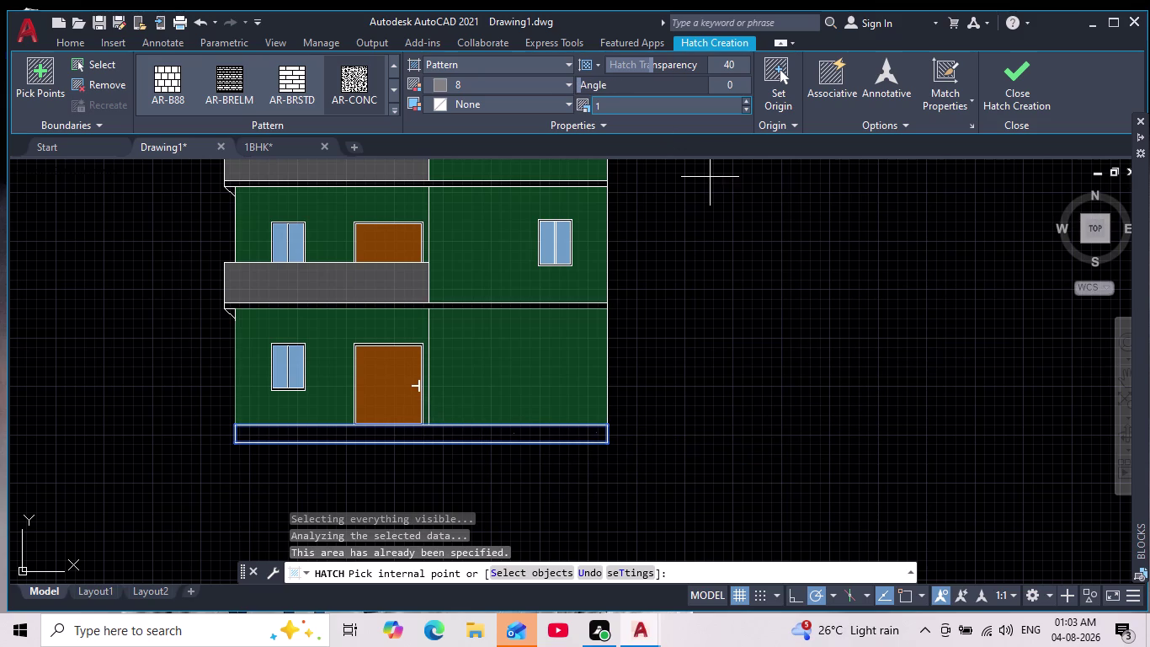
click(623, 102)
key(0)
key(Return)
click(370, 431)
scroll(up, 3)
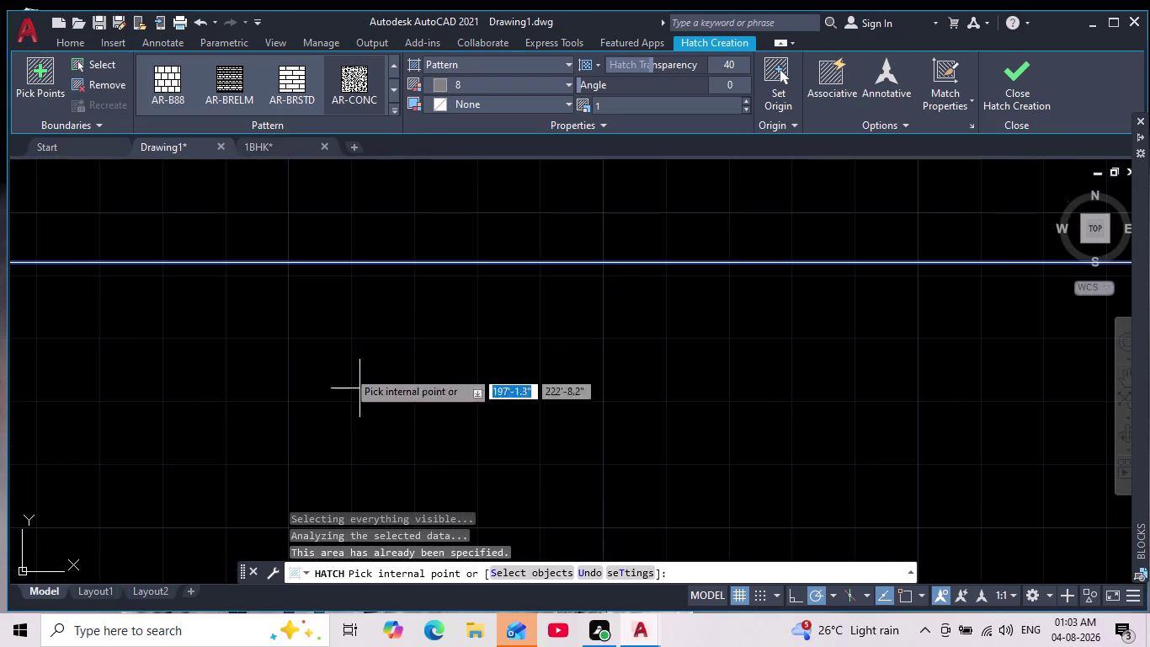
scroll(down, 3)
click(321, 303)
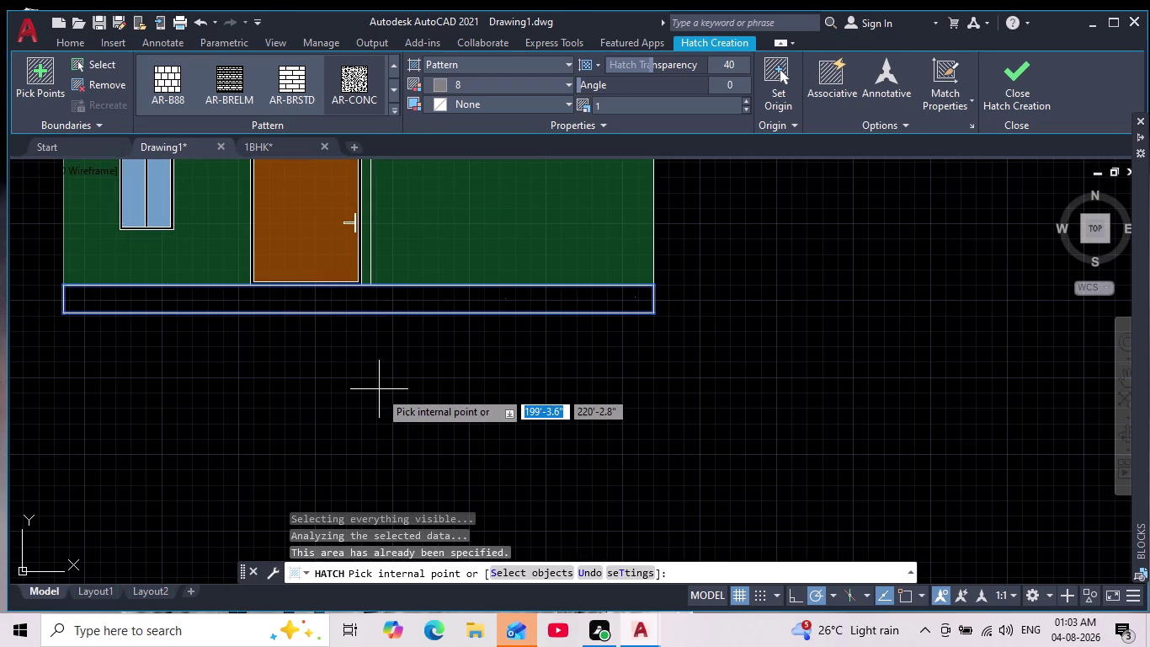
scroll(down, 3)
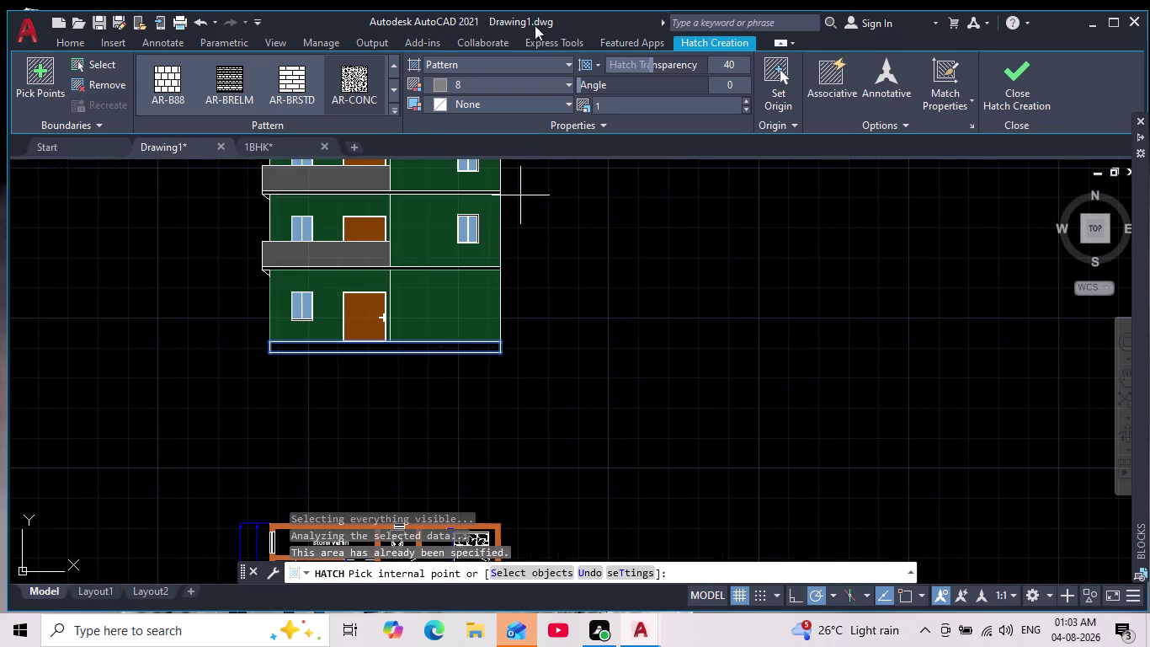
Set the hatch colour to dark red (153,27,30), with the plinth back in view.
click(440, 85)
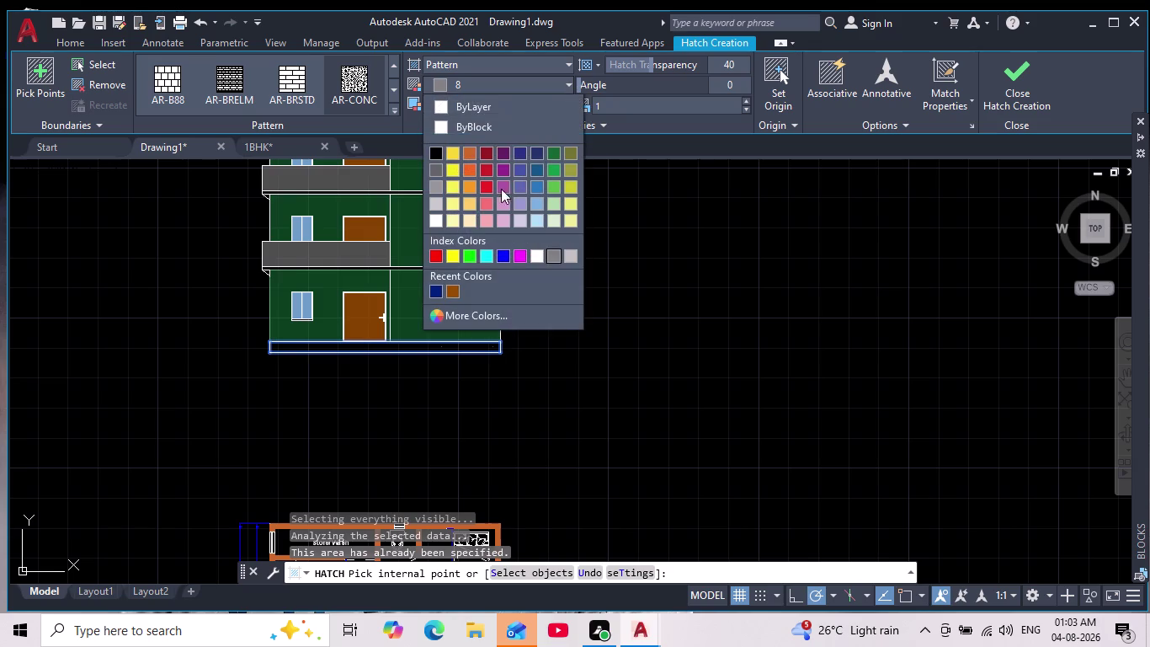
click(483, 157)
scroll(up, 3)
click(357, 309)
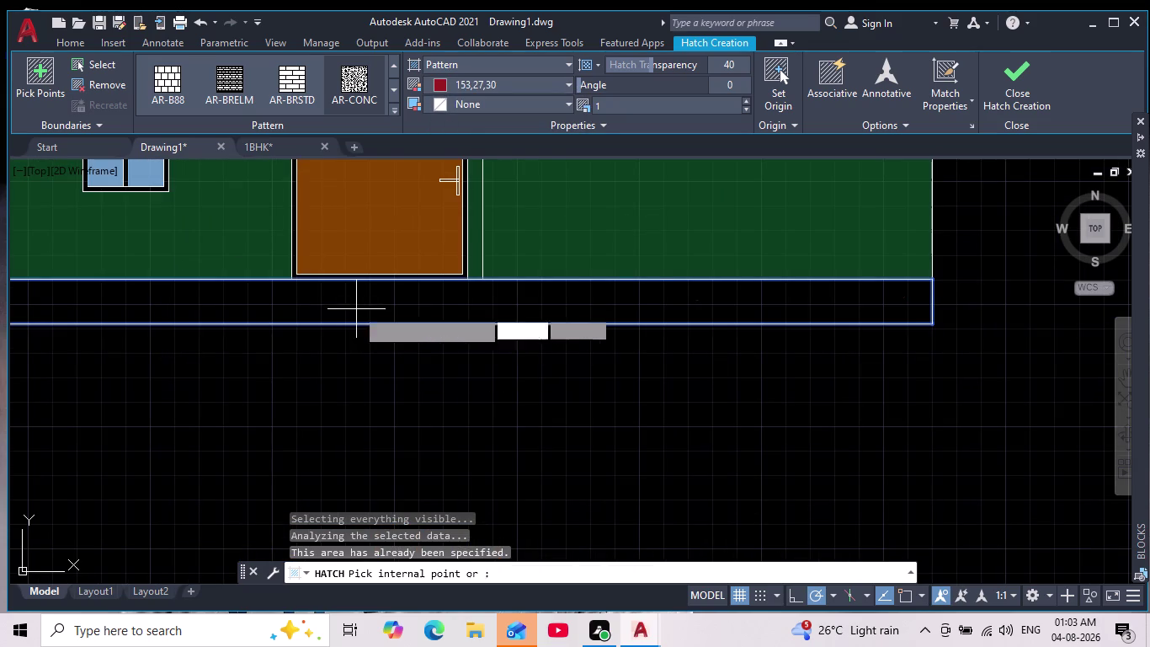
scroll(down, 3)
middle_drag(392, 342, 399, 399)
scroll(down, 3)
double_click(619, 106)
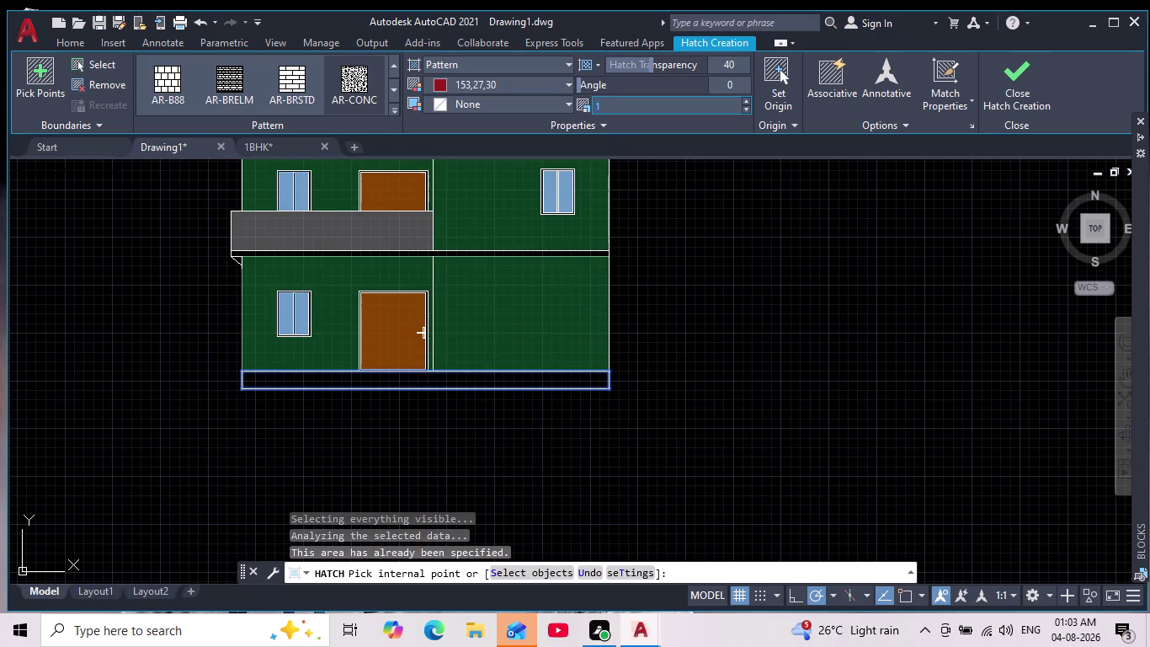
Reduce the AR-CONC hatch pattern scale to 0.9.
click(744, 106)
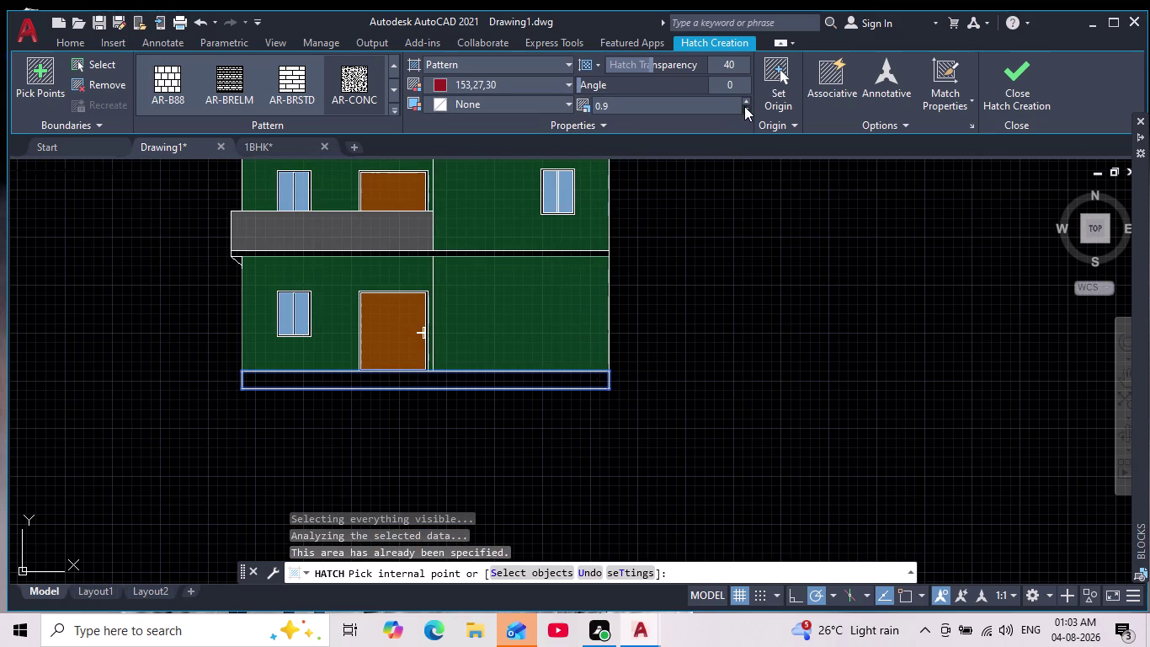
click(745, 106)
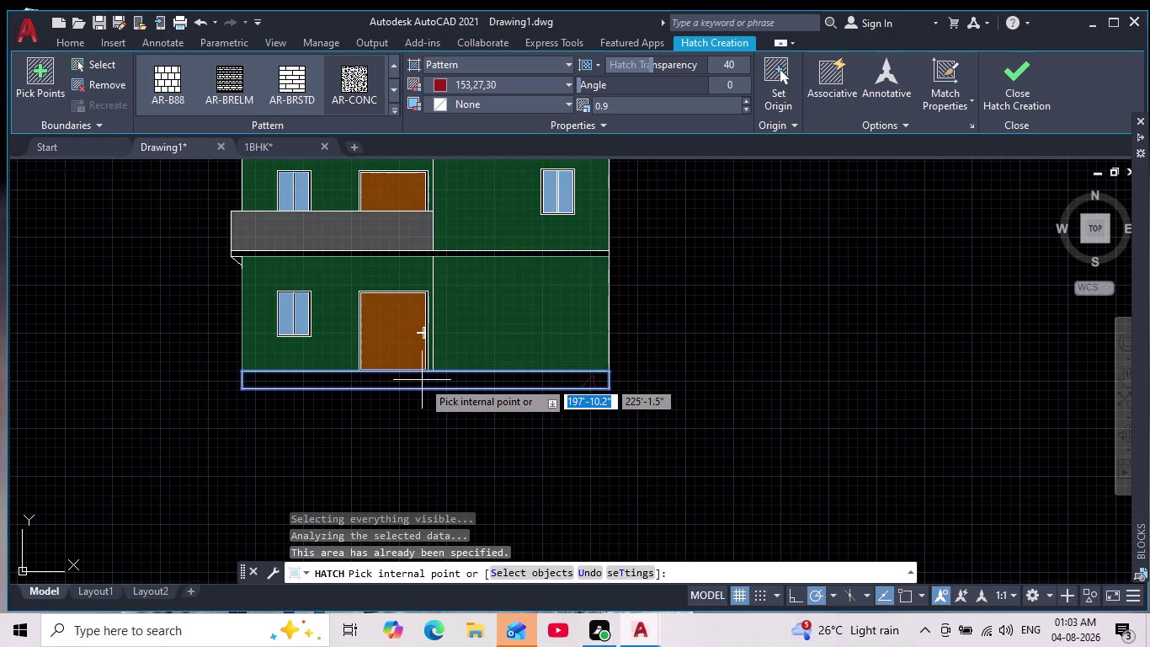
click(422, 380)
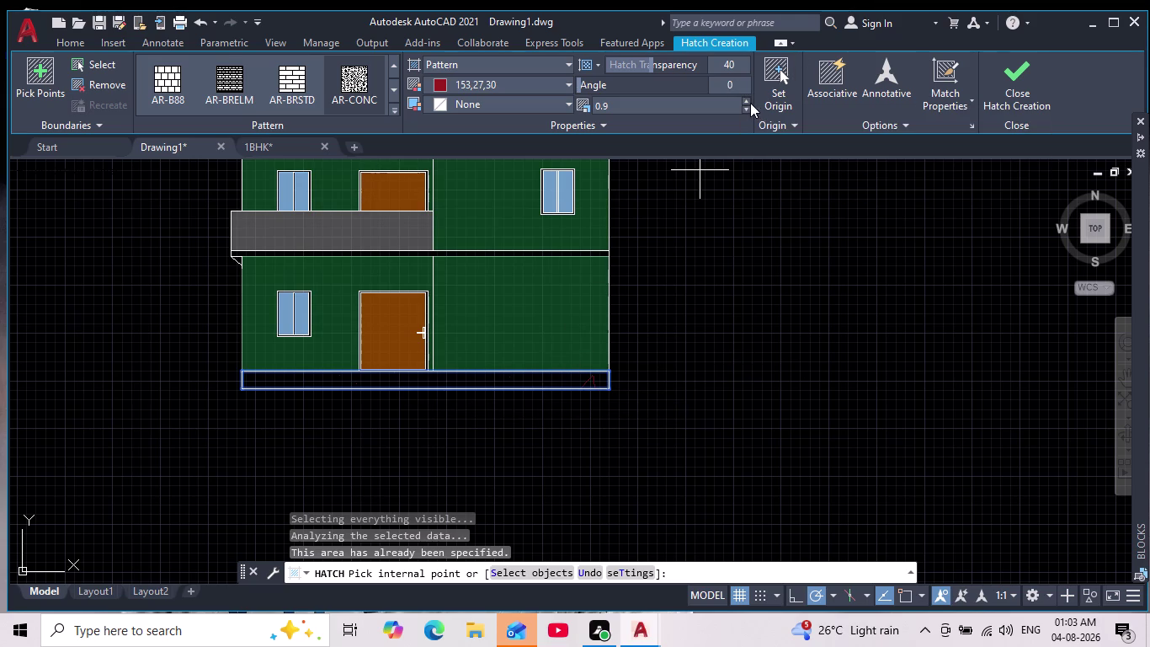
triple_click(748, 100)
double_click(743, 101)
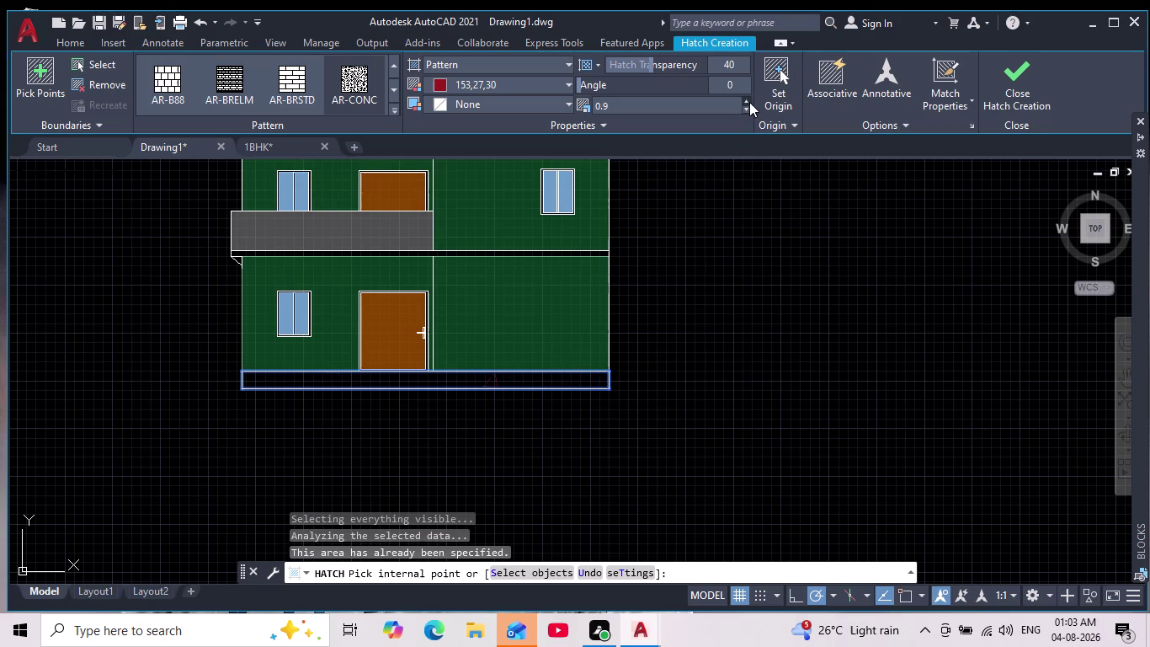
click(747, 102)
click(746, 102)
click(628, 102)
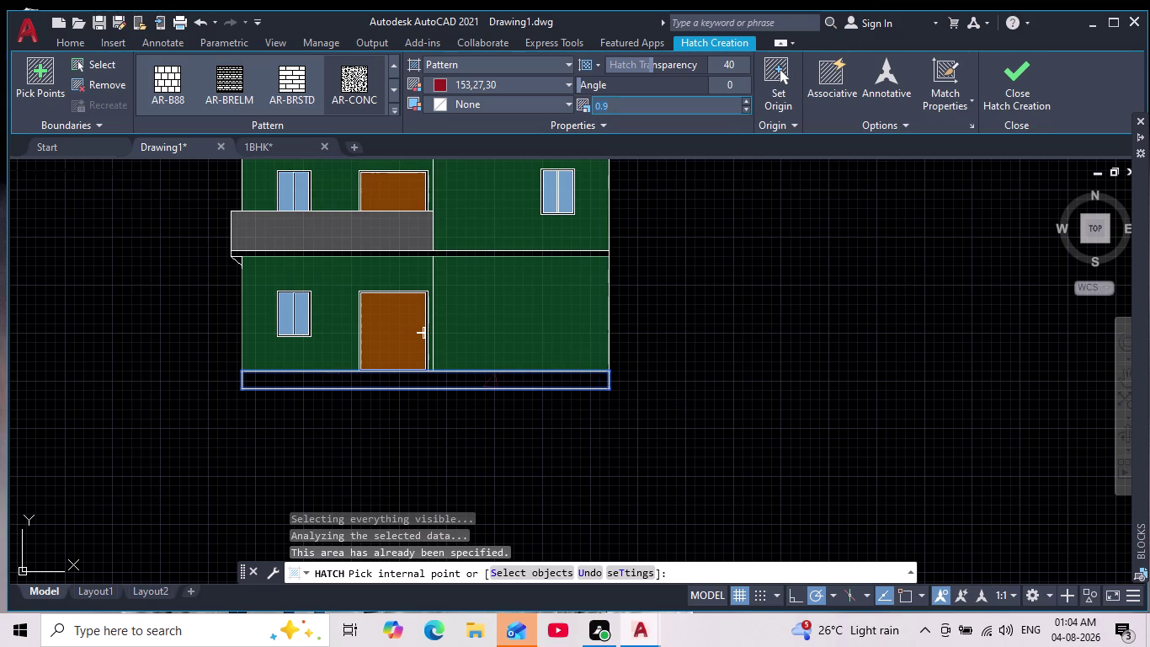
triple_click(747, 103)
double_click(747, 101)
scroll(up, 3)
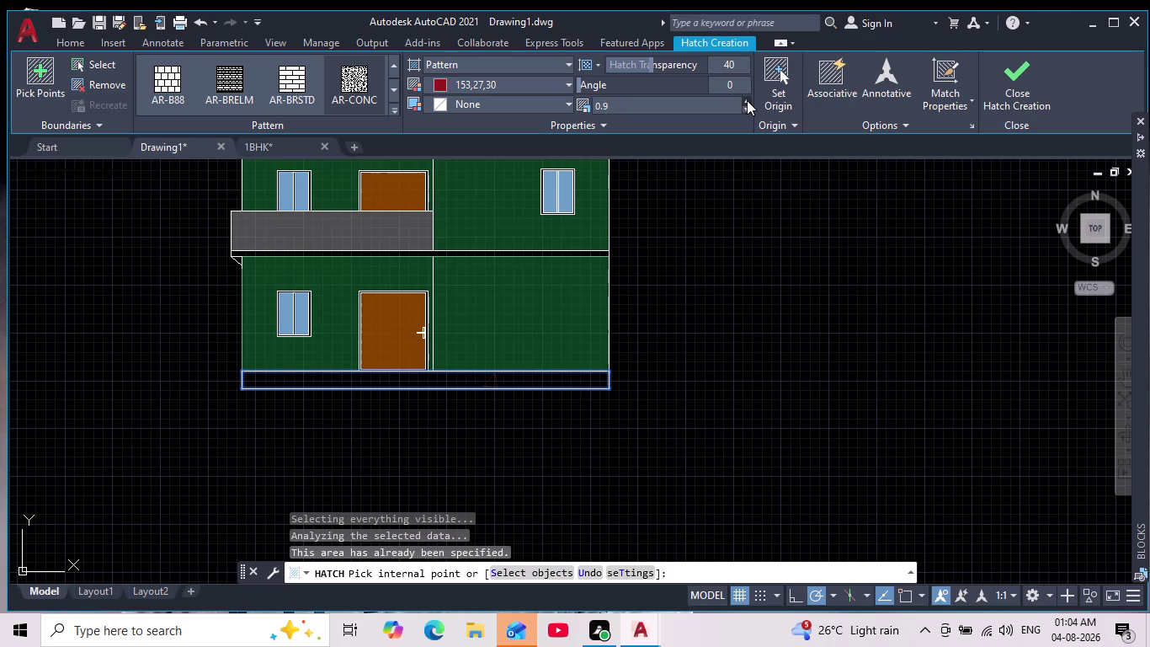
click(747, 102)
Cancel the hatch without applying it, leaving the plinth unfilled.
key(Escape)
key(Escape)
key(Escape)
key(Escape)
key(Escape)
scroll(down, 3)
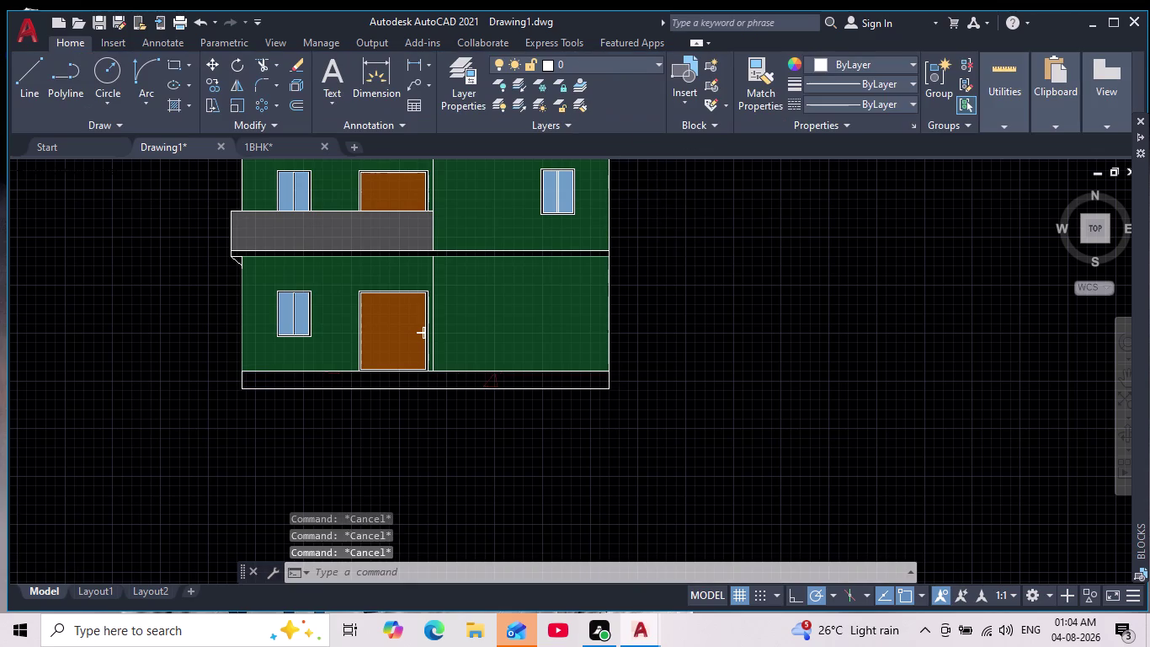
Frame the whole elevation above the floor plan and clear any pending command.
scroll(down, 3)
middle_drag(721, 322, 638, 389)
scroll(up, 3)
middle_drag(628, 370, 605, 405)
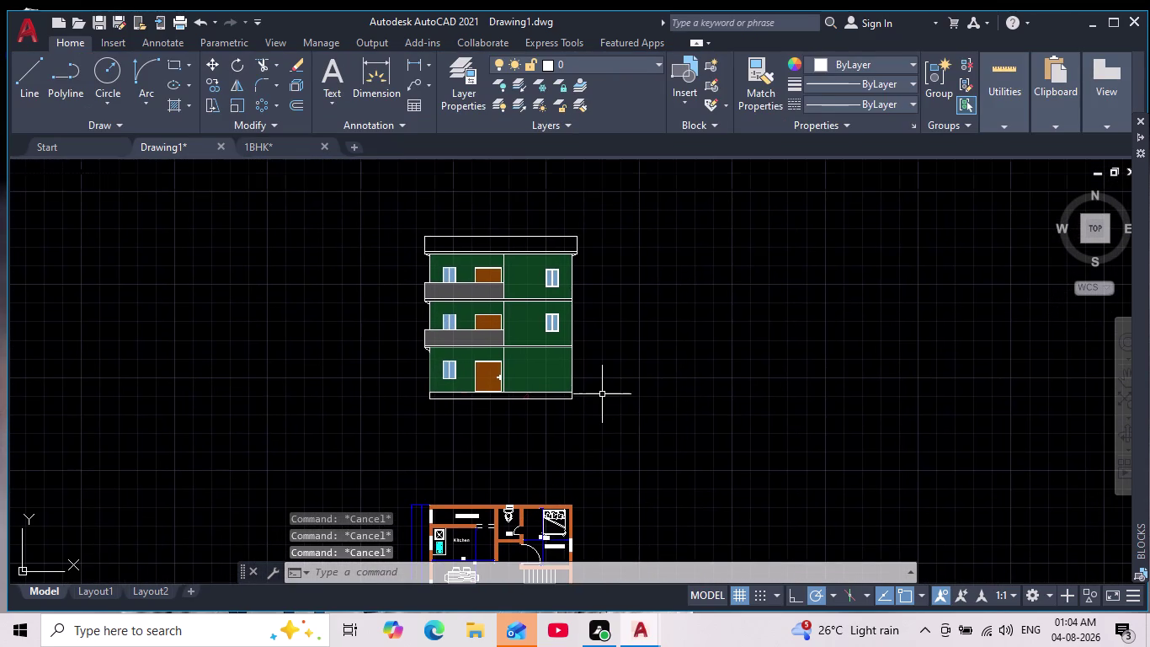
key(Escape)
key(Escape)
key(Escape)
key(Escape)
key(Escape)
Start HATCH and switch the fill type to solid colour.
key(h)
key(Return)
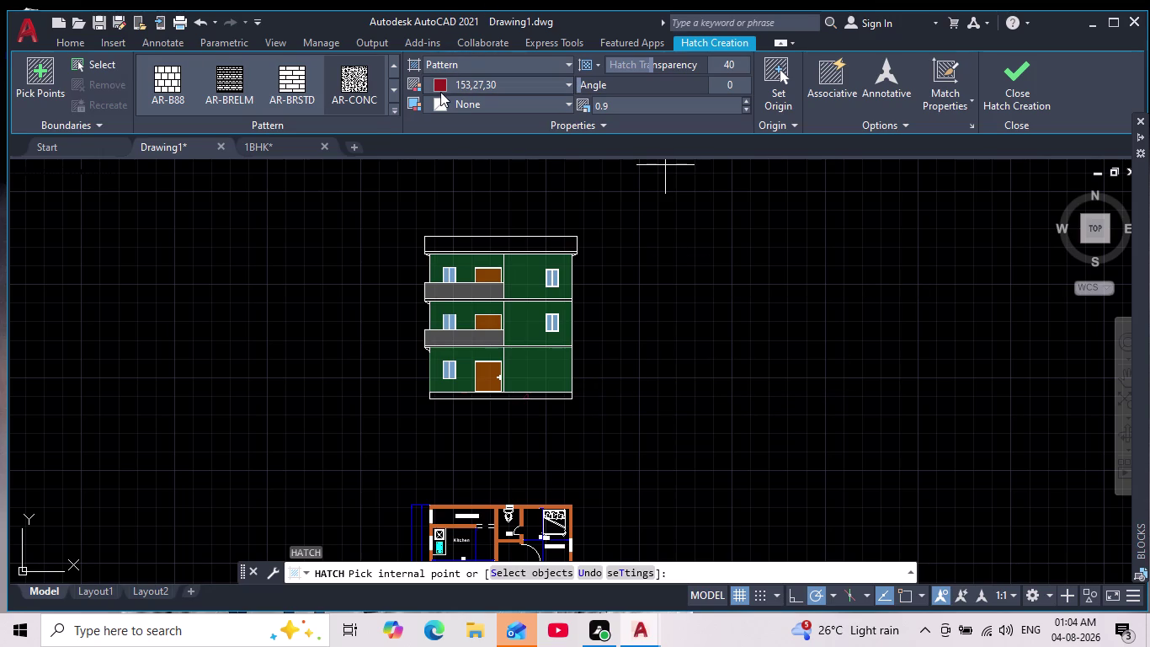
click(442, 90)
click(441, 78)
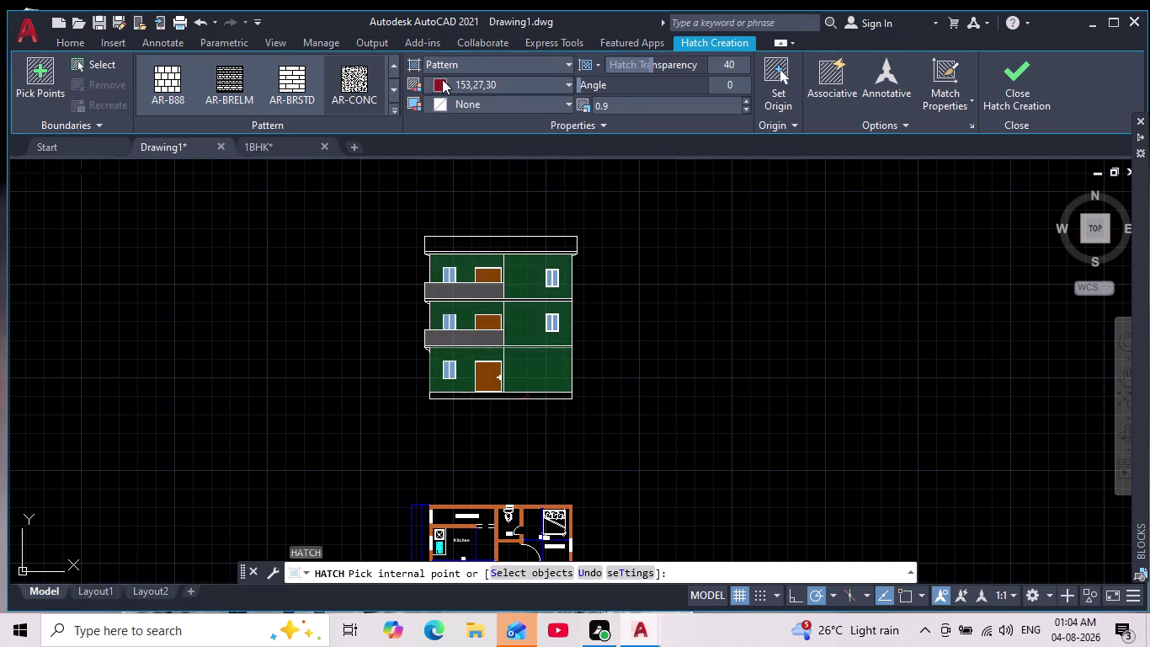
click(444, 65)
click(445, 80)
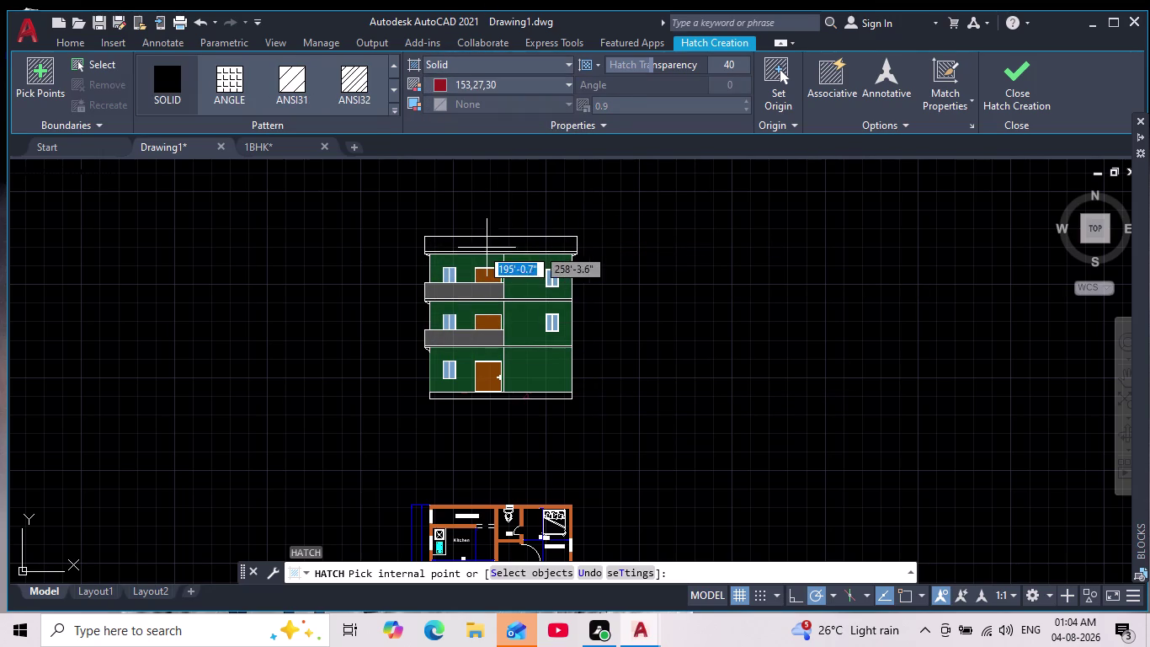
Fill the roof parapet band with solid dark red, then end the hatch command.
scroll(up, 3)
click(474, 244)
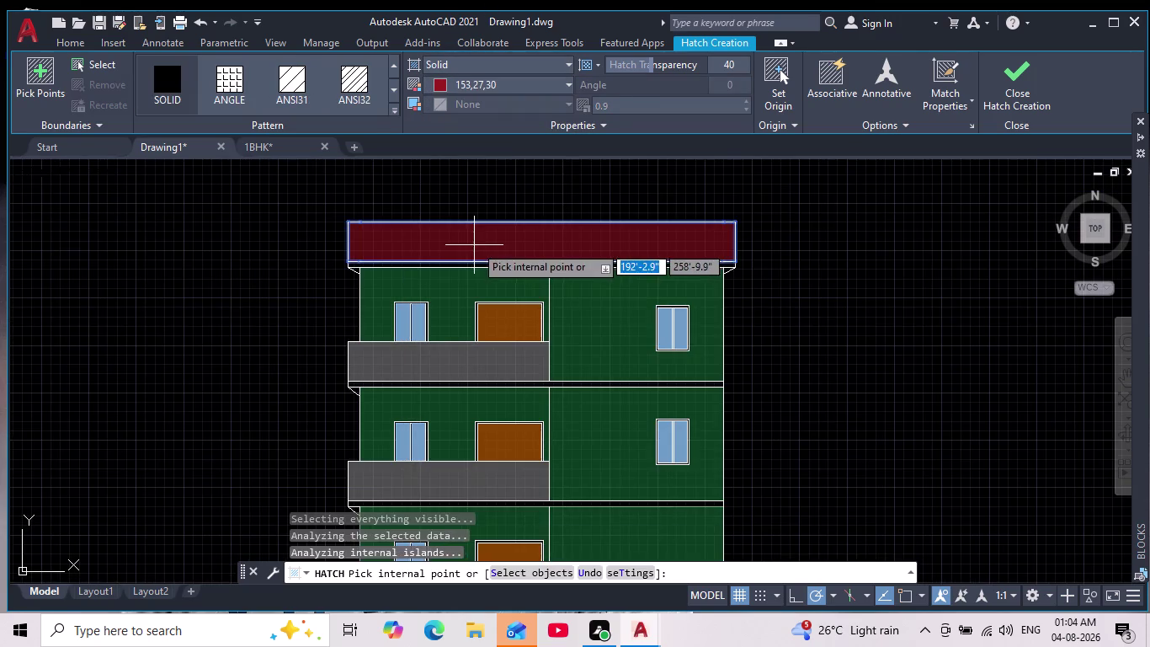
scroll(down, 3)
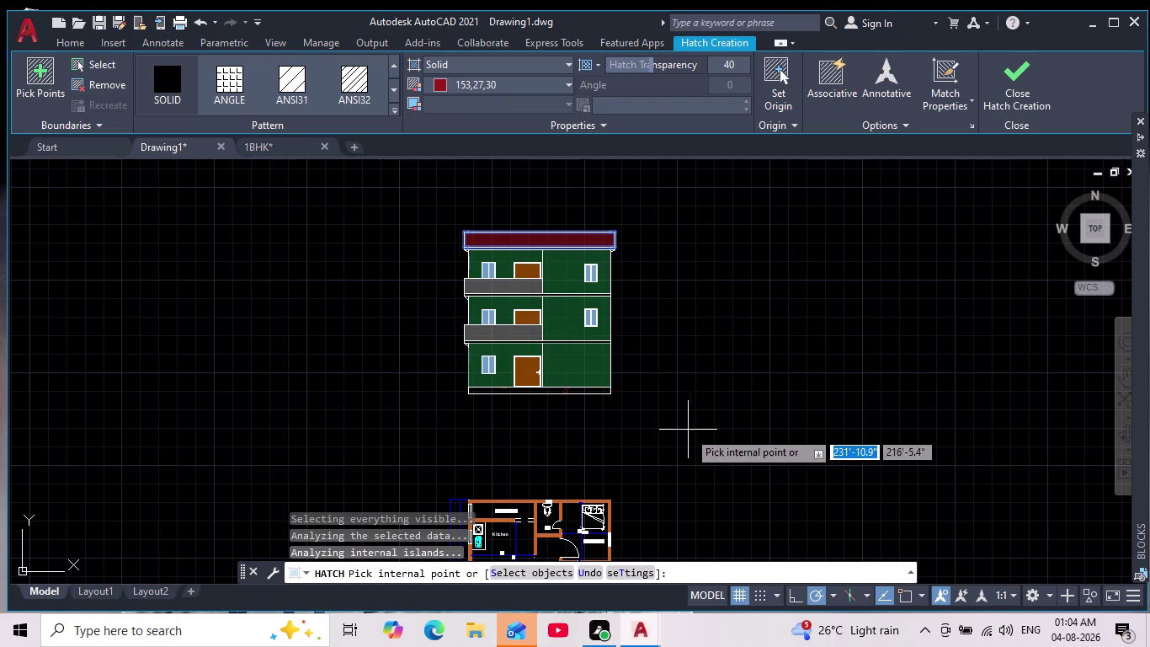
key(Escape)
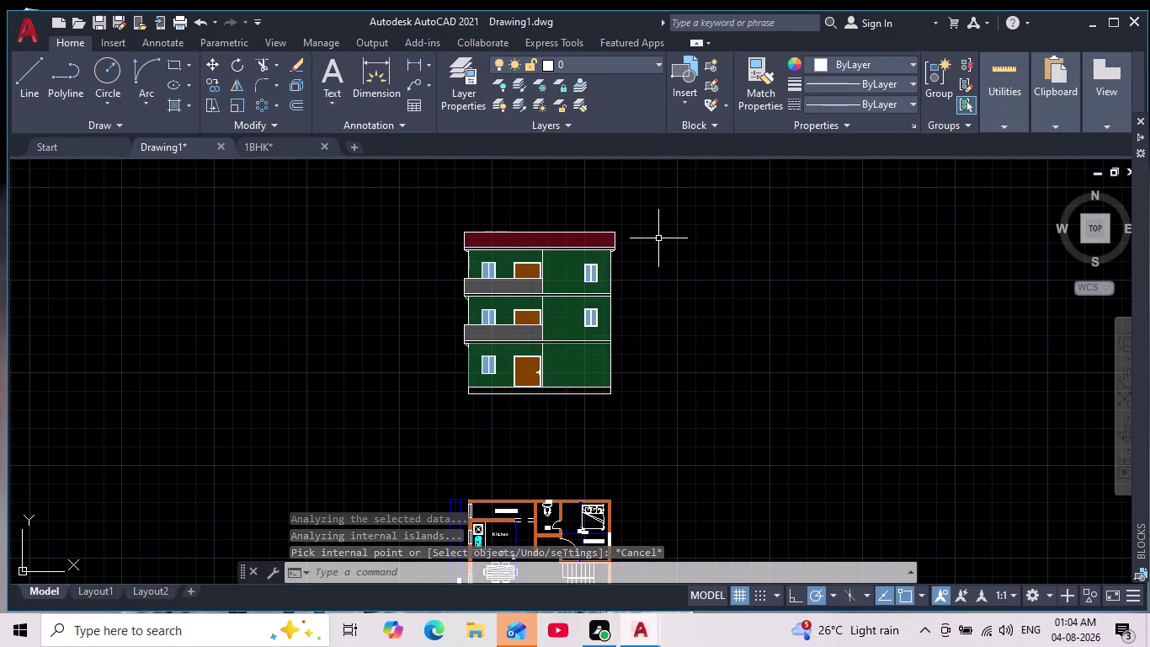
scroll(up, 3)
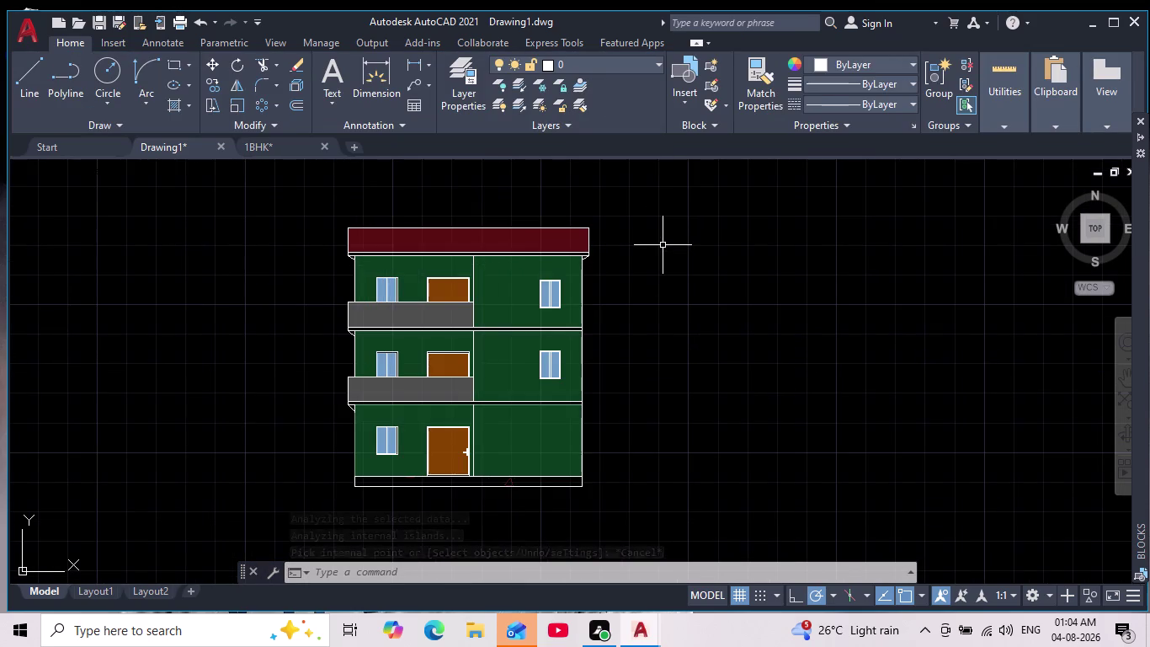
key(Escape)
key(Escape)
scroll(up, 3)
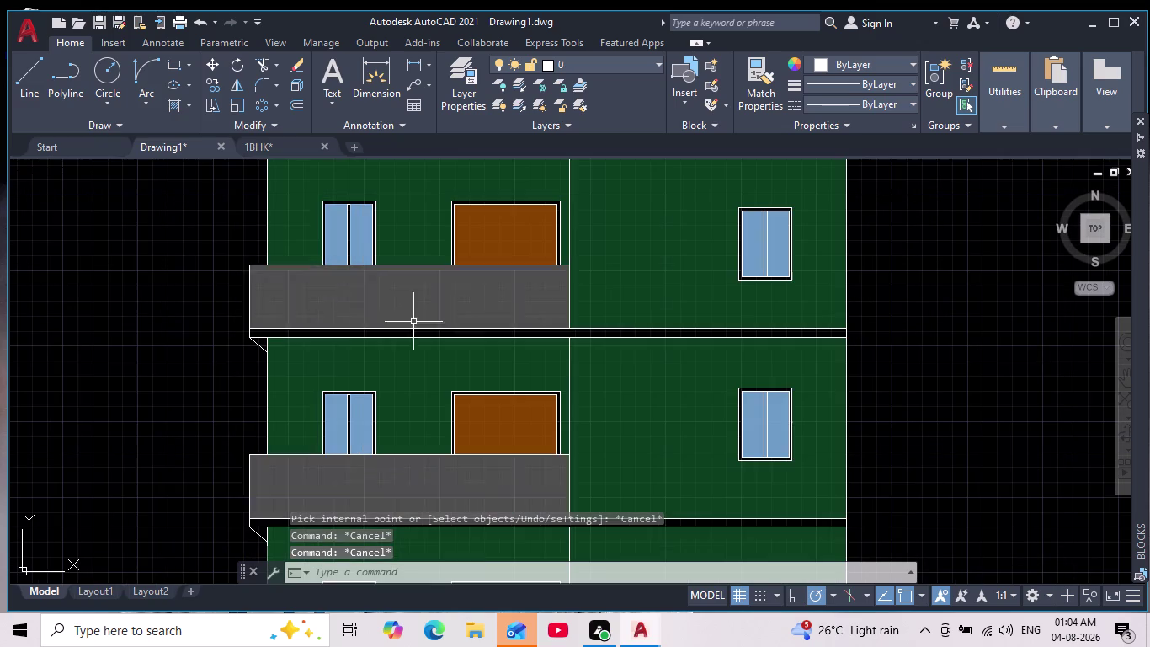
Delete the grey balcony fill and start a new hatch.
click(405, 298)
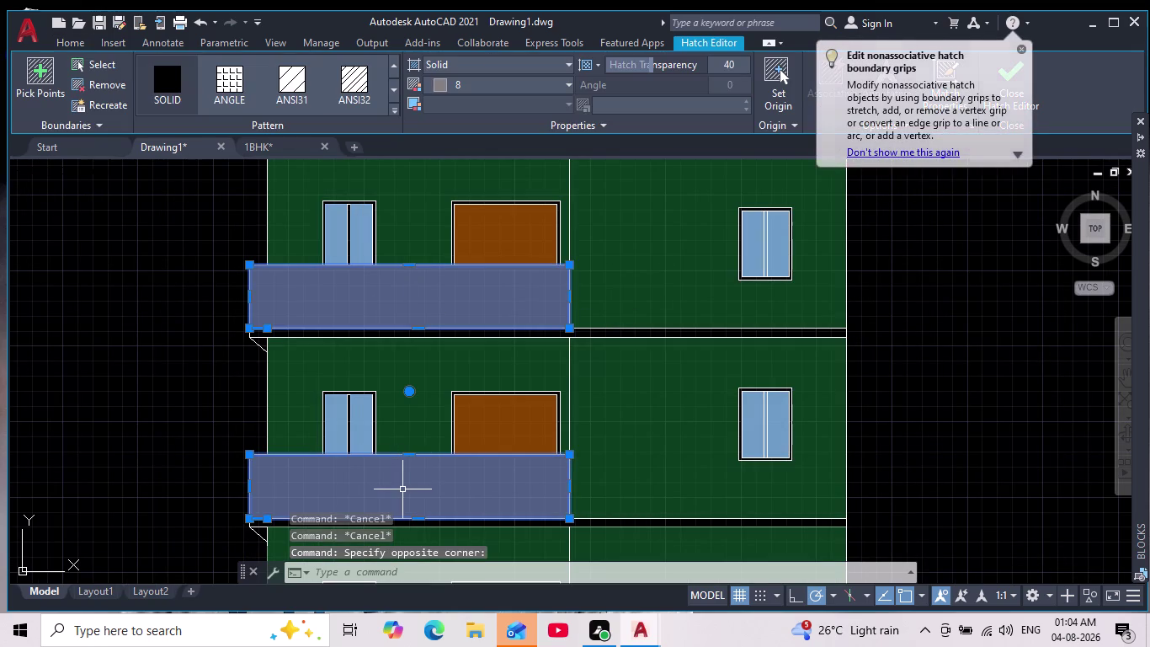
key(Delete)
key(h)
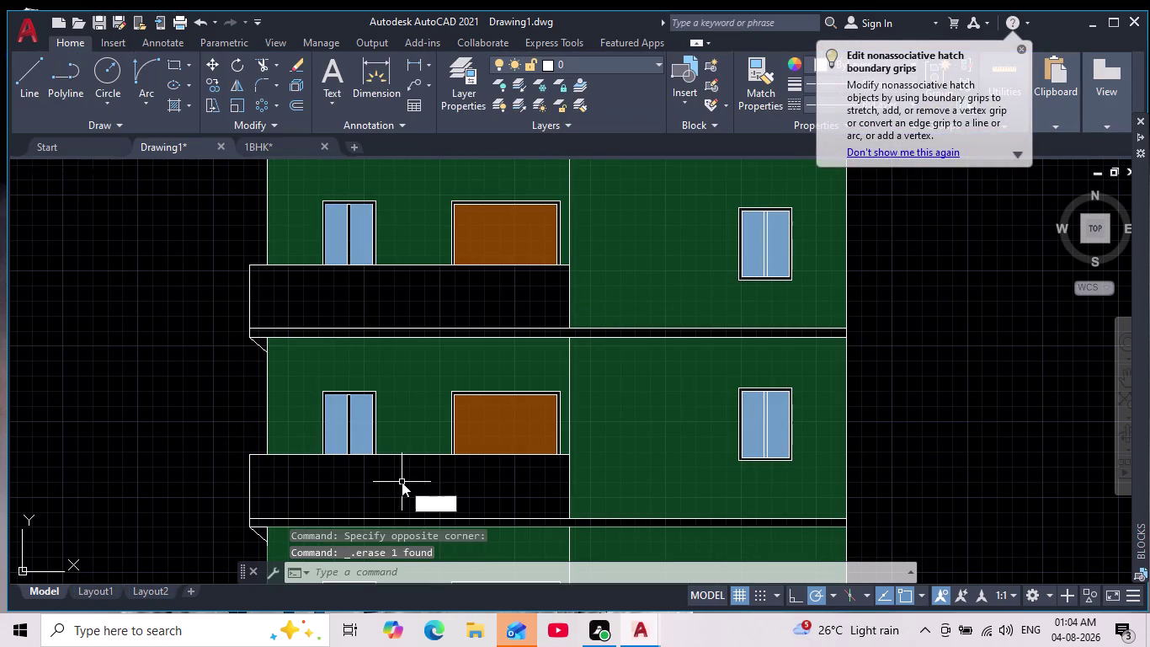
key(Return)
Fill the upper and lower balcony slabs with solid red (153,27,30).
click(400, 295)
scroll(down, 3)
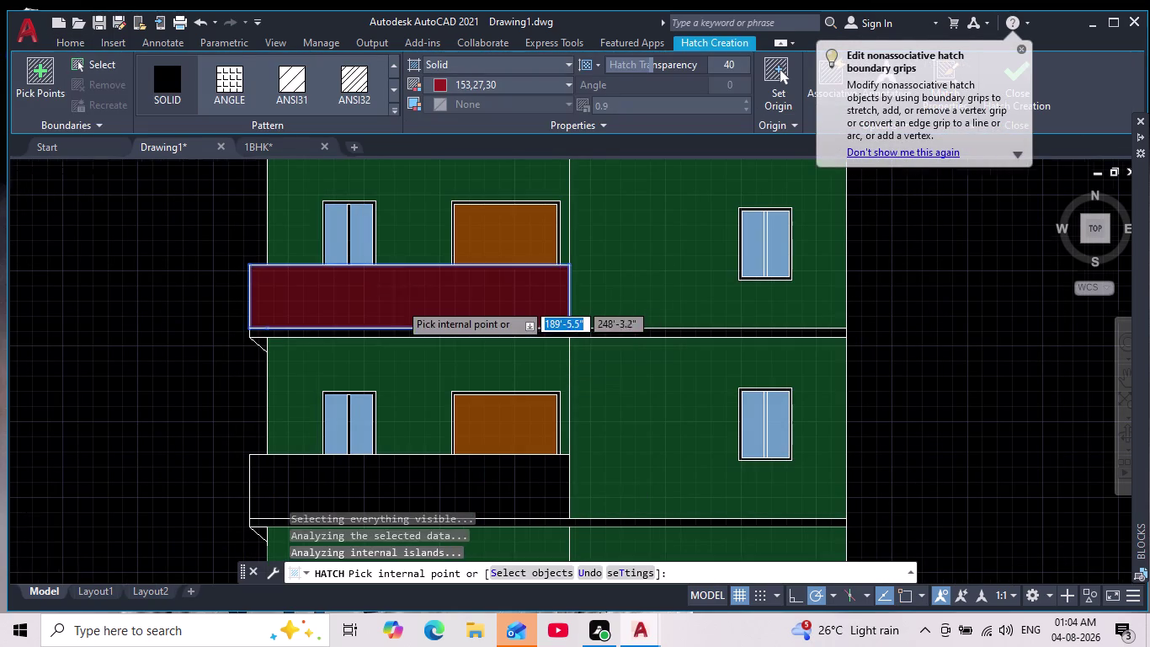
scroll(down, 3)
scroll(up, 3)
click(385, 382)
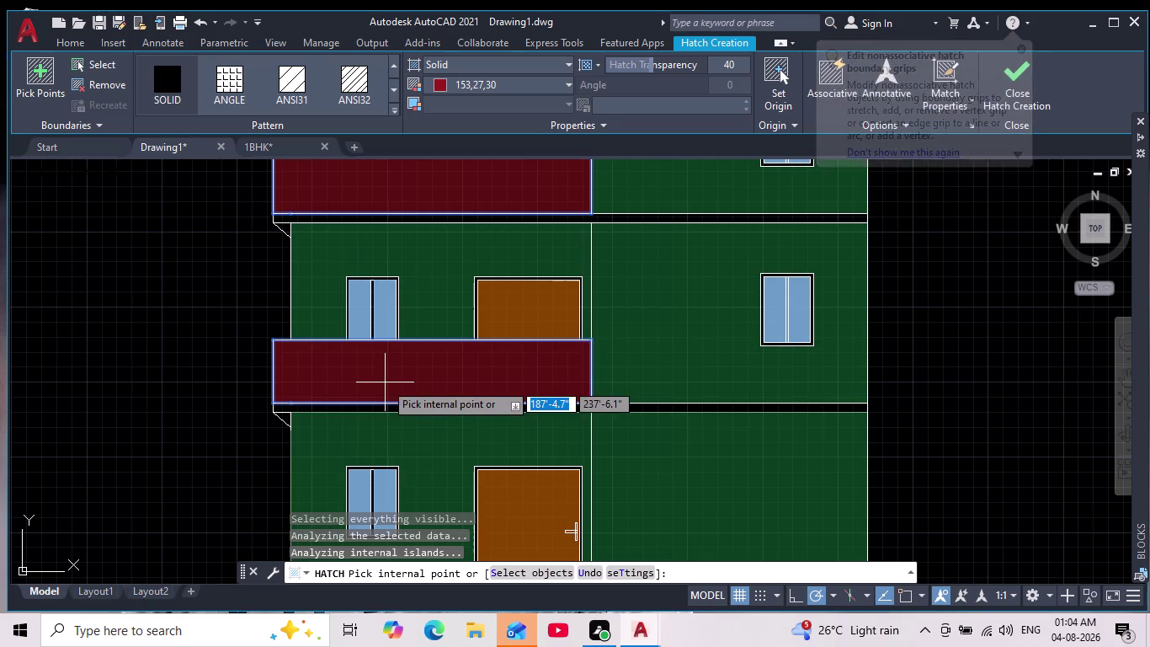
key(Escape)
Zoom out and recentre the view on the whole elevation.
scroll(down, 3)
middle_drag(239, 404, 297, 378)
scroll(up, 3)
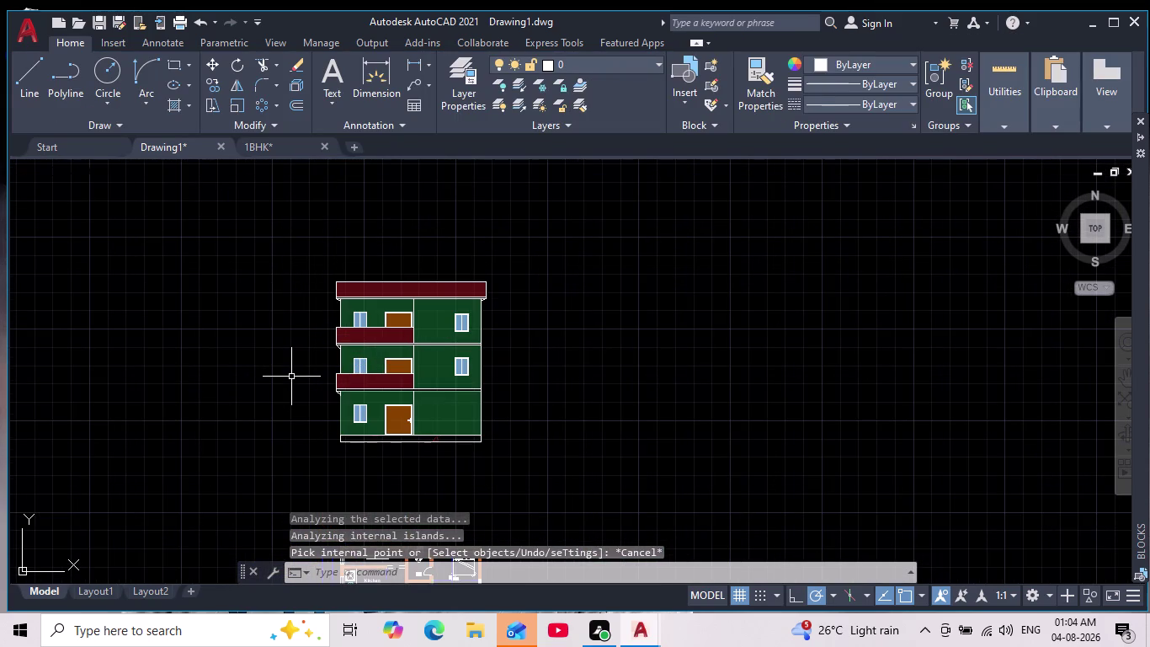
scroll(up, 3)
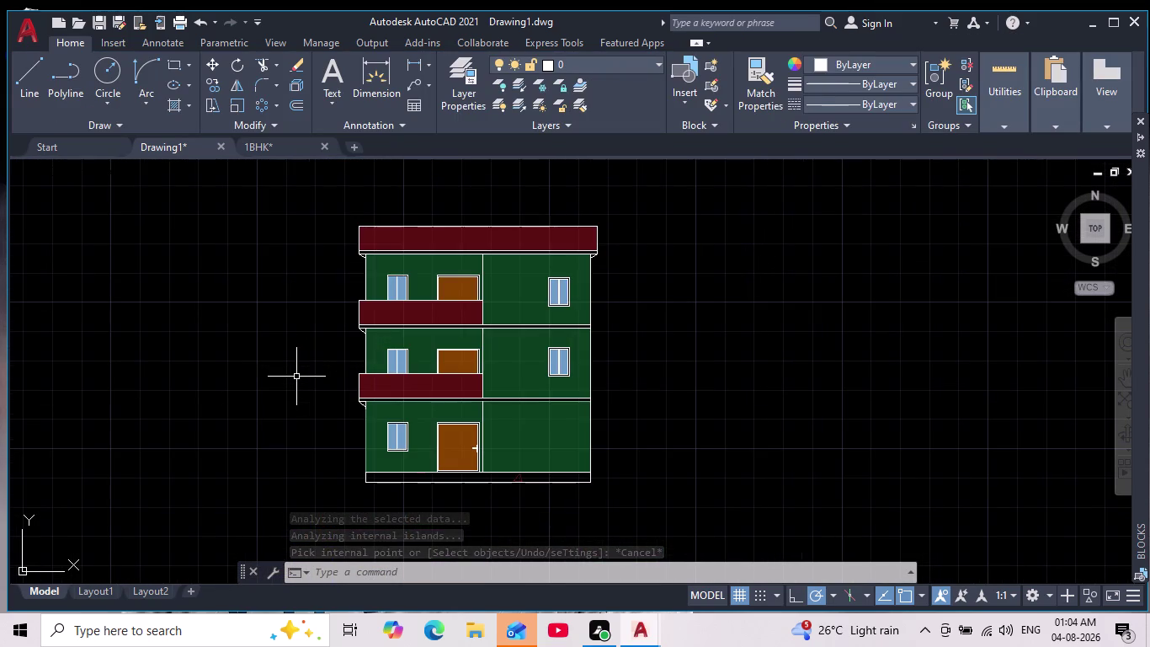
scroll(up, 3)
middle_drag(301, 399, 289, 458)
scroll(down, 3)
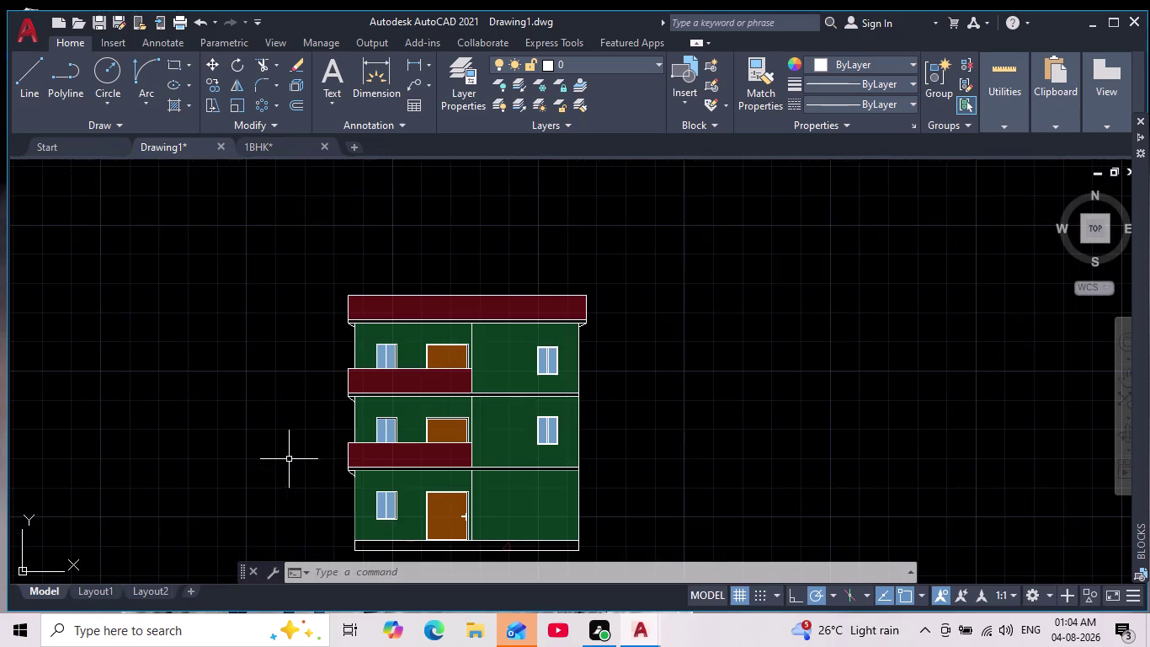
Fill the small triangular balcony bracket with a red hatch.
scroll(down, 3)
scroll(up, 3)
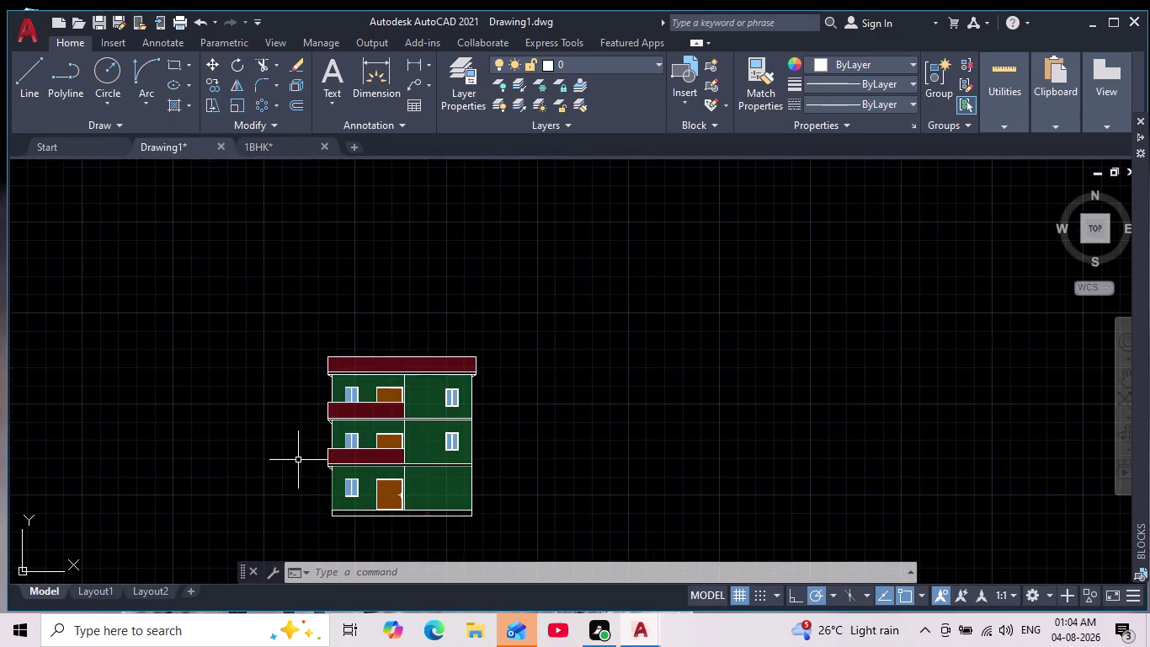
middle_drag(301, 466, 334, 361)
scroll(down, 3)
scroll(up, 3)
middle_drag(339, 386, 313, 496)
scroll(up, 3)
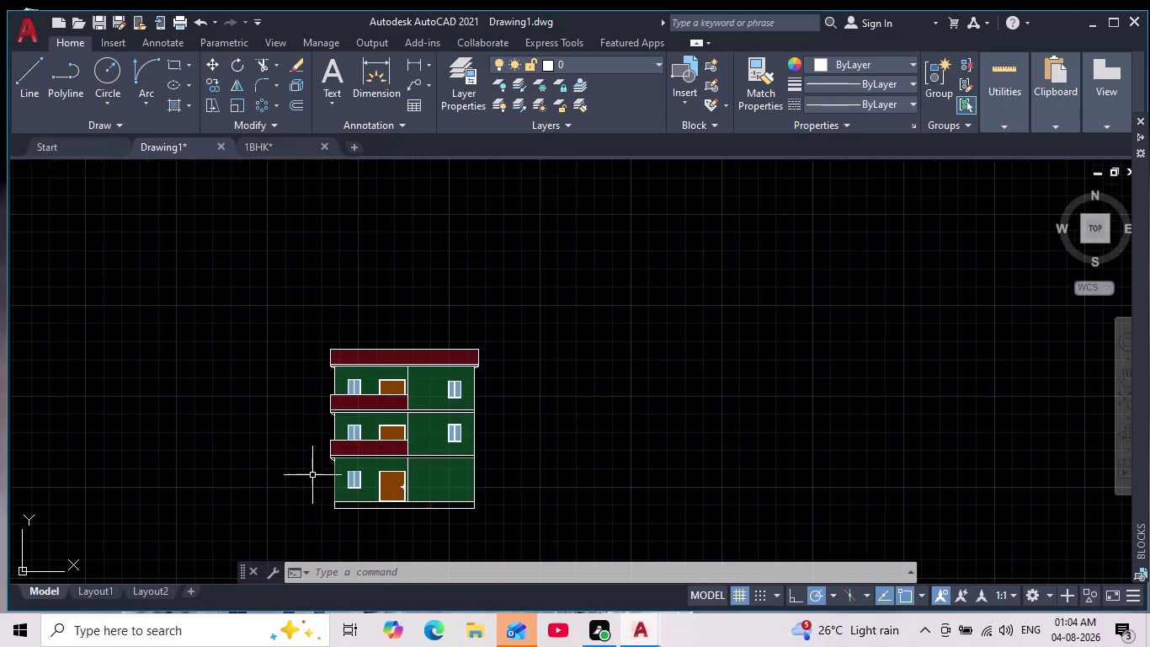
scroll(up, 3)
key(h)
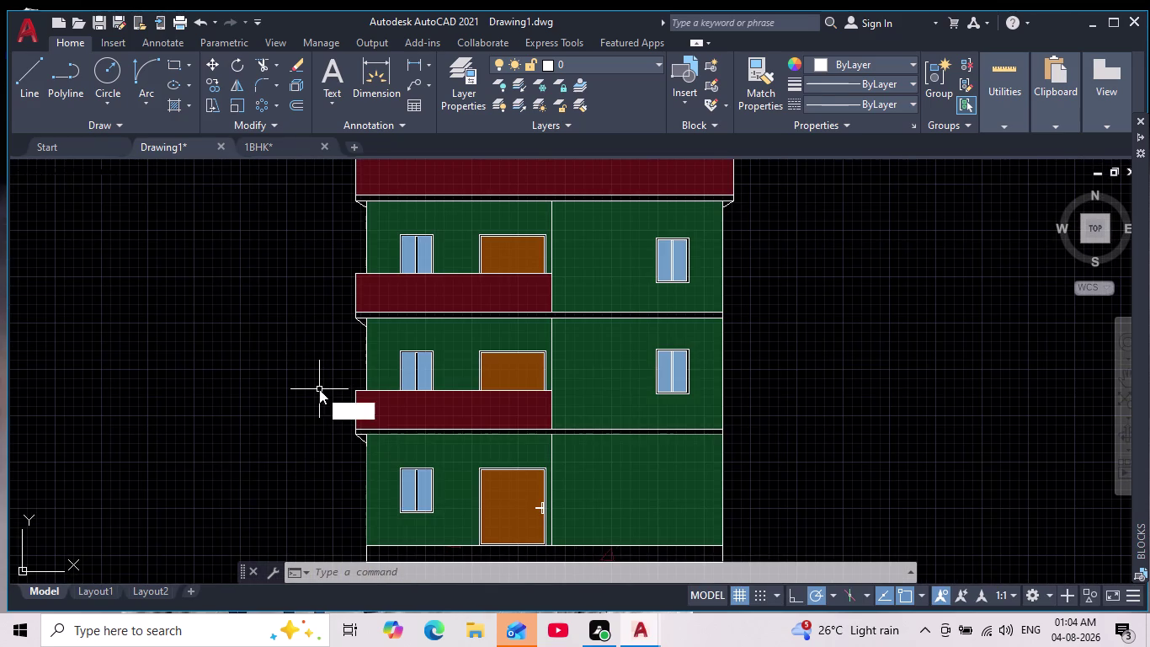
key(Return)
scroll(up, 3)
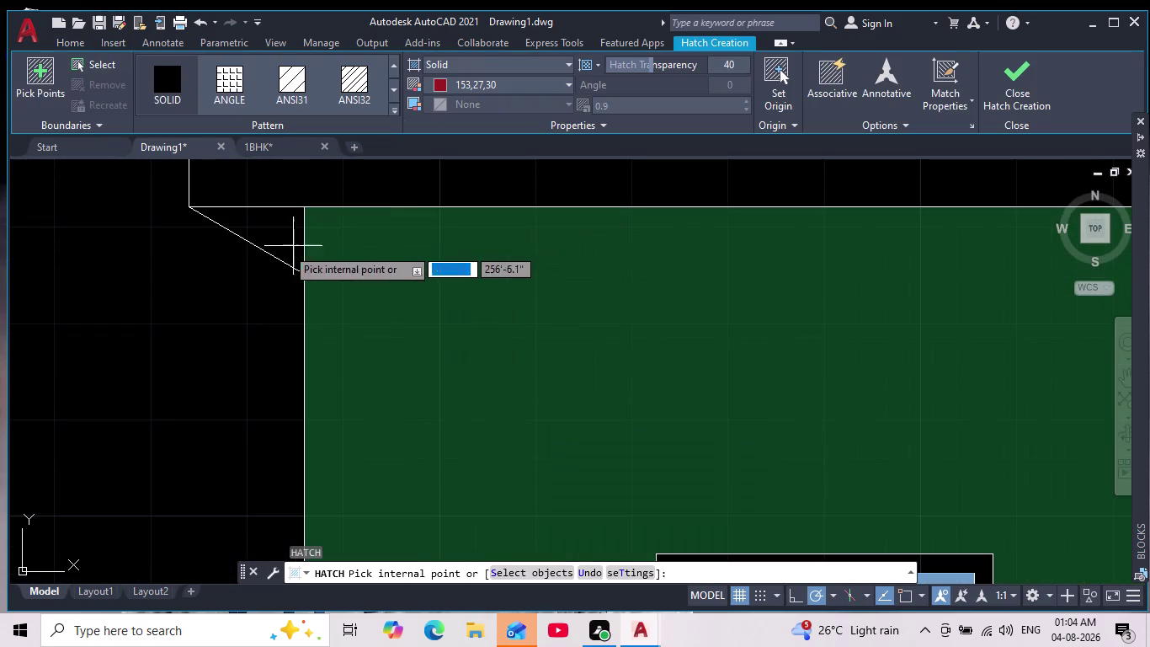
click(288, 227)
scroll(down, 3)
middle_drag(221, 376, 253, 272)
scroll(down, 3)
middle_drag(239, 540, 275, 425)
scroll(up, 3)
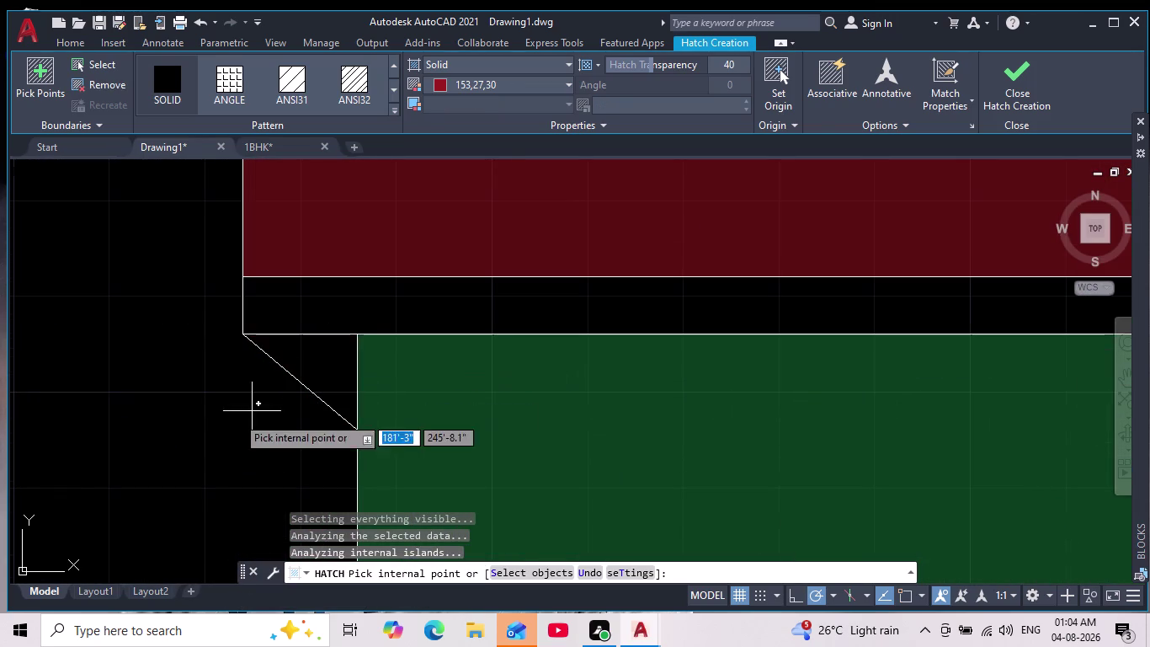
scroll(down, 3)
scroll(down, 3)
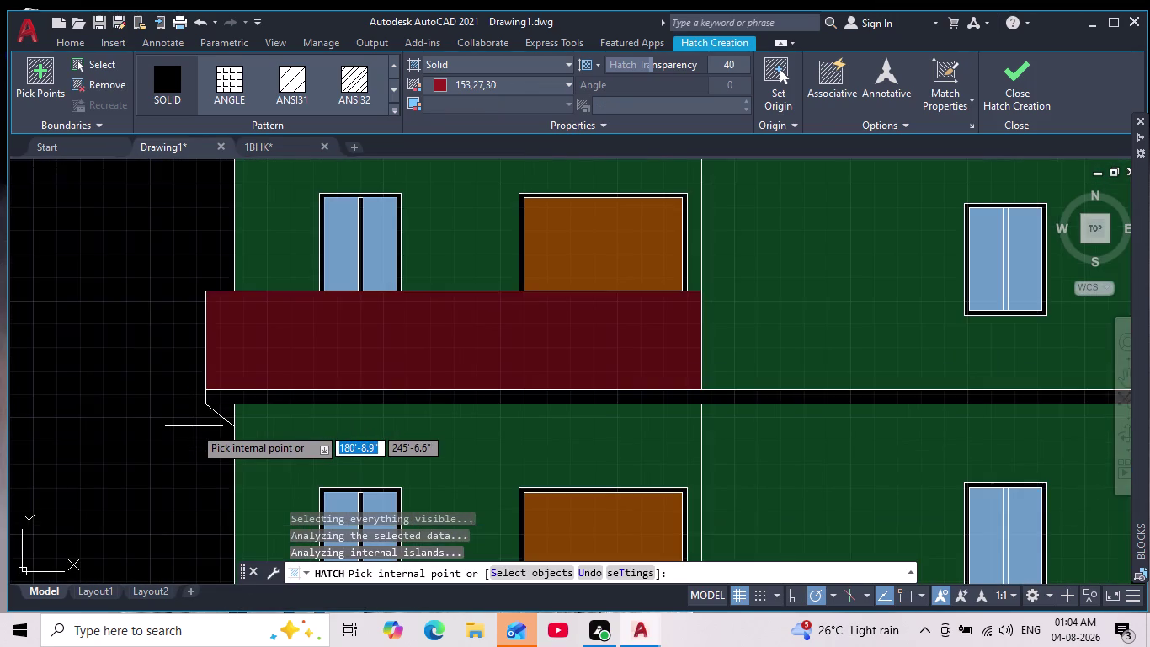
scroll(down, 3)
key(Escape)
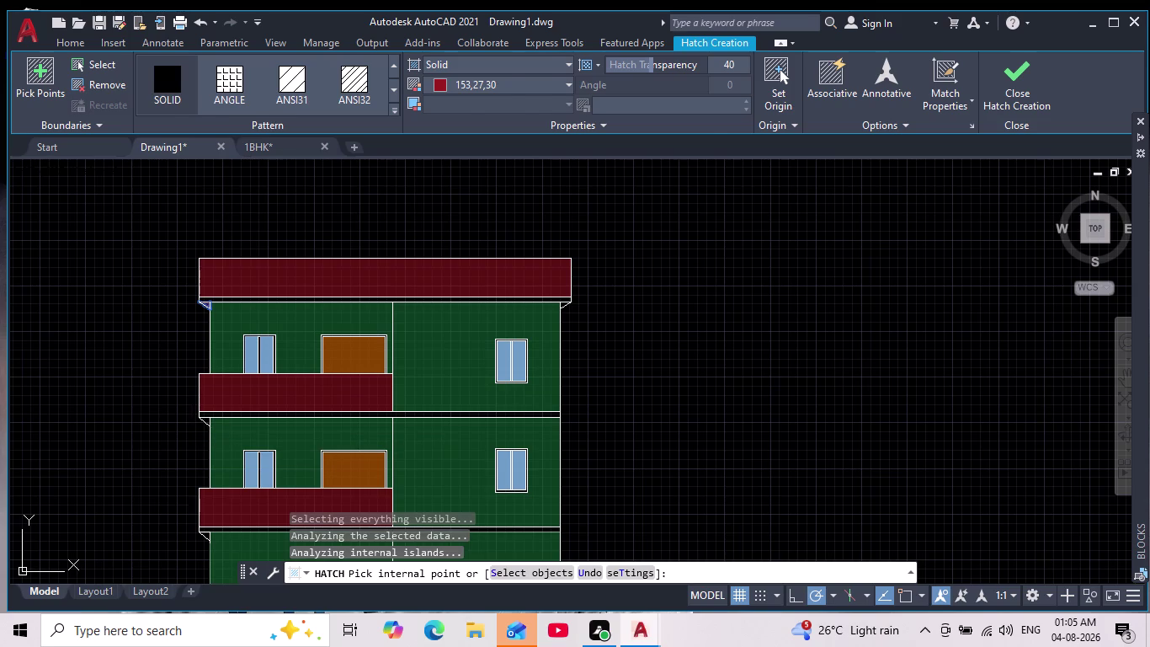
Fill the thin strip below the roof slab with a red hatch.
scroll(up, 3)
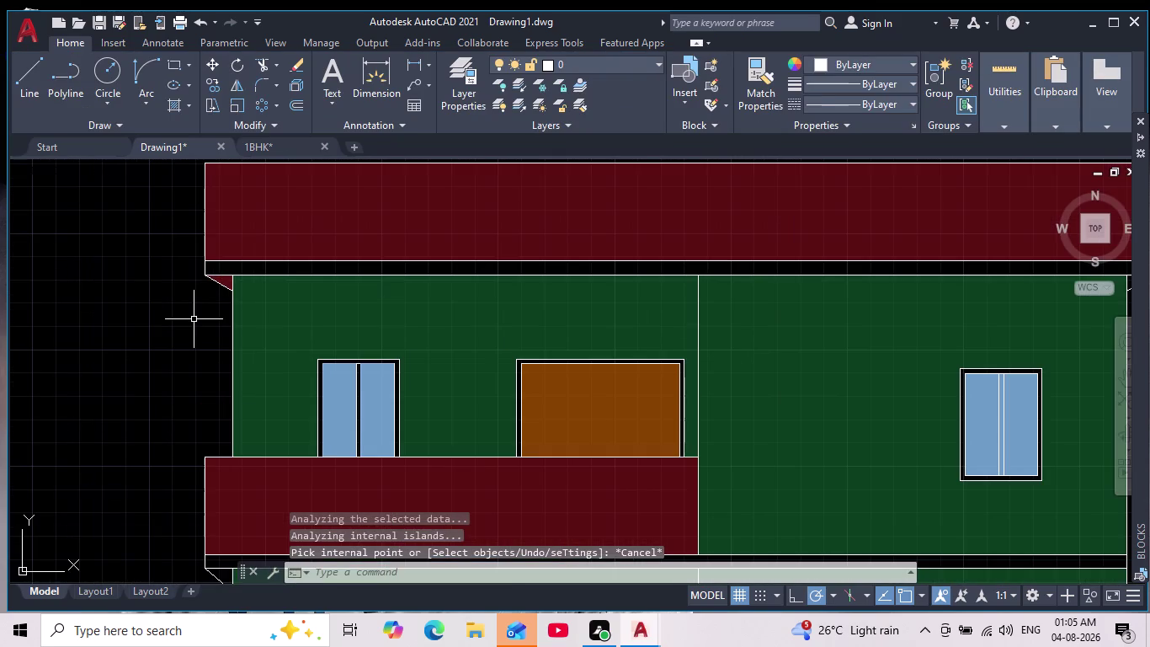
middle_drag(197, 320, 262, 221)
middle_drag(210, 401, 231, 316)
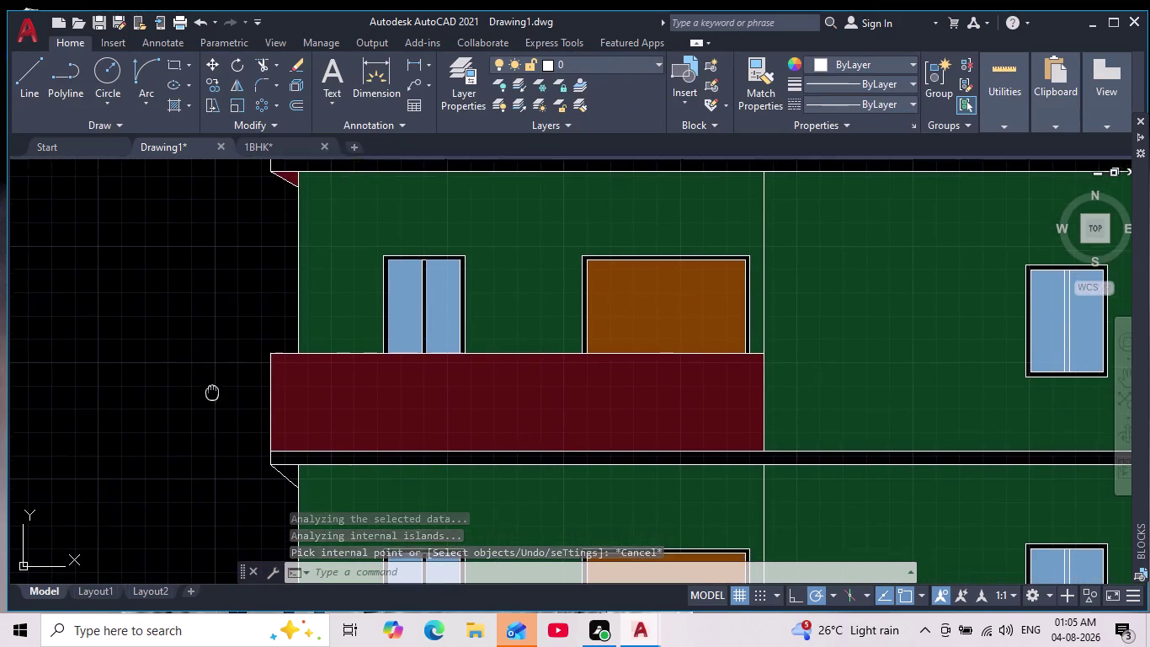
middle_drag(230, 316, 235, 283)
scroll(up, 3)
scroll(down, 3)
middle_drag(225, 382, 208, 353)
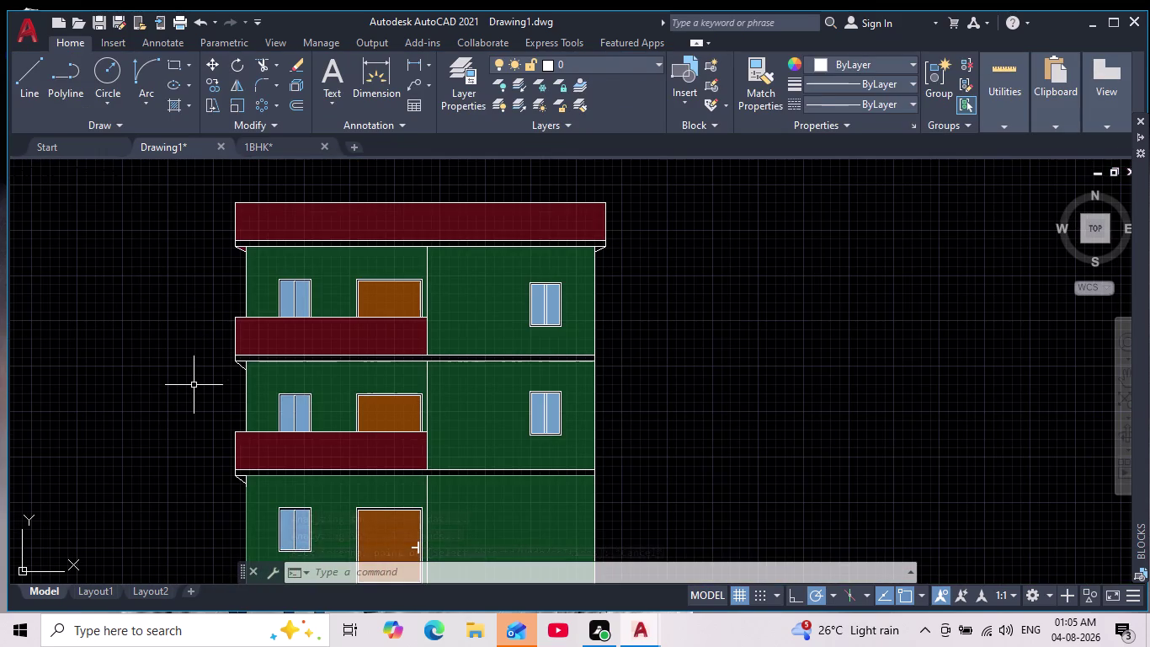
scroll(down, 3)
middle_drag(187, 400, 225, 393)
scroll(down, 3)
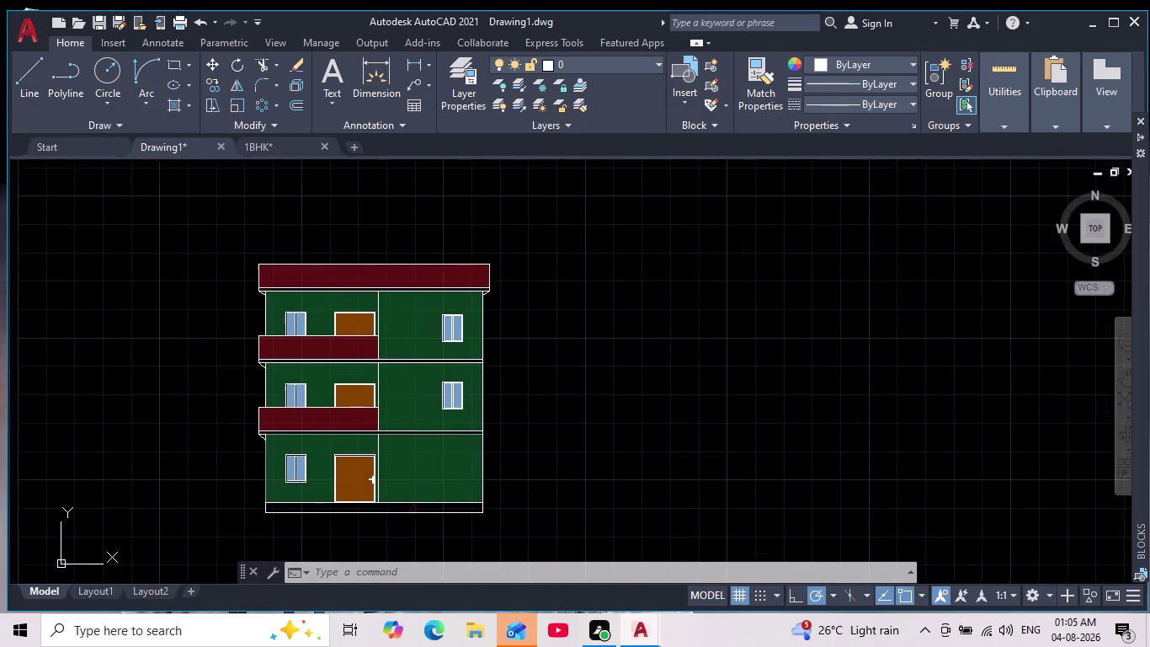
scroll(up, 3)
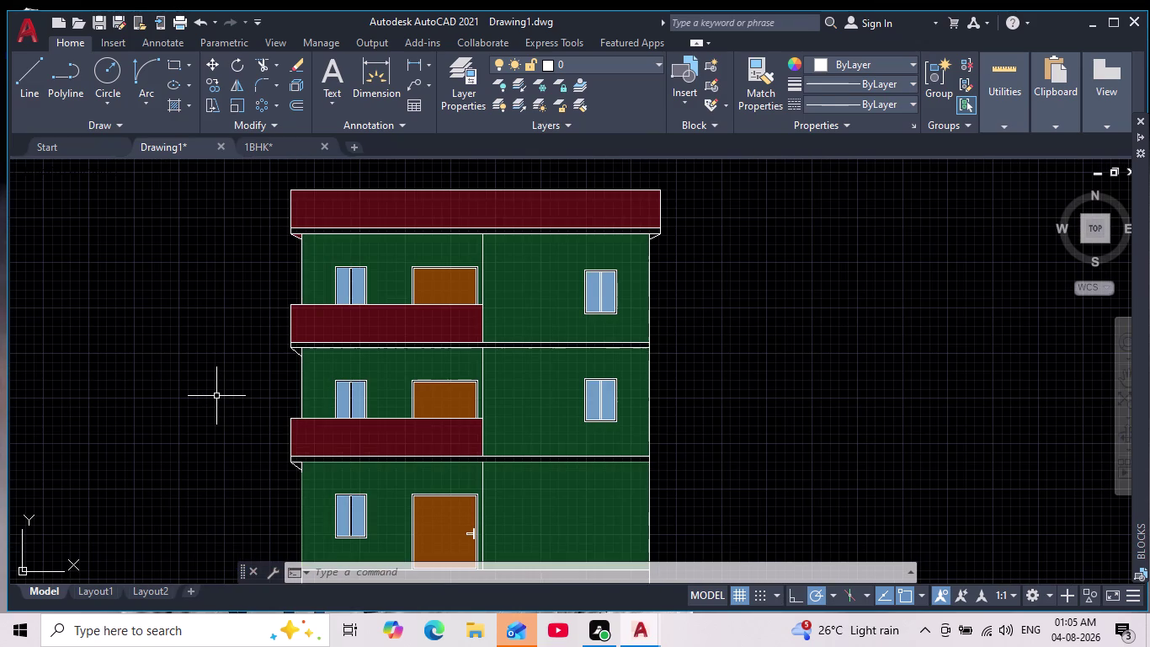
key(h)
key(Return)
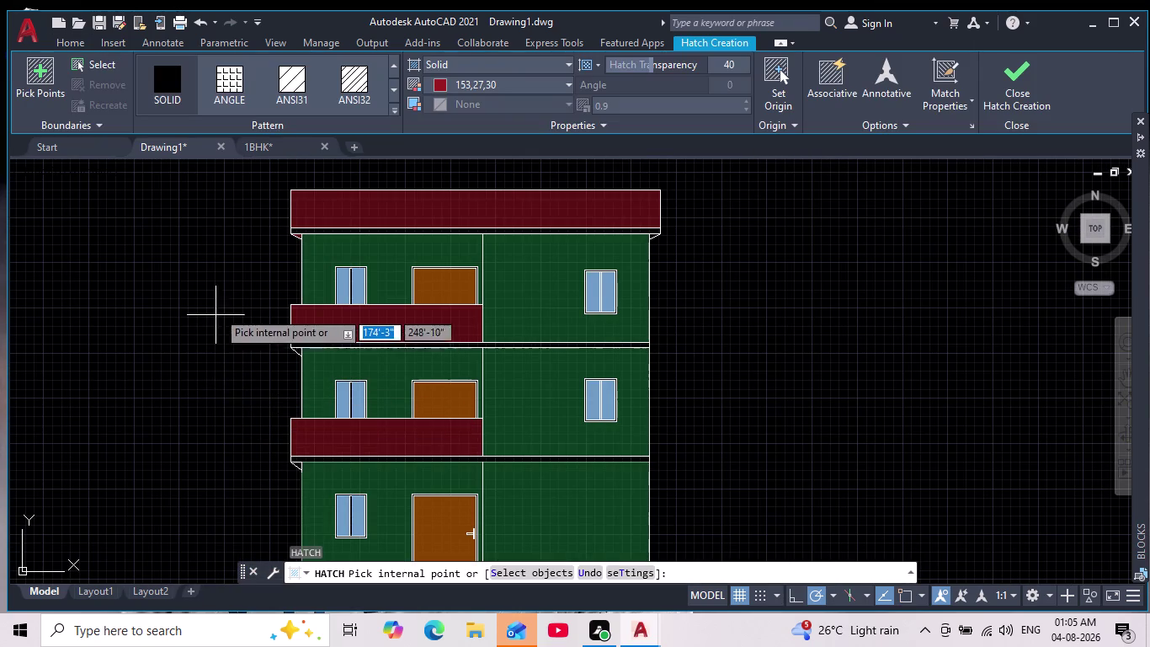
scroll(up, 3)
scroll(down, 3)
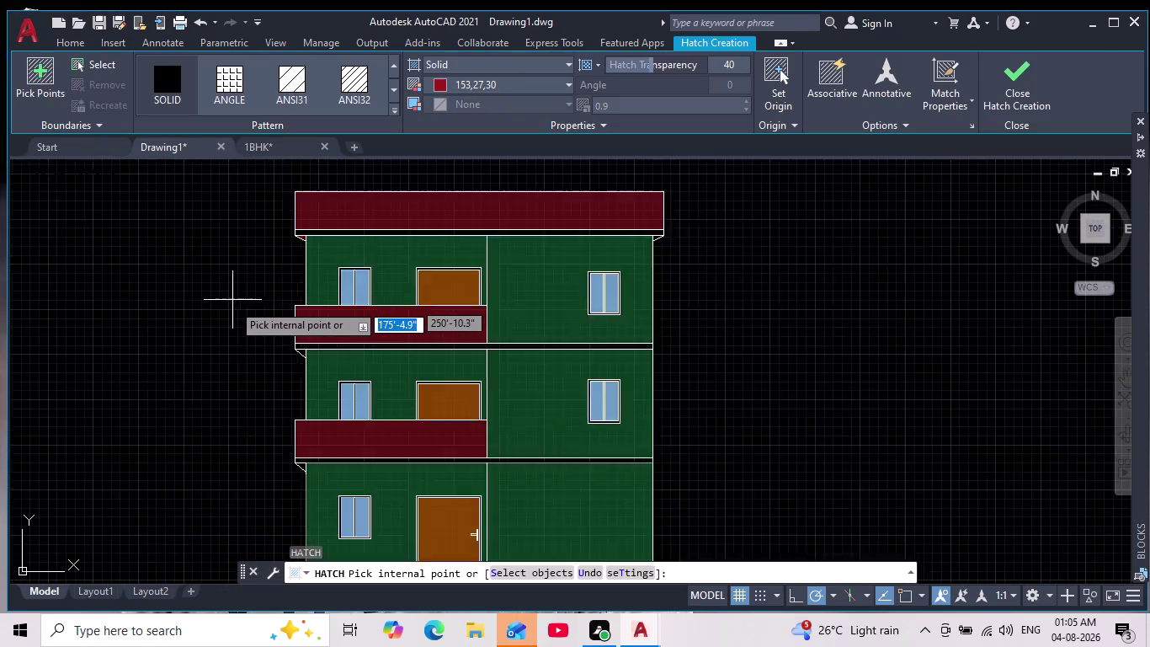
scroll(down, 3)
scroll(up, 3)
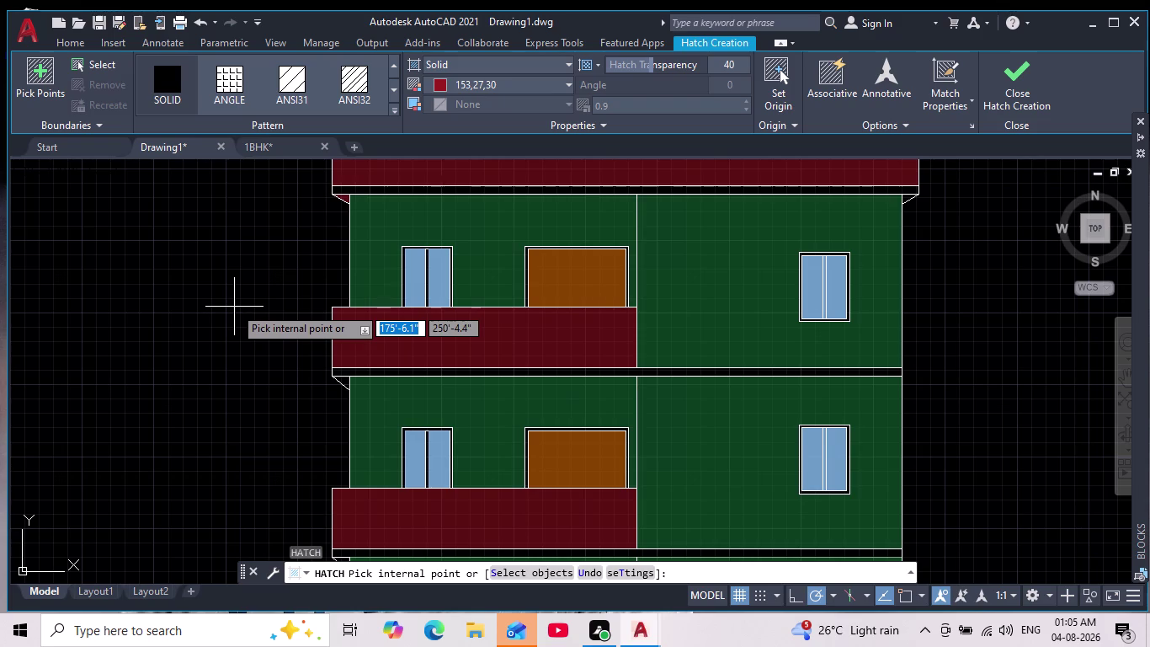
middle_drag(264, 296, 234, 413)
scroll(down, 3)
scroll(up, 3)
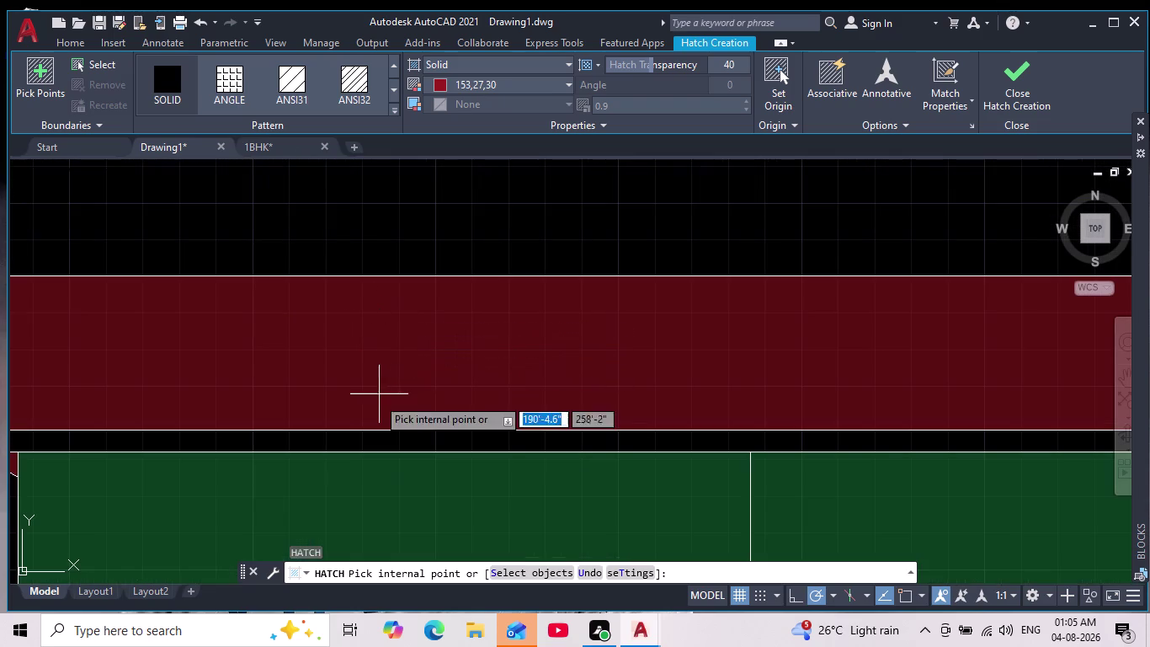
click(342, 437)
scroll(down, 3)
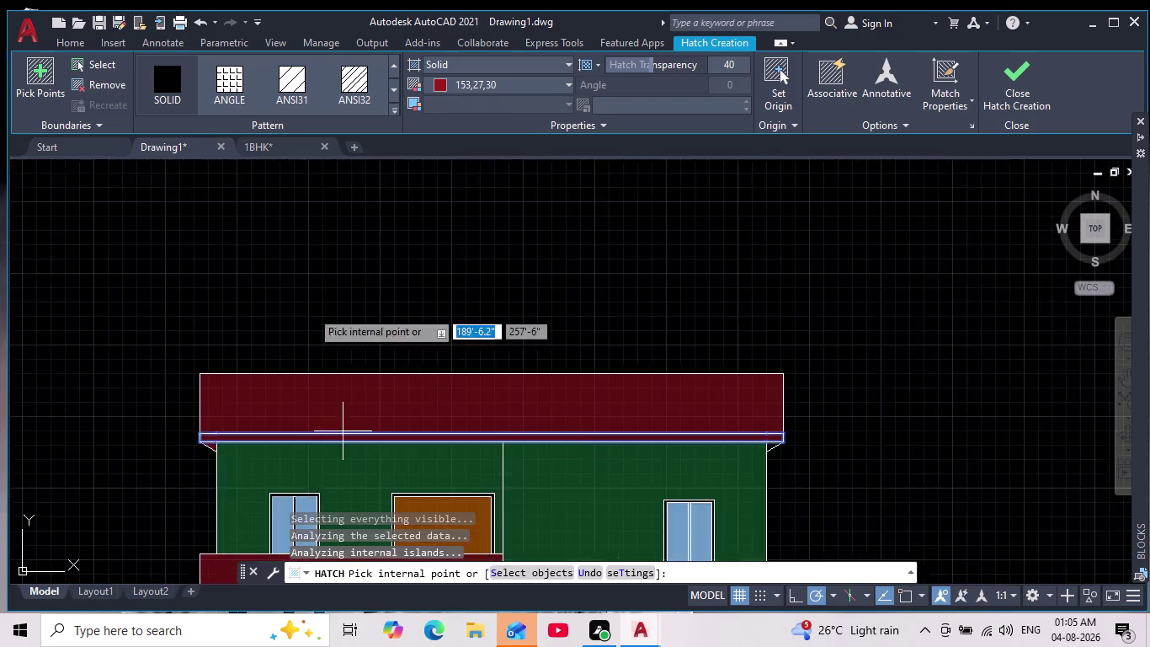
scroll(down, 3)
key(Escape)
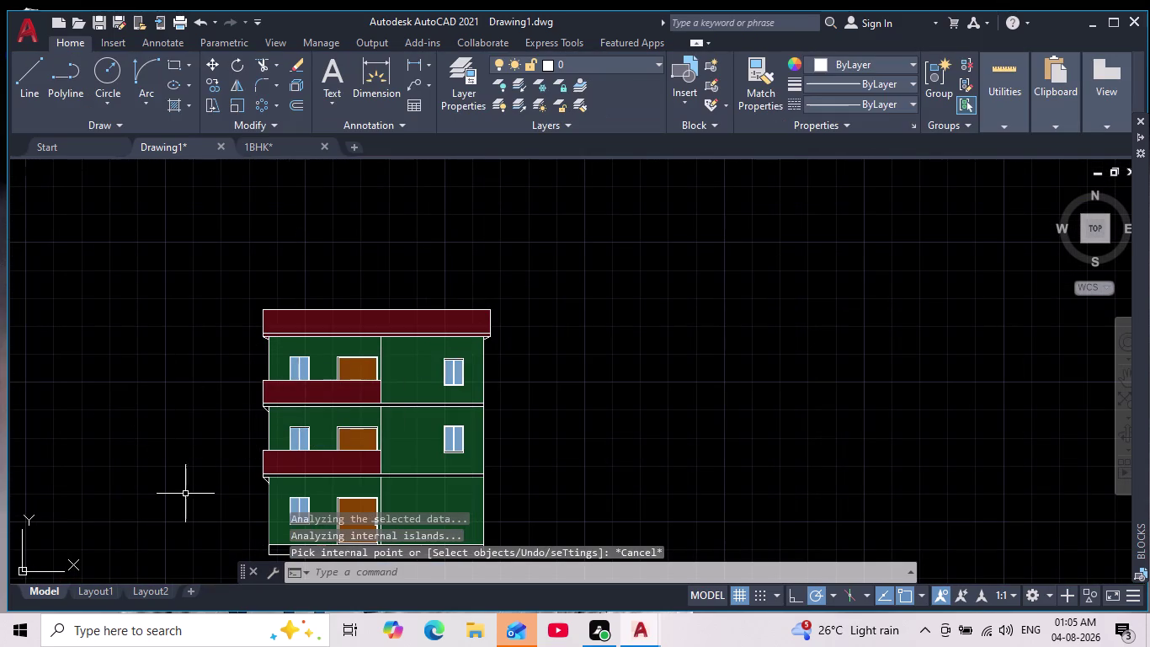
Red-hatch the floor band between storeys together with its triangular bracket.
scroll(up, 3)
middle_drag(191, 441, 125, 400)
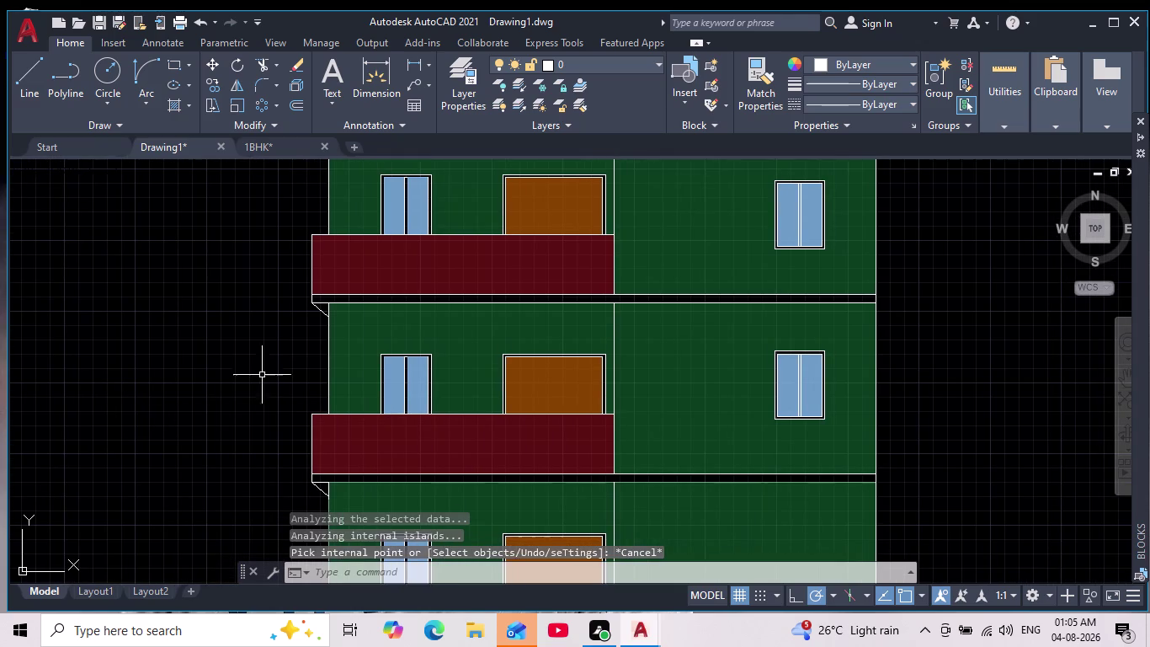
key(Escape)
key(space)
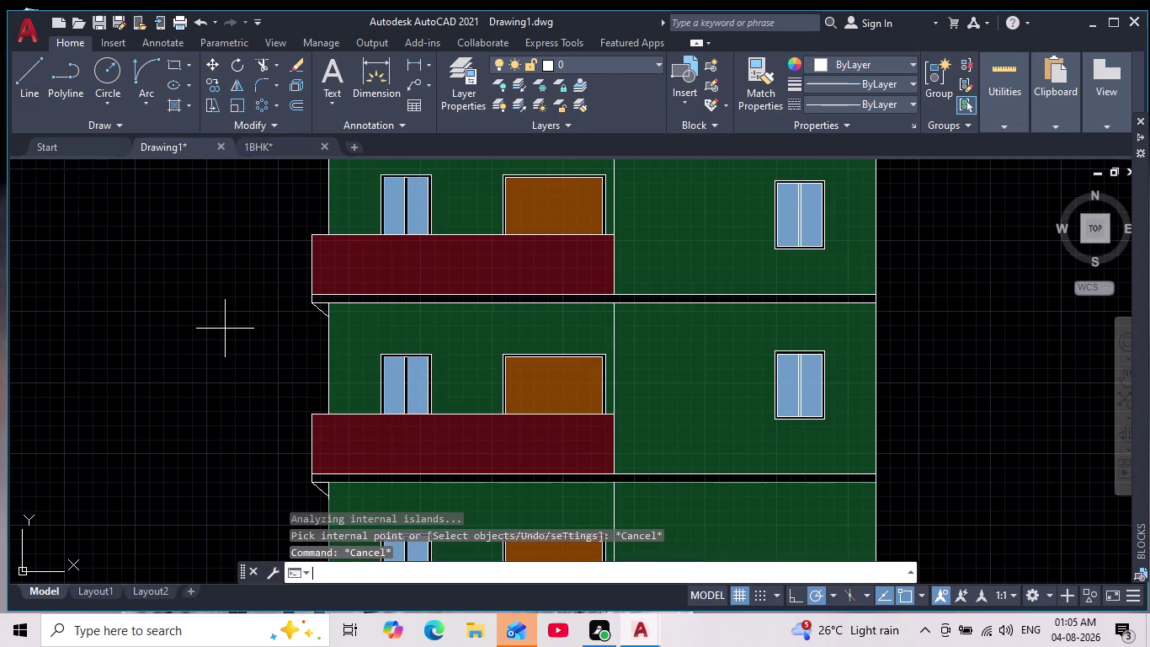
click(380, 301)
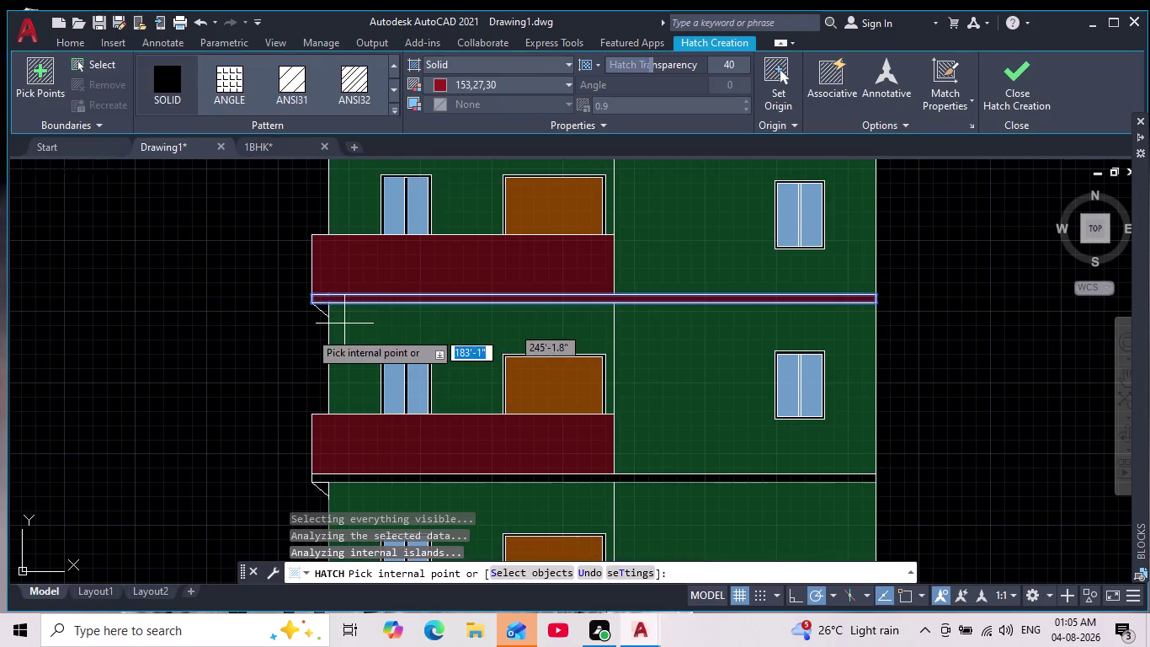
scroll(up, 3)
click(424, 252)
scroll(down, 3)
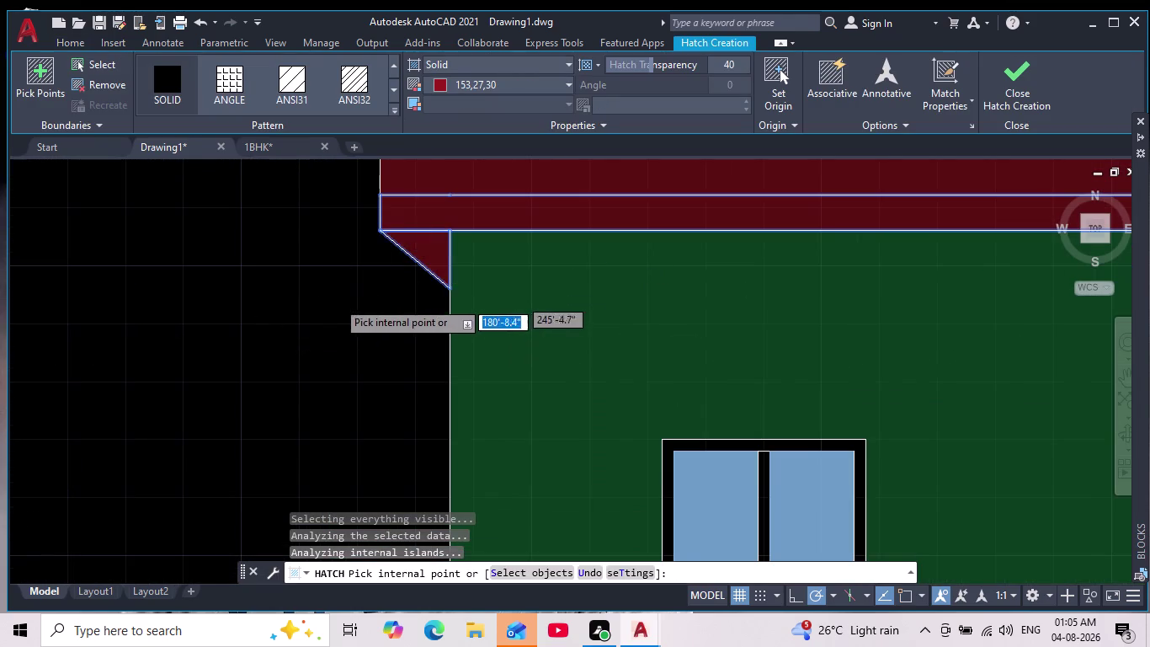
Add red hatch to the floor band above the ground floor and an adjacent strip.
scroll(down, 3)
middle_drag(304, 346, 131, 229)
scroll(down, 3)
scroll(up, 3)
scroll(up, 3)
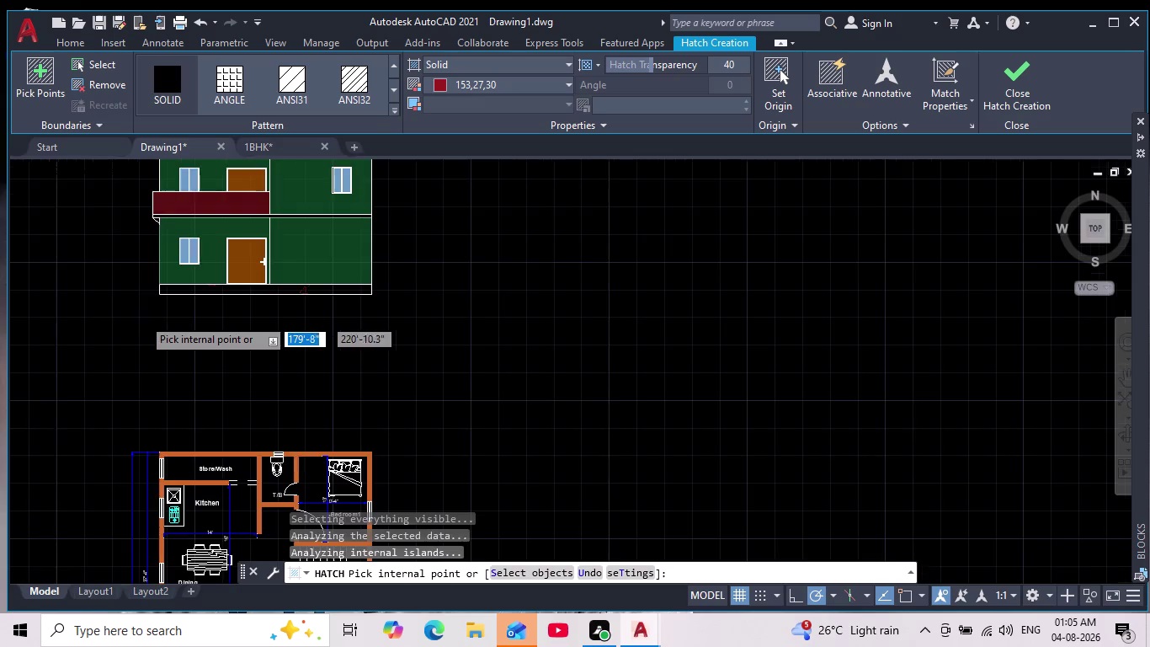
middle_drag(148, 326, 163, 382)
scroll(up, 3)
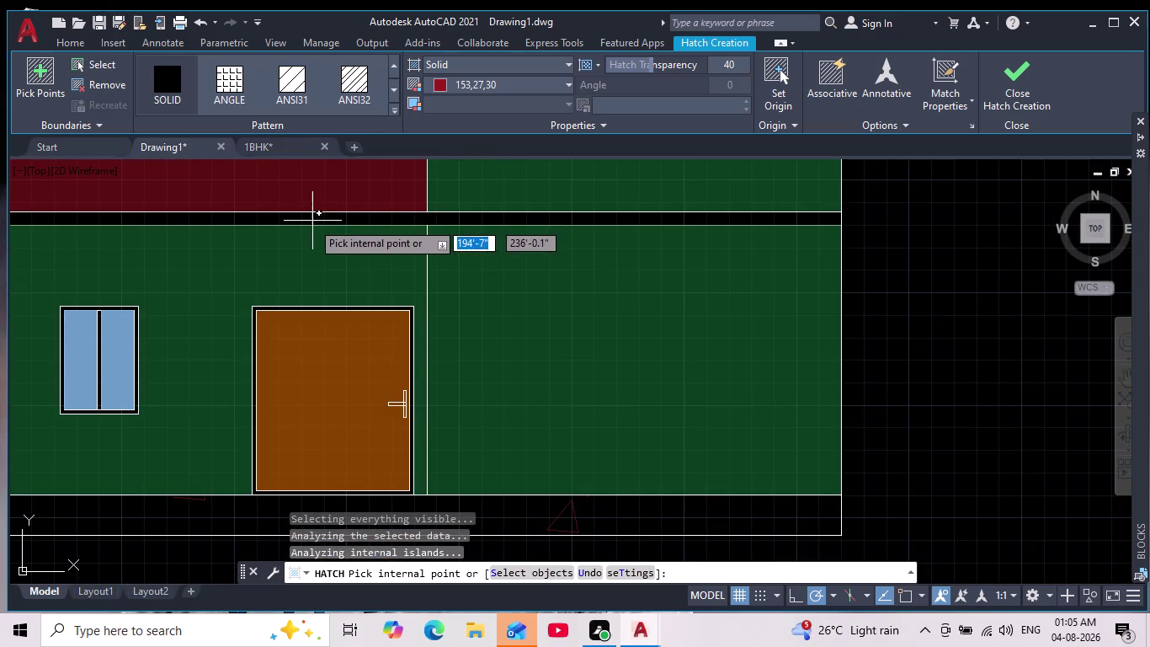
click(310, 223)
middle_drag(156, 245, 373, 308)
scroll(down, 3)
scroll(up, 3)
click(354, 304)
key(Escape)
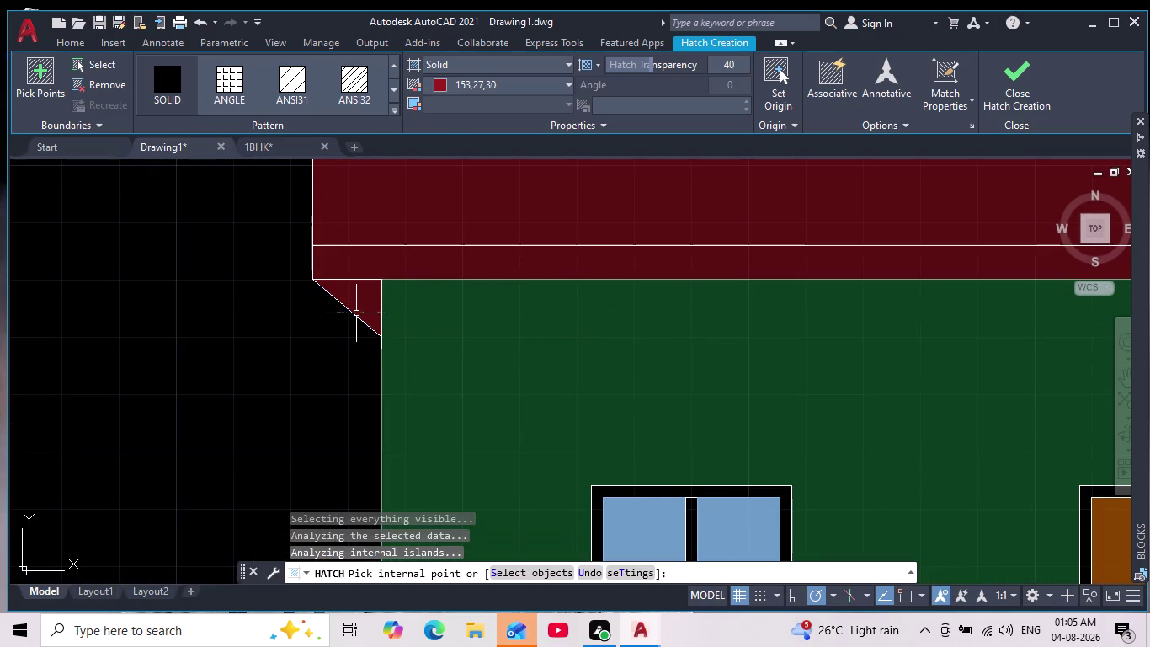
Pan and zoom to frame the coloured elevation above the floor plan.
scroll(down, 3)
middle_drag(285, 362, 259, 353)
scroll(down, 3)
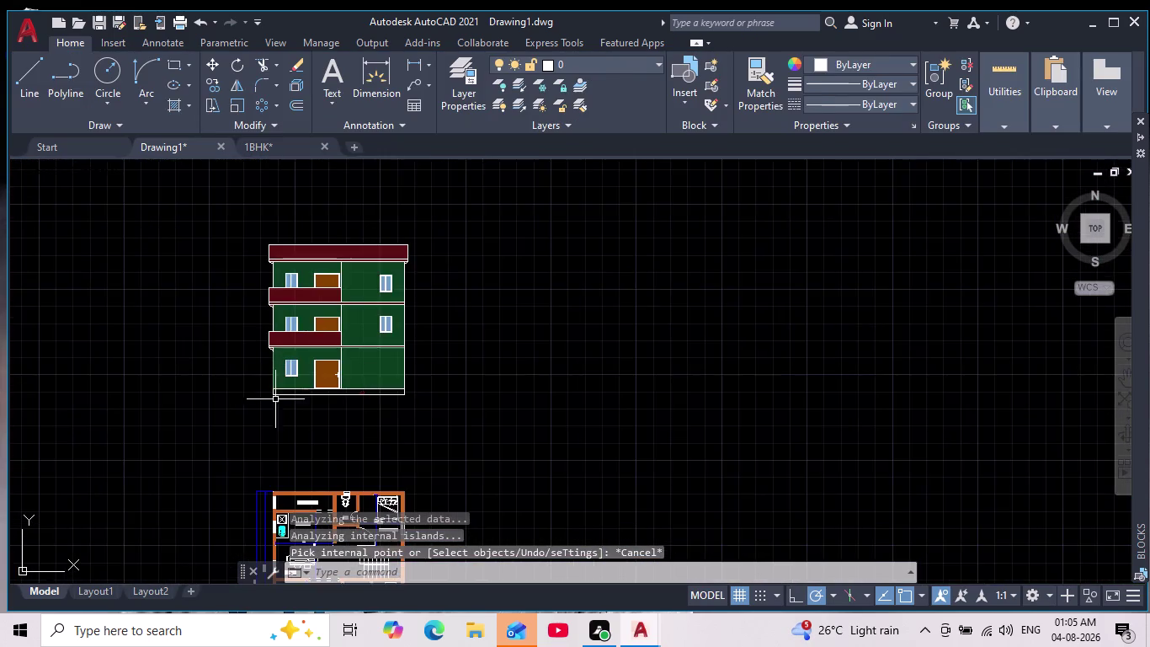
scroll(up, 3)
middle_drag(286, 409, 301, 451)
scroll(down, 3)
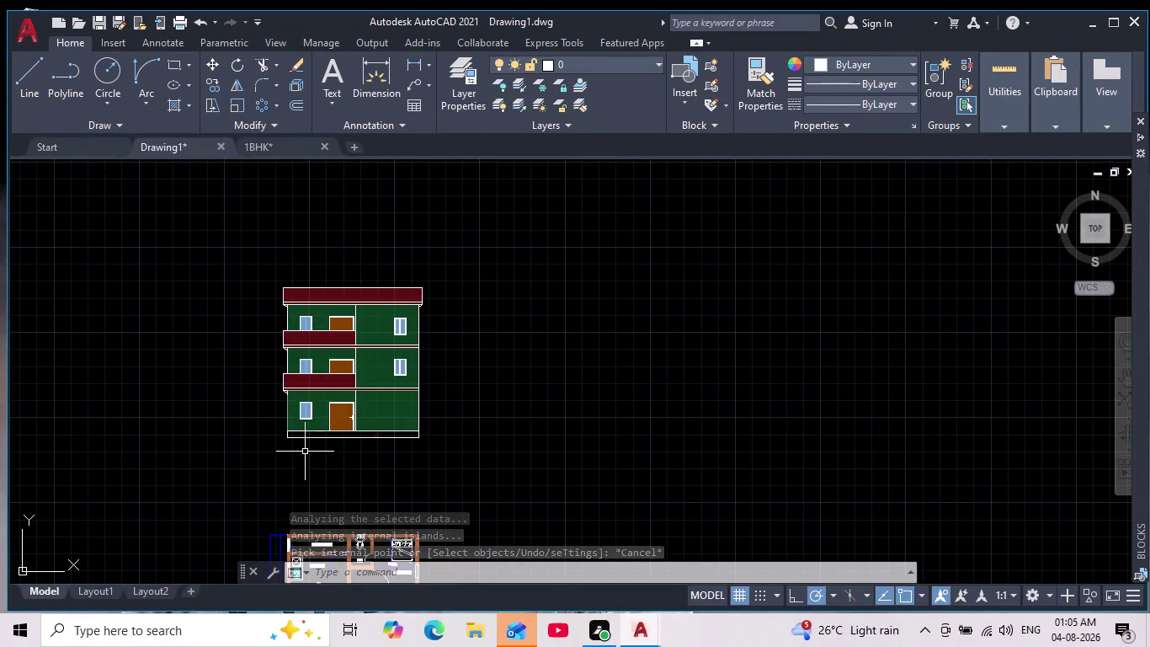
scroll(down, 3)
scroll(up, 3)
middle_drag(394, 449, 431, 433)
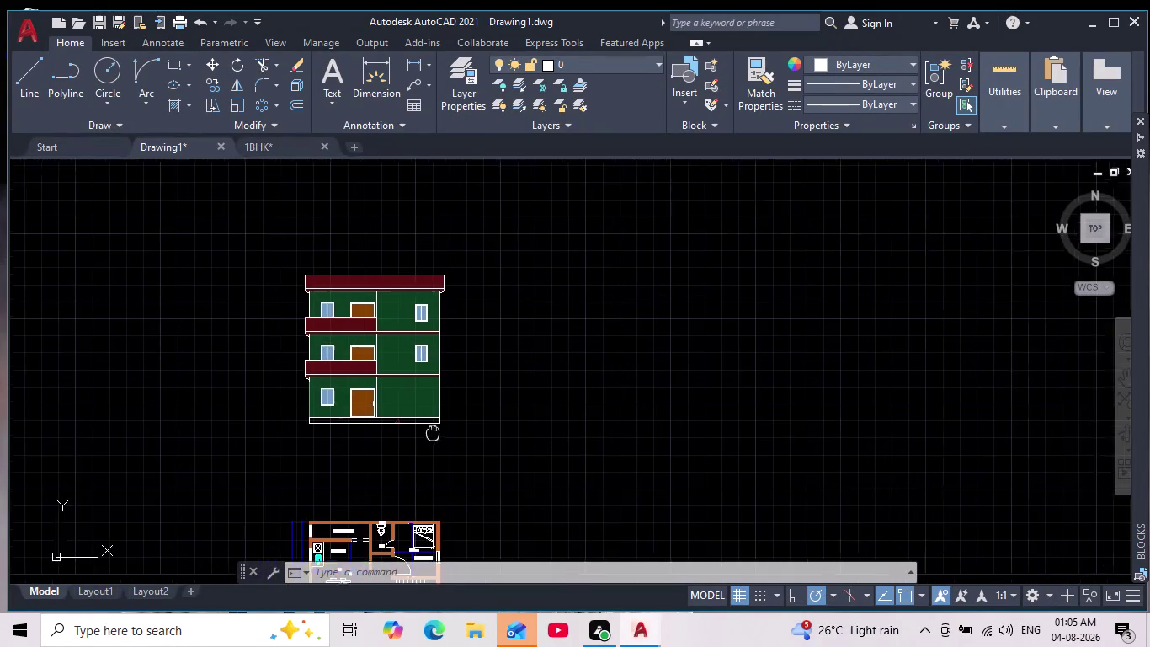
middle_drag(431, 434, 443, 422)
scroll(up, 3)
middle_drag(446, 410, 459, 455)
click(41, 92)
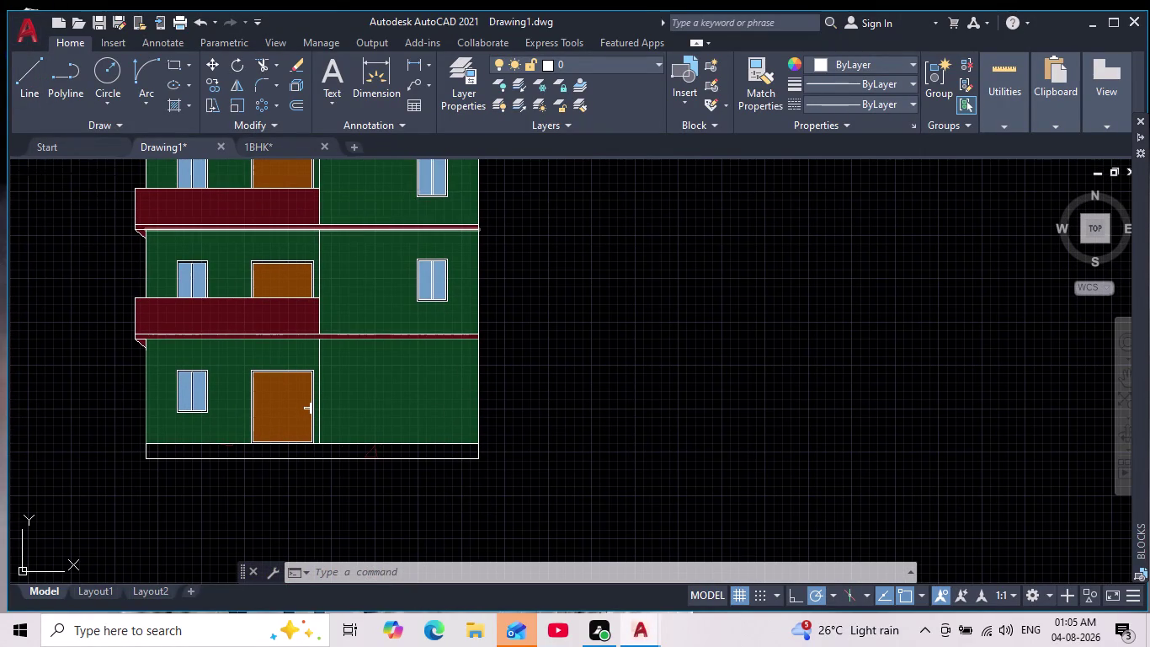
Draw a line from the slab band's bottom-left corner to its bottom-right corner.
scroll(up, 3)
middle_drag(90, 282, 113, 415)
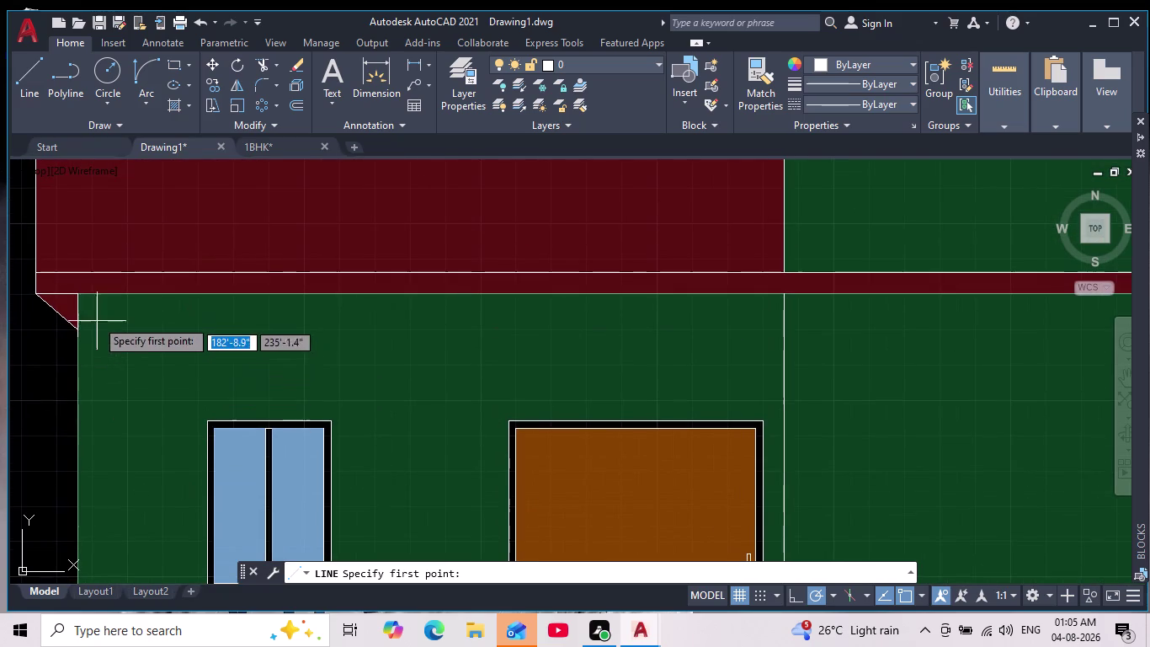
click(75, 295)
middle_drag(914, 301, 576, 373)
scroll(down, 3)
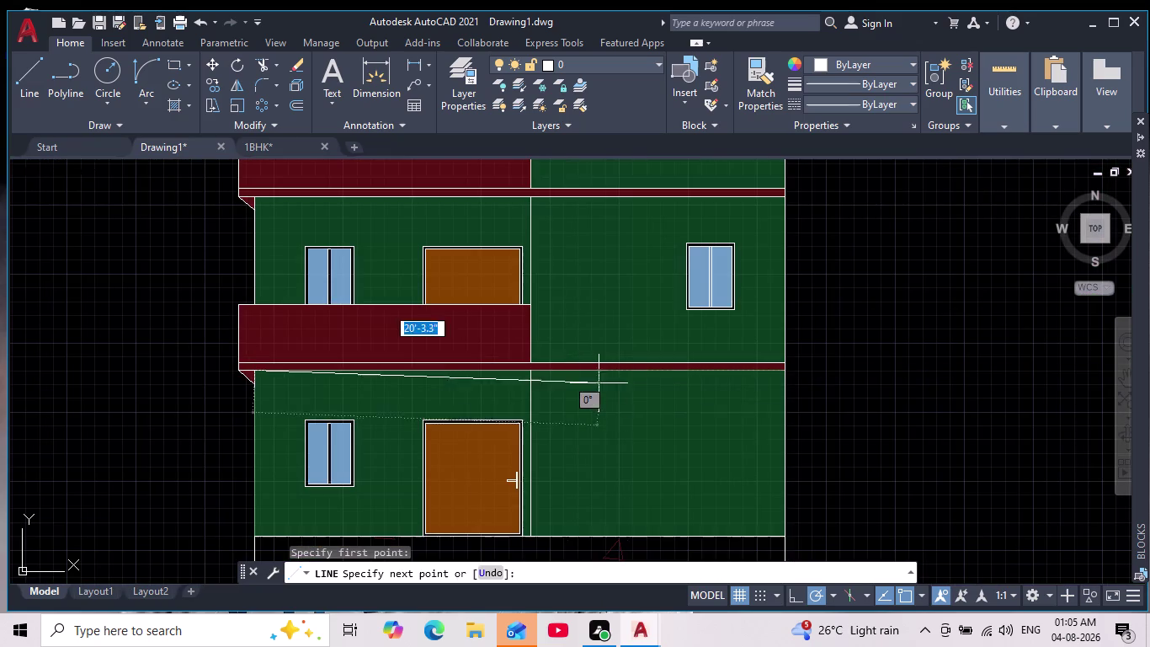
scroll(up, 3)
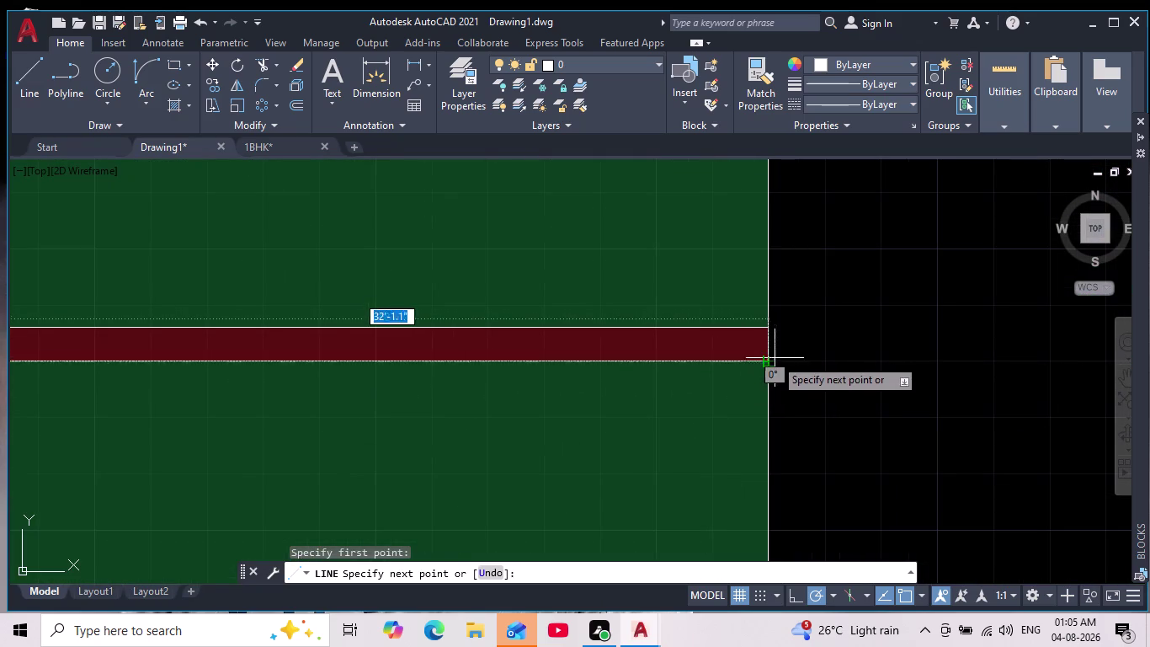
click(767, 360)
key(Escape)
Pan and zoom between the elevation and floor plan, centring on the ground floor.
scroll(down, 3)
middle_drag(840, 414, 702, 379)
scroll(down, 3)
scroll(up, 3)
middle_drag(711, 392, 681, 426)
scroll(down, 3)
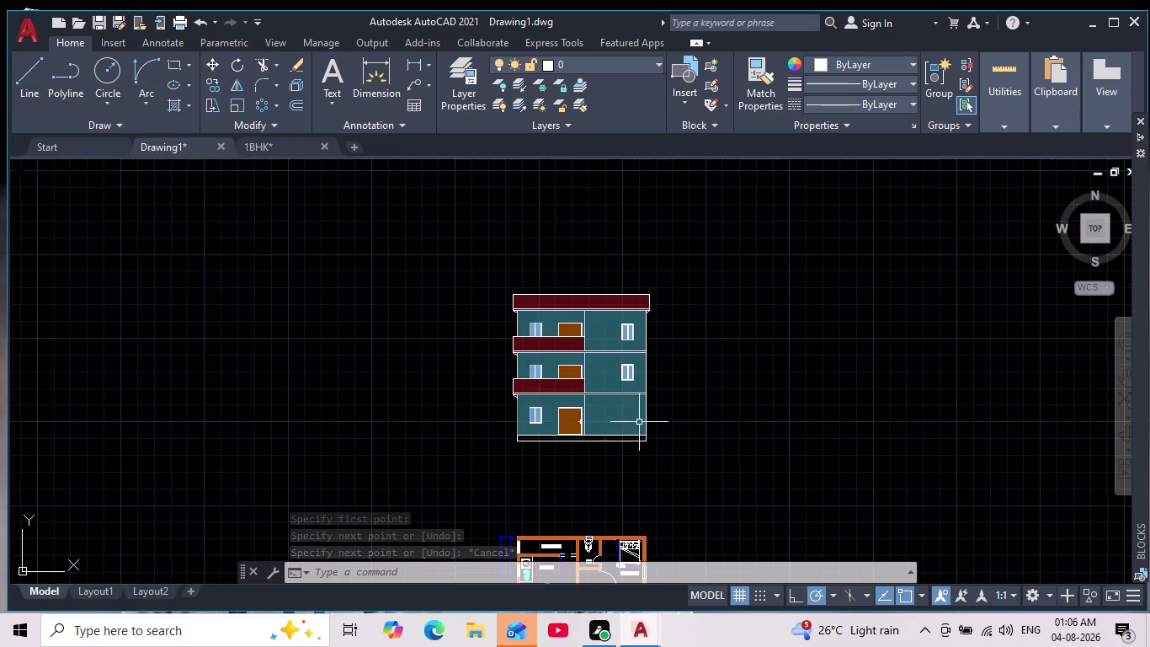
middle_drag(629, 426, 492, 427)
scroll(down, 3)
middle_drag(605, 443, 582, 416)
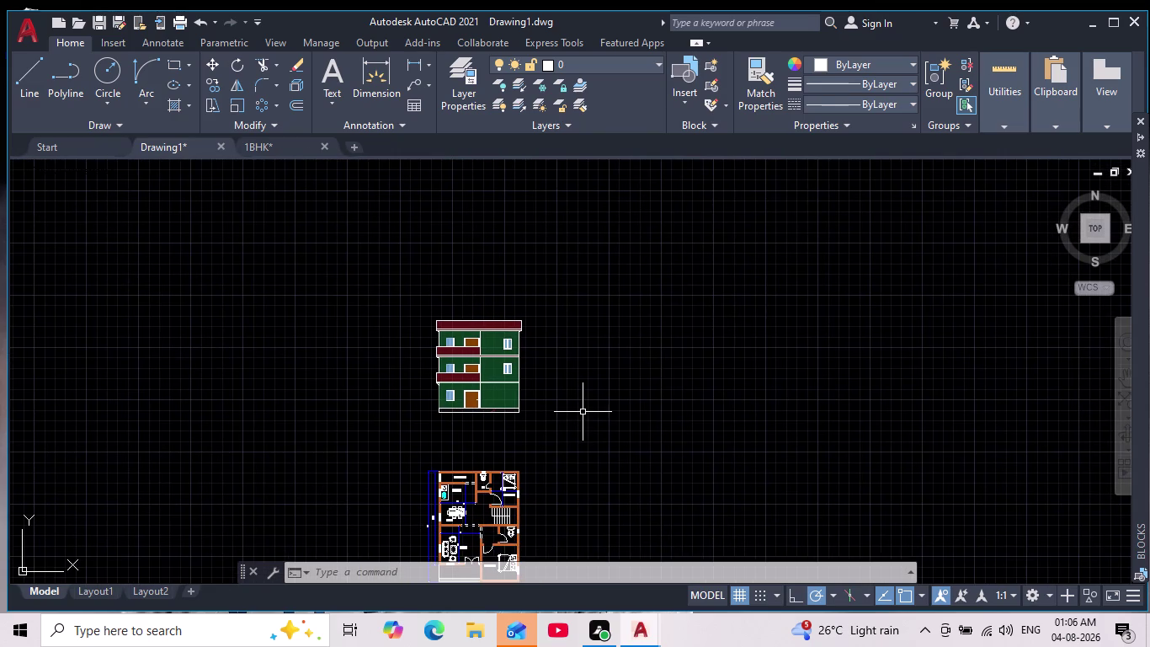
middle_drag(541, 362, 515, 261)
scroll(up, 3)
middle_drag(547, 407, 552, 415)
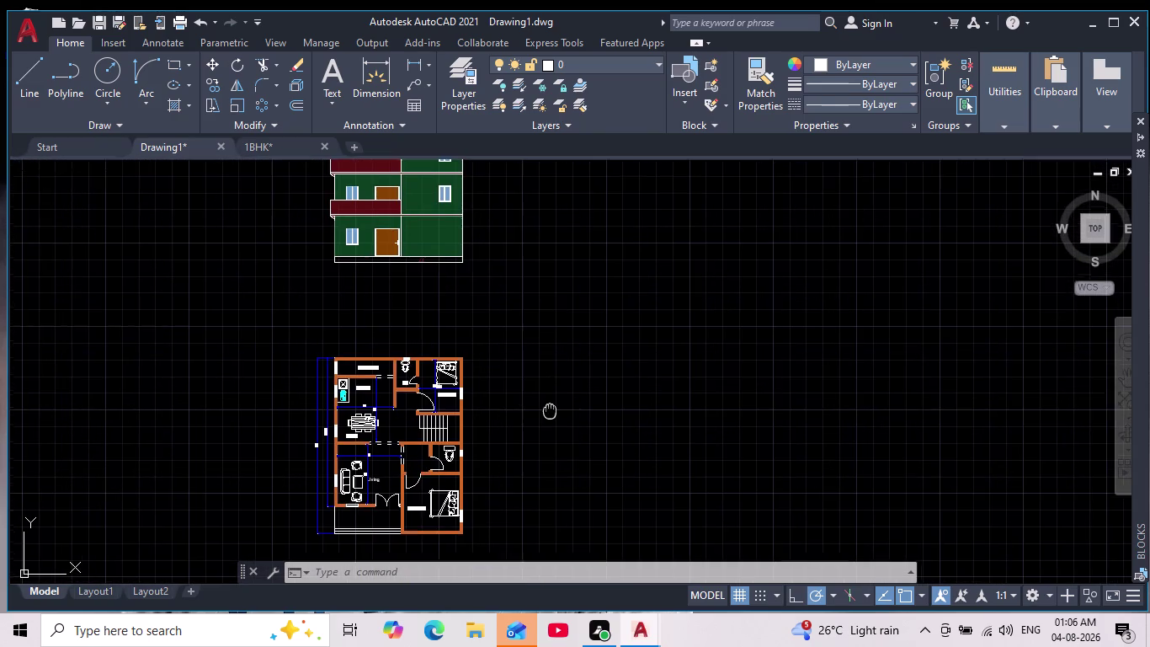
middle_drag(552, 415, 558, 441)
scroll(down, 3)
scroll(up, 3)
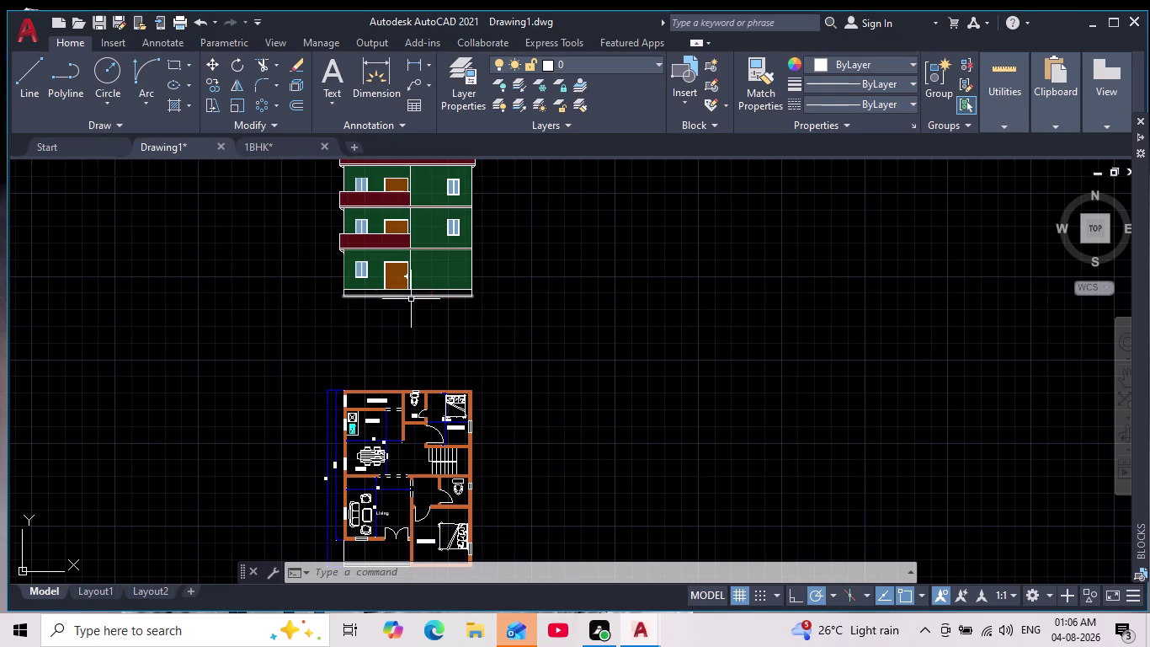
middle_drag(418, 323, 439, 427)
scroll(down, 3)
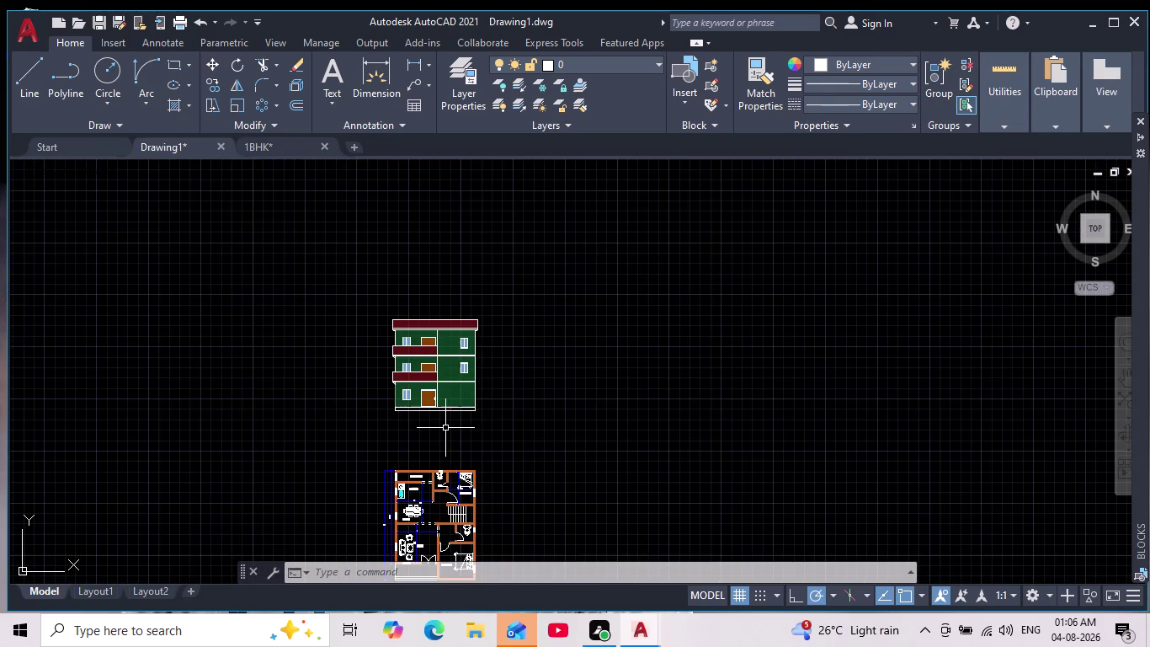
scroll(up, 3)
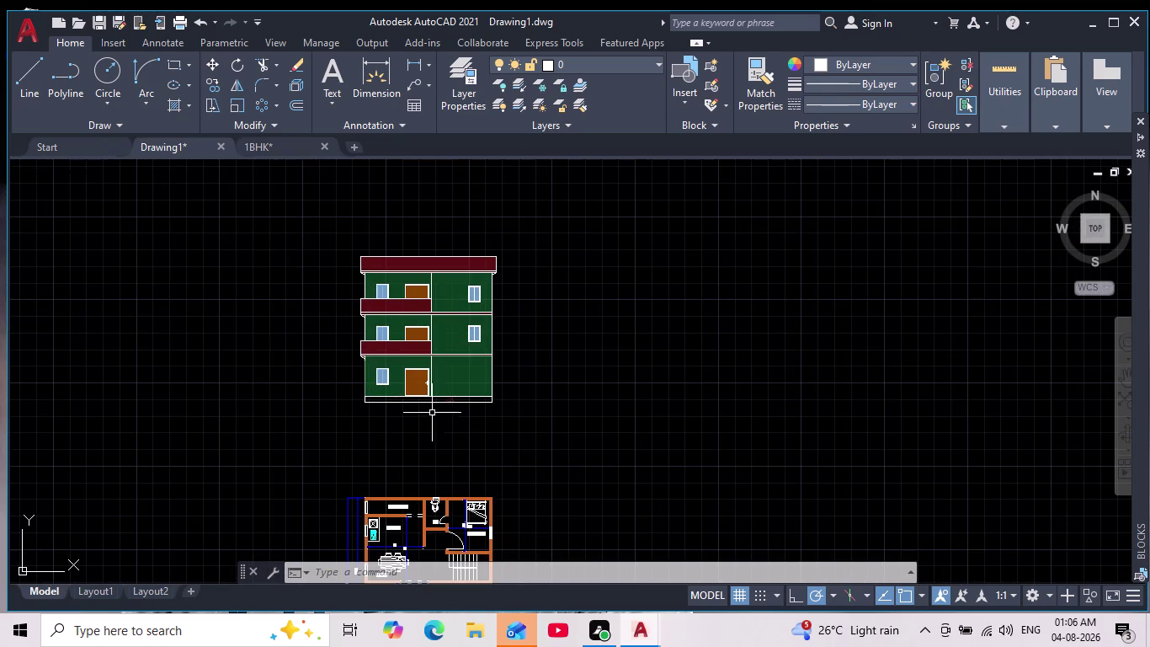
scroll(up, 3)
scroll(down, 3)
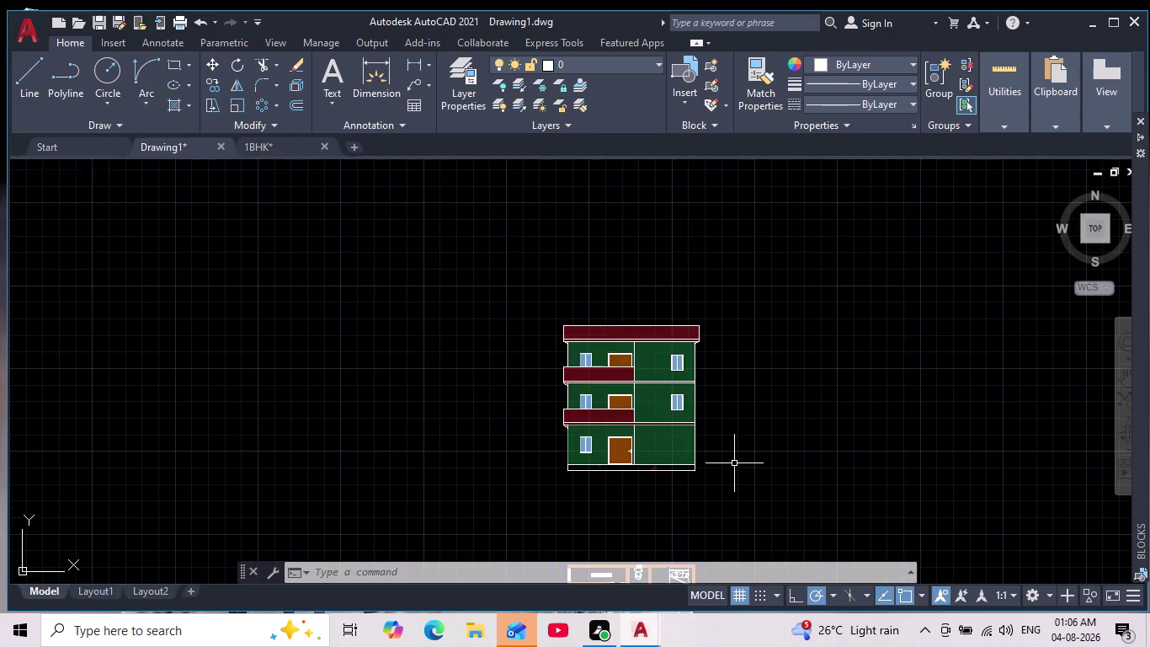
middle_drag(737, 475, 568, 443)
middle_drag(502, 455, 463, 311)
scroll(down, 3)
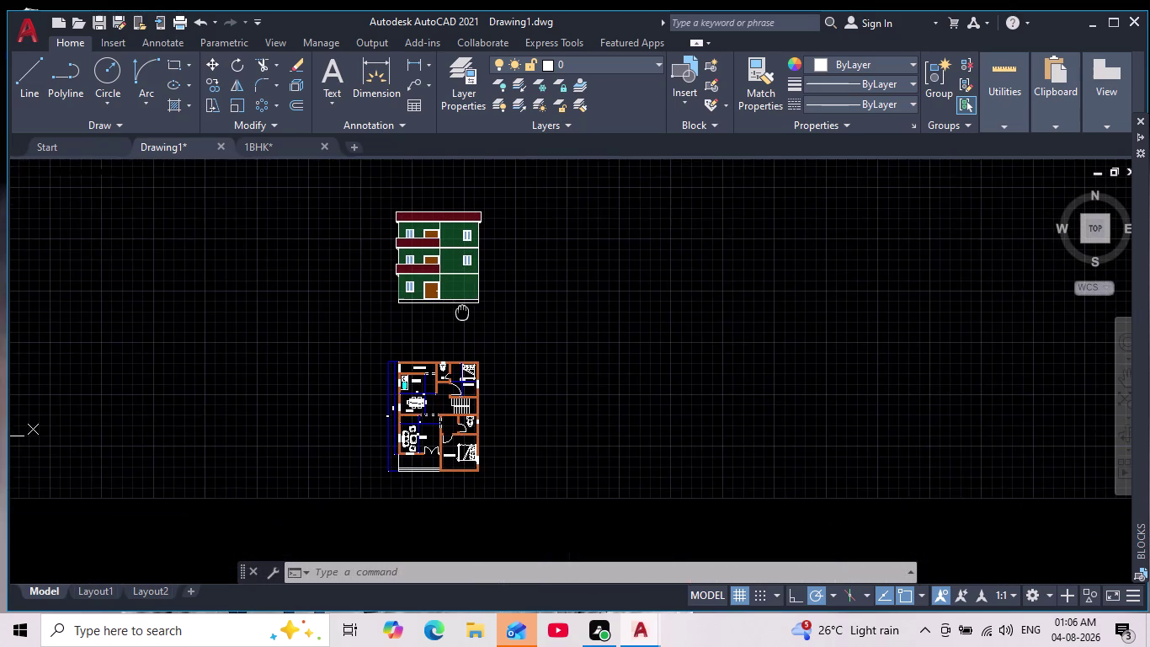
middle_drag(462, 310, 494, 469)
scroll(up, 3)
scroll(up, 3)
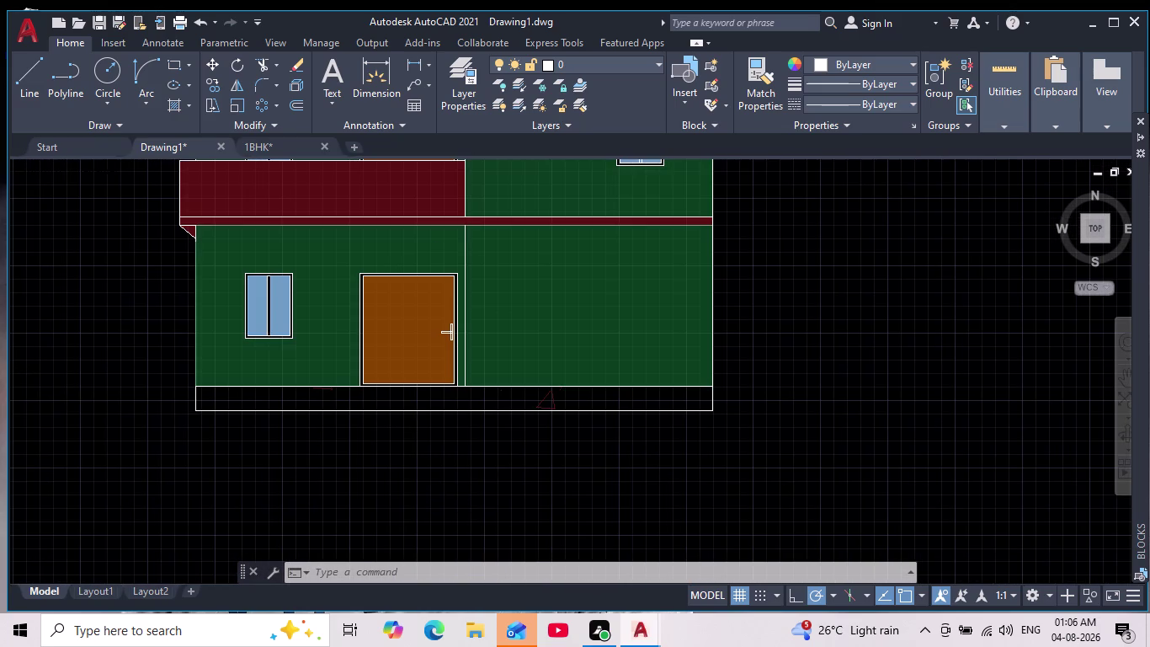
Hatch the plinth strip below the ground floor with the ANGLE pattern.
key(h)
key(Return)
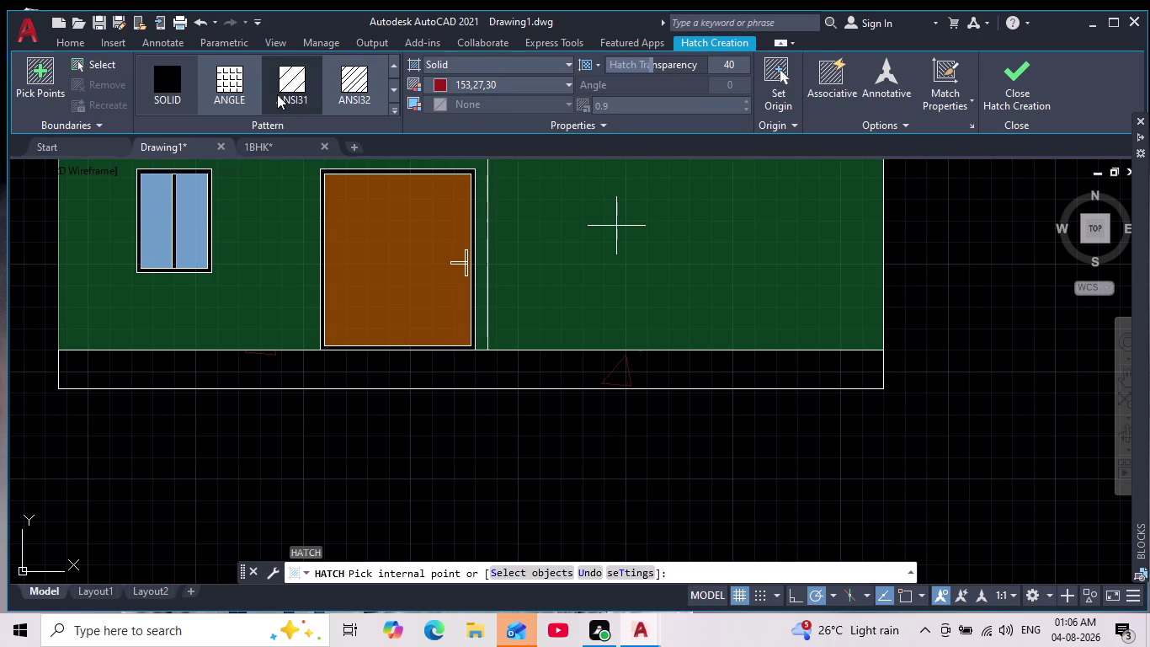
click(235, 82)
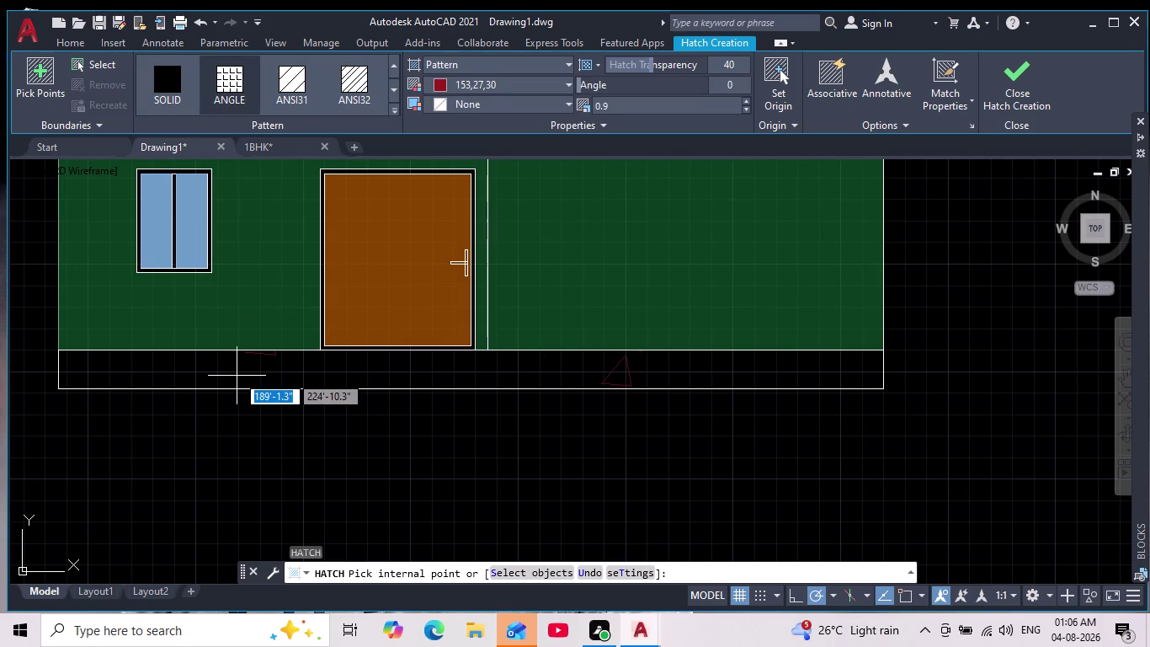
click(236, 373)
scroll(down, 3)
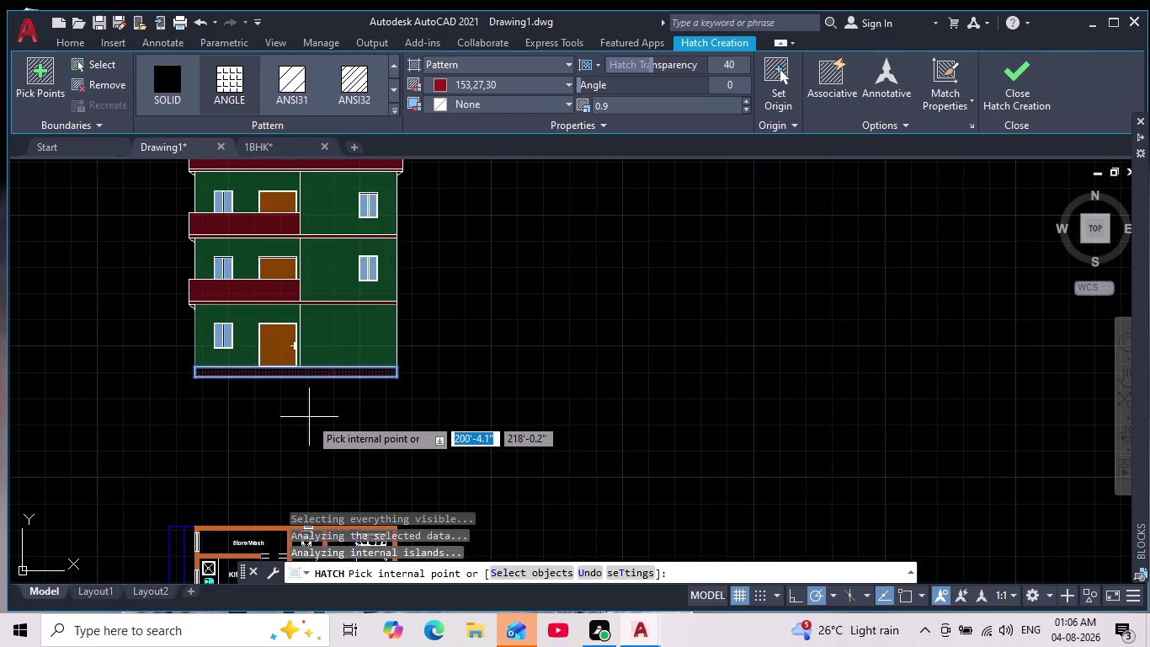
scroll(up, 3)
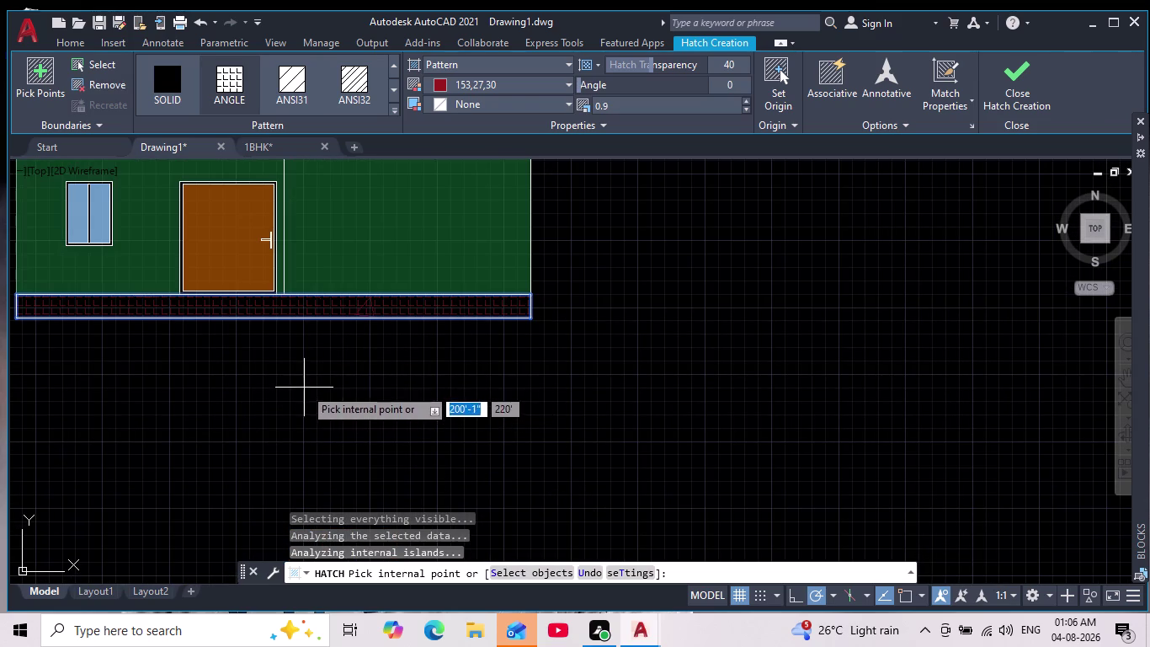
key(Escape)
Reframe the view on the plinth strip and pick its hatch.
middle_drag(229, 331, 272, 399)
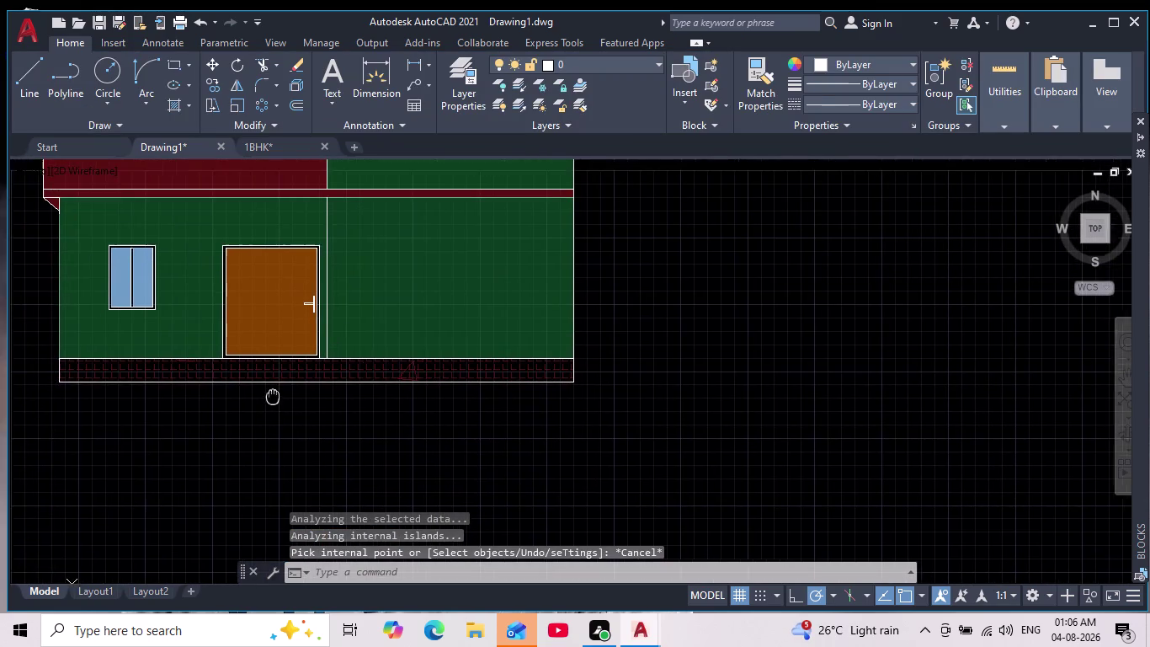
middle_drag(273, 398, 276, 401)
scroll(down, 3)
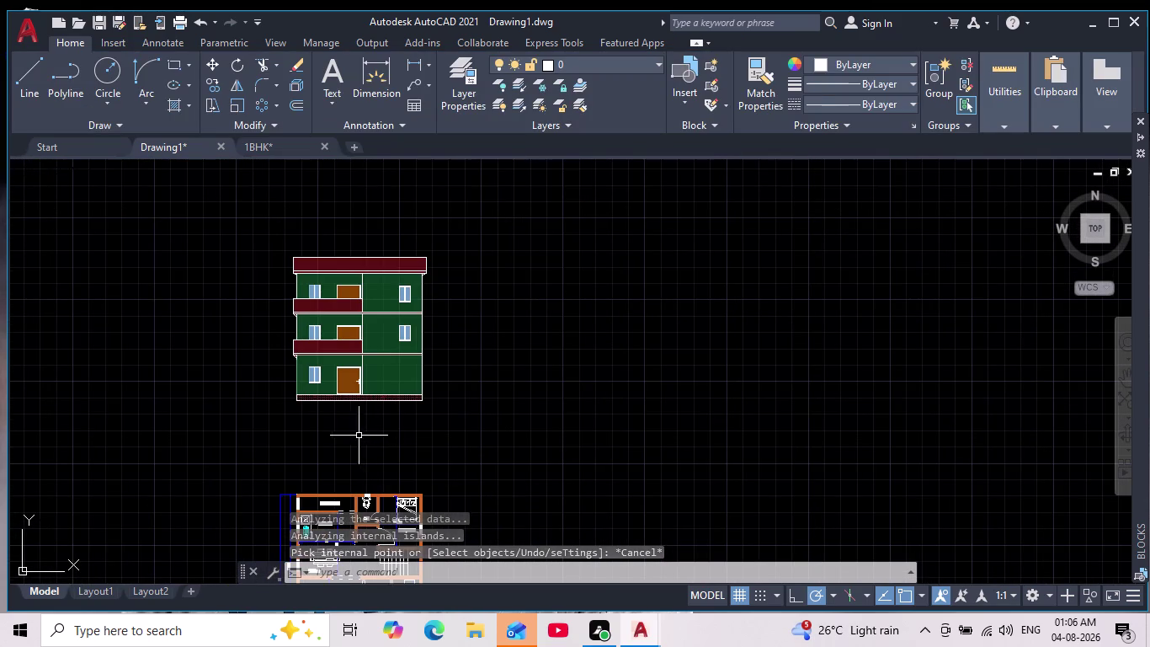
scroll(up, 3)
scroll(up, 3)
middle_drag(322, 384, 342, 472)
scroll(up, 3)
click(313, 310)
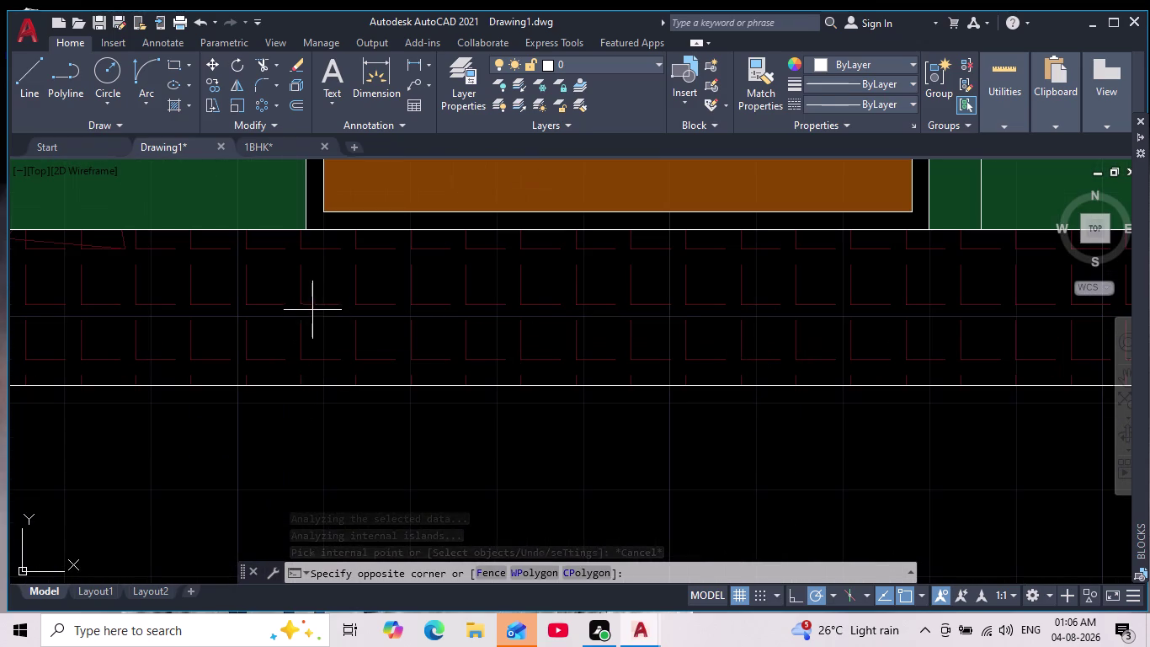
Set the plinth's angle-pattern hatch colour to white (255,255,255).
click(180, 299)
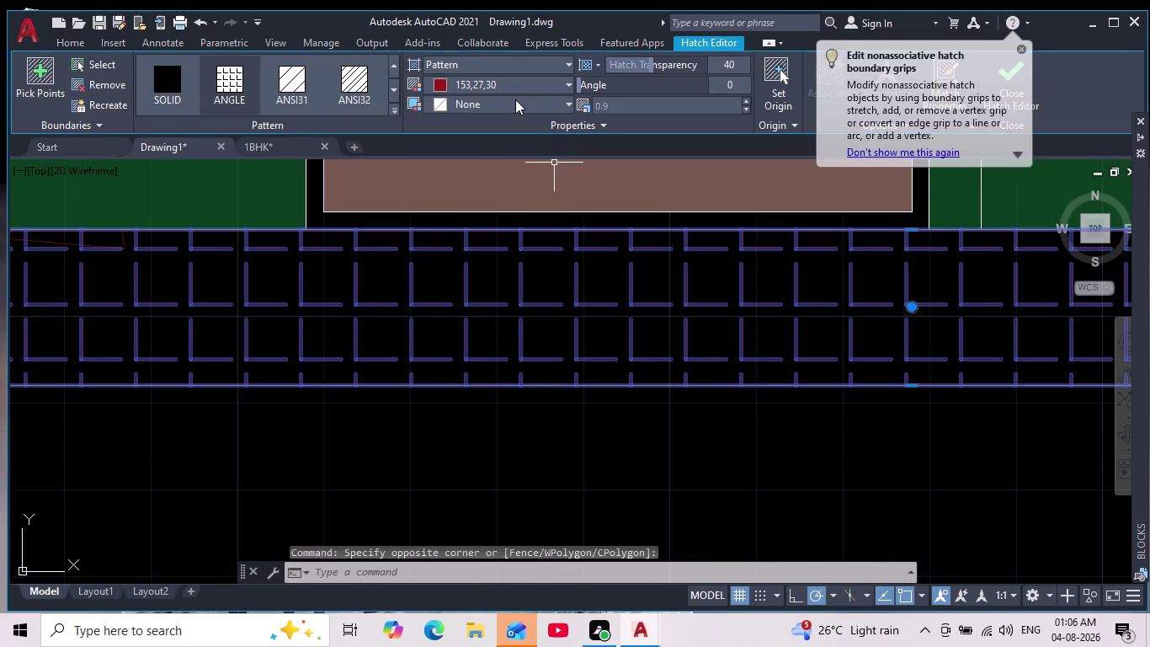
click(437, 78)
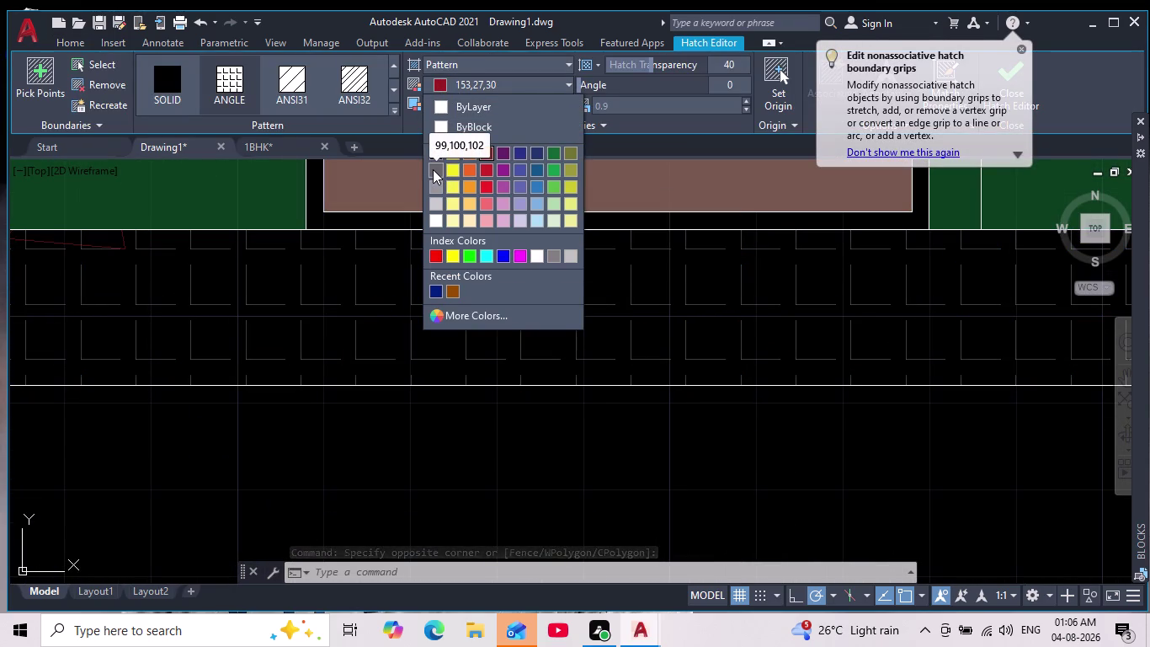
click(432, 220)
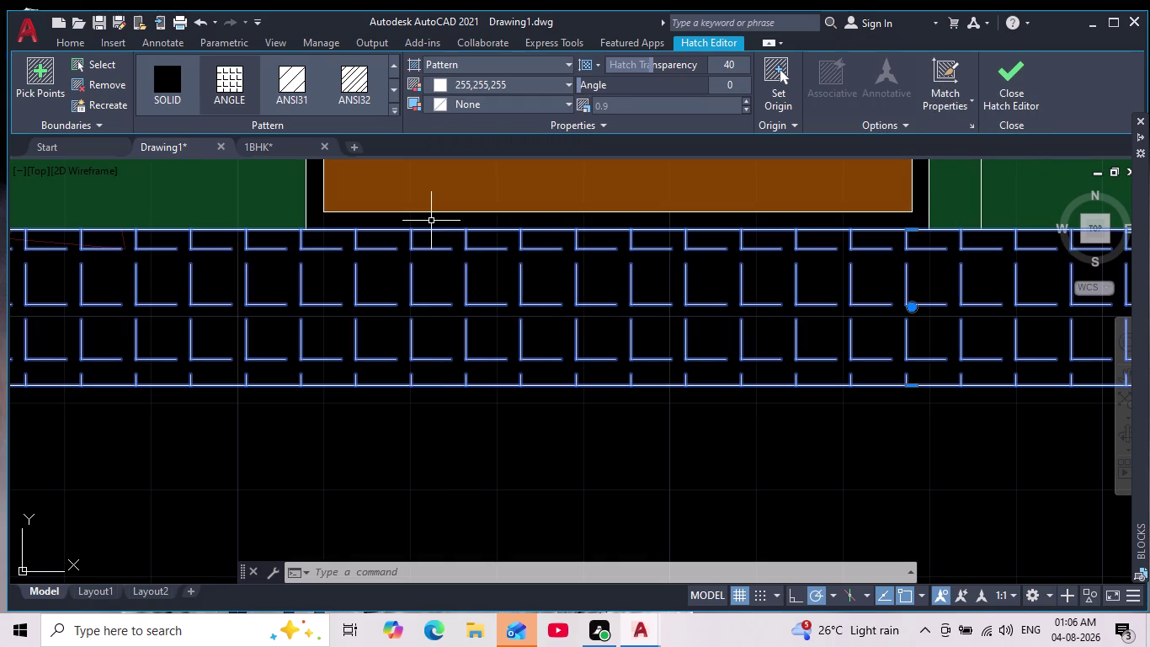
key(Escape)
scroll(down, 3)
scroll(down, 3)
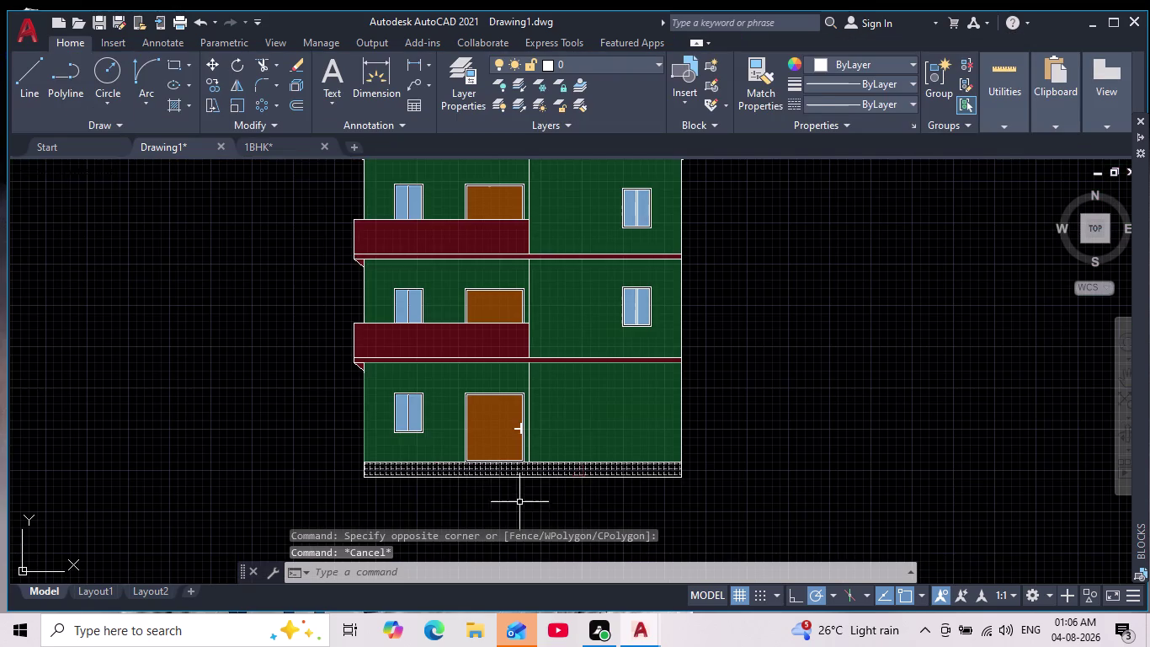
middle_drag(584, 494, 435, 374)
scroll(down, 3)
key(Escape)
Orbit around the tilted elevation, then restore the flat Top preset view.
middle_drag(441, 395, 450, 430)
scroll(down, 3)
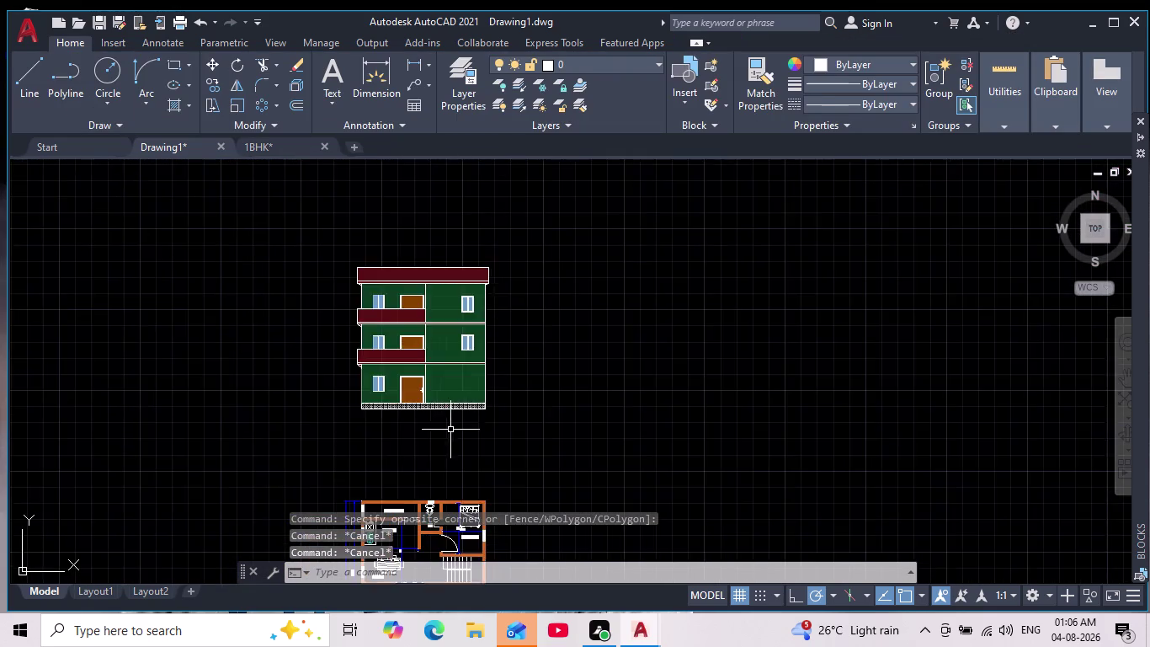
scroll(down, 3)
scroll(up, 3)
scroll(up, 3)
middle_drag(457, 429, 463, 443)
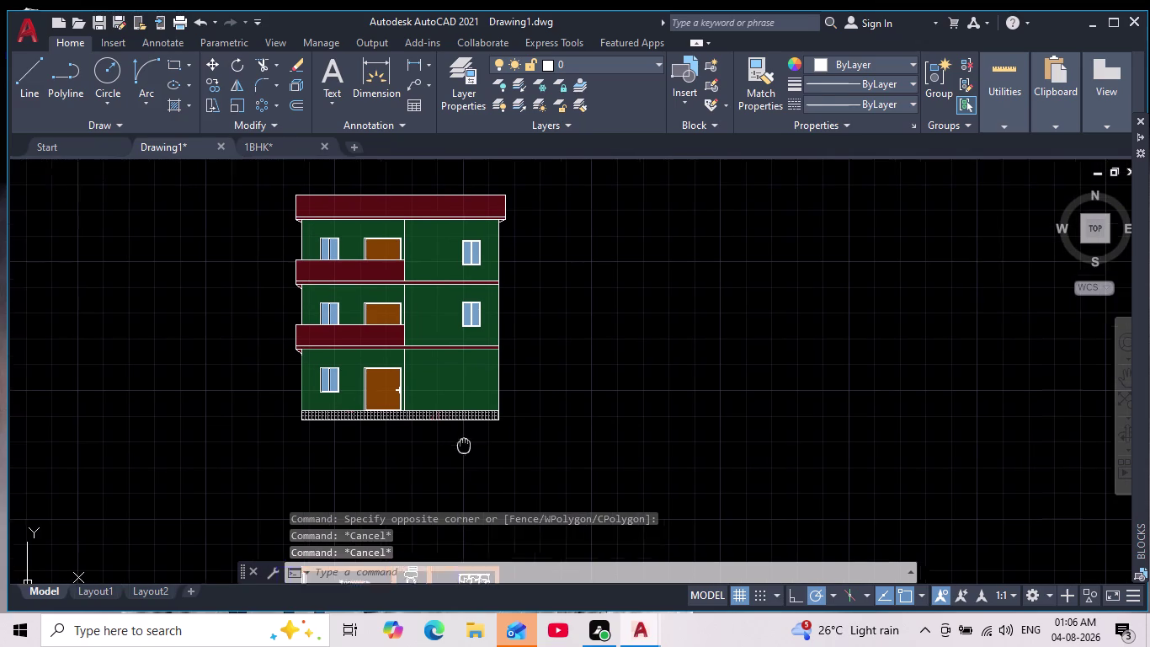
middle_drag(463, 444, 467, 458)
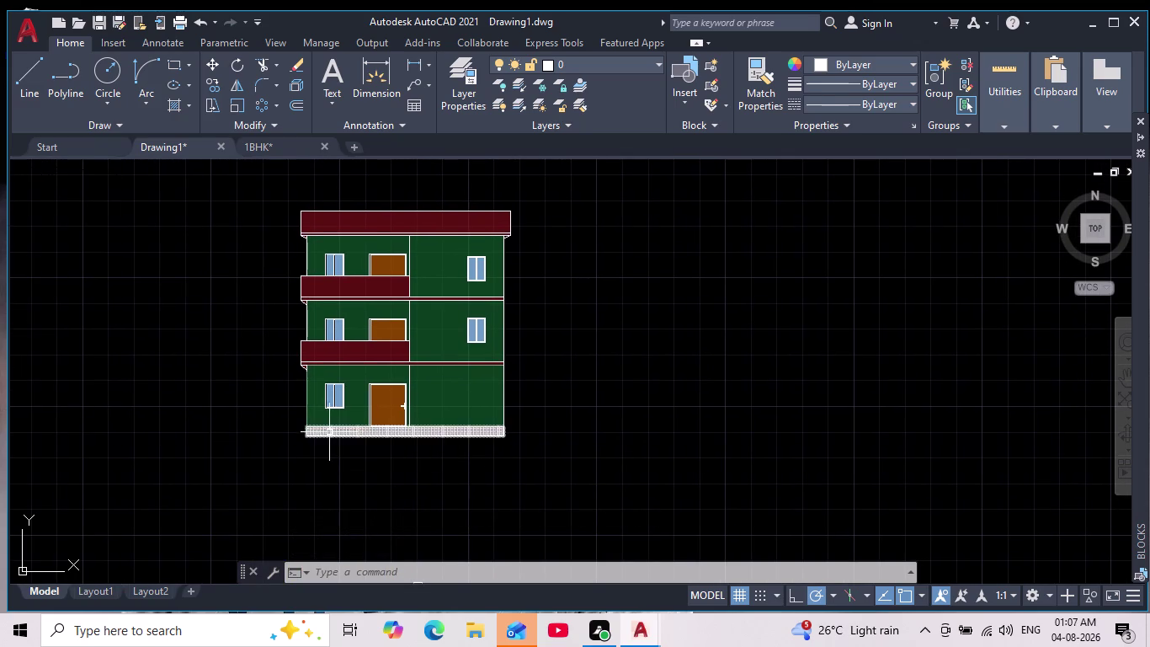
scroll(up, 3)
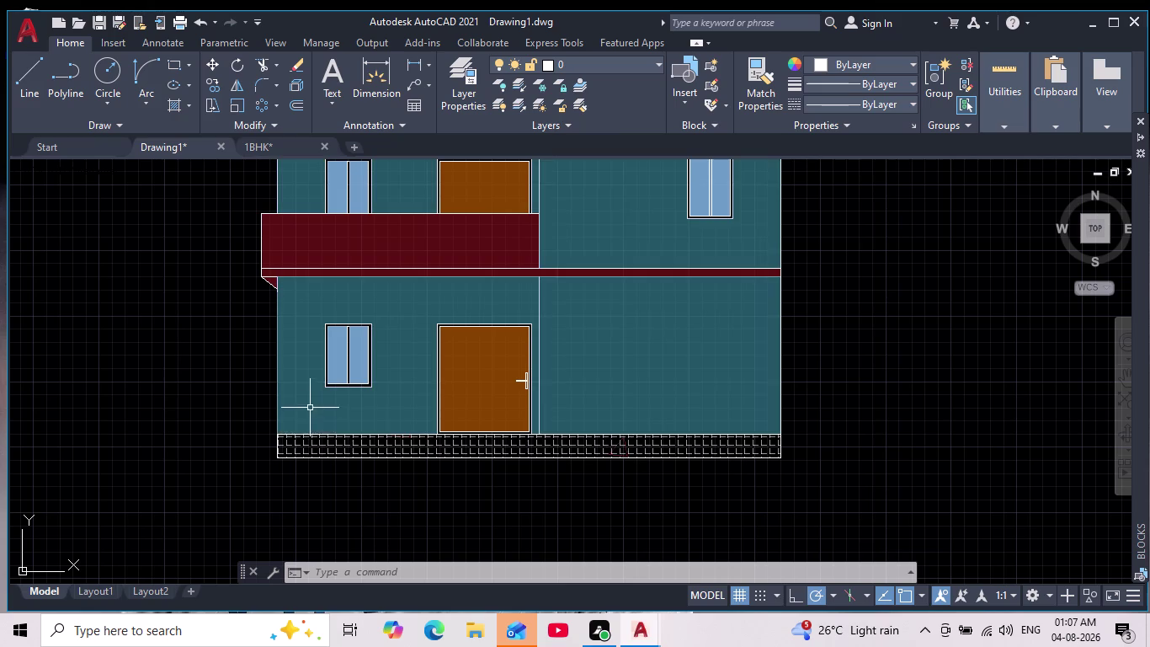
scroll(down, 3)
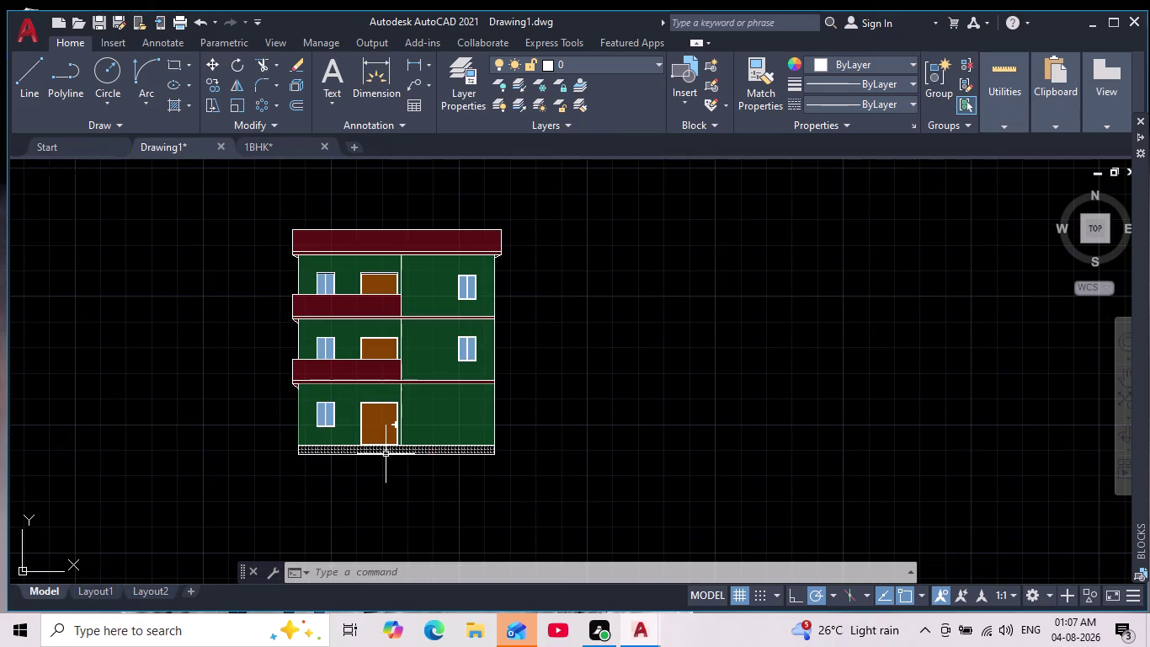
middle_drag(385, 479, 413, 485)
middle_drag(413, 485, 429, 485)
scroll(down, 3)
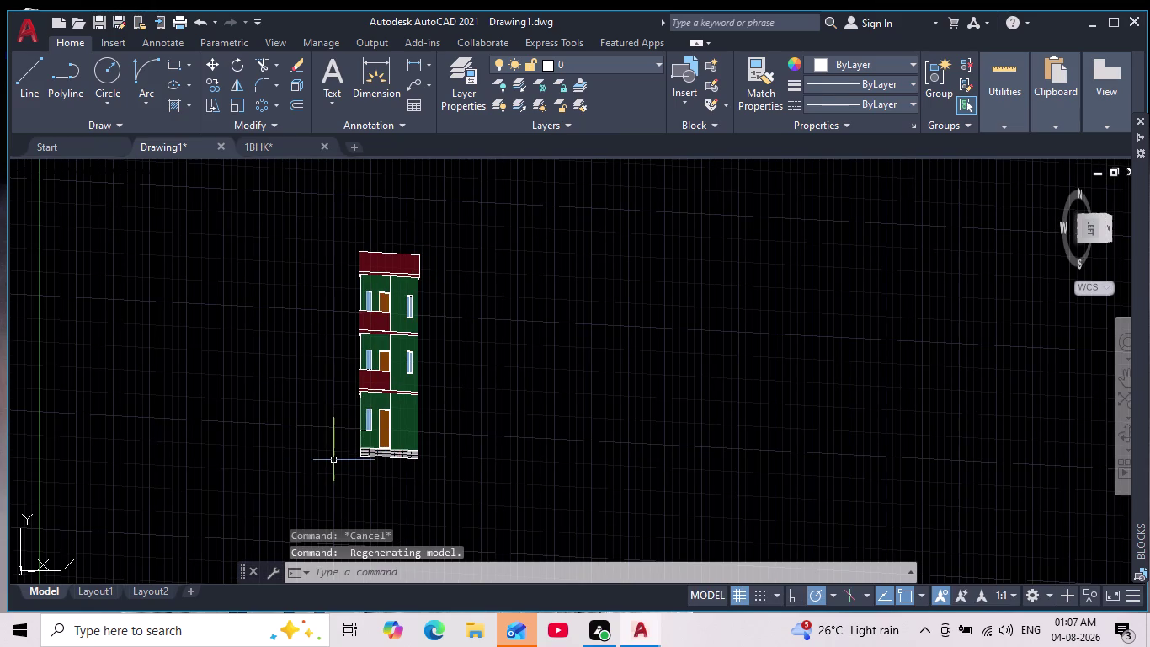
middle_drag(335, 465, 373, 471)
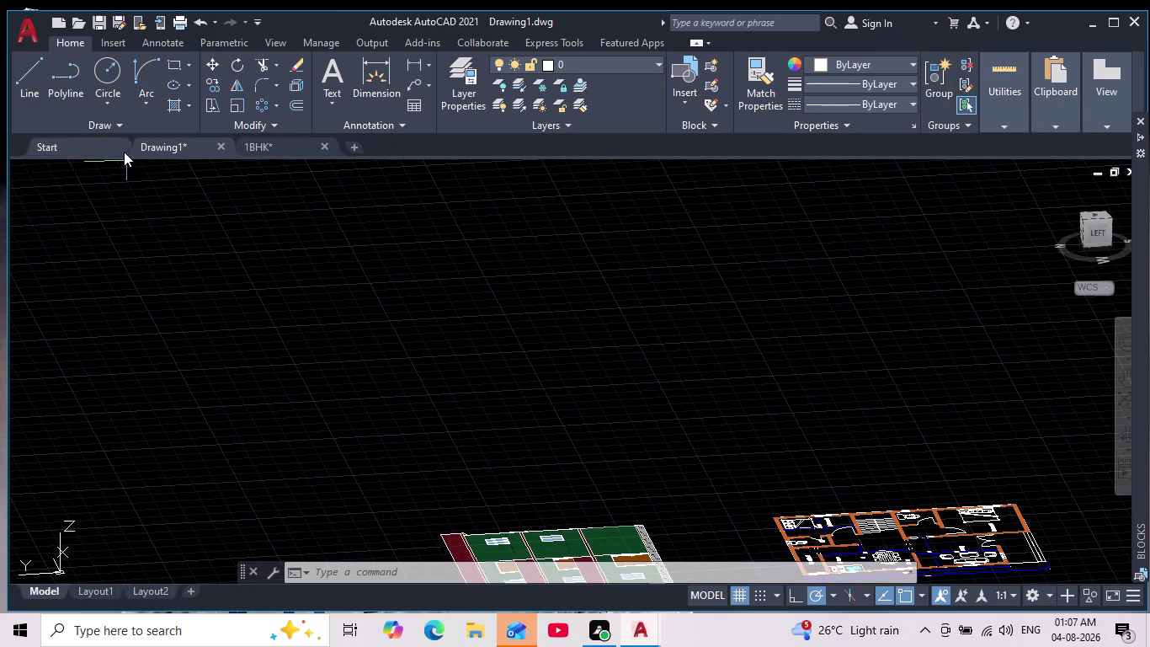
click(123, 167)
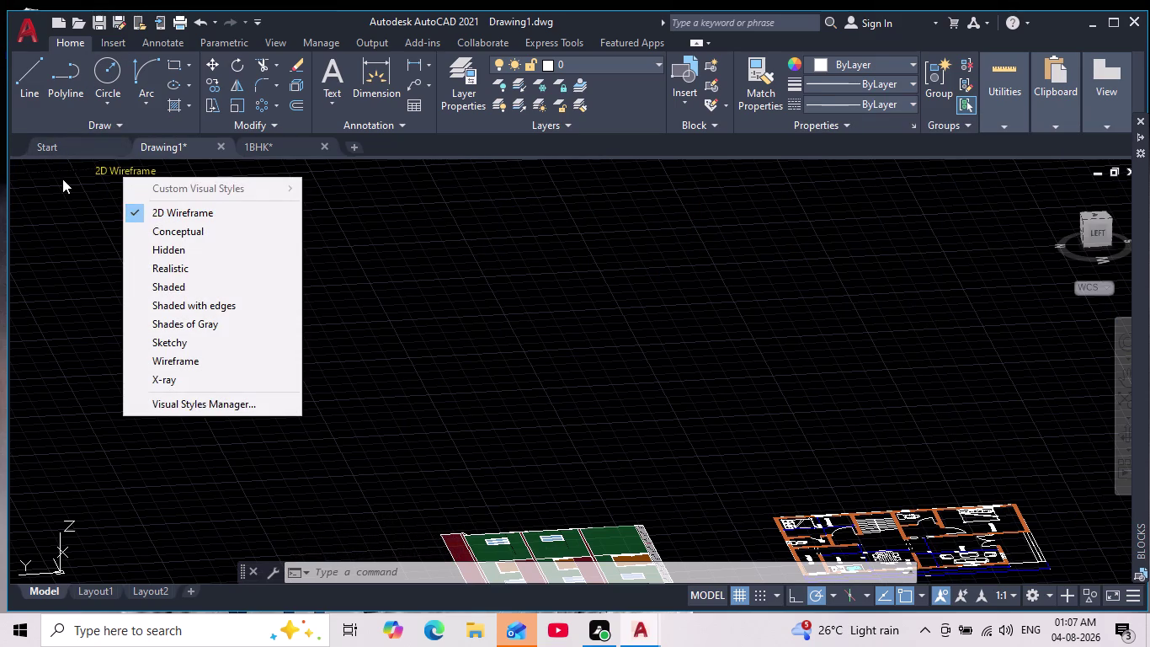
click(65, 177)
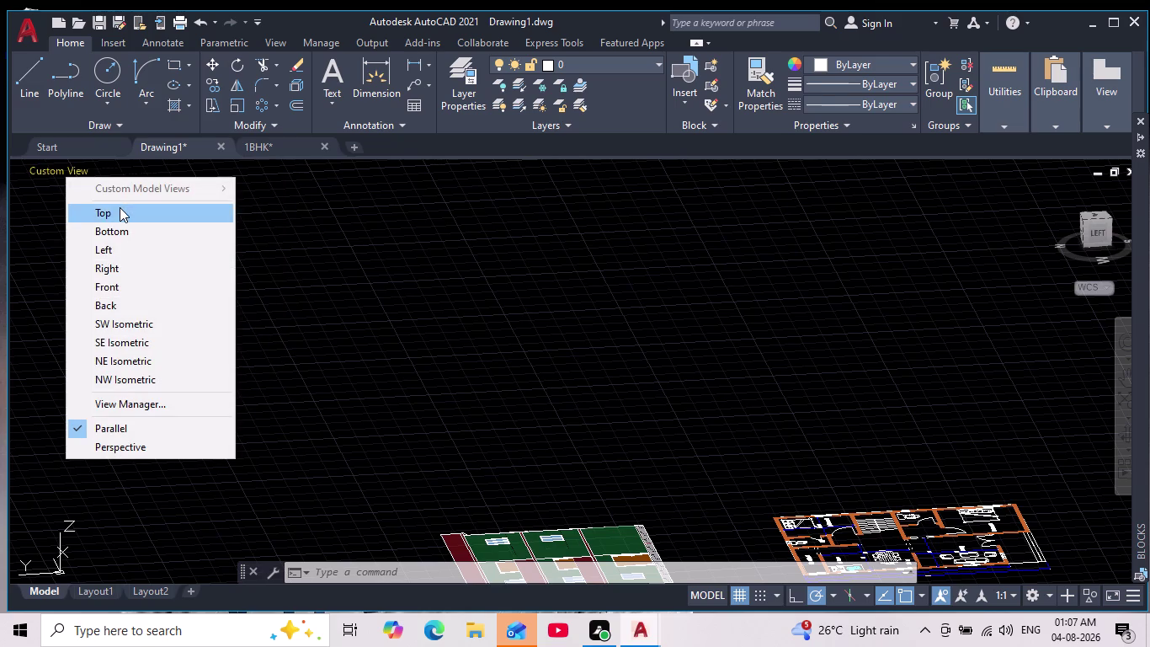
click(119, 207)
Pan and zoom to show the elevation above the floor plan.
scroll(down, 3)
scroll(up, 3)
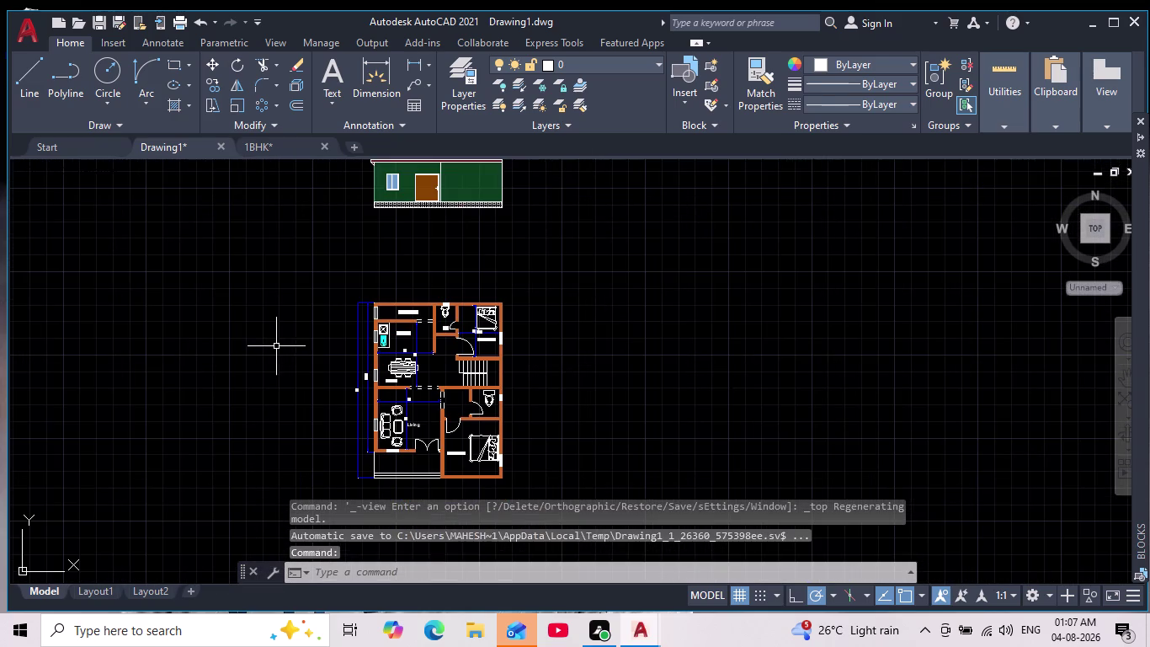
middle_drag(304, 352, 267, 495)
scroll(down, 3)
middle_drag(265, 484, 265, 482)
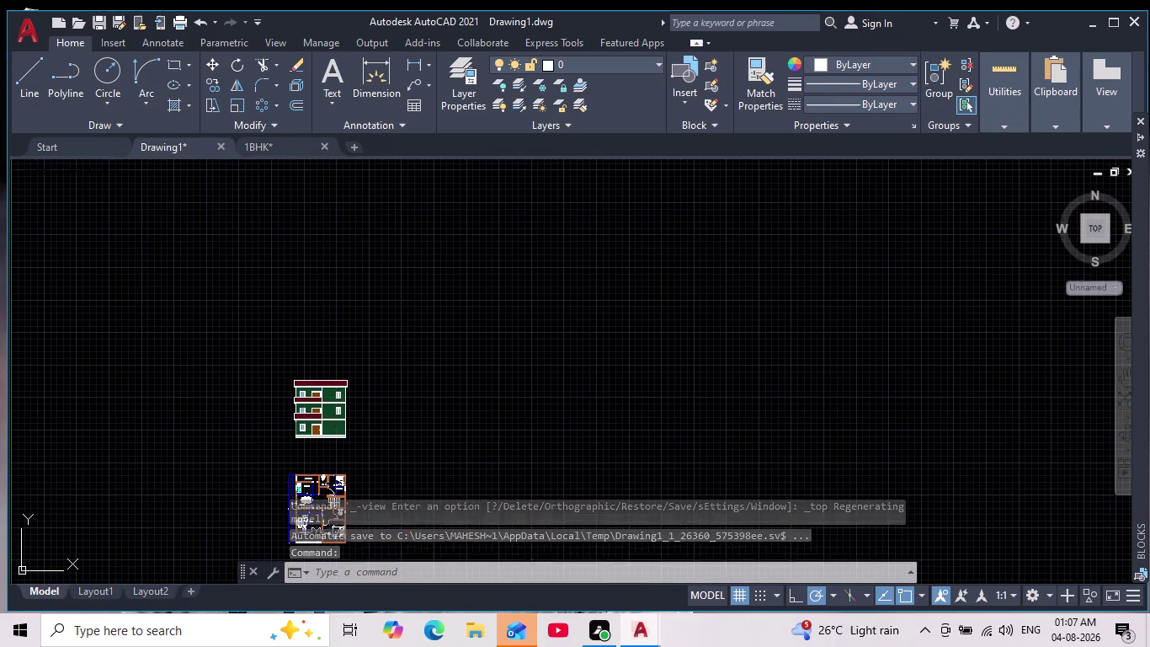
middle_drag(265, 483, 280, 428)
scroll(up, 3)
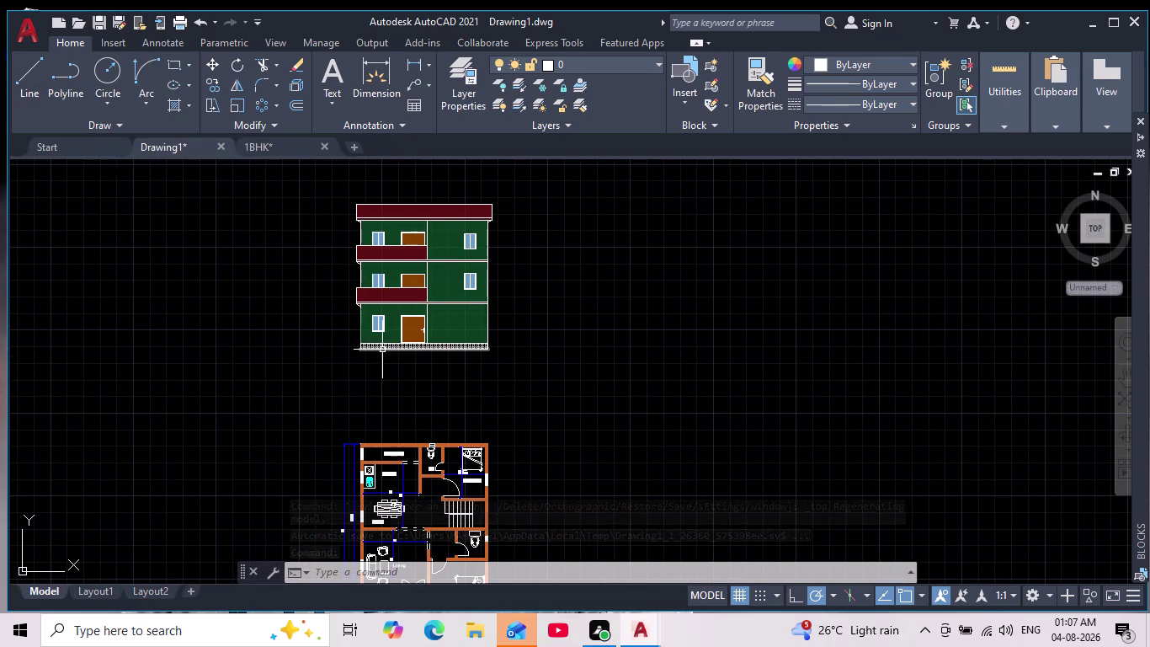
middle_drag(378, 367, 358, 428)
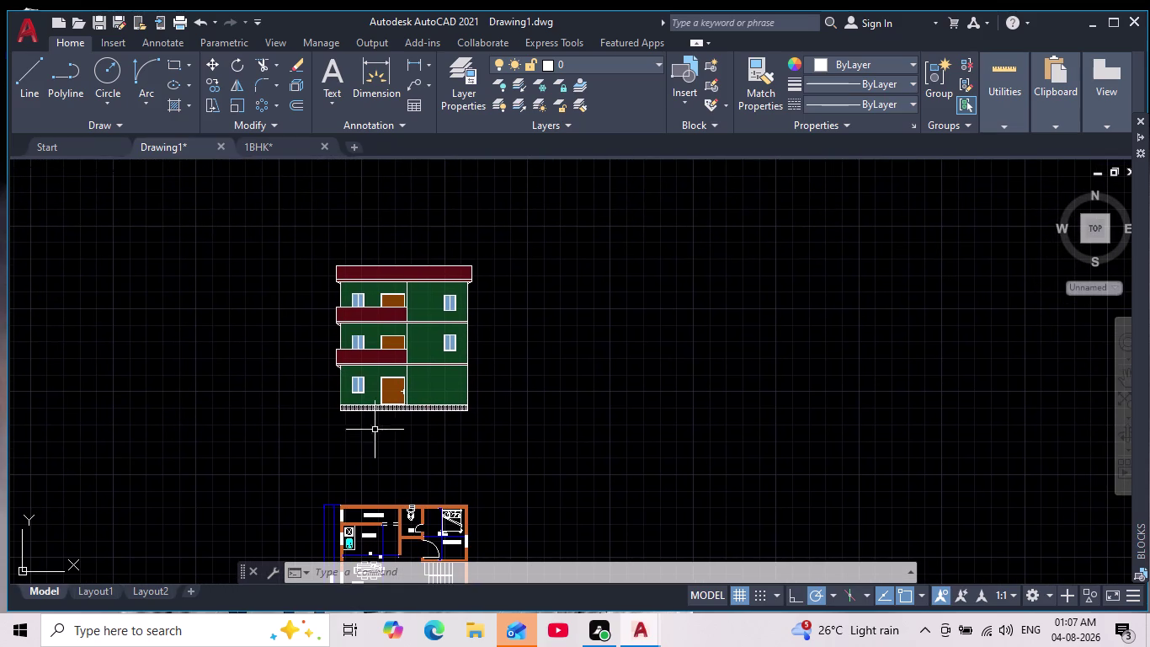
scroll(up, 3)
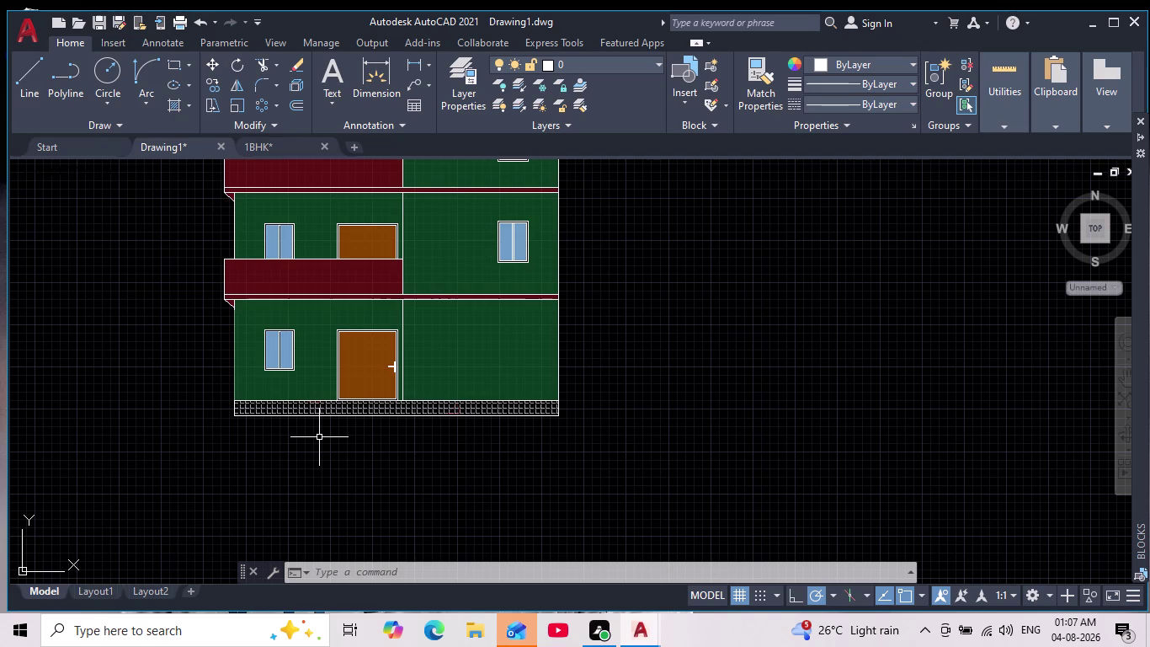
middle_drag(323, 434, 325, 338)
scroll(down, 3)
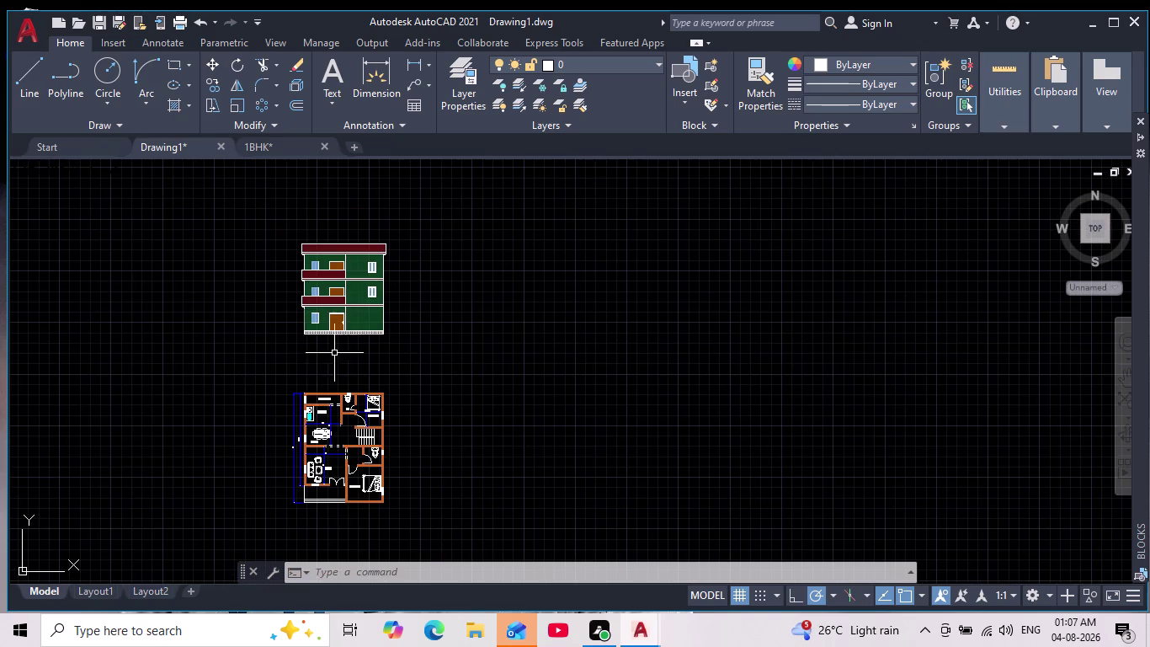
scroll(up, 3)
scroll(up, 3)
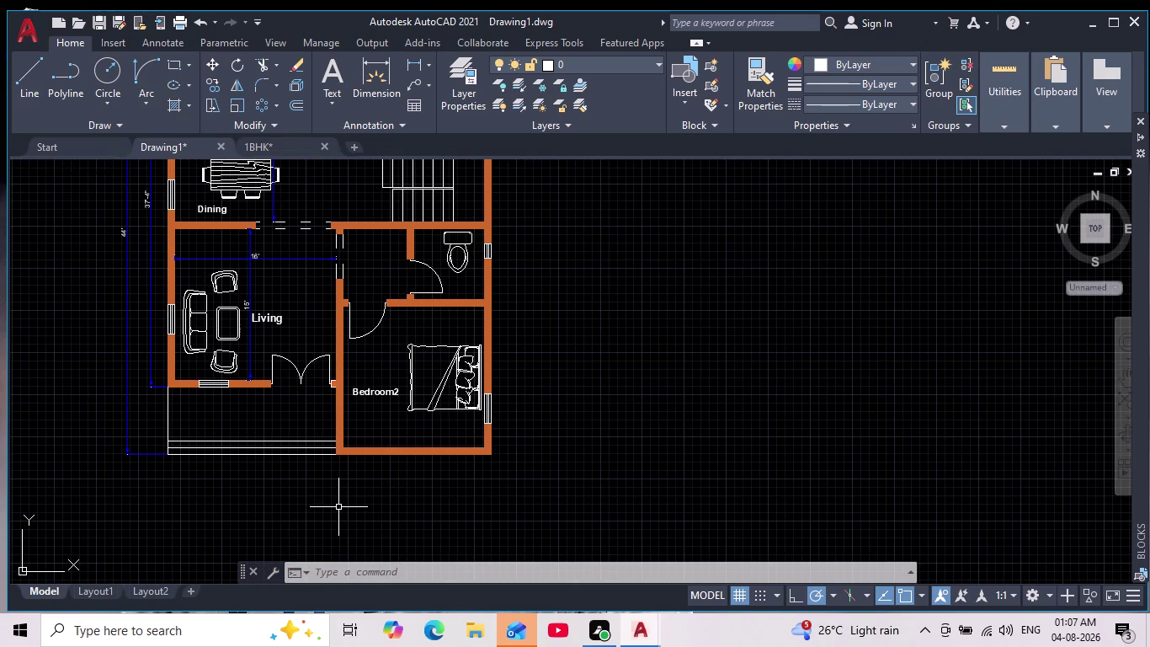
Pan across the floor plan and zoom in close on the ground-floor door handle.
middle_drag(339, 506, 345, 553)
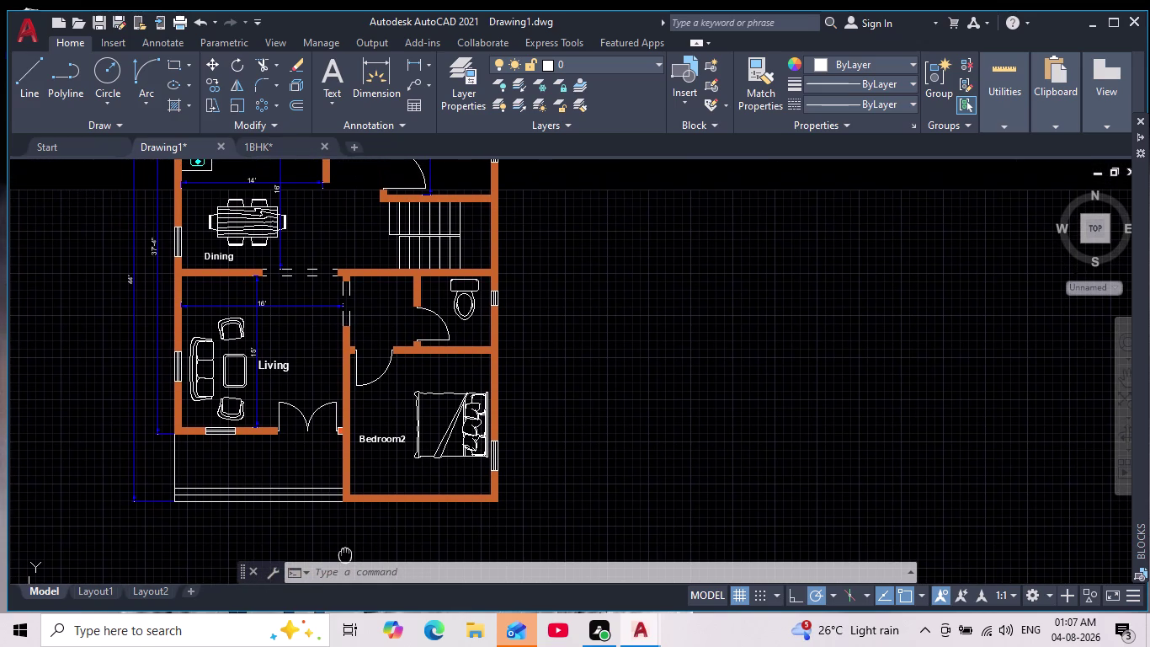
middle_drag(345, 553, 348, 578)
scroll(down, 3)
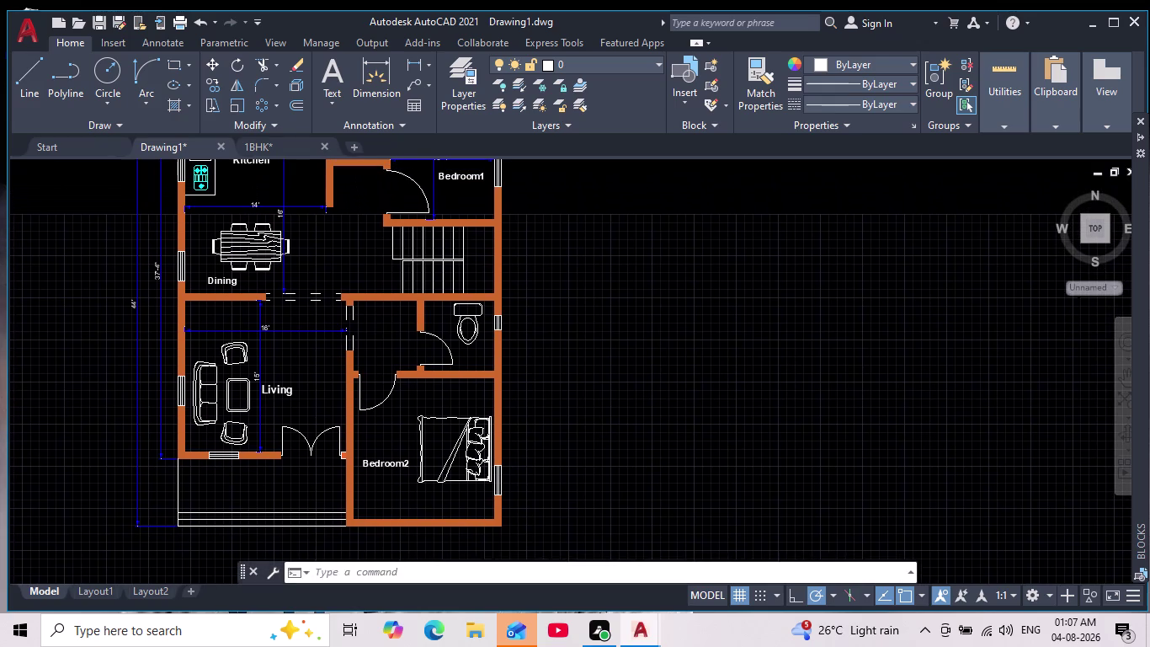
middle_drag(317, 473, 321, 557)
scroll(down, 3)
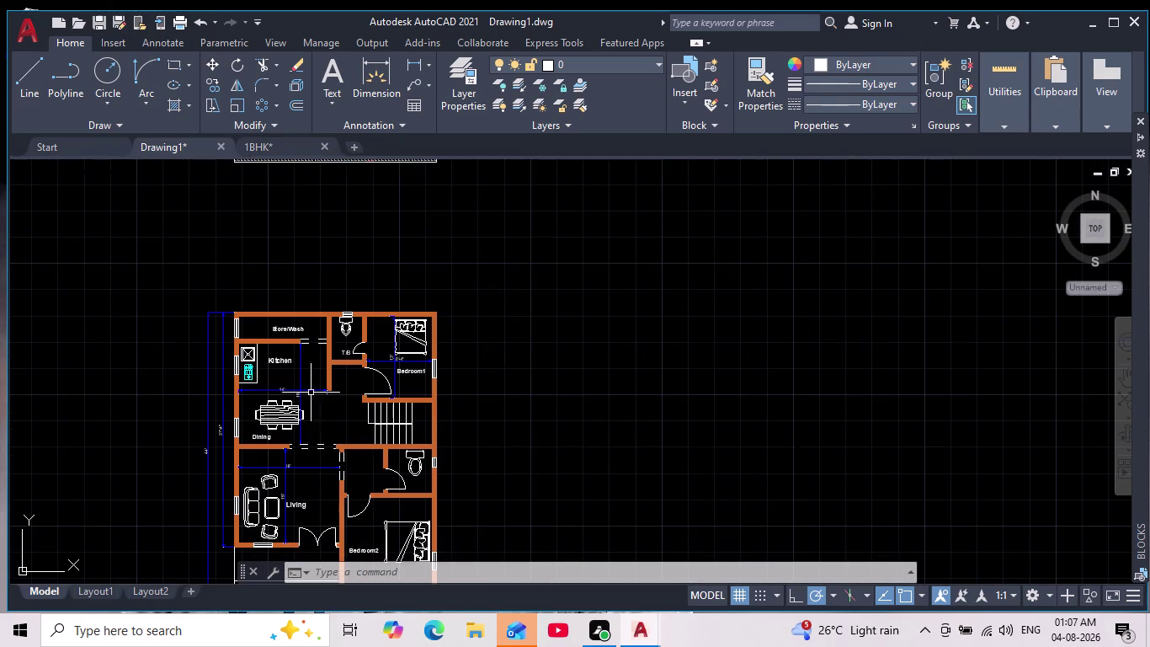
middle_drag(294, 289, 297, 475)
scroll(up, 3)
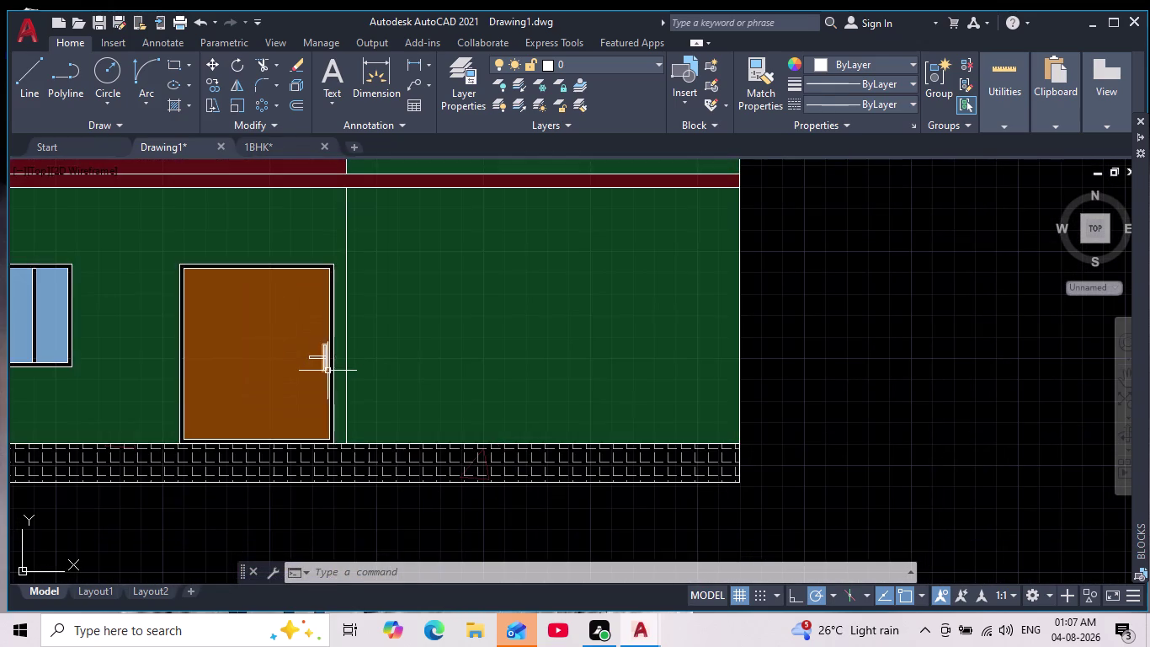
scroll(up, 3)
scroll(up, 3)
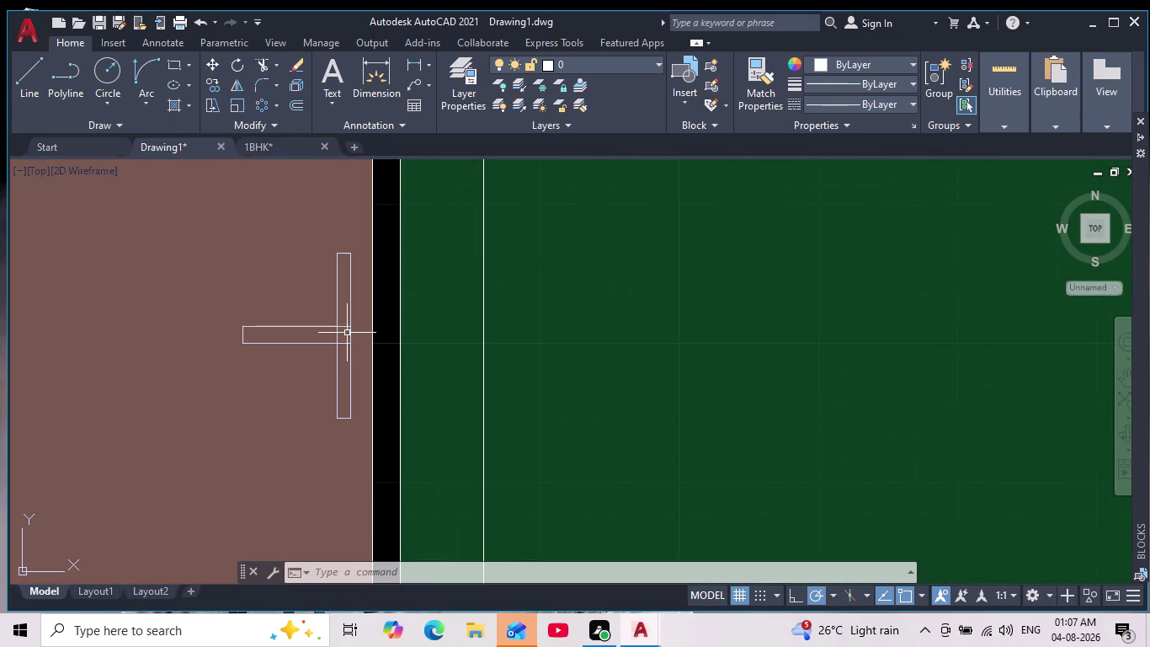
Select the handle's horizontal and vertical bars on the ground-floor door.
click(345, 330)
key(Escape)
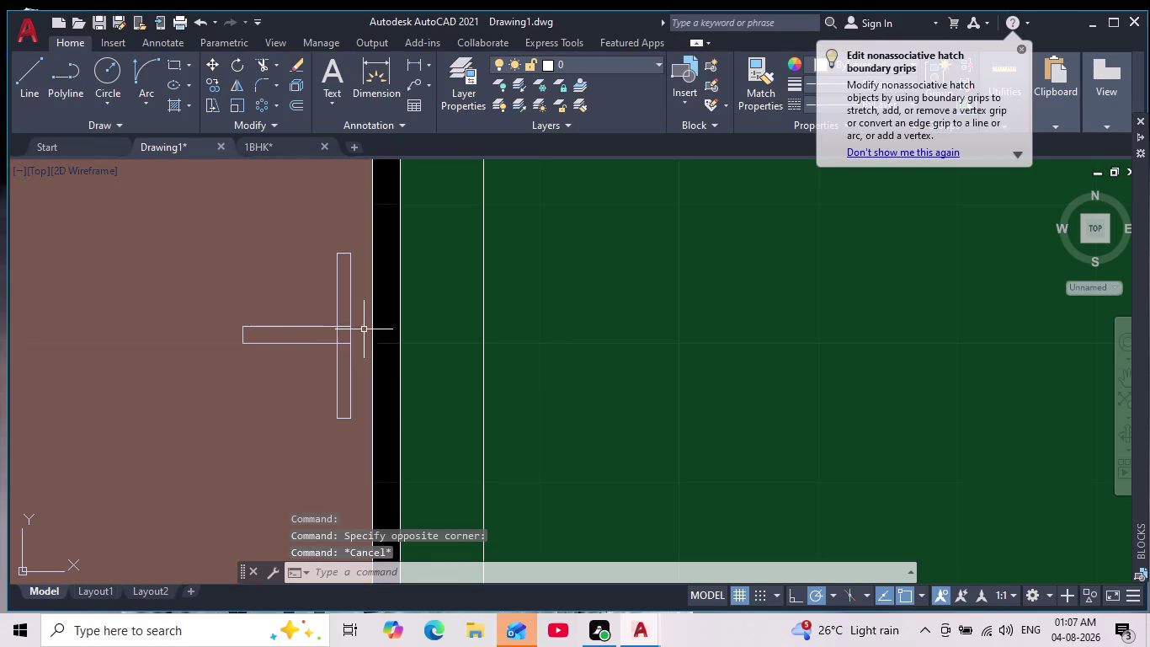
key(Escape)
key(Escape)
click(336, 326)
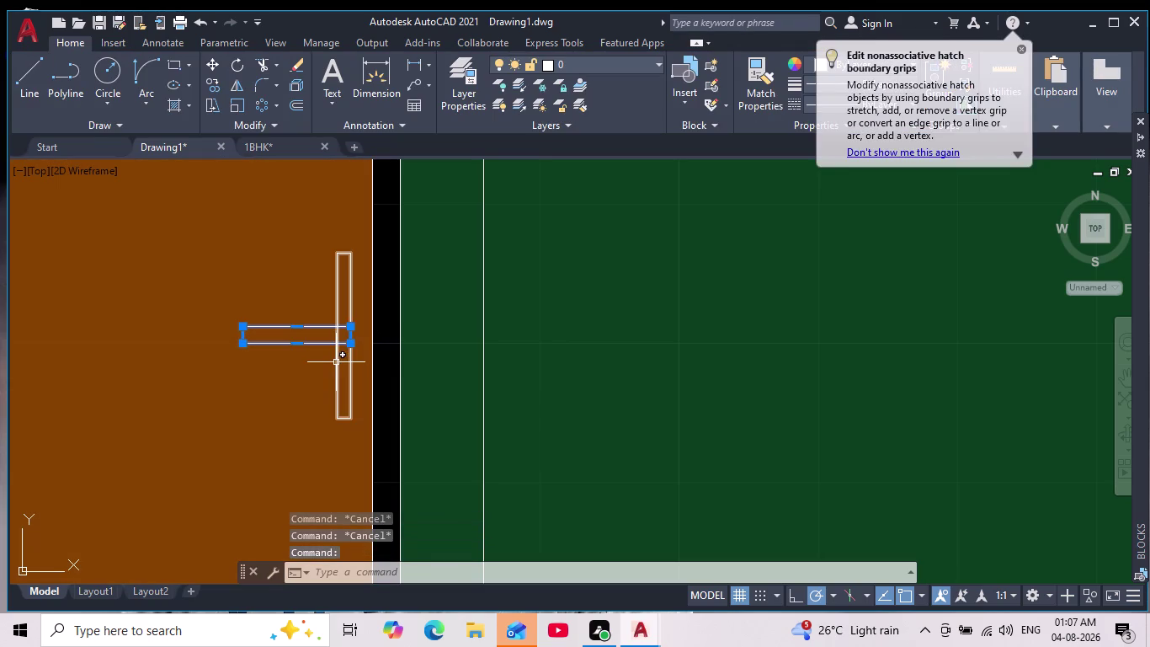
click(336, 364)
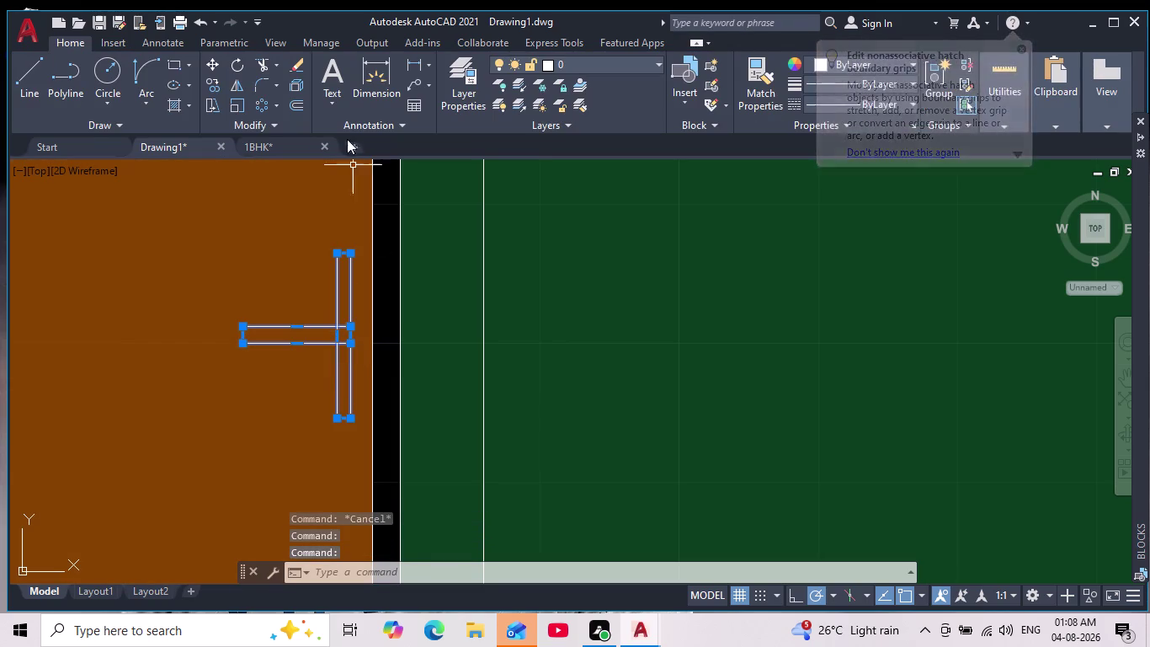
Move the two handle bars to empty space below the building.
click(216, 62)
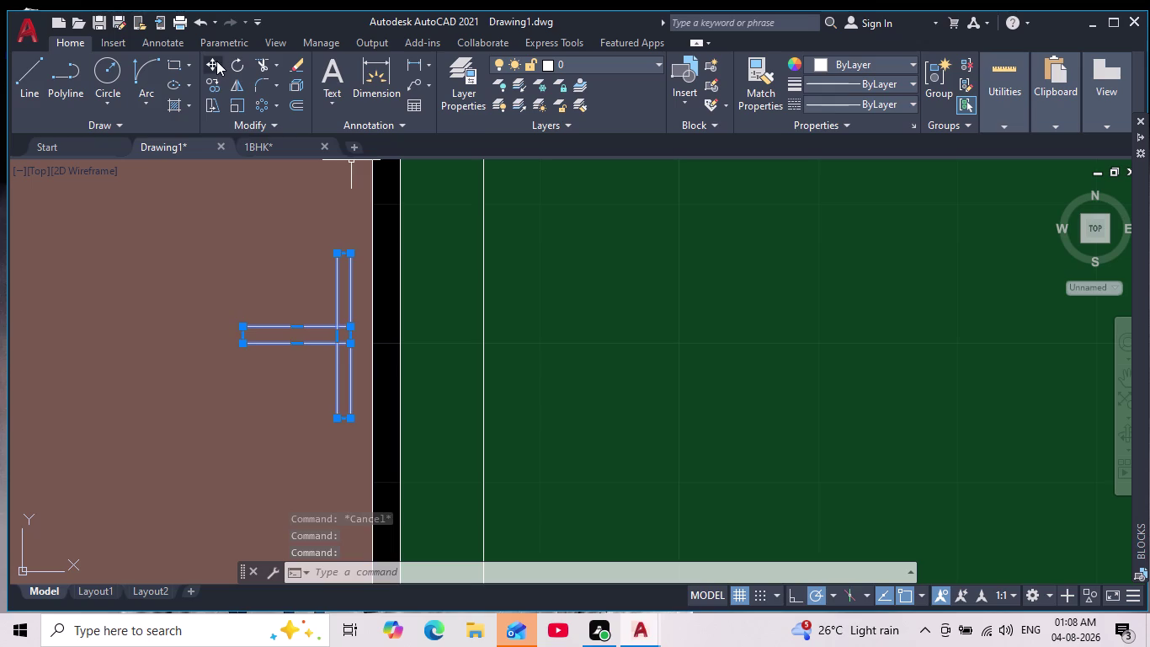
click(349, 320)
middle_drag(620, 405, 353, 340)
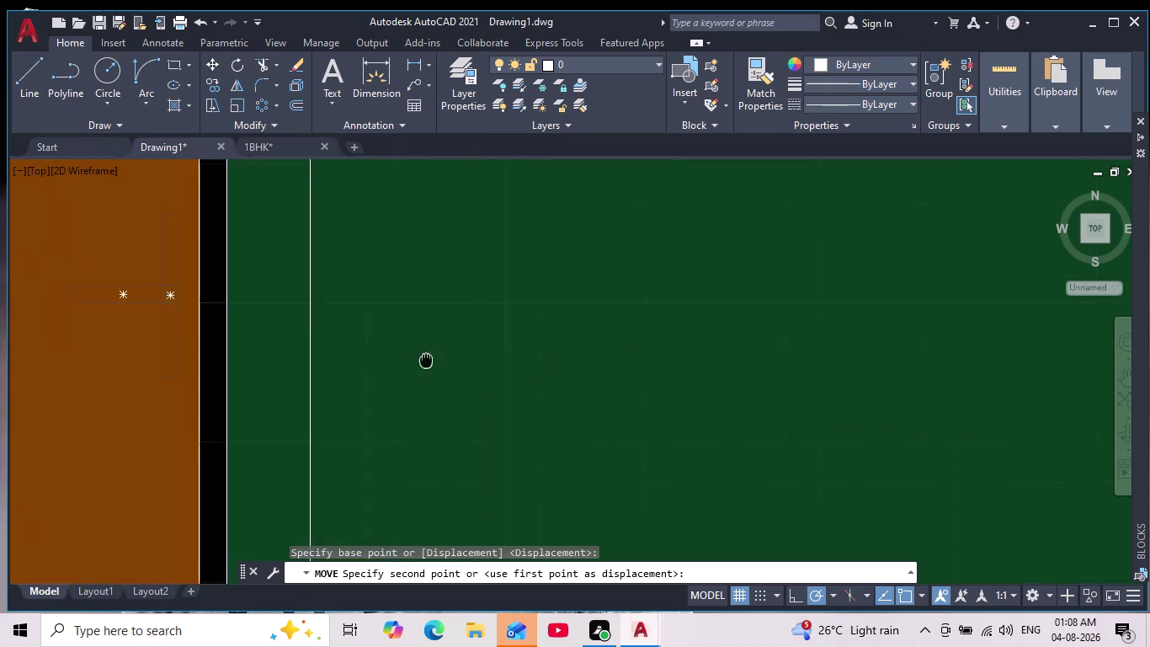
middle_drag(354, 340, 257, 319)
scroll(down, 3)
scroll(down, 3)
middle_drag(470, 446, 470, 445)
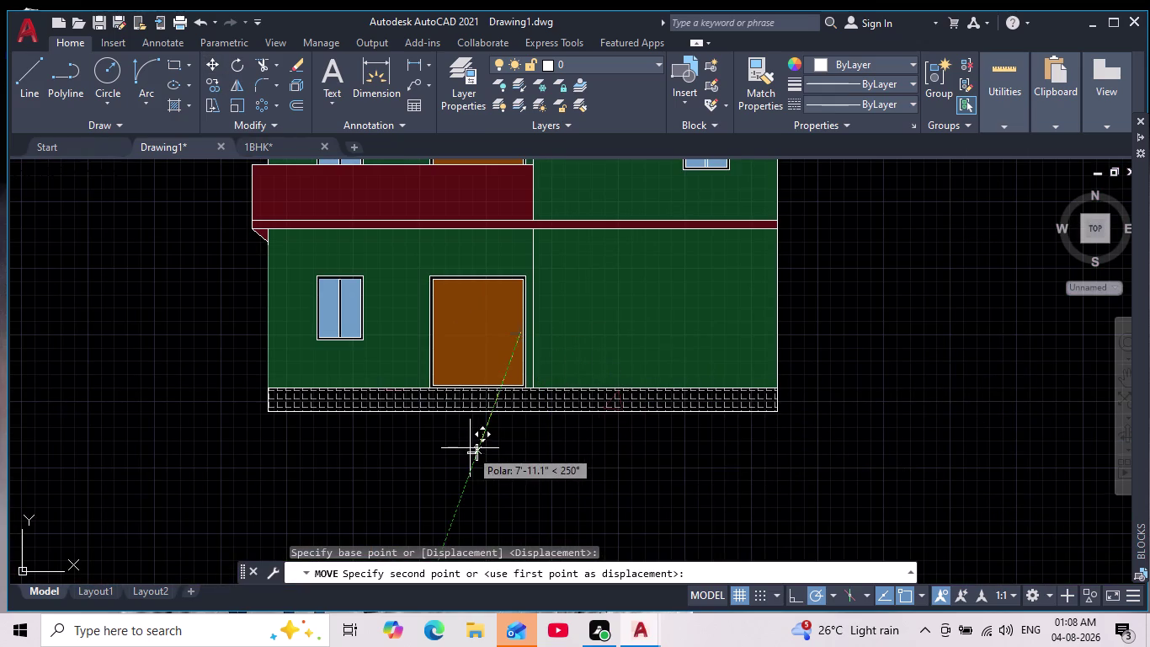
middle_drag(470, 445, 456, 413)
click(440, 442)
Select the relocated handle below the elevation.
scroll(up, 3)
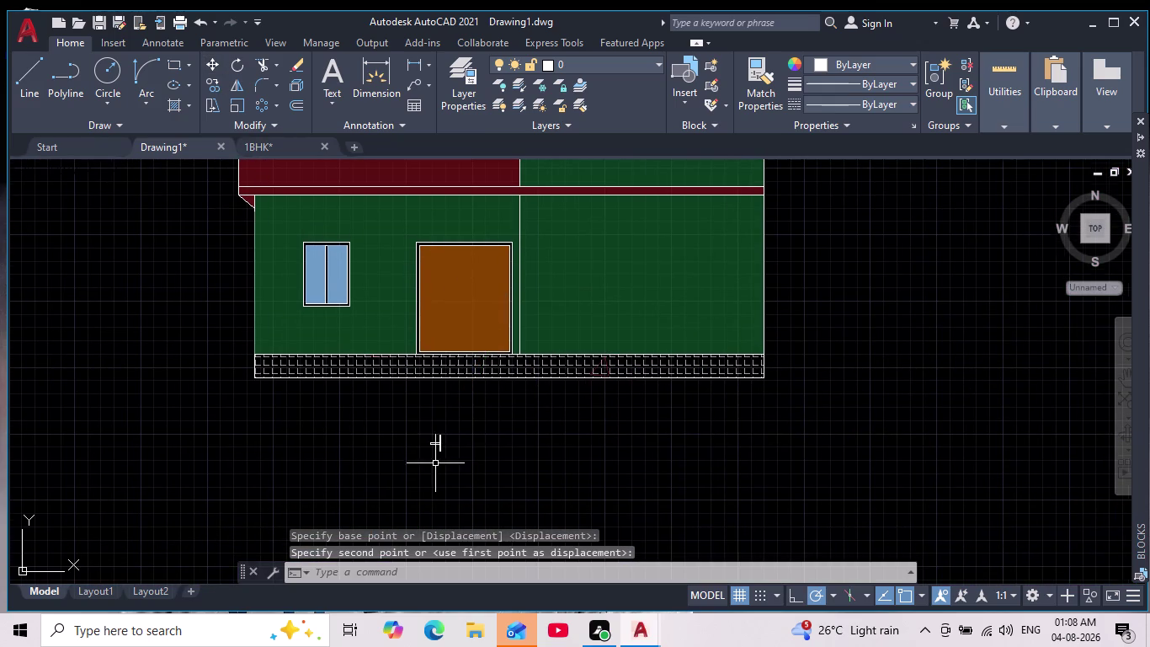
scroll(up, 3)
drag(457, 380, 464, 403)
click(400, 456)
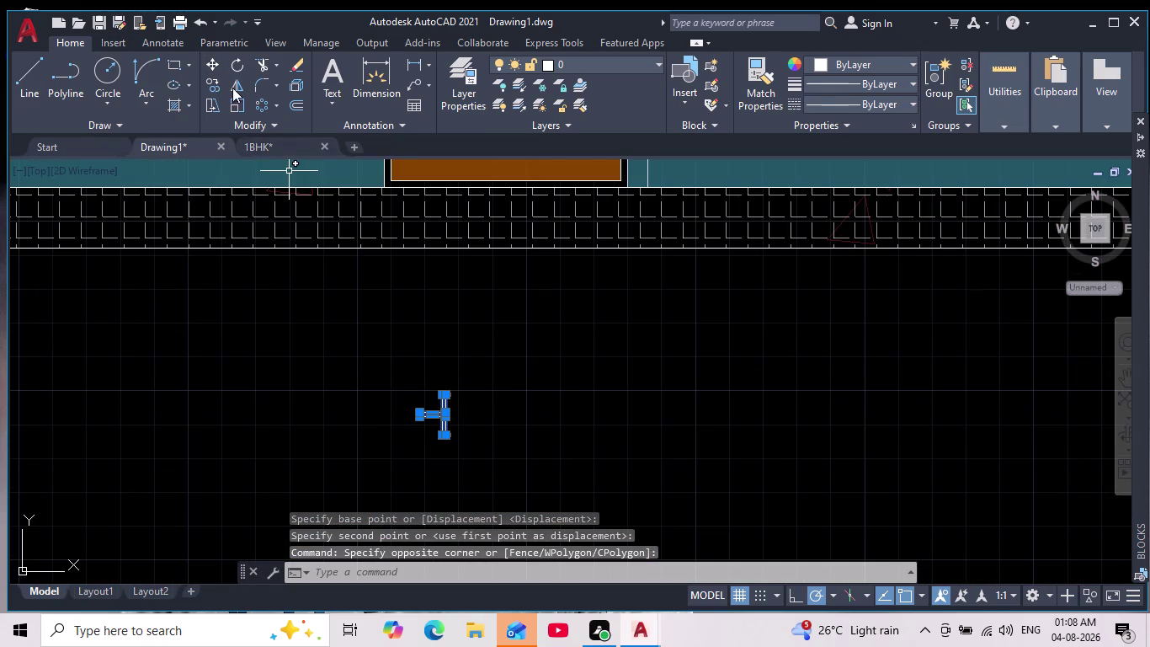
Mirror the handle to make a right-hand copy, keeping the original.
click(234, 82)
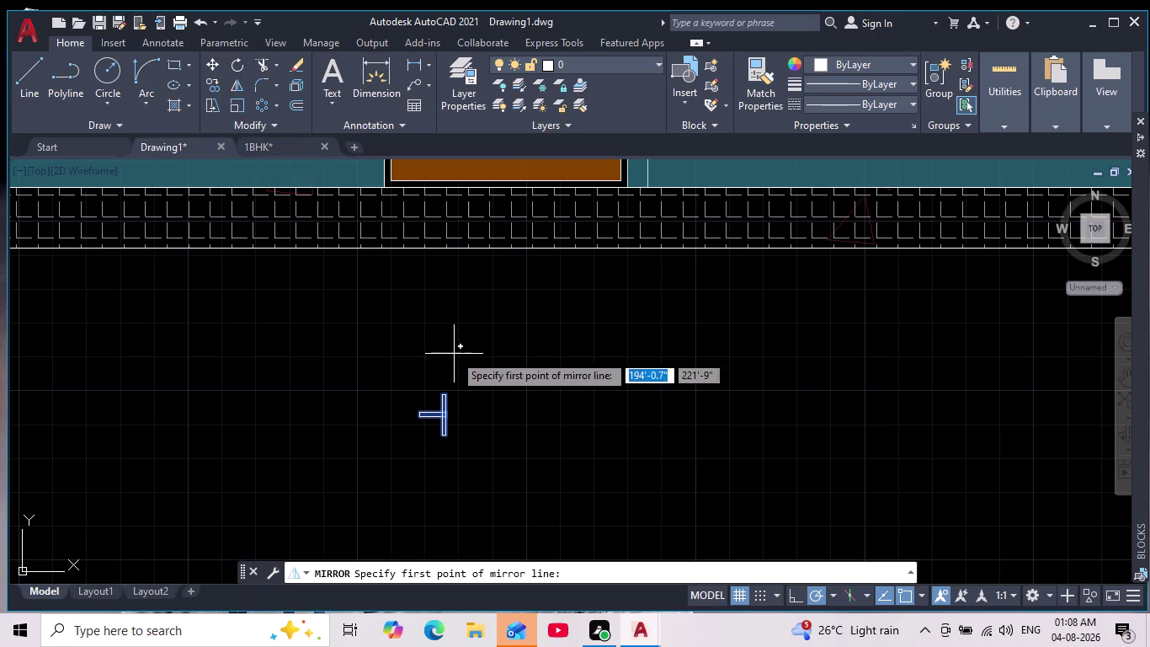
drag(464, 364, 471, 413)
click(464, 485)
key(Escape)
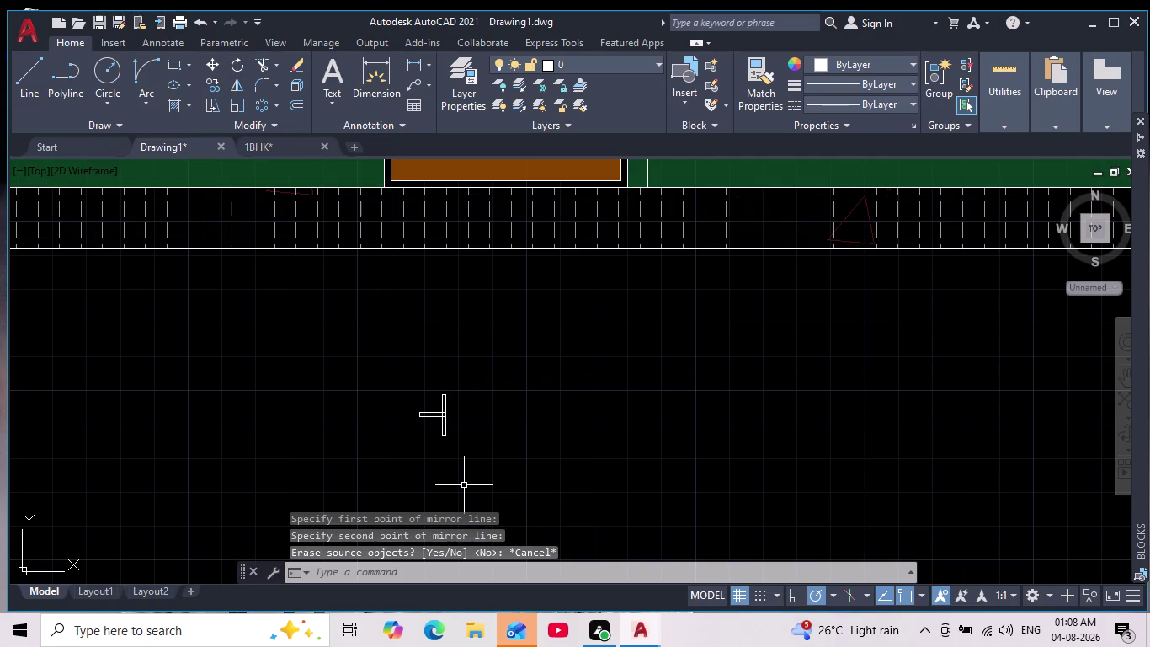
key(space)
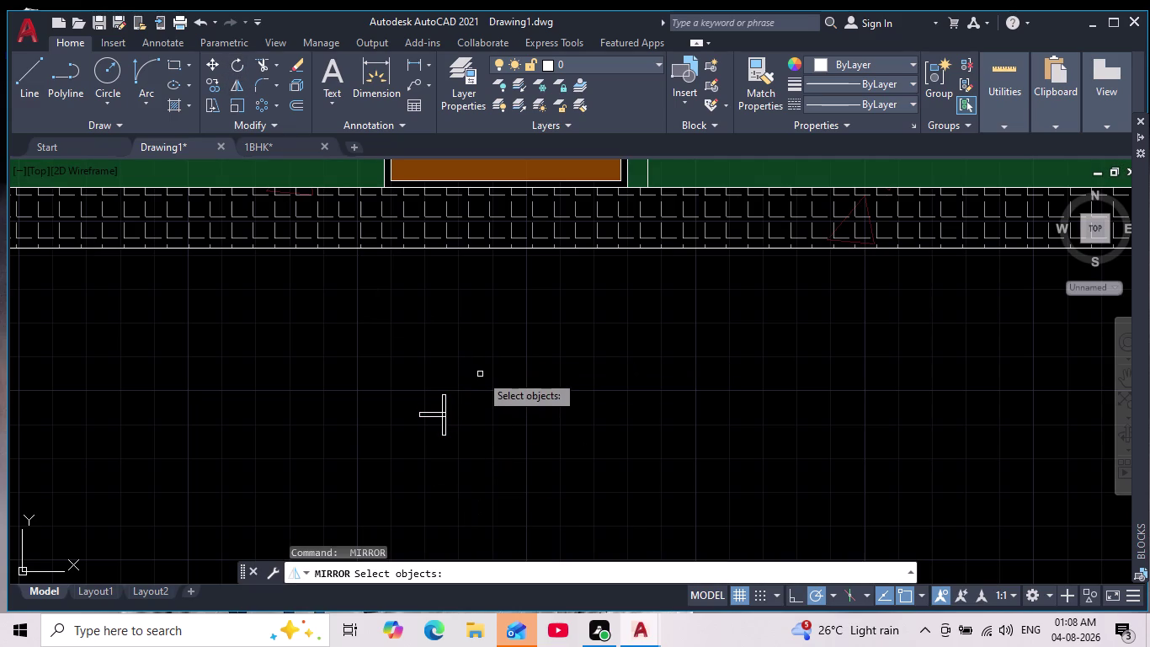
key(Escape)
drag(483, 360, 466, 396)
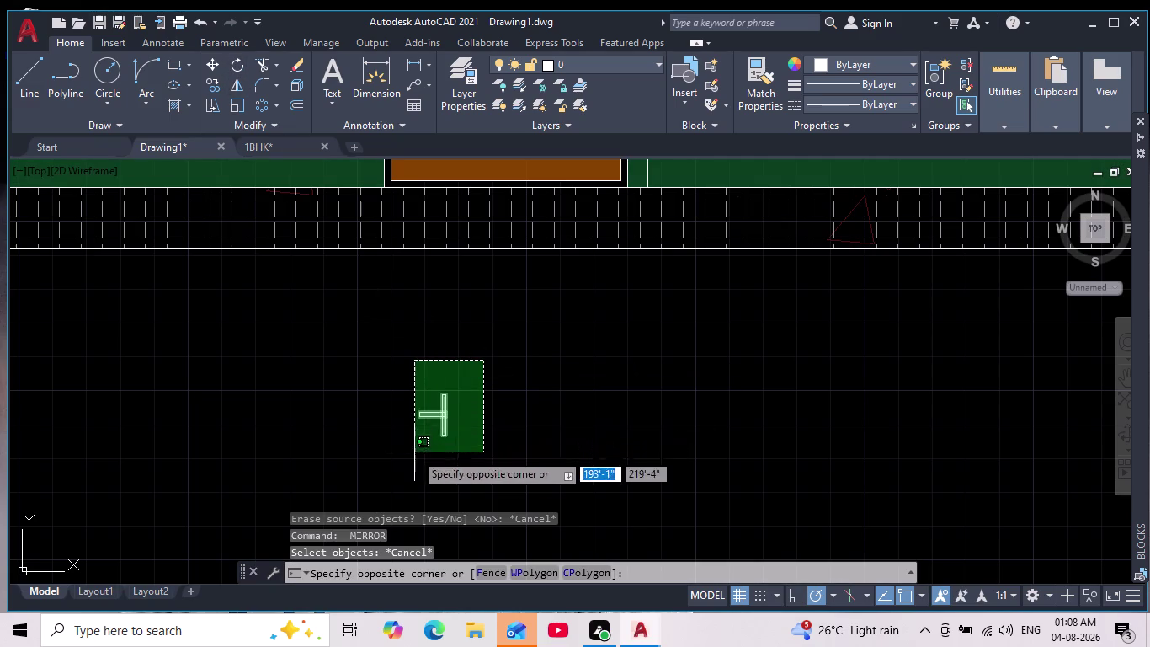
click(415, 456)
click(235, 84)
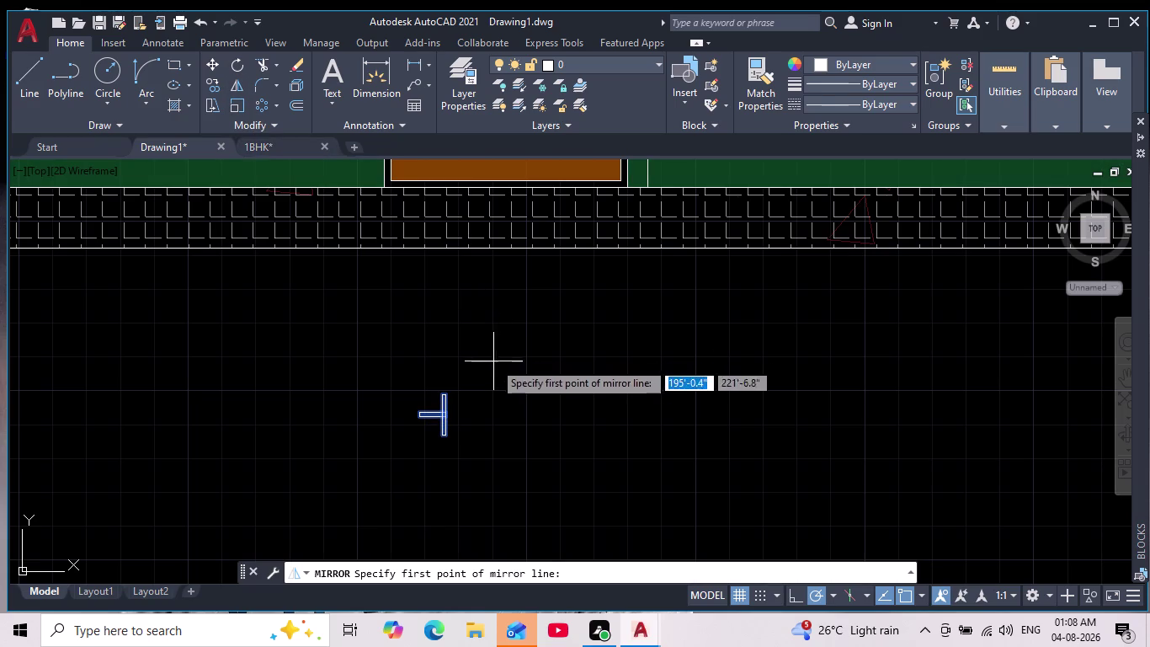
drag(493, 361, 494, 395)
click(492, 492)
key(Return)
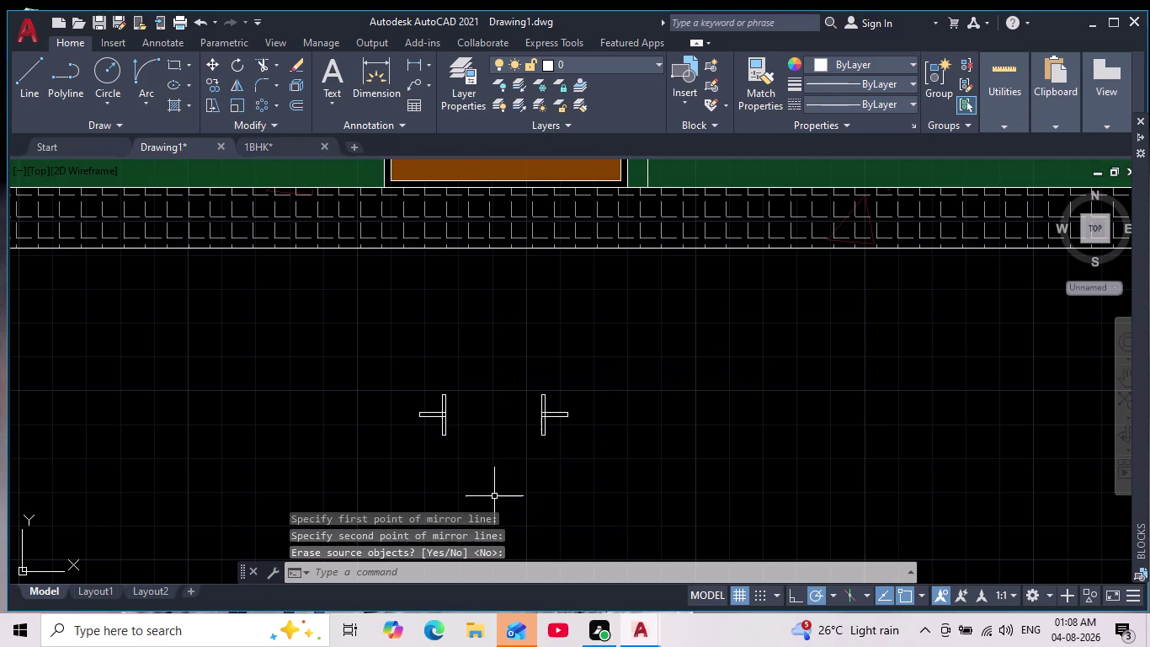
Move the mirrored handle copy onto the ground-floor door's left edge.
drag(612, 354, 596, 386)
click(509, 480)
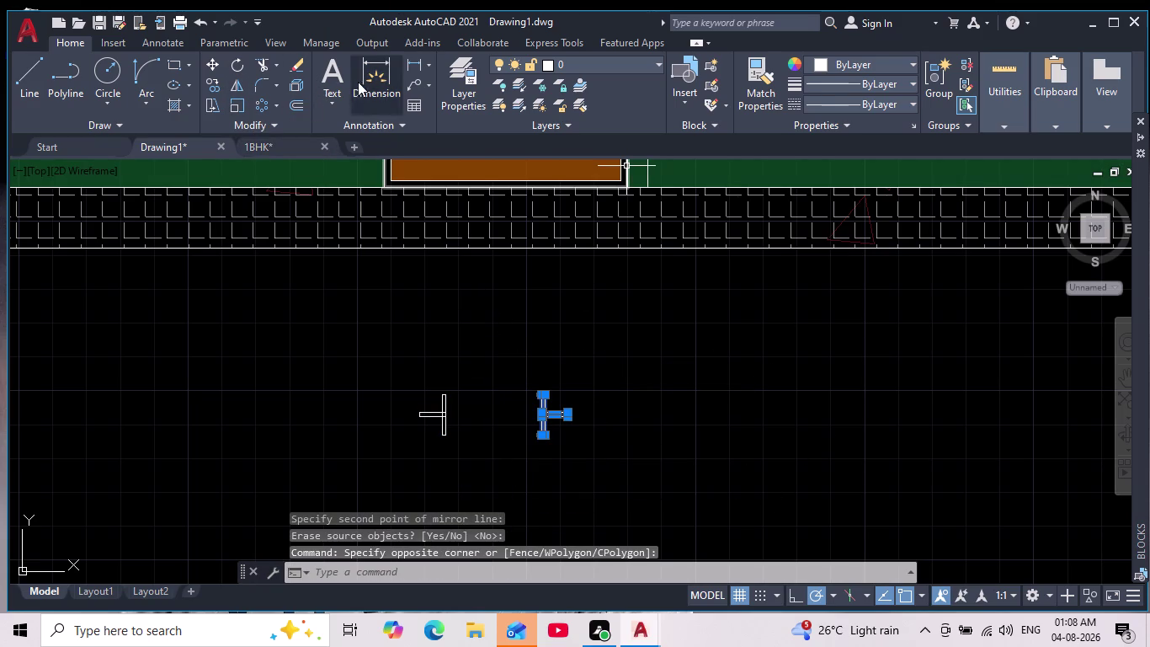
click(210, 62)
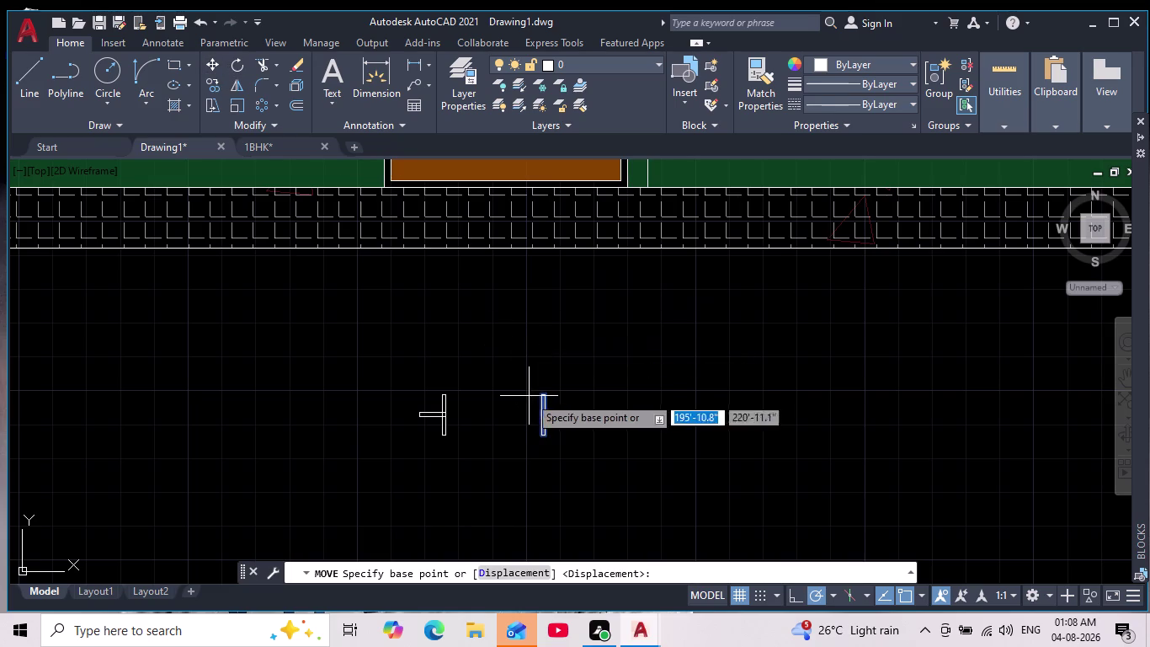
click(545, 418)
middle_drag(372, 279, 414, 484)
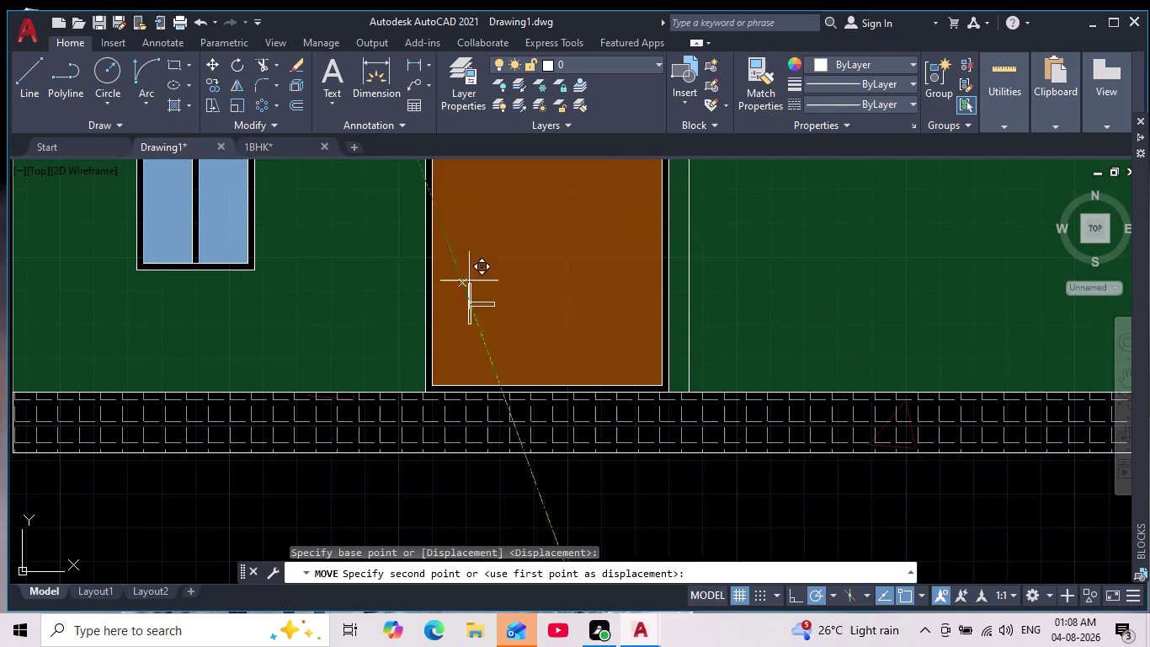
middle_drag(464, 224, 466, 329)
scroll(down, 3)
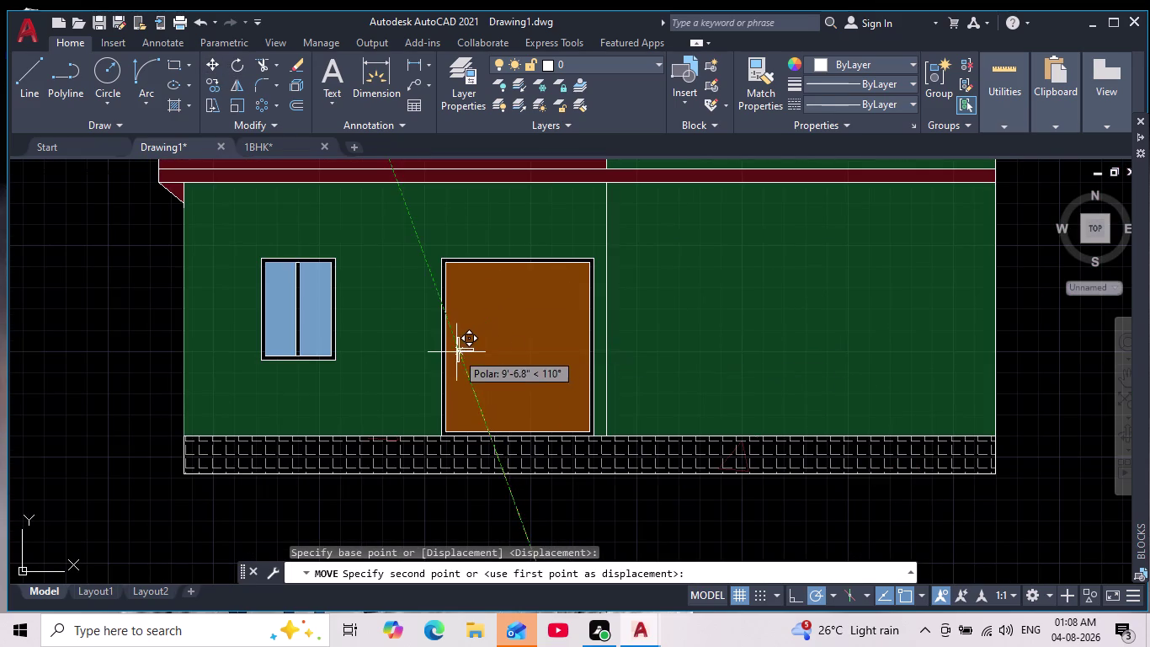
scroll(up, 3)
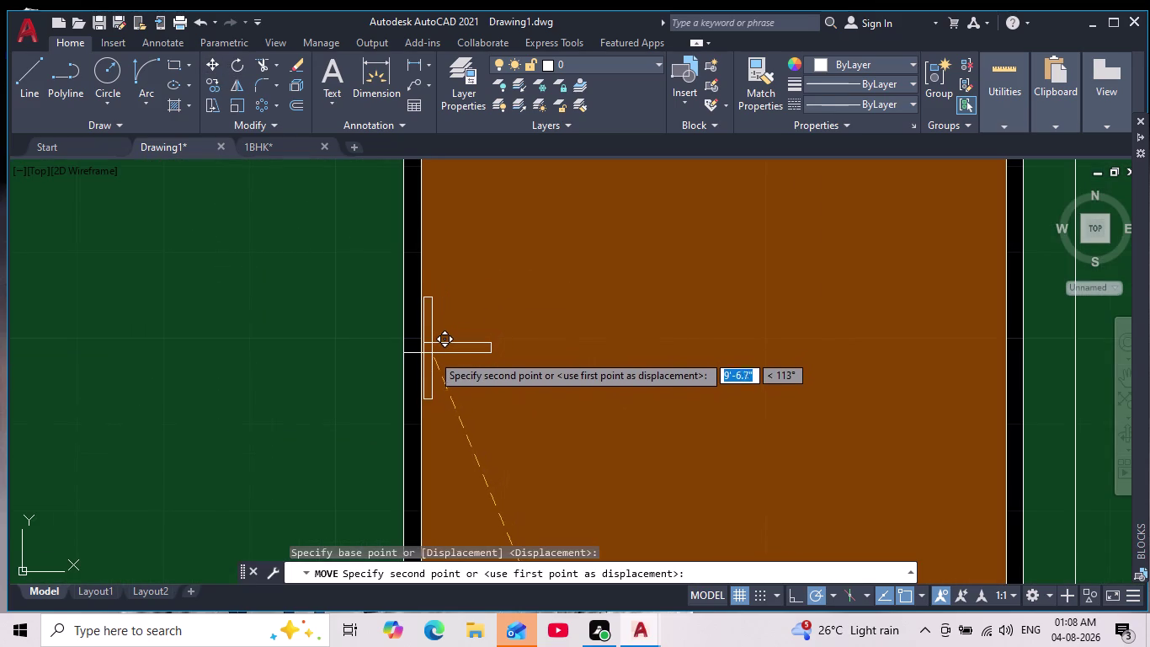
click(432, 355)
scroll(down, 3)
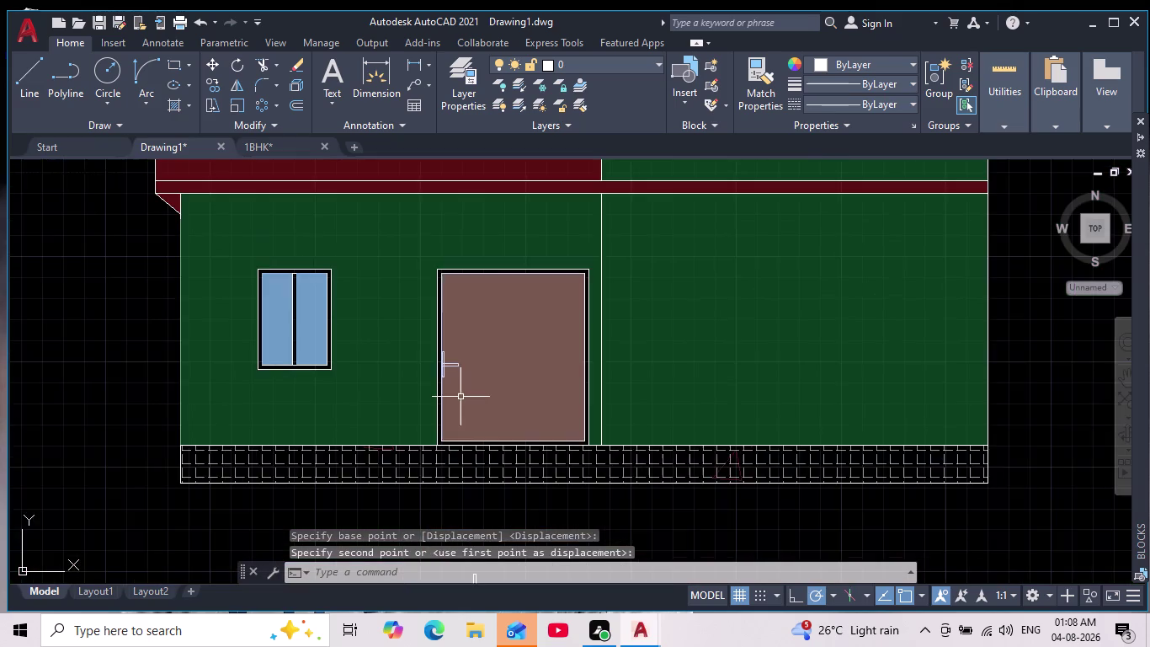
scroll(down, 3)
middle_drag(462, 397, 423, 343)
key(Escape)
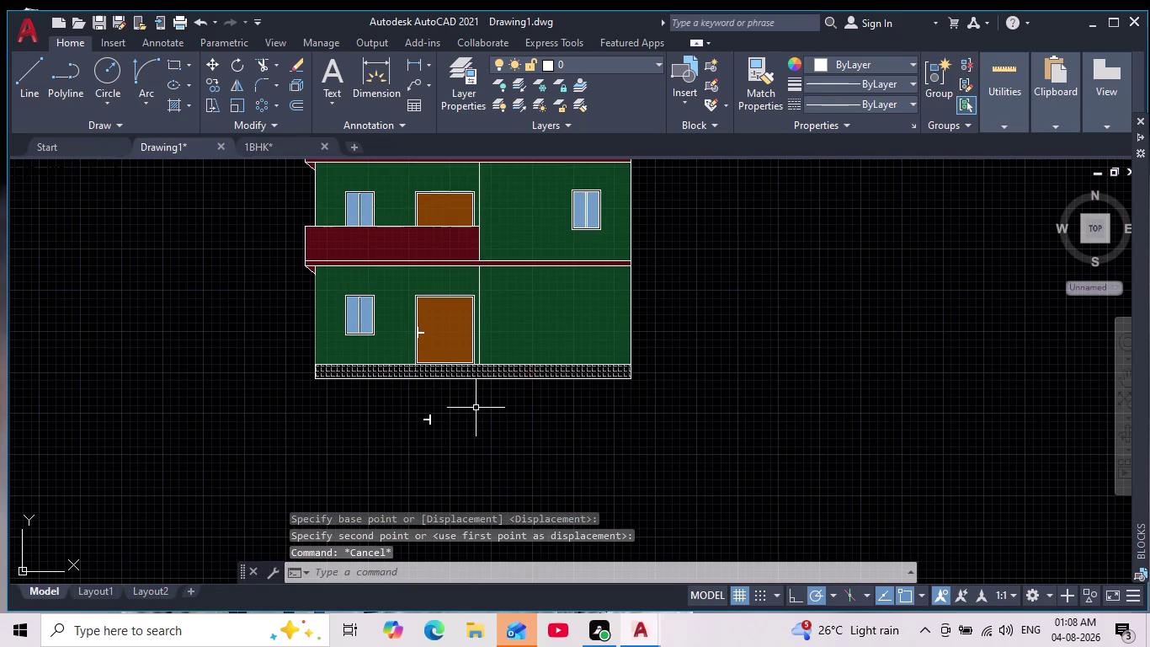
Zoom closer to the ground-floor door and undo the last change.
scroll(up, 3)
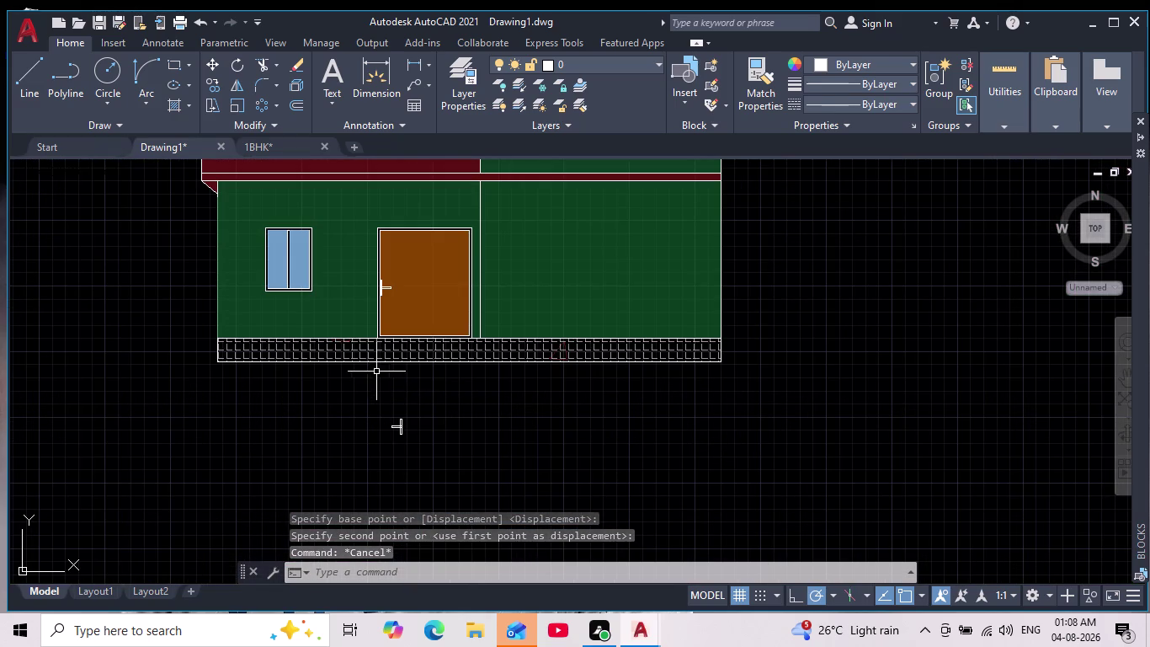
scroll(up, 3)
middle_drag(379, 371, 381, 465)
scroll(up, 3)
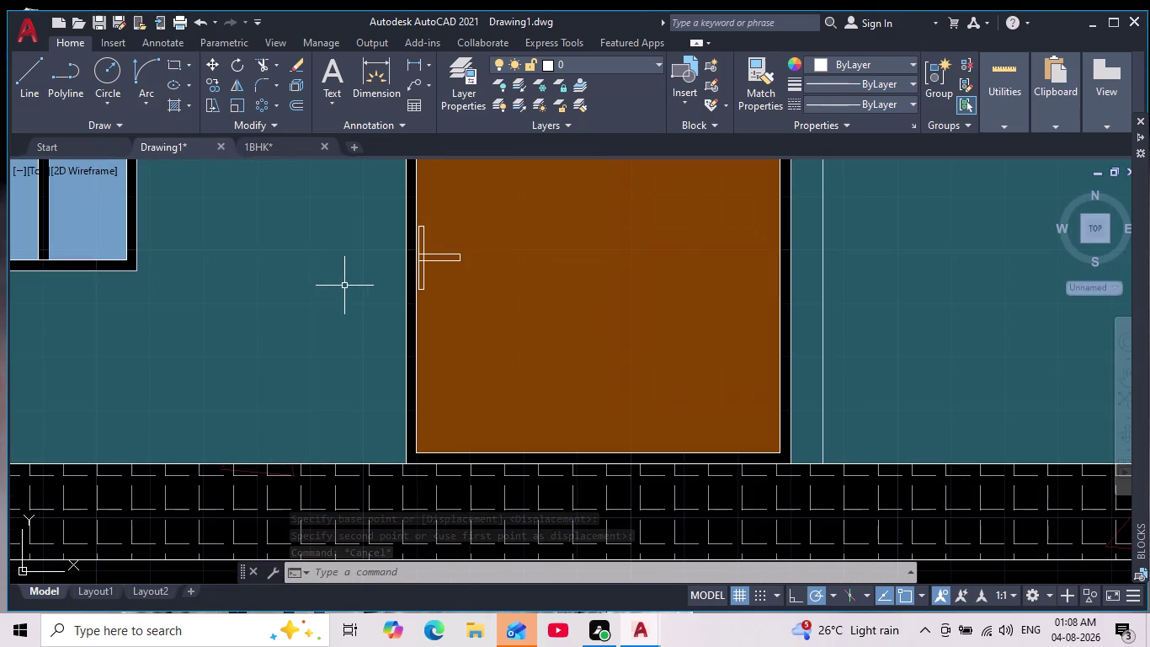
scroll(up, 3)
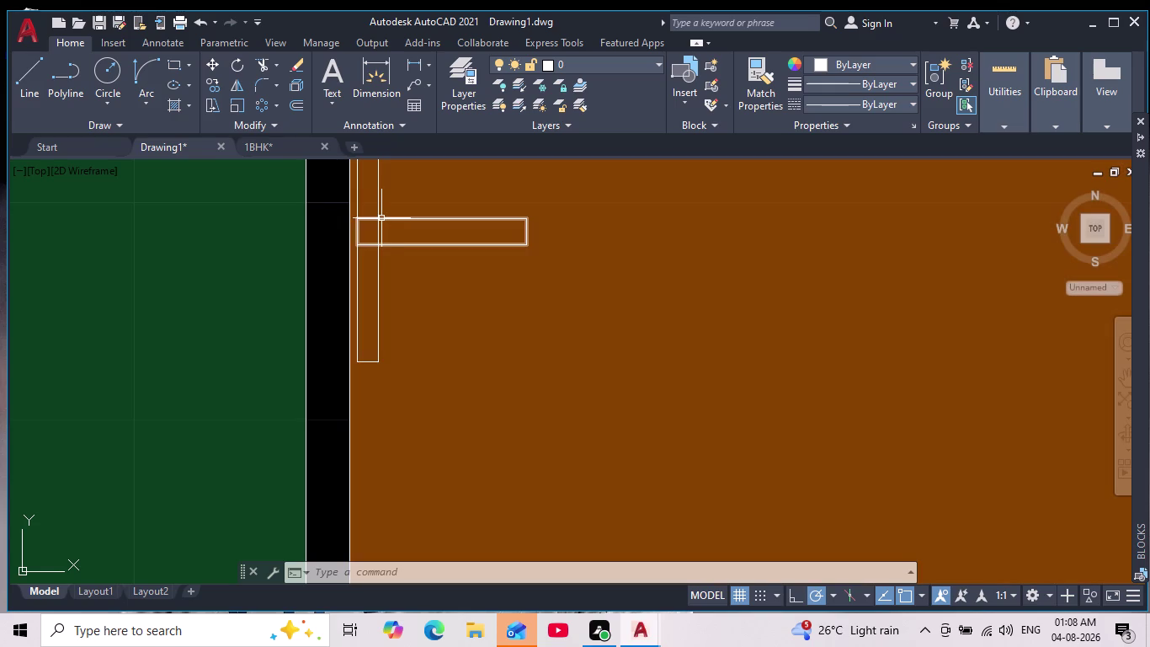
key(ctrl+z)
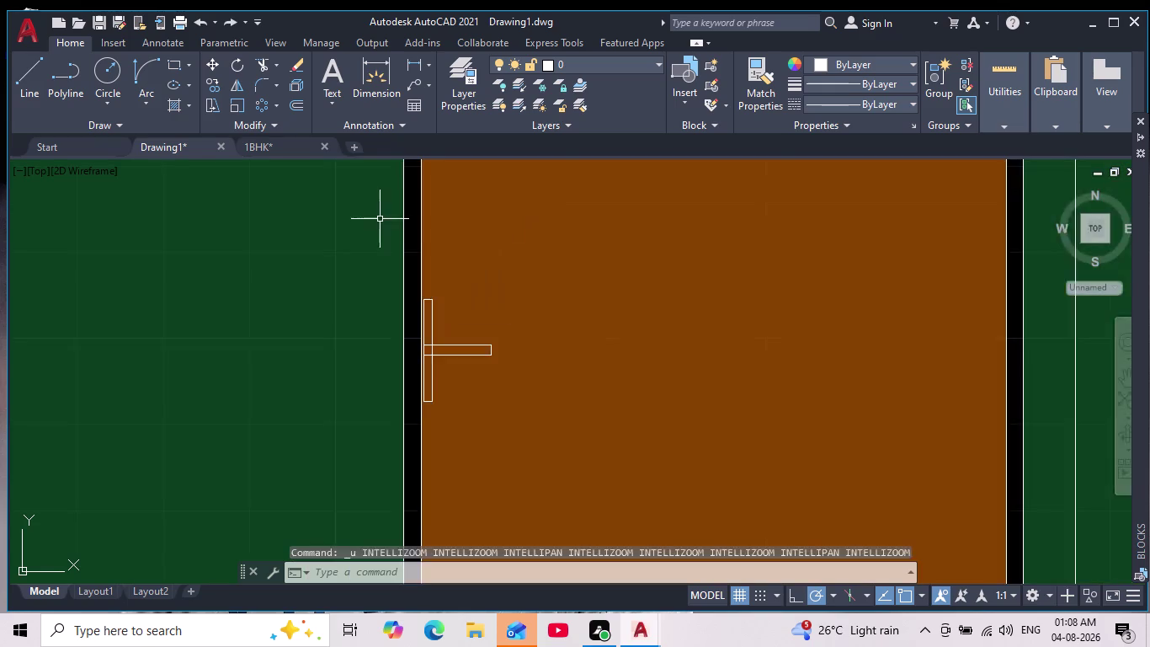
Undo the handle's move onto the door.
key(ctrl+z)
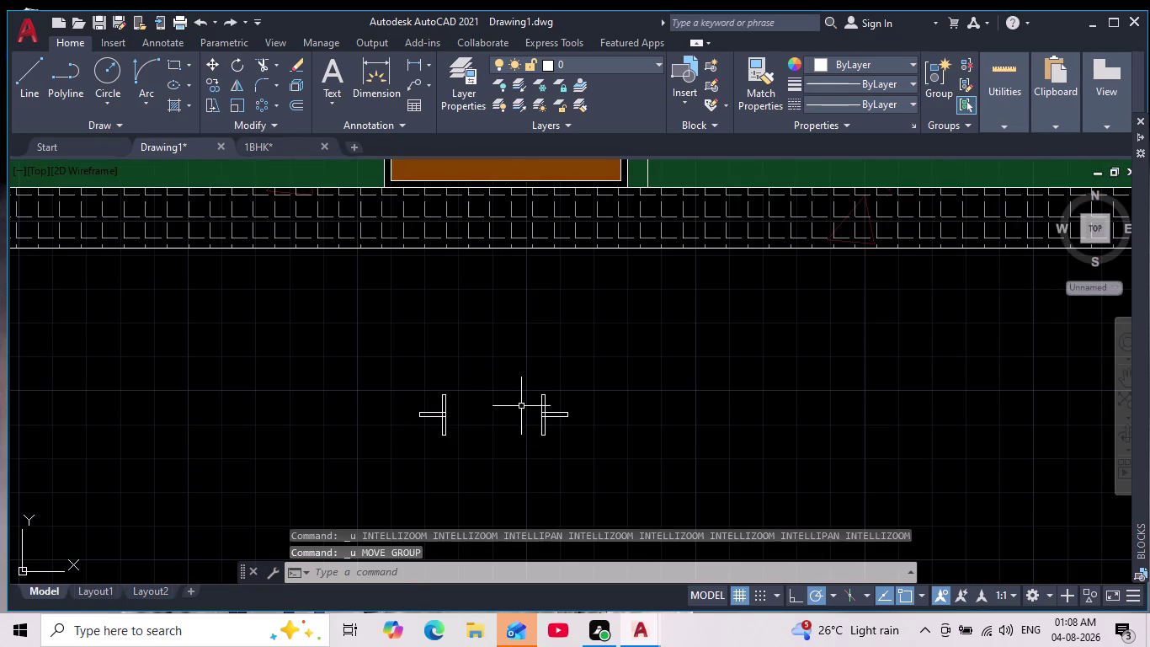
scroll(up, 3)
scroll(up, 3)
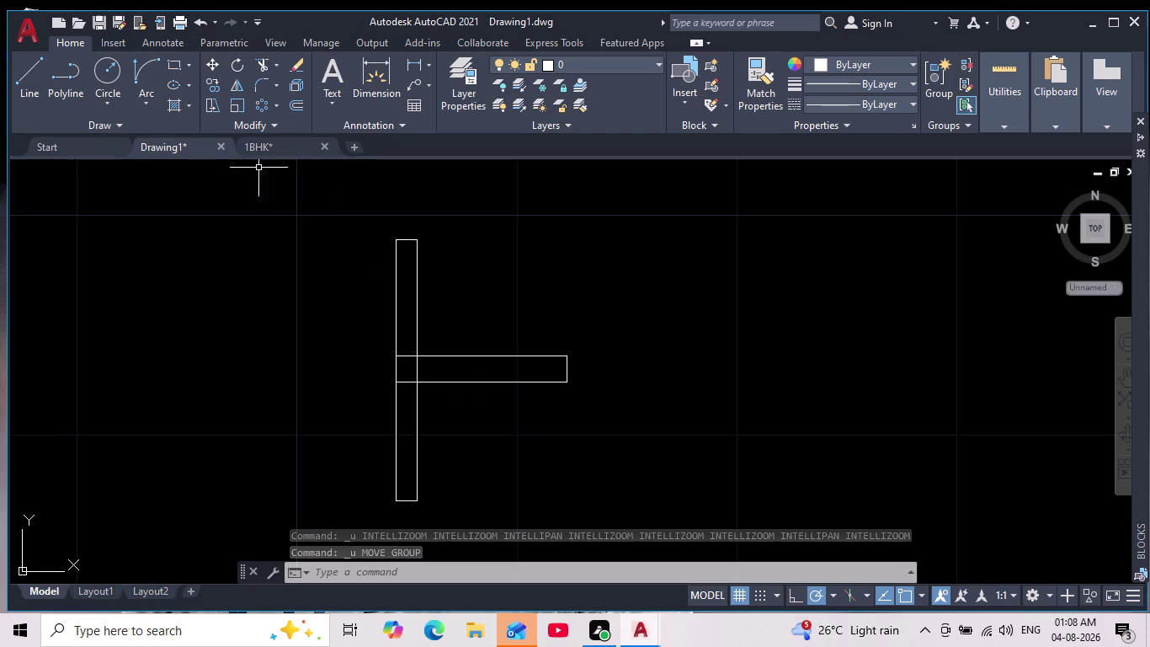
Trim away the overlapping bar lines inside the handle with fence cuts.
click(265, 66)
scroll(up, 3)
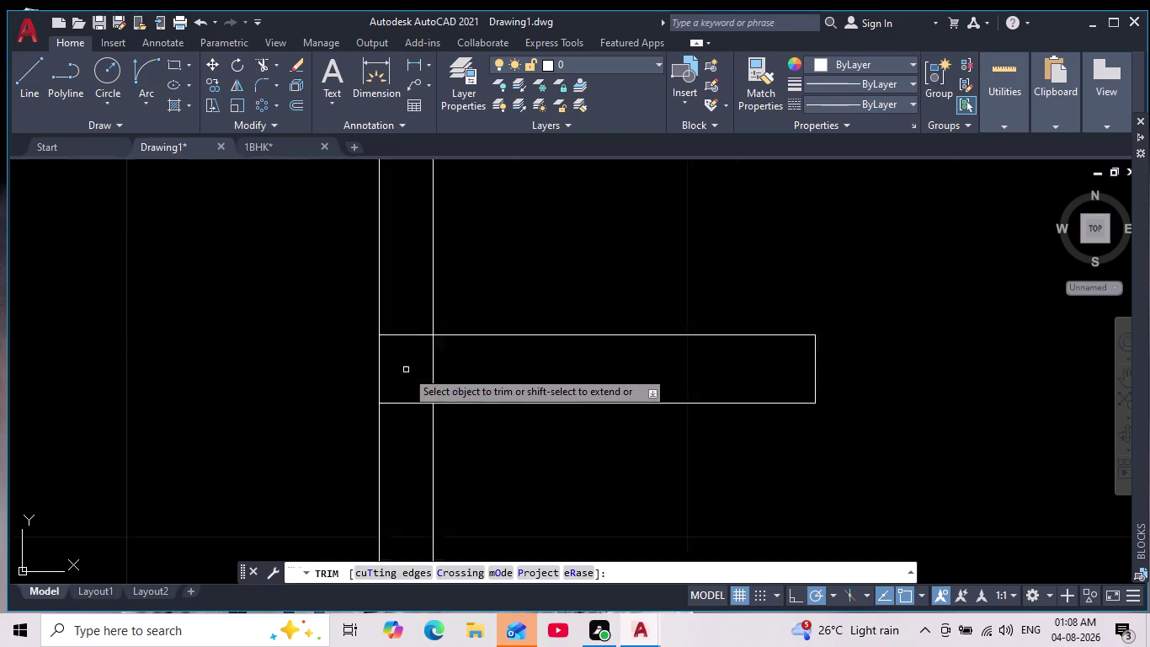
scroll(up, 3)
drag(392, 302, 407, 384)
drag(409, 381, 497, 358)
drag(388, 382, 418, 471)
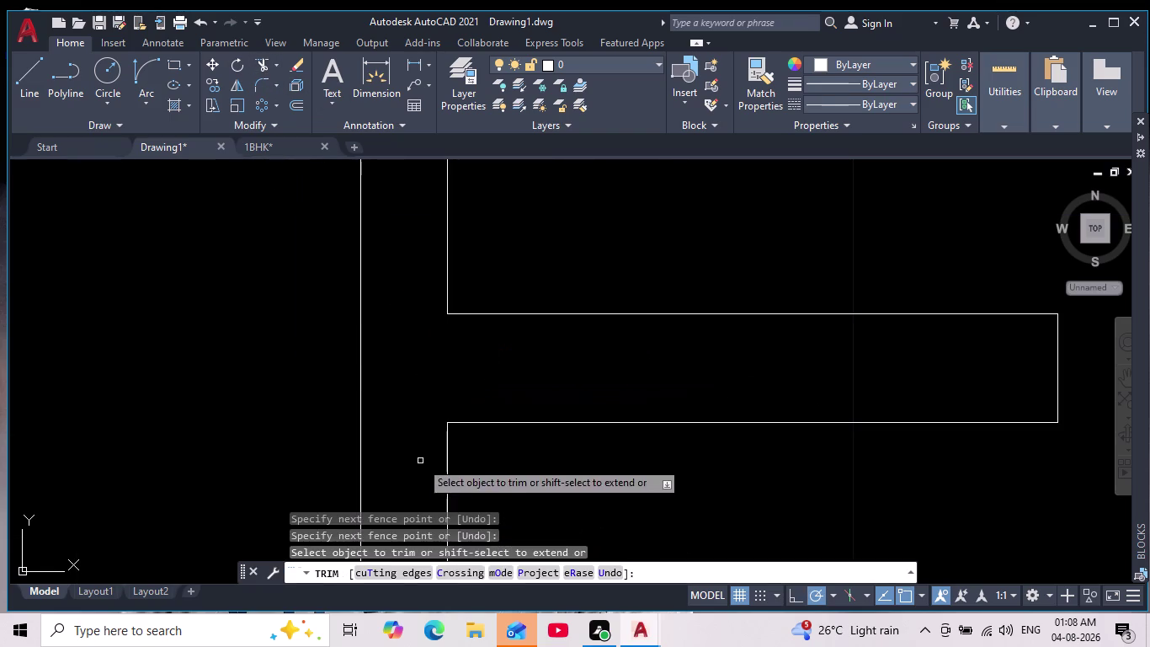
scroll(down, 3)
key(Escape)
key(Escape)
Pan to view both trimmed handles and clear any pending command.
middle_drag(596, 439, 581, 393)
scroll(down, 3)
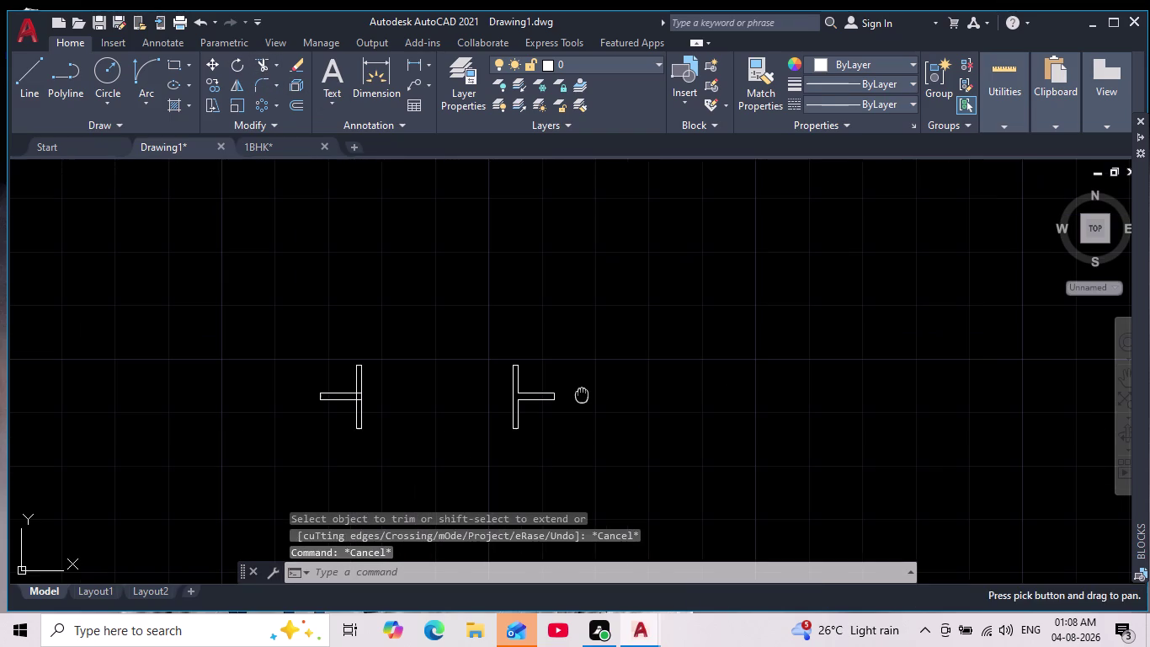
key(Escape)
key(Escape)
Start a hatch with colour 248,246,176 and pick the area inside the trimmed handle.
key(h)
key(Return)
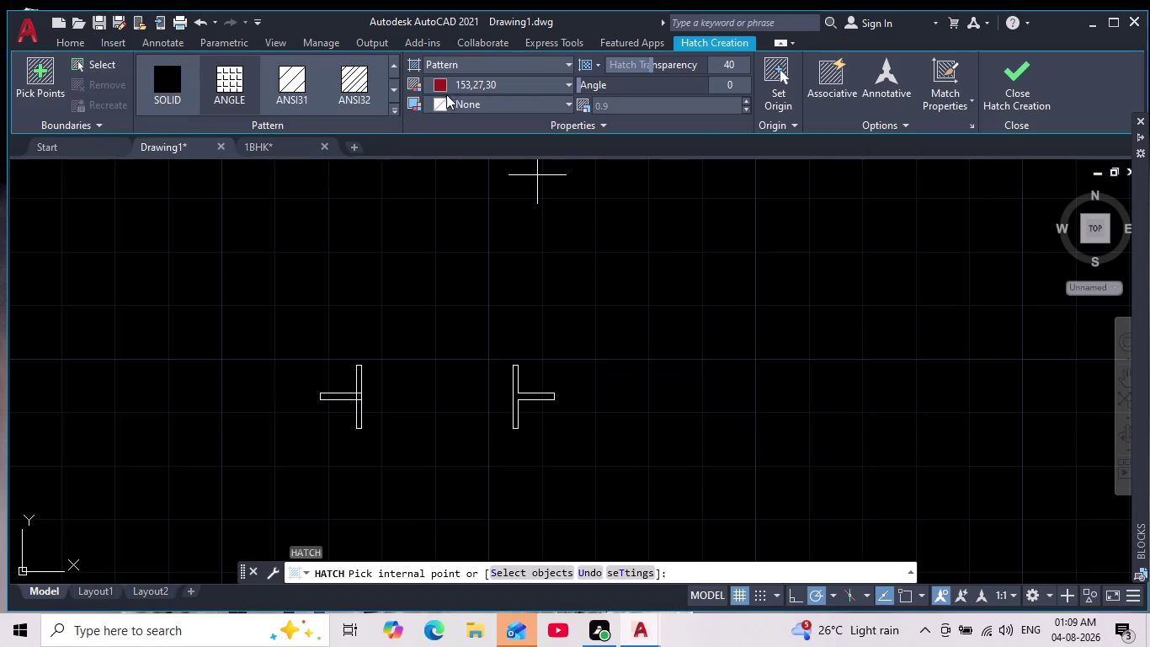
click(435, 84)
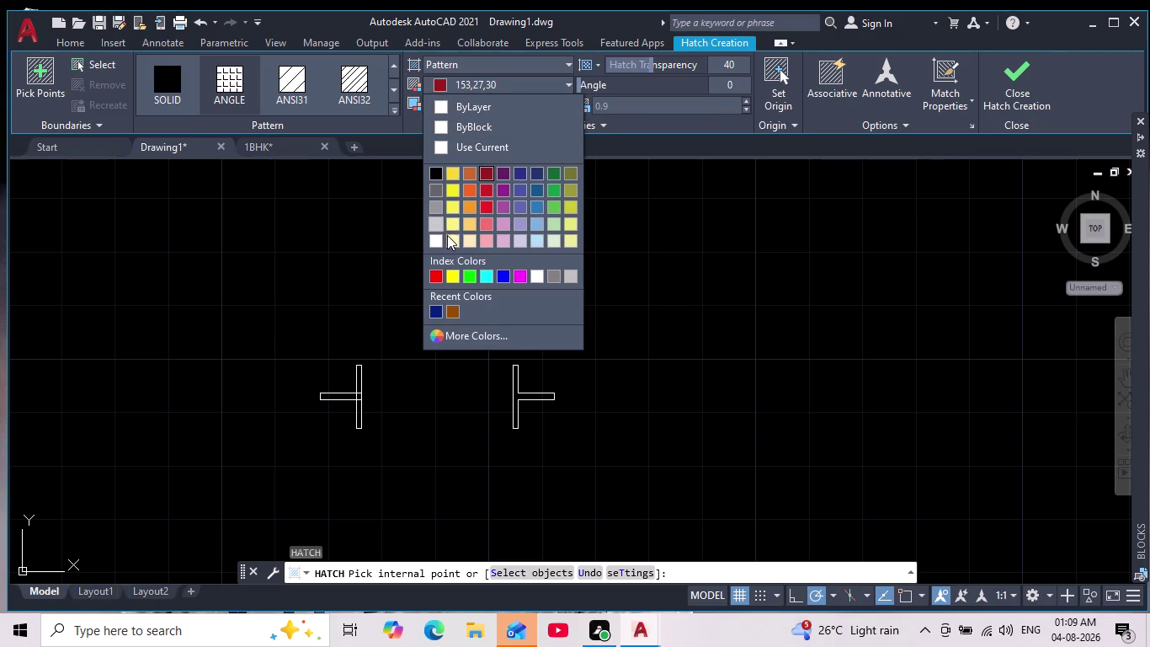
drag(434, 223, 456, 238)
scroll(up, 3)
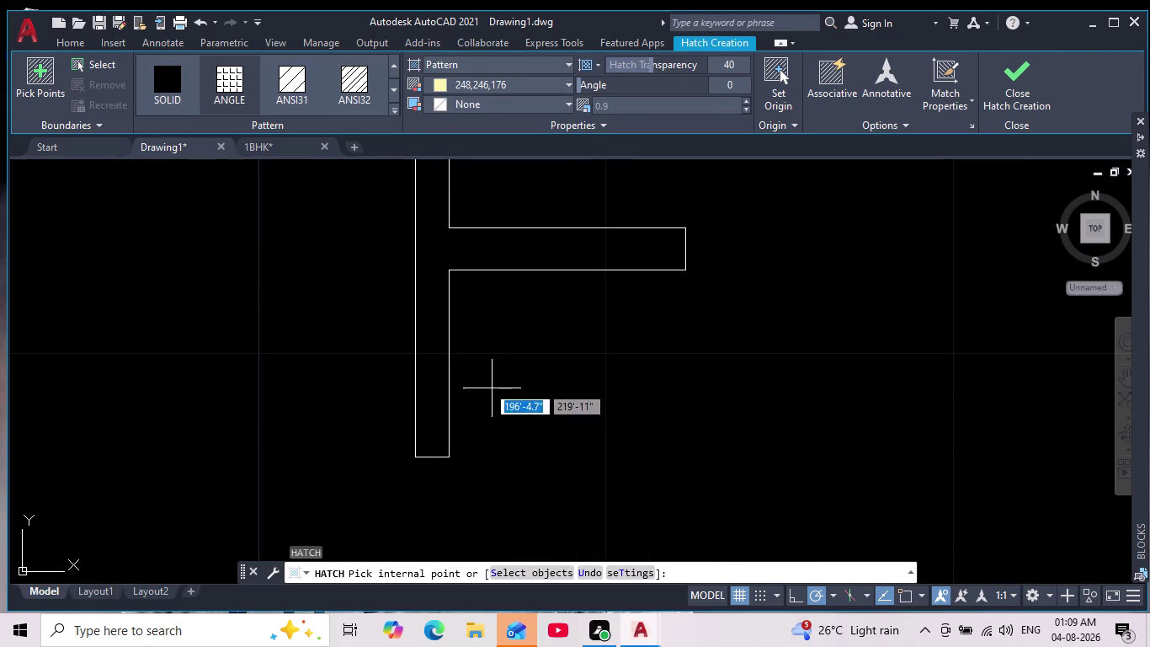
click(440, 342)
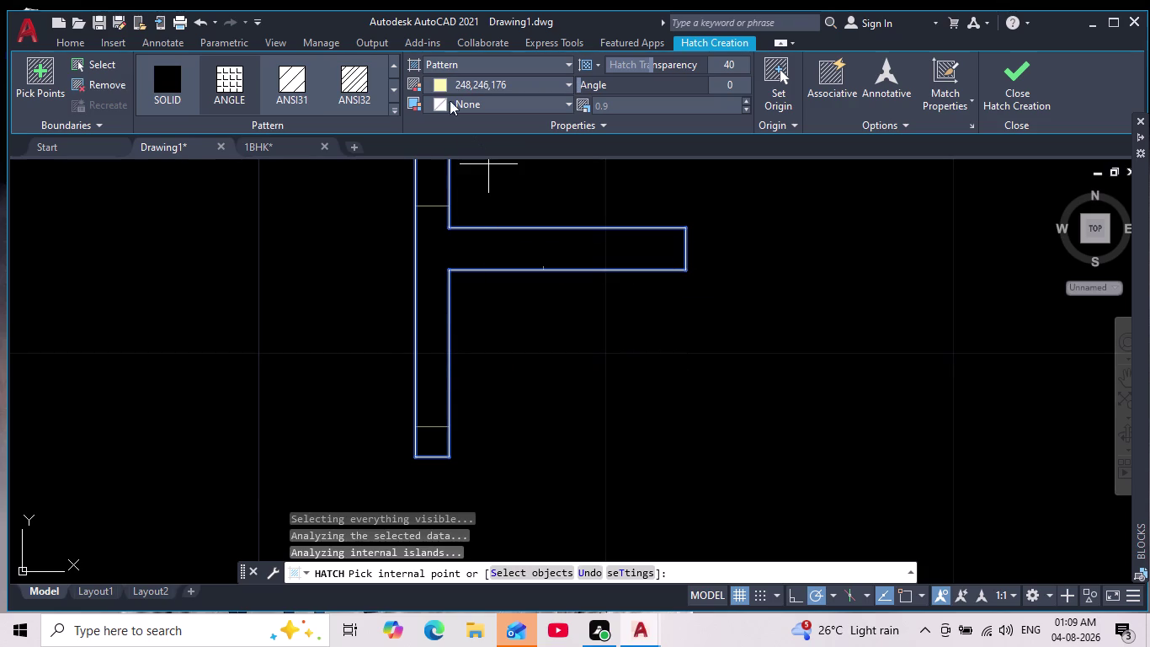
Switch the hatch pattern to SOLID, apply it, and select the filled handle.
click(457, 59)
click(430, 77)
scroll(down, 3)
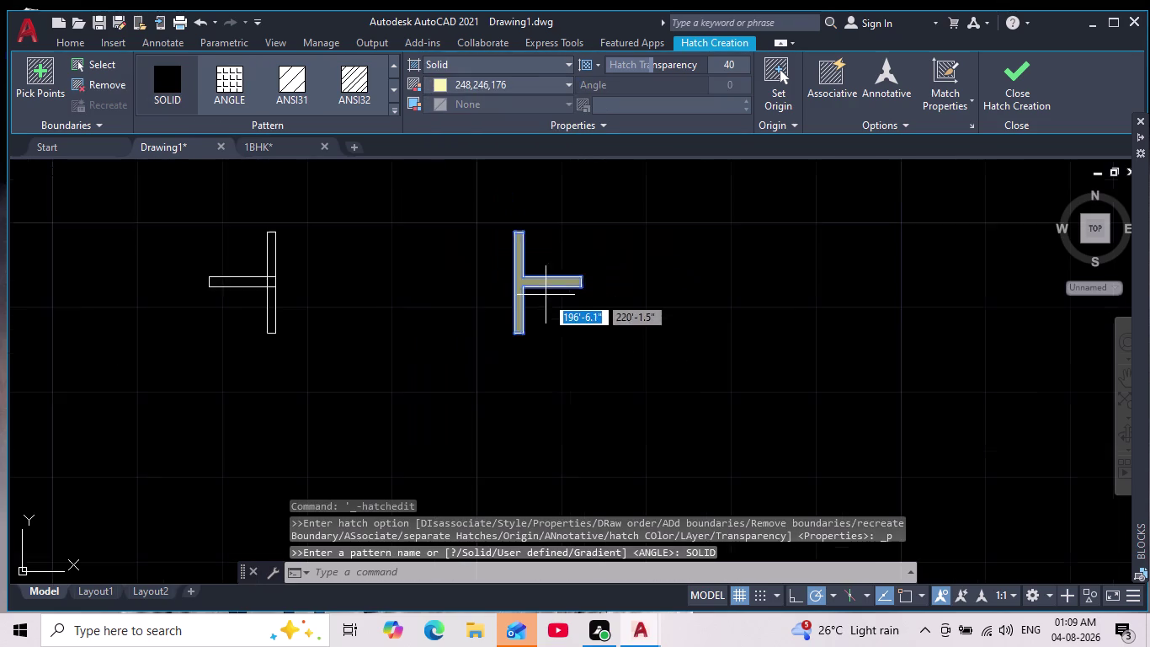
scroll(down, 3)
key(Return)
scroll(down, 3)
scroll(up, 3)
drag(578, 259, 570, 298)
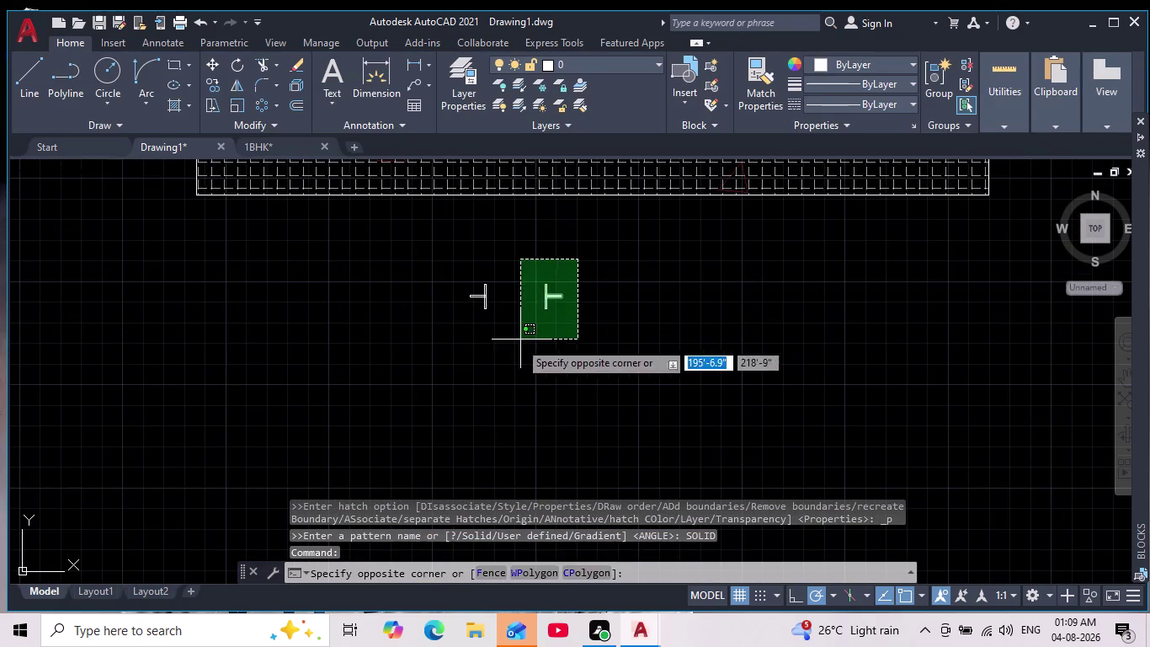
Select the yellow-filled handle, start MOVE and pick its base point.
click(516, 341)
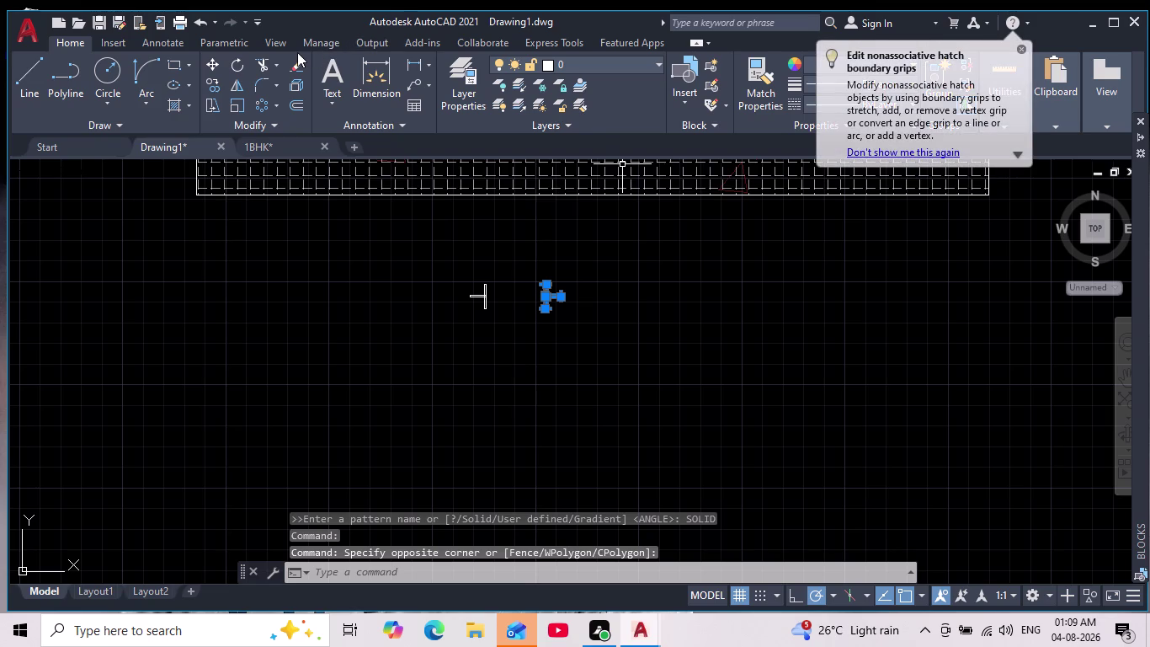
click(209, 66)
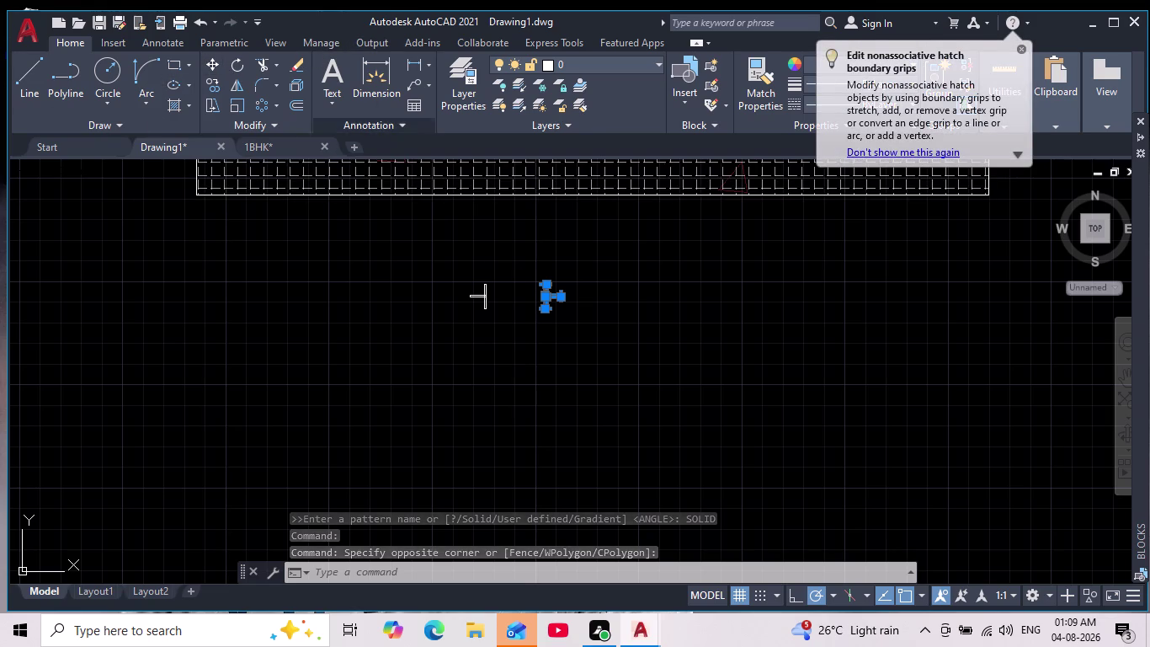
scroll(up, 3)
click(528, 258)
middle_drag(443, 187, 511, 462)
scroll(down, 3)
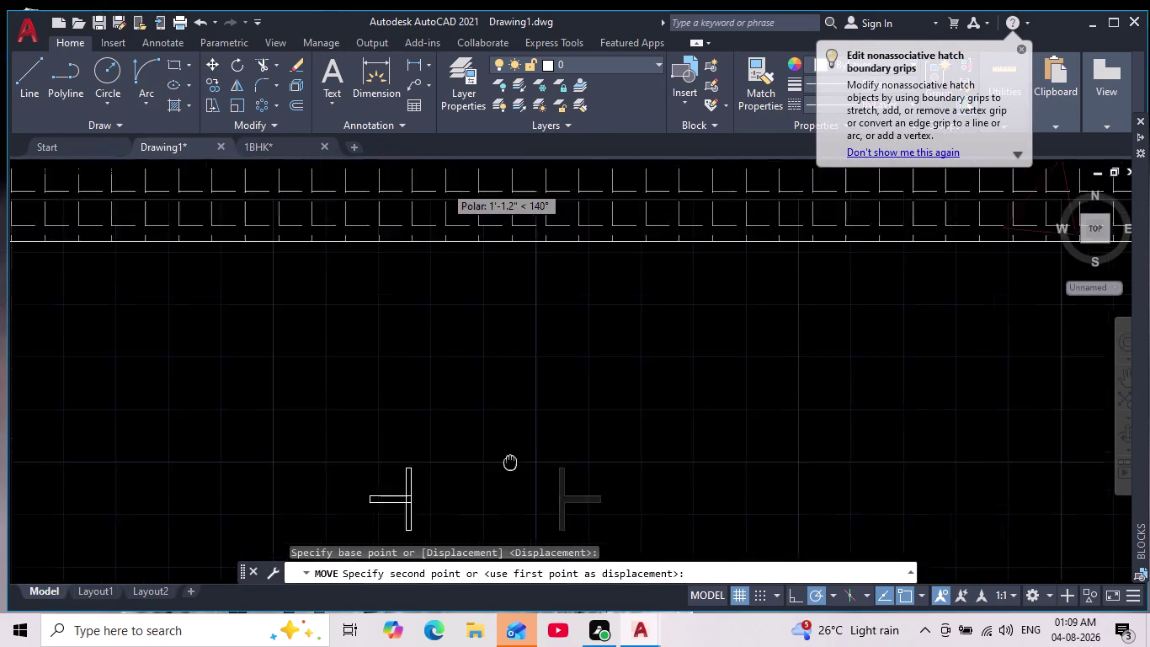
middle_drag(511, 463, 511, 464)
scroll(down, 3)
scroll(up, 3)
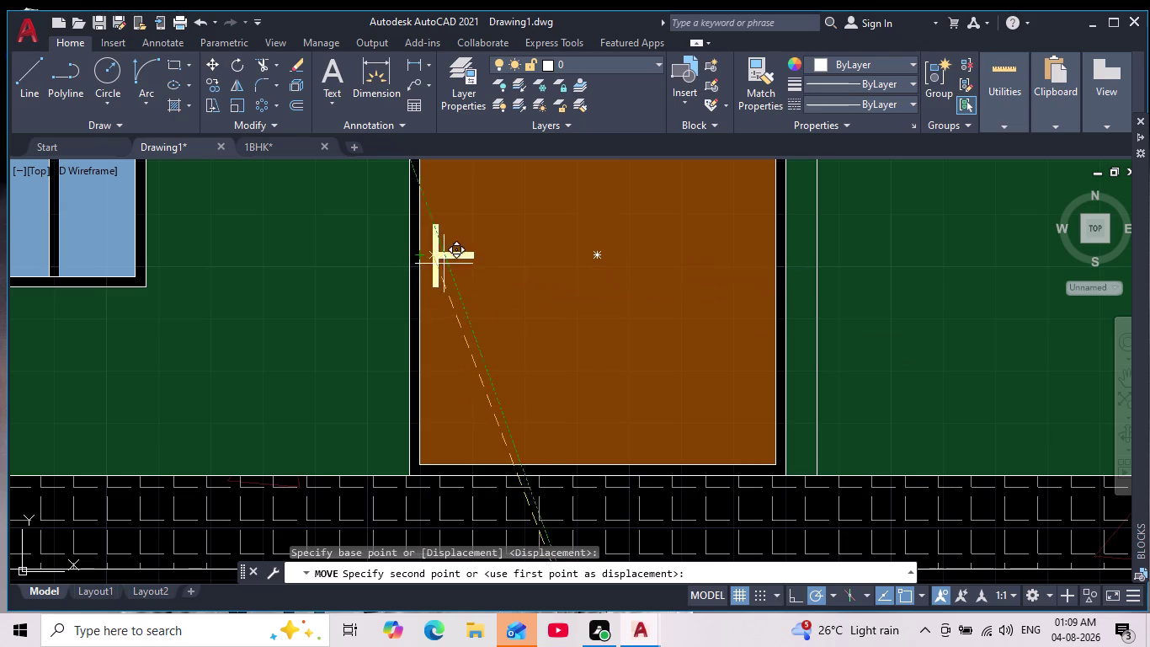
With Osnap and Polar off, place the handle at the door's left edge, then cancel.
click(905, 594)
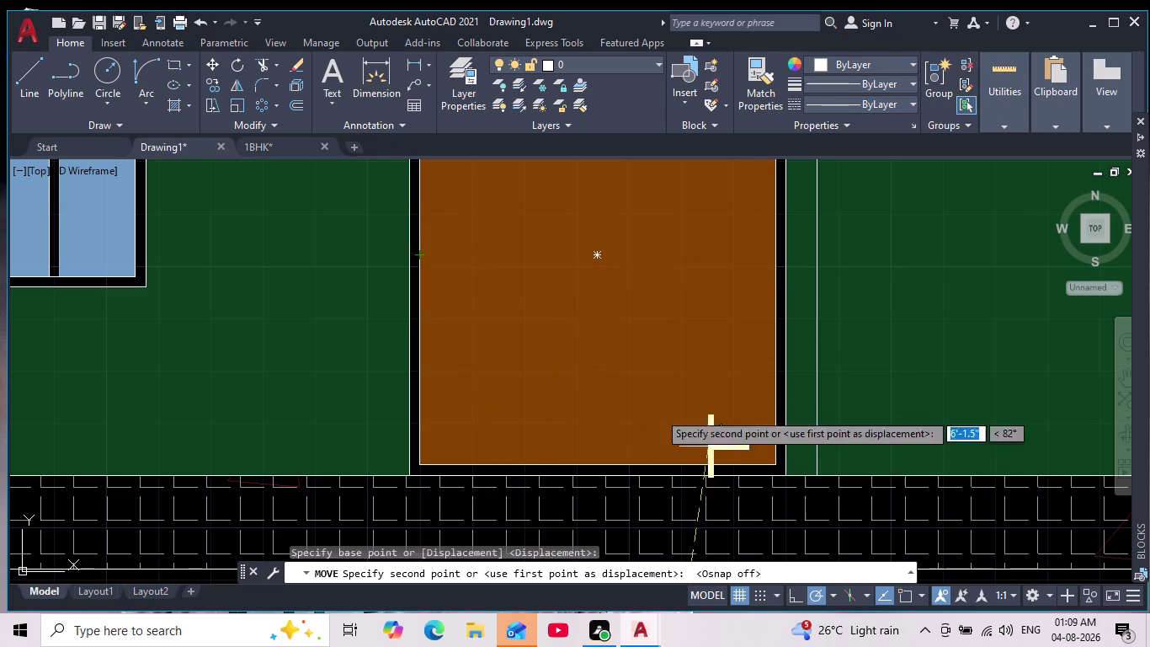
scroll(down, 3)
middle_drag(446, 245, 444, 333)
scroll(down, 3)
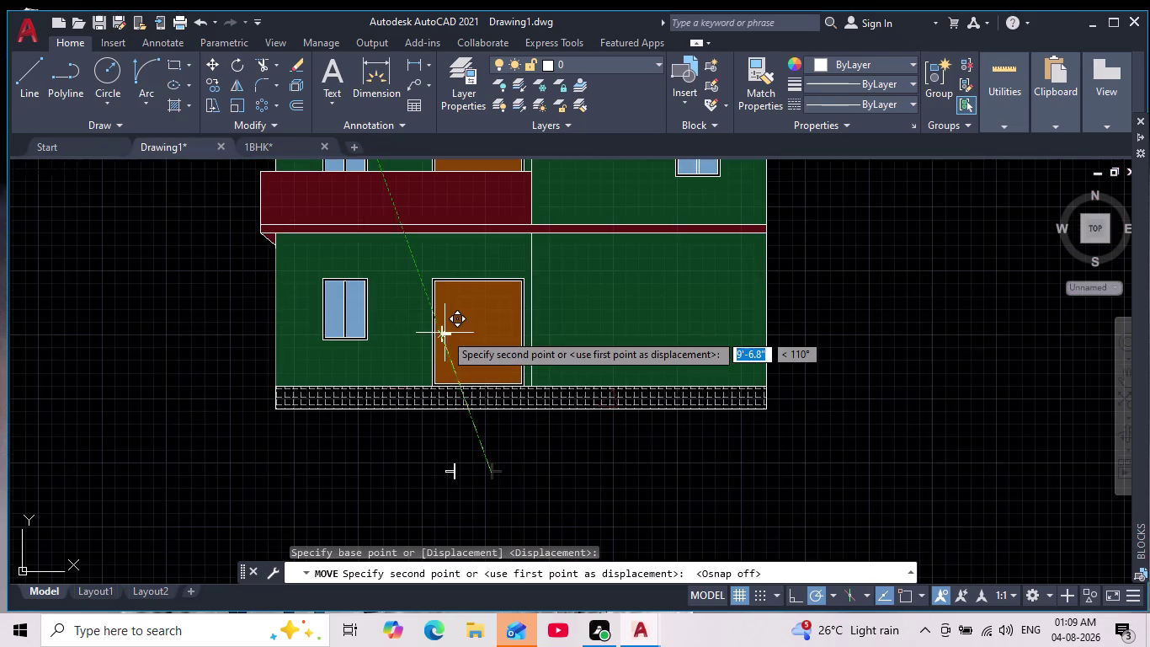
scroll(up, 3)
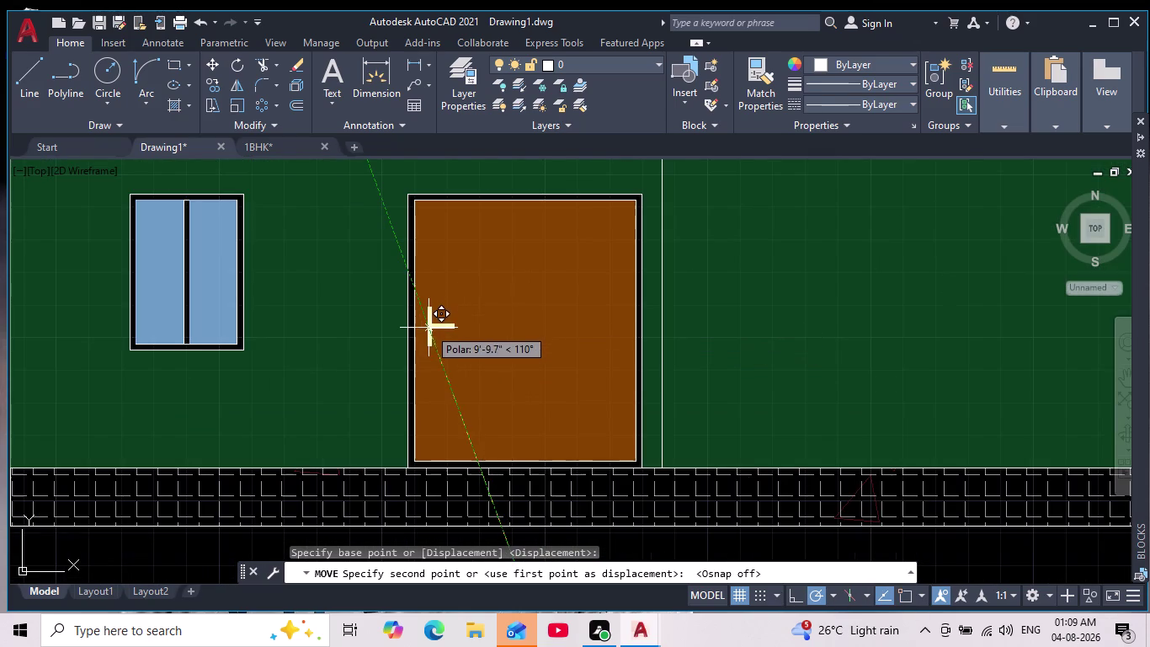
click(820, 596)
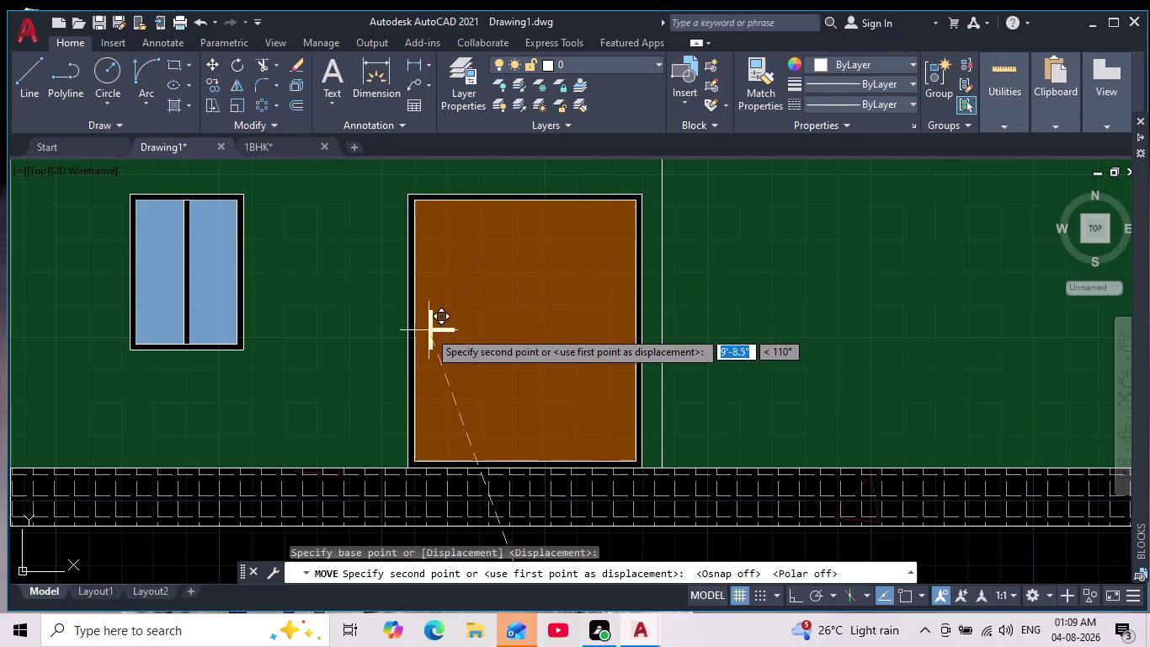
scroll(up, 3)
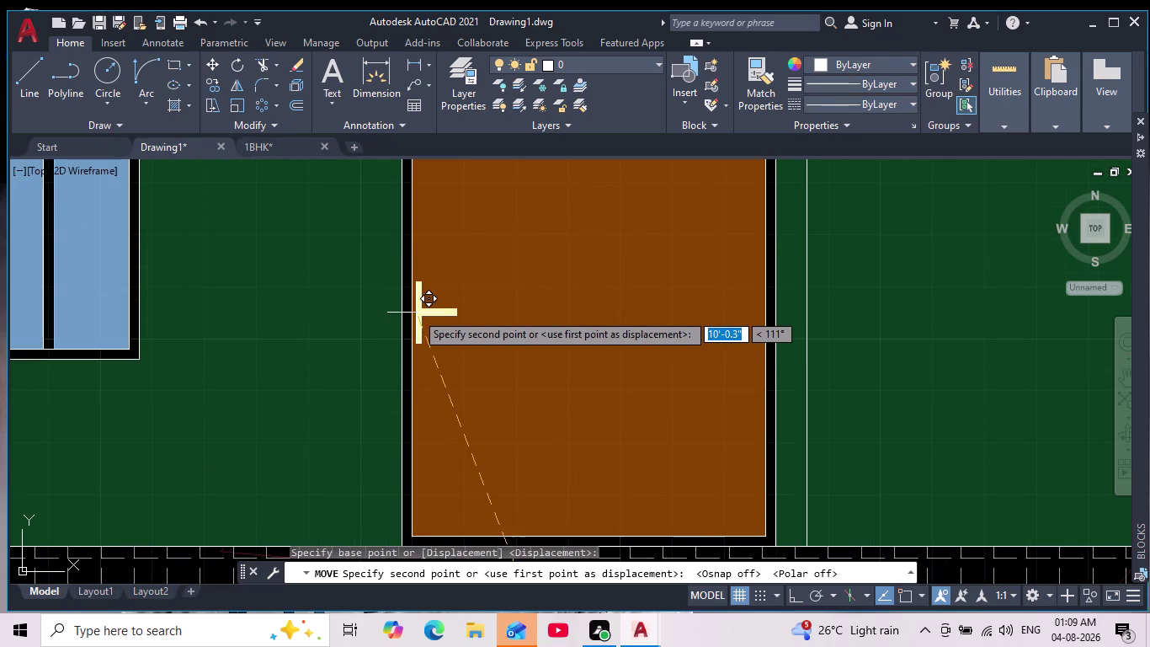
click(416, 312)
scroll(down, 3)
key(Escape)
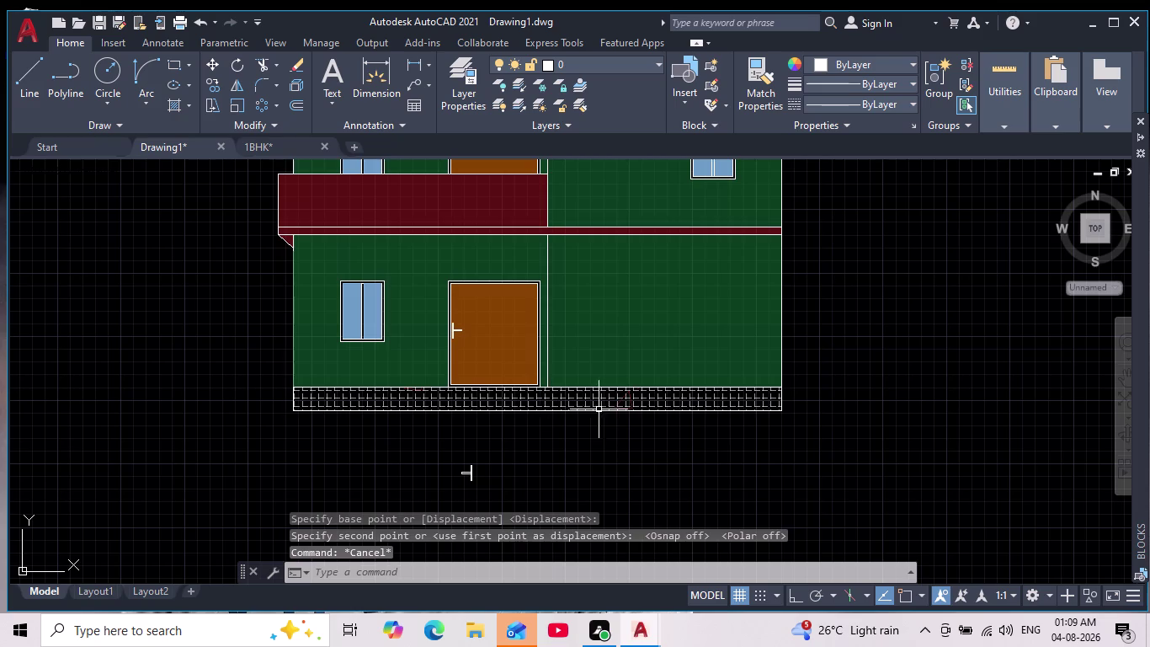
middle_drag(621, 418, 496, 359)
scroll(down, 3)
scroll(up, 3)
middle_drag(500, 368, 501, 413)
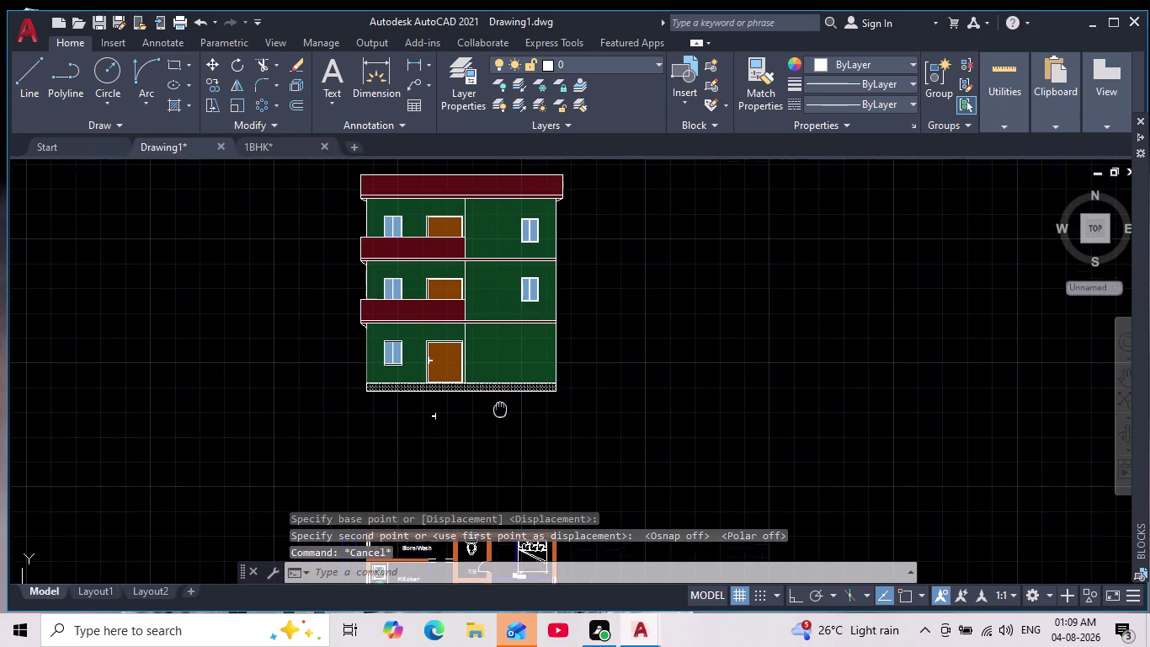
middle_drag(500, 413, 500, 421)
middle_drag(502, 425, 381, 403)
scroll(down, 3)
scroll(up, 3)
middle_drag(321, 415, 335, 428)
scroll(down, 3)
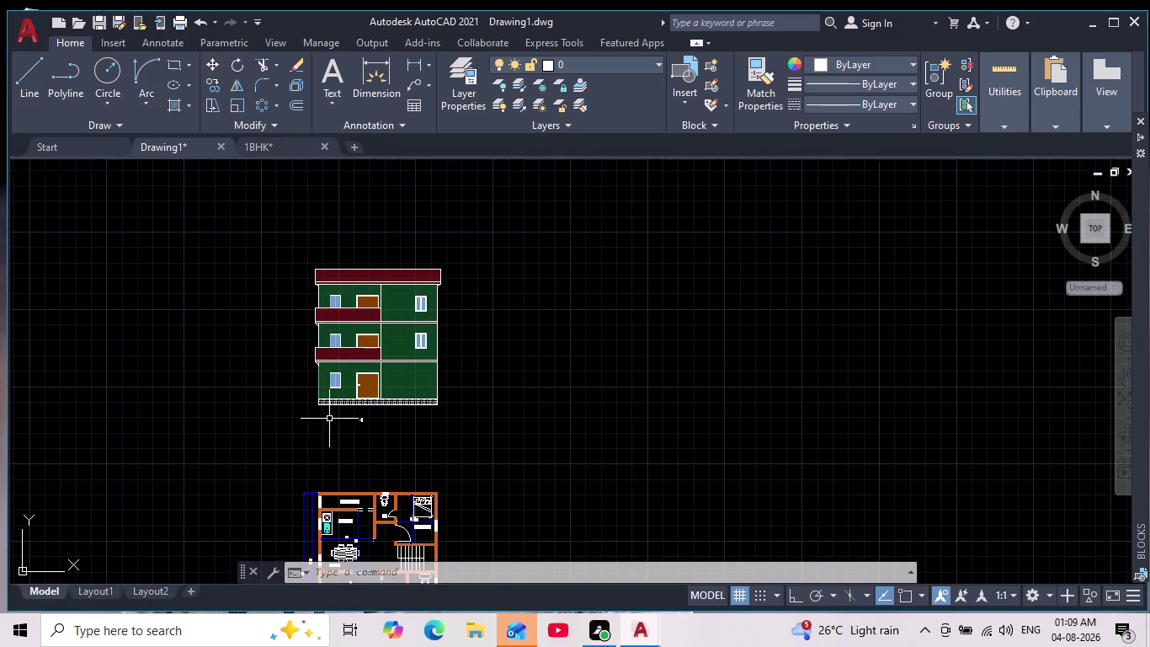
scroll(up, 3)
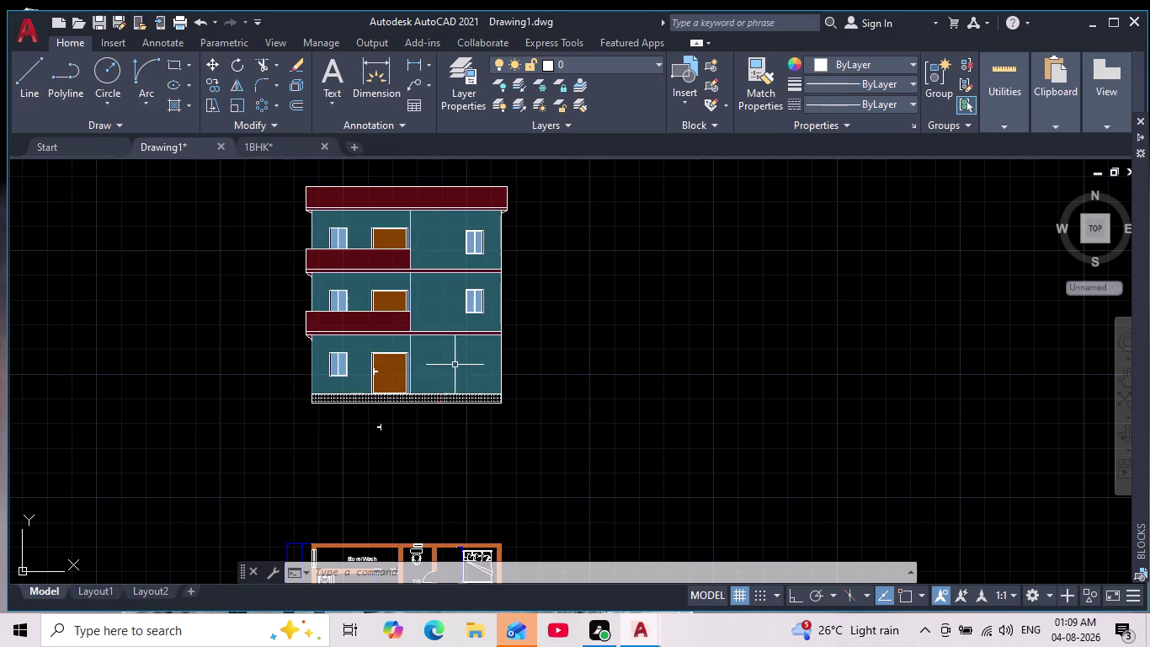
scroll(down, 3)
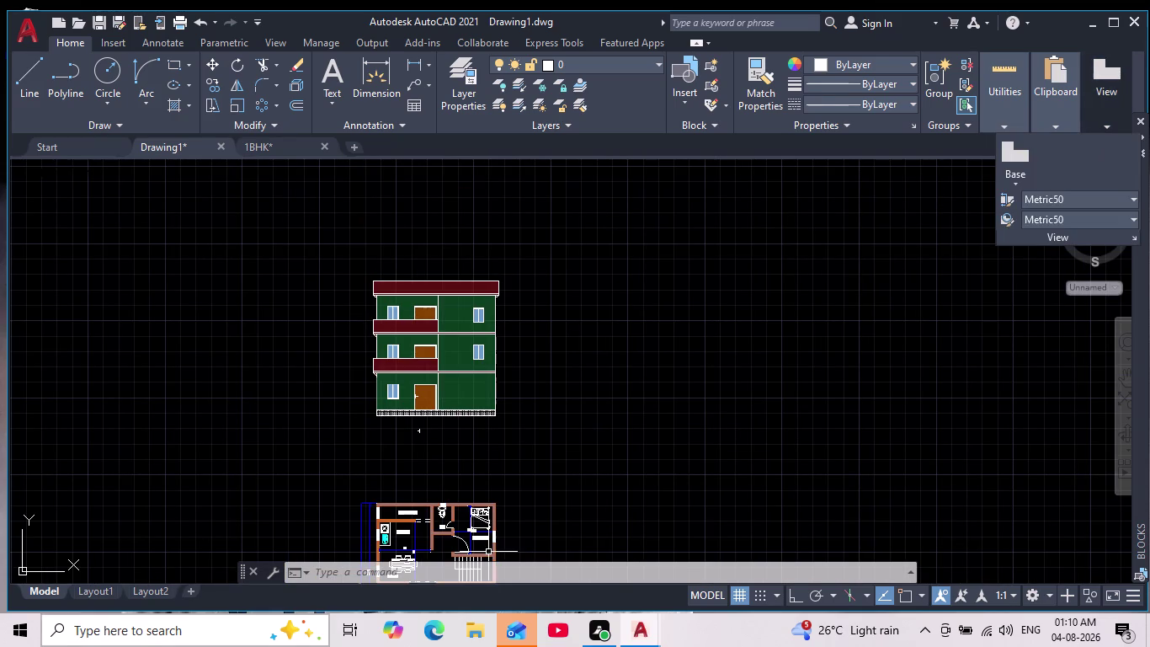
click(797, 601)
scroll(down, 3)
middle_drag(677, 281, 677, 230)
scroll(up, 3)
middle_drag(630, 330, 619, 379)
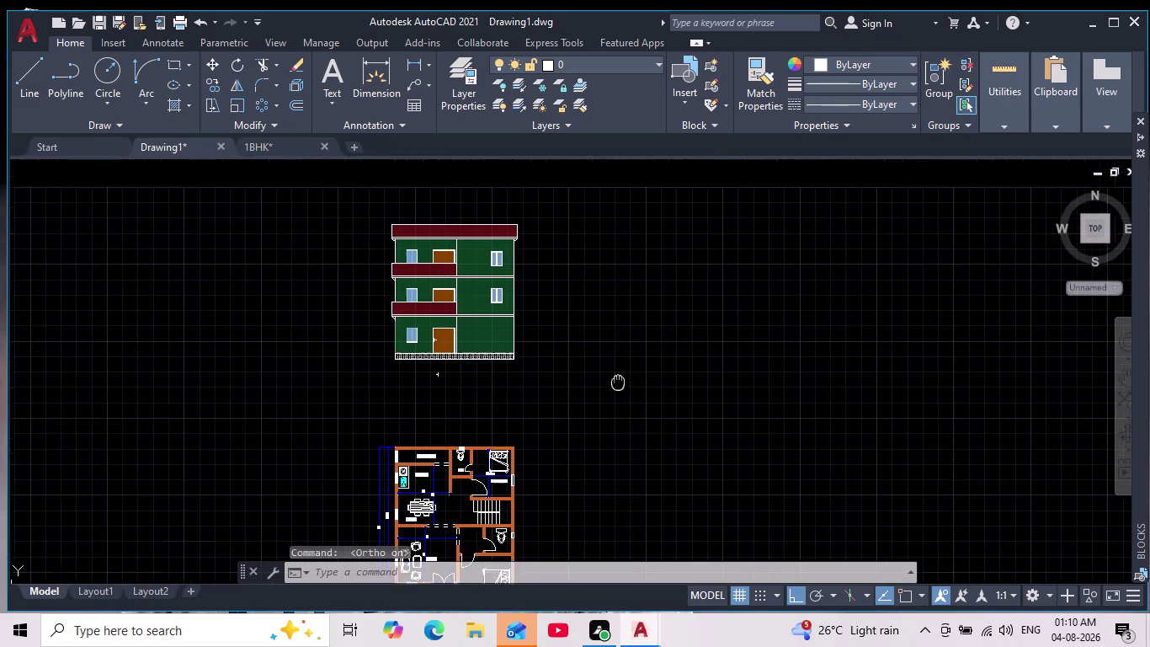
middle_drag(619, 380, 615, 389)
drag(601, 197, 602, 241)
Move the selected elevation down toward the floor plan, then cancel with Esc.
click(297, 420)
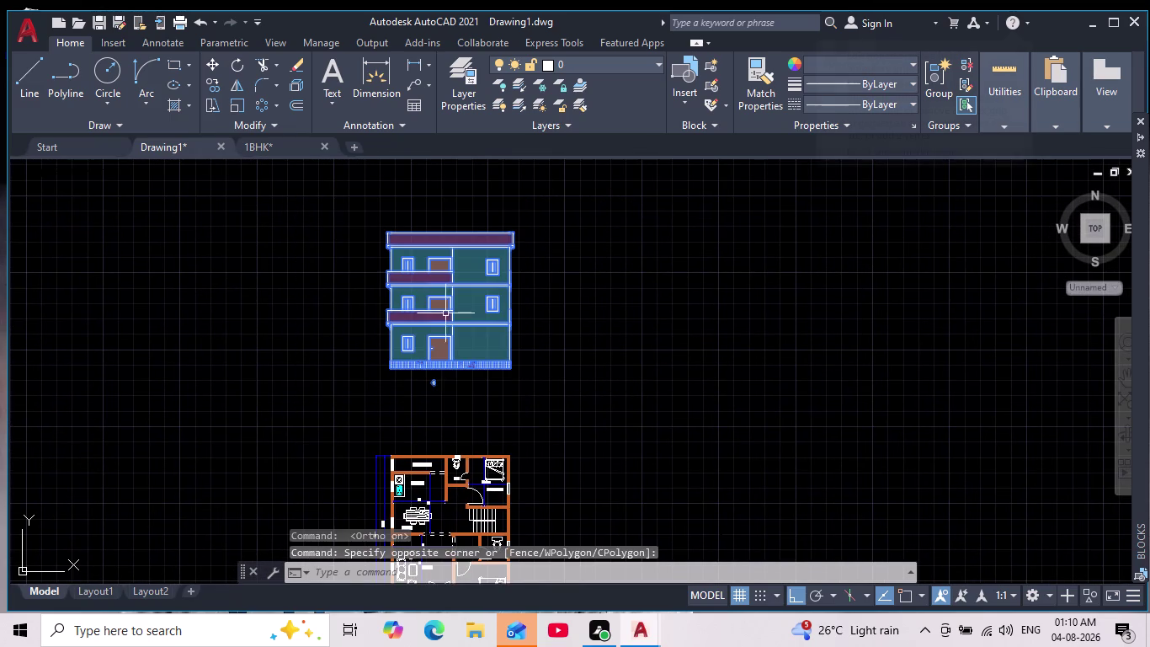
click(212, 64)
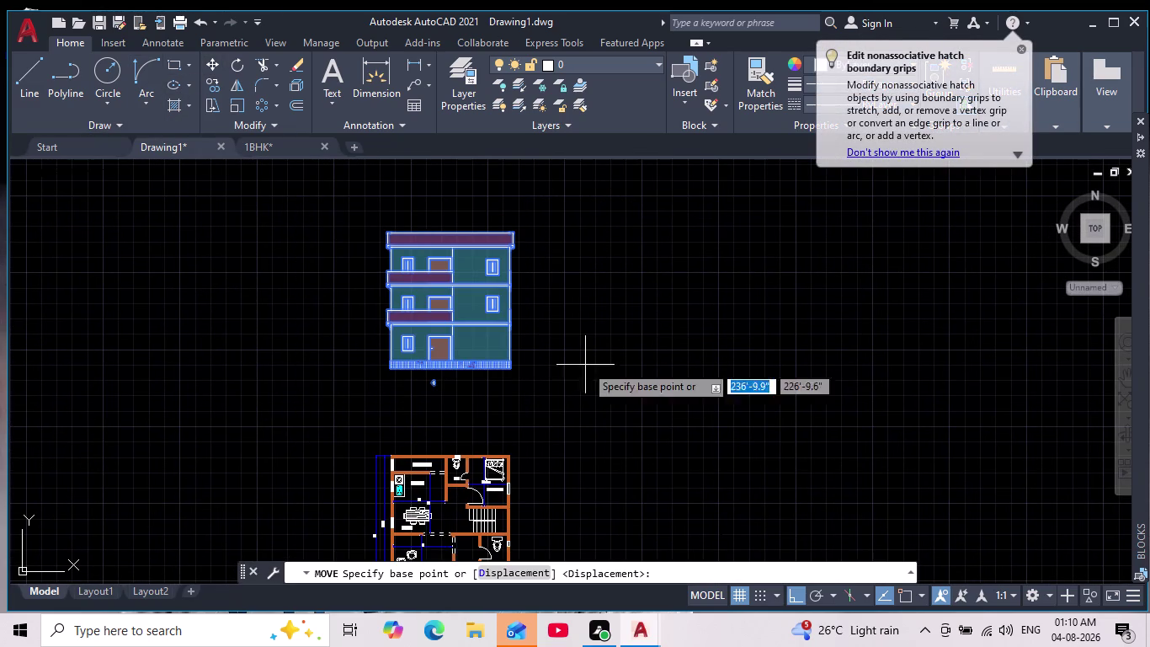
drag(536, 368, 536, 377)
click(539, 415)
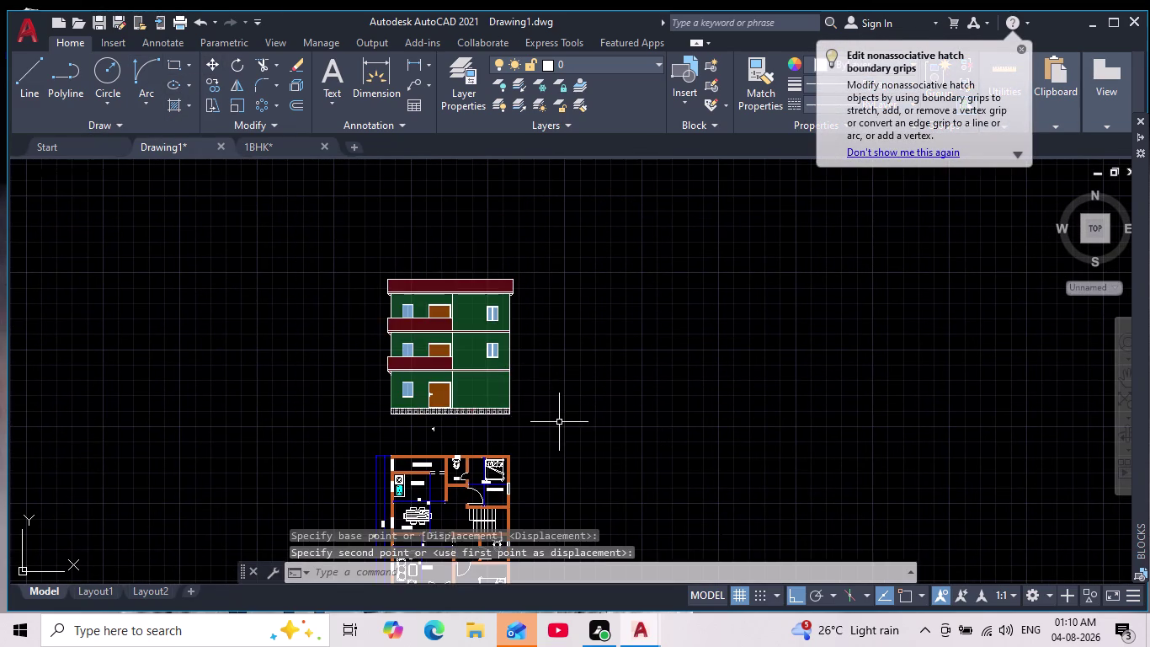
scroll(down, 3)
middle_drag(565, 429, 497, 362)
scroll(up, 3)
key(Escape)
key(Escape)
Erase the stray marks left below the elevation.
scroll(up, 3)
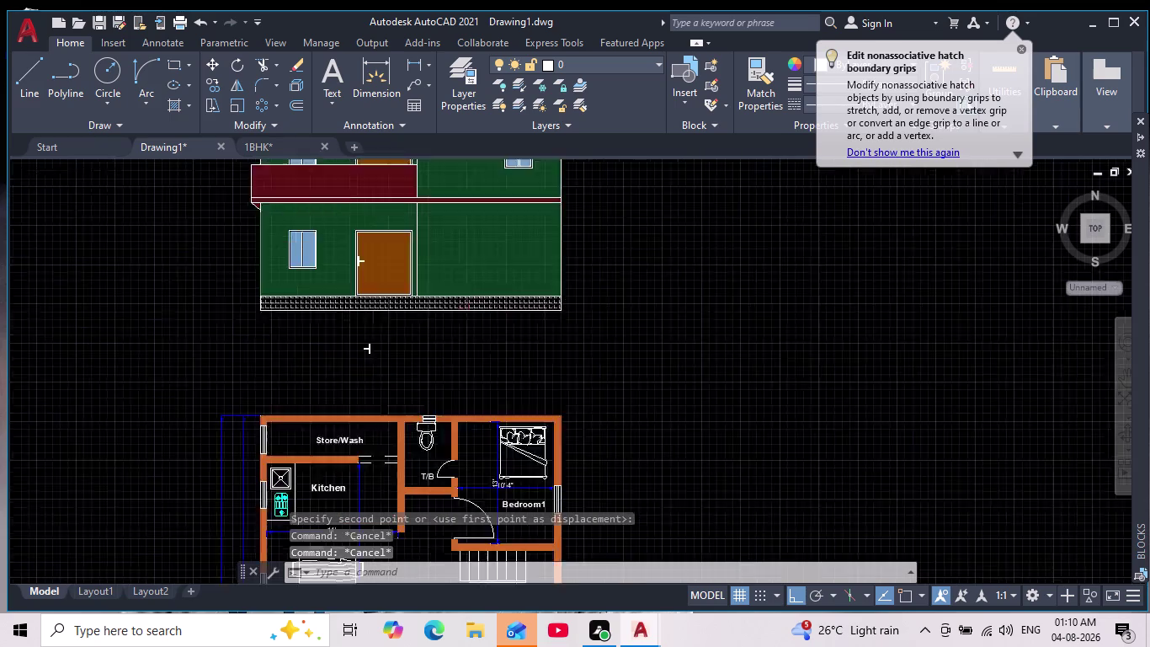
drag(481, 342, 440, 357)
click(308, 390)
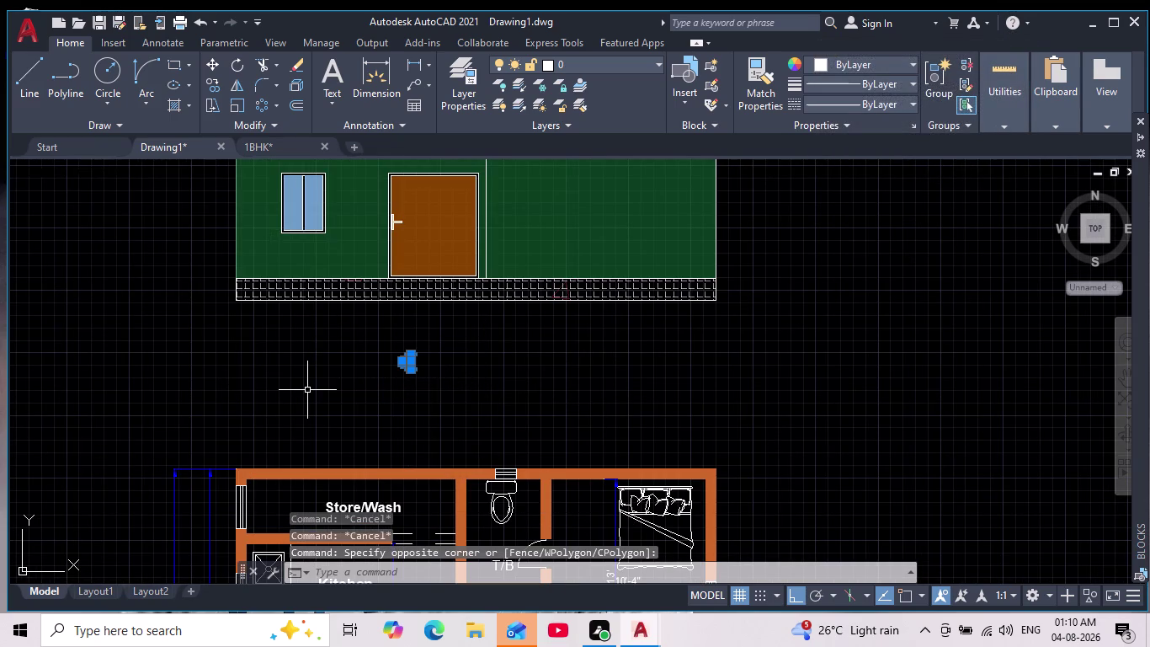
key(Delete)
Frame the elevation and floor plan together, then bring up the save prompt.
scroll(down, 3)
middle_drag(334, 394, 342, 379)
scroll(down, 3)
middle_drag(404, 456, 417, 441)
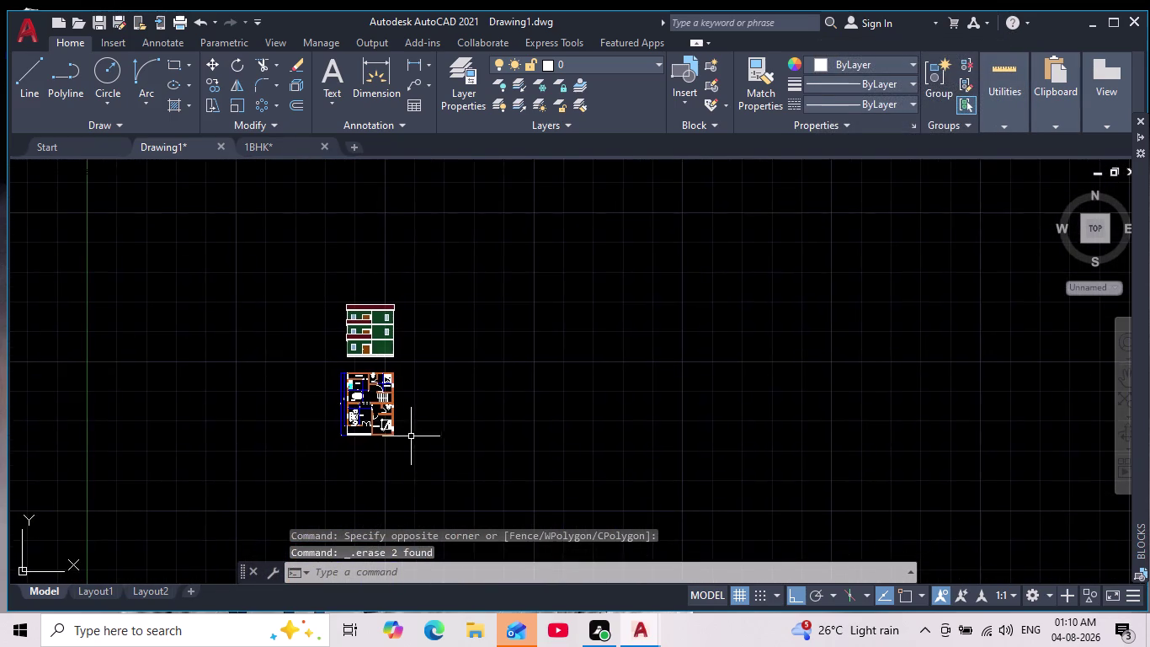
scroll(up, 3)
middle_drag(411, 436, 450, 467)
scroll(down, 3)
middle_drag(449, 432, 481, 417)
scroll(up, 3)
middle_drag(487, 418, 534, 454)
scroll(down, 3)
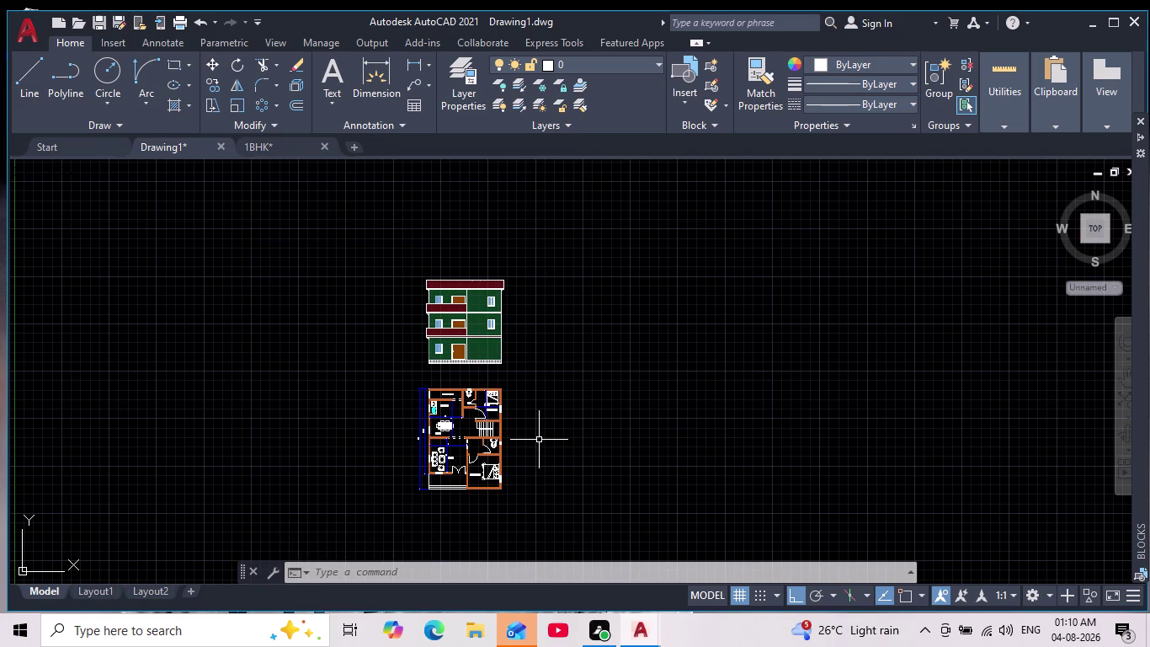
key(ctrl+s)
Replace the default file name with '2BHK new'.
click(539, 440)
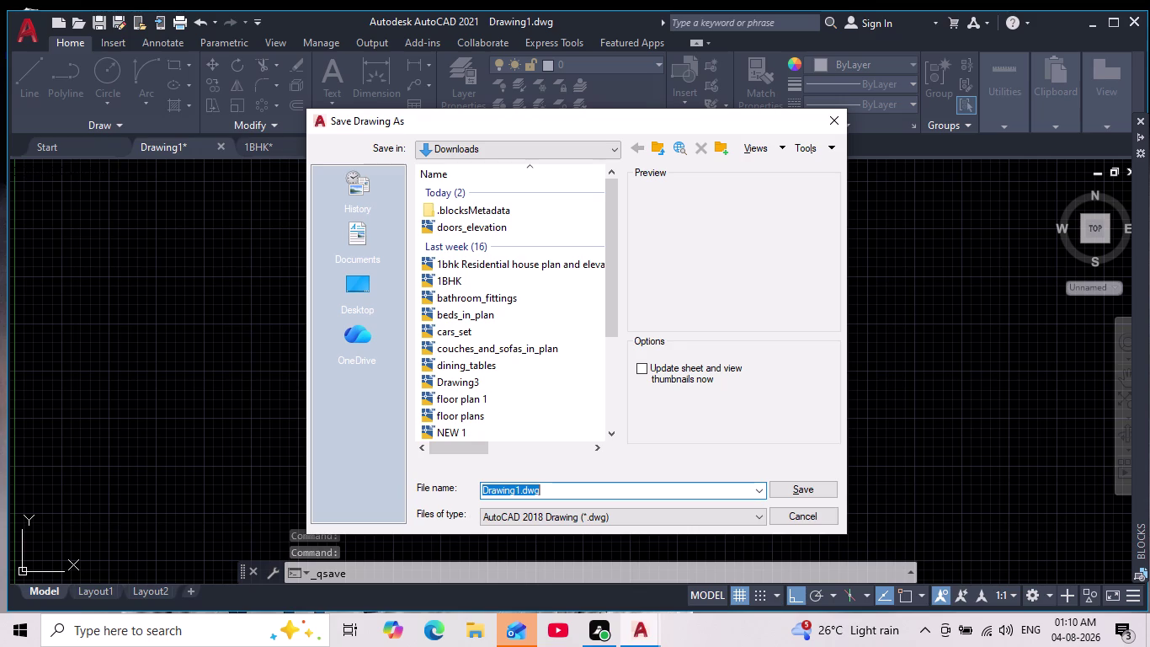
click(555, 485)
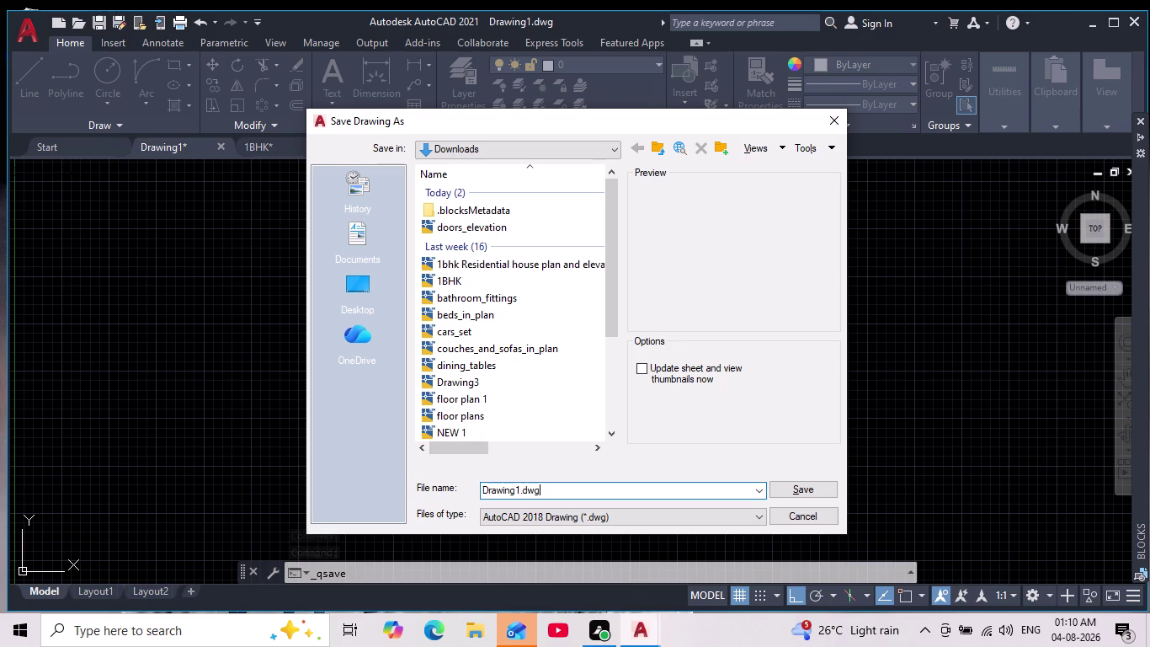
key(BackSpace)
key(BackSpace)
key(BackSpace)
key(BackSpace)
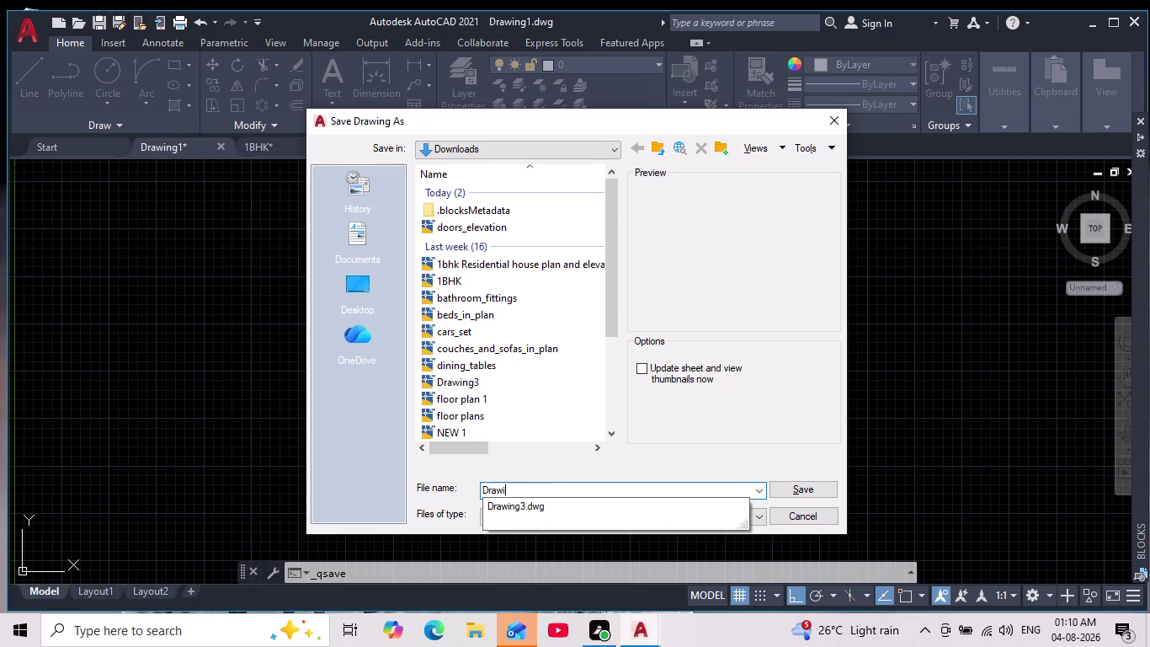
key(BackSpace)
key(BackSpace)
key(BackSpace)
key(BackSpace)
key(BackSpace)
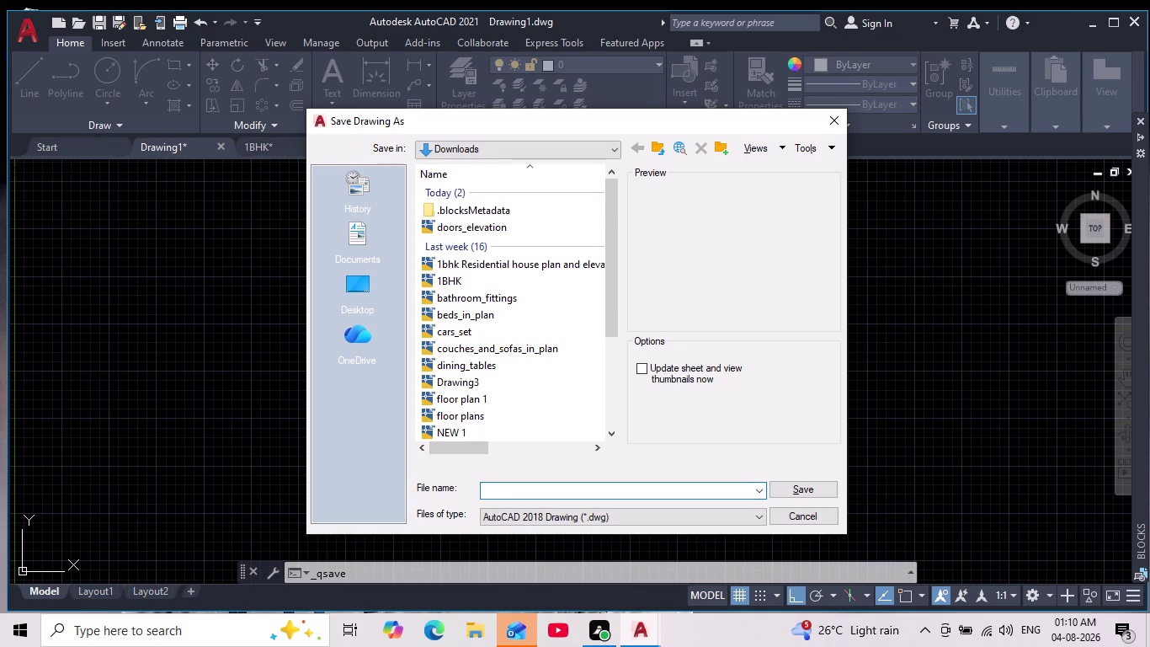
key(2)
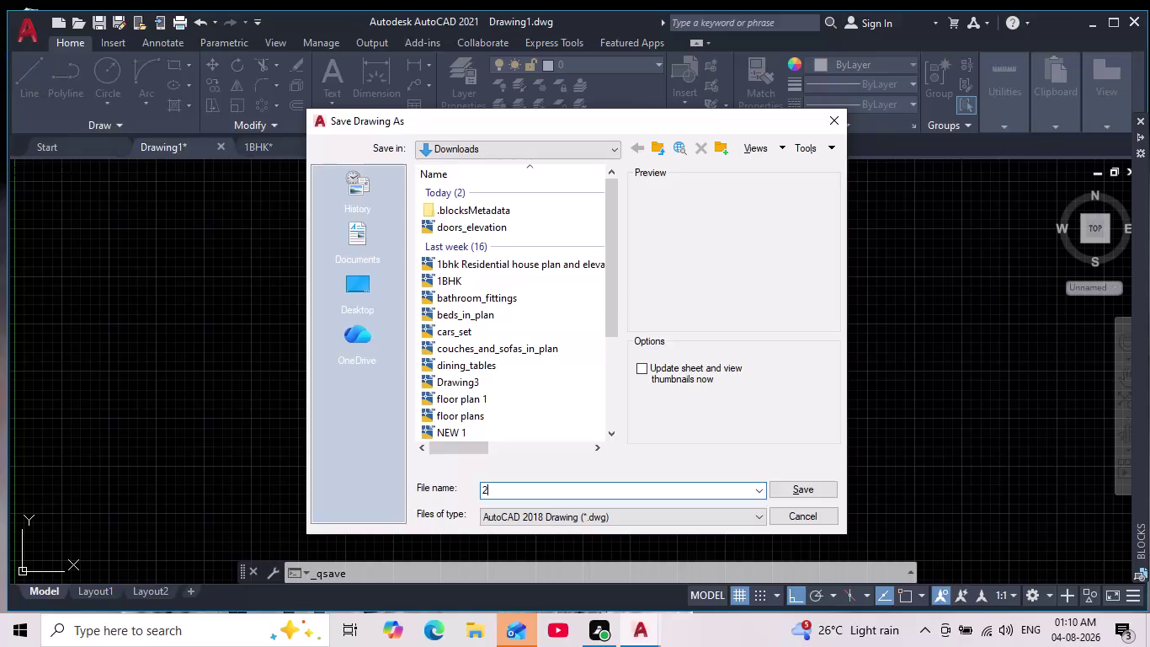
text(BHK)
key(space)
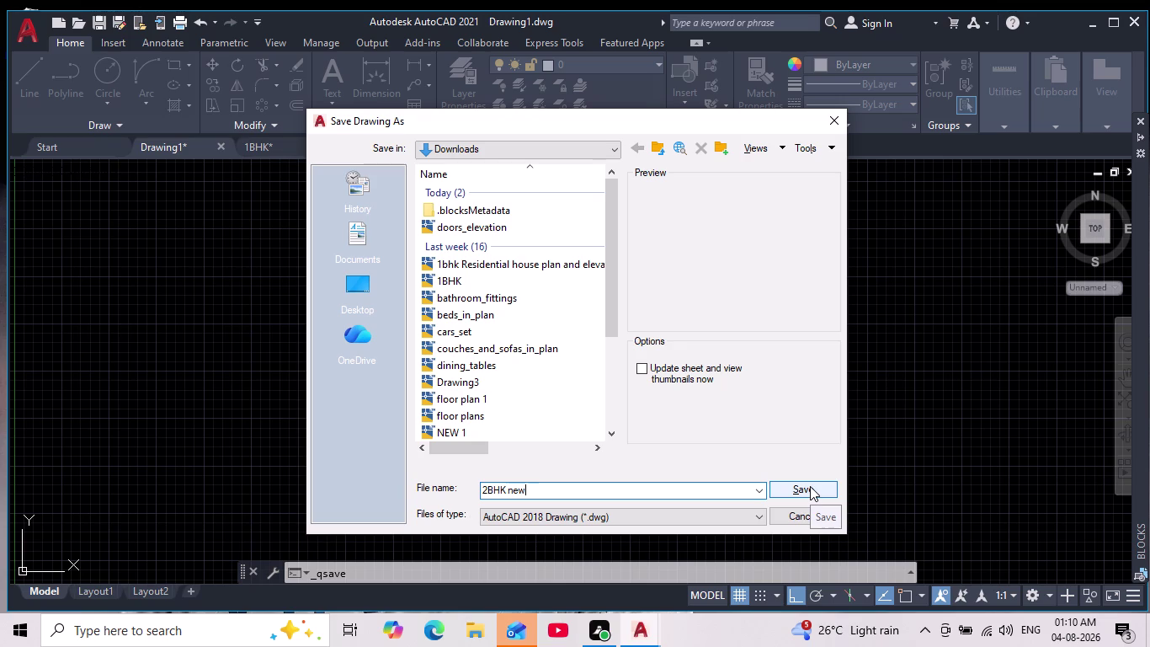
Keep Downloads as the save location and save the drawing.
click(594, 146)
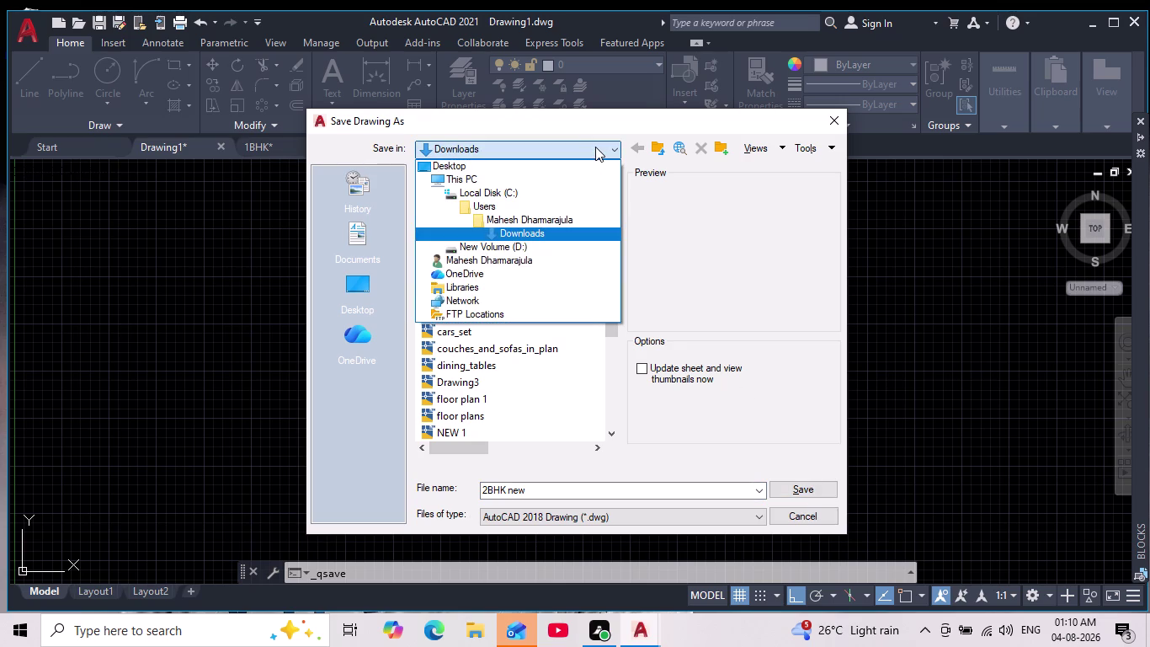
click(595, 147)
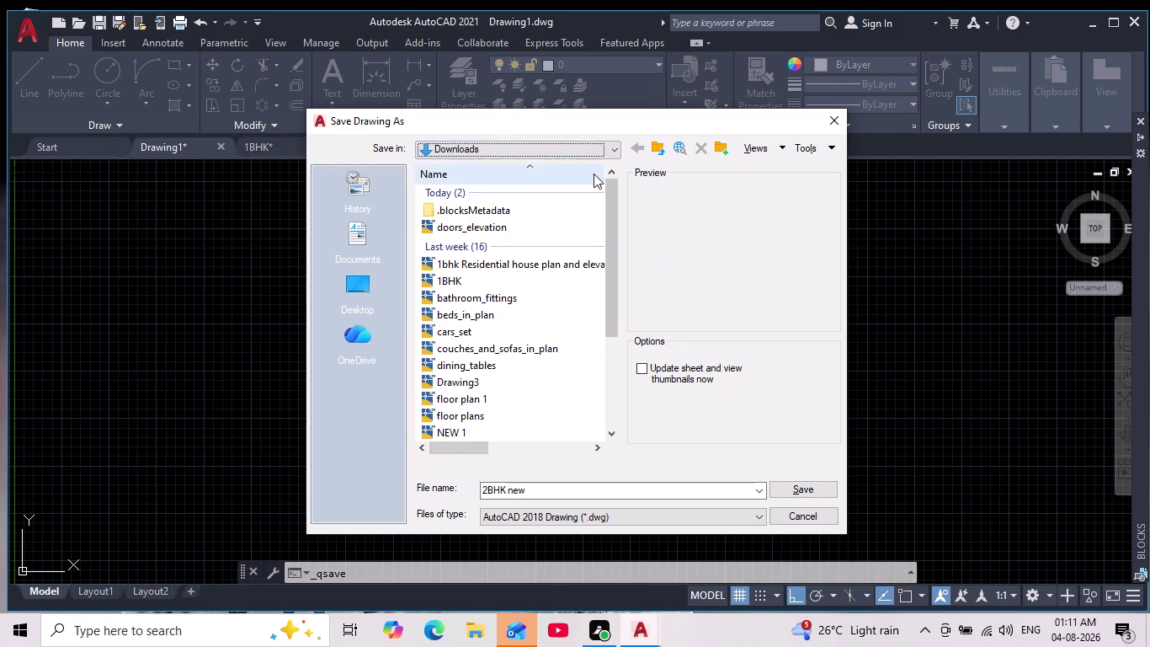
click(613, 147)
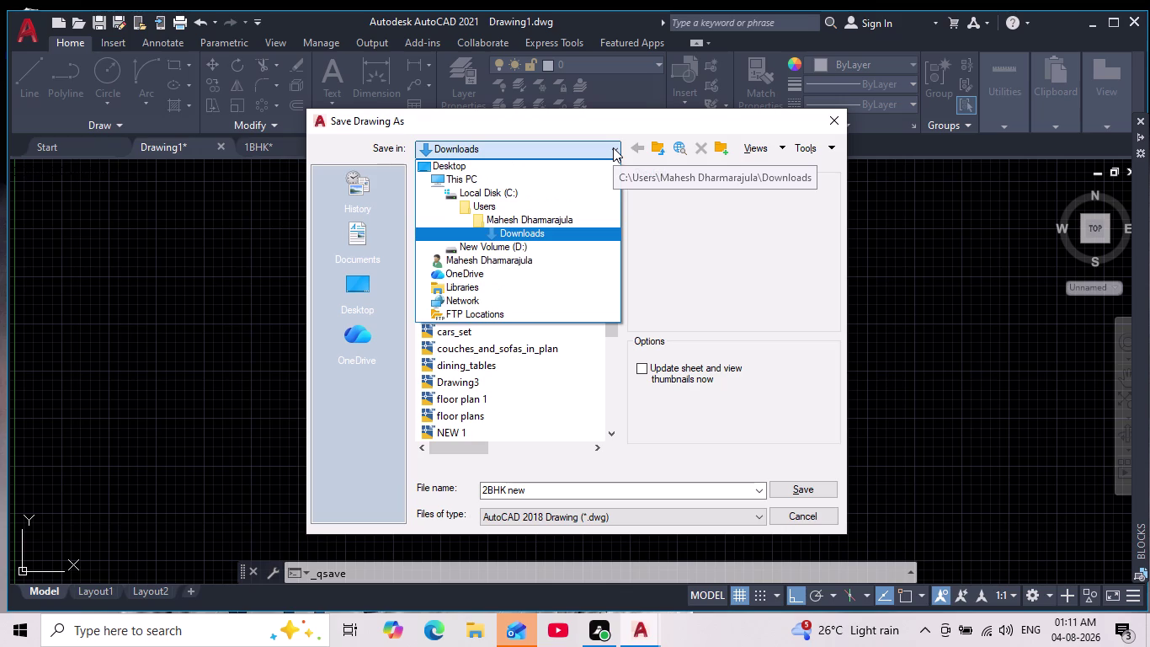
click(613, 148)
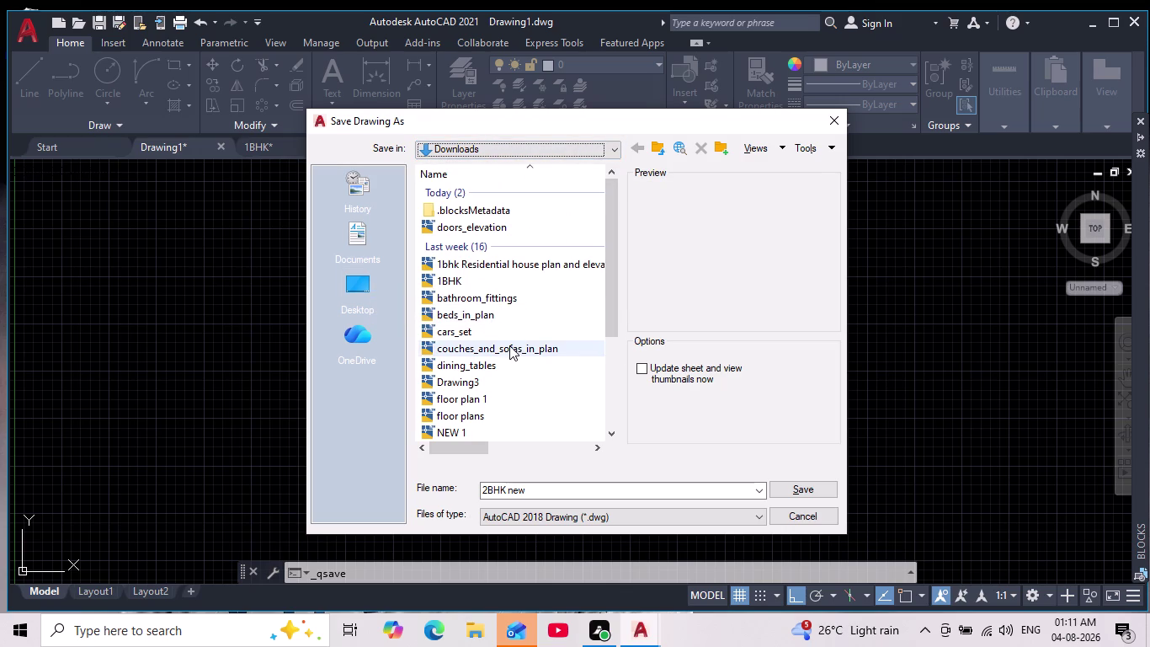
click(800, 486)
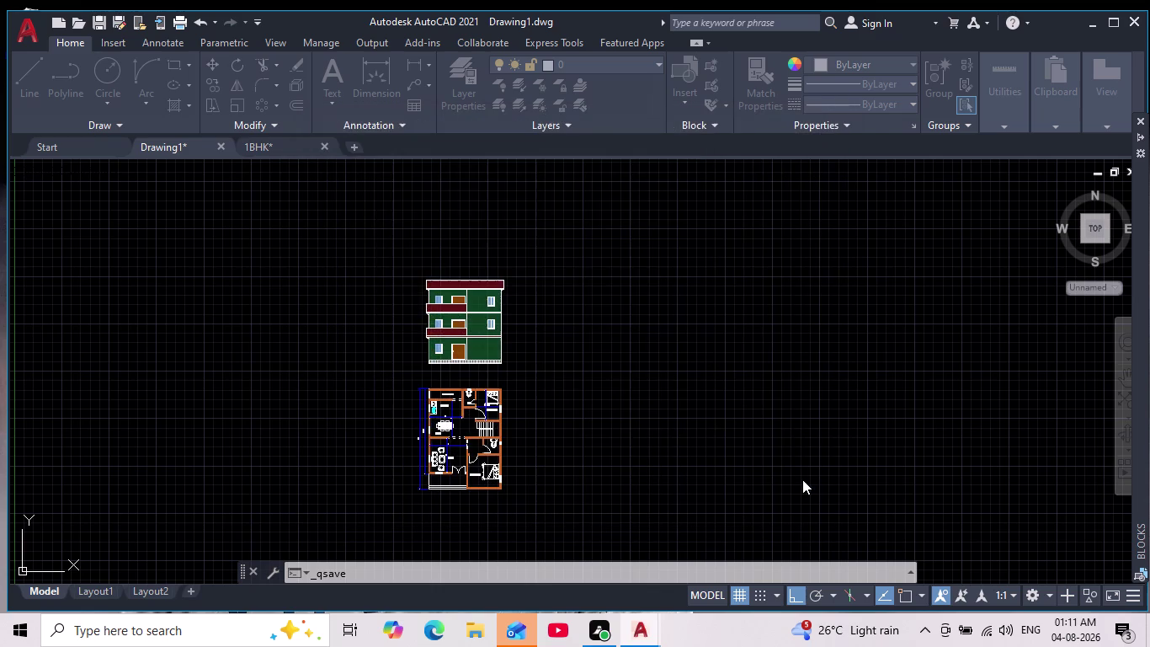
click(22, 37)
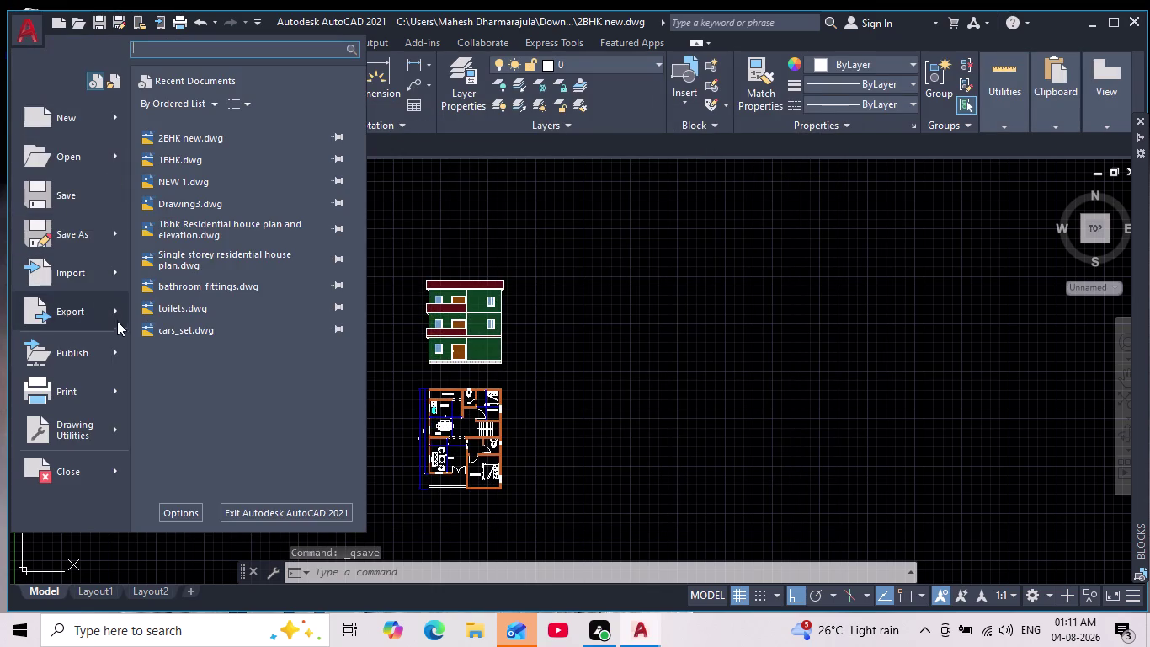
Use Export > PDF to save '2BHK new.pdf' on the Desktop.
click(116, 313)
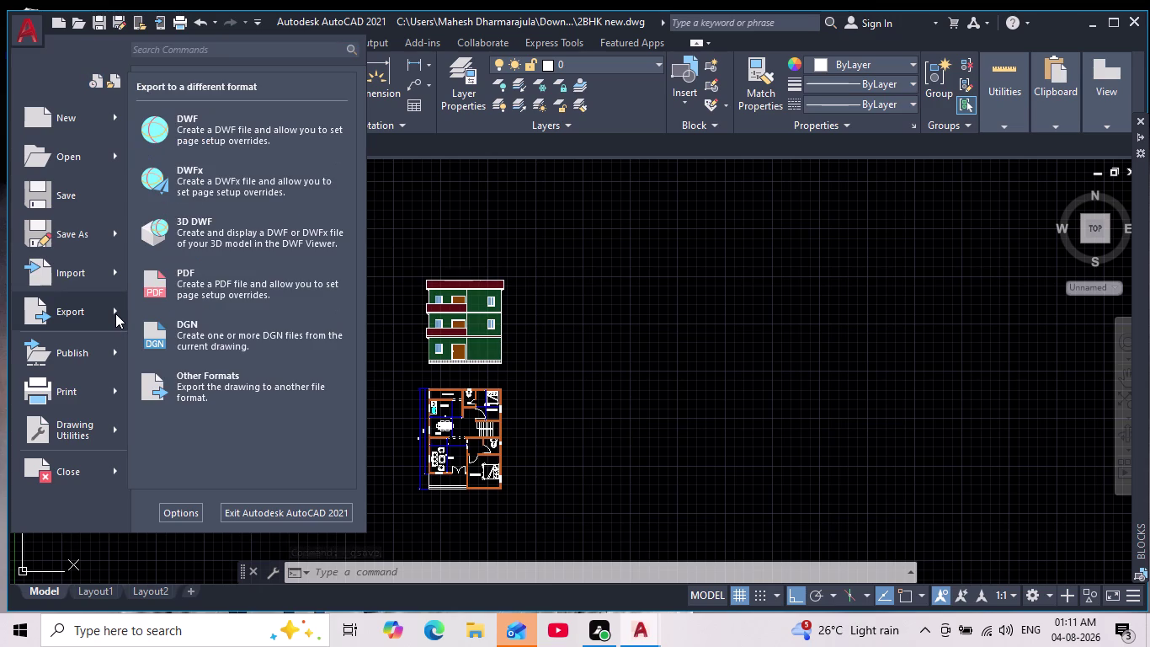
click(200, 284)
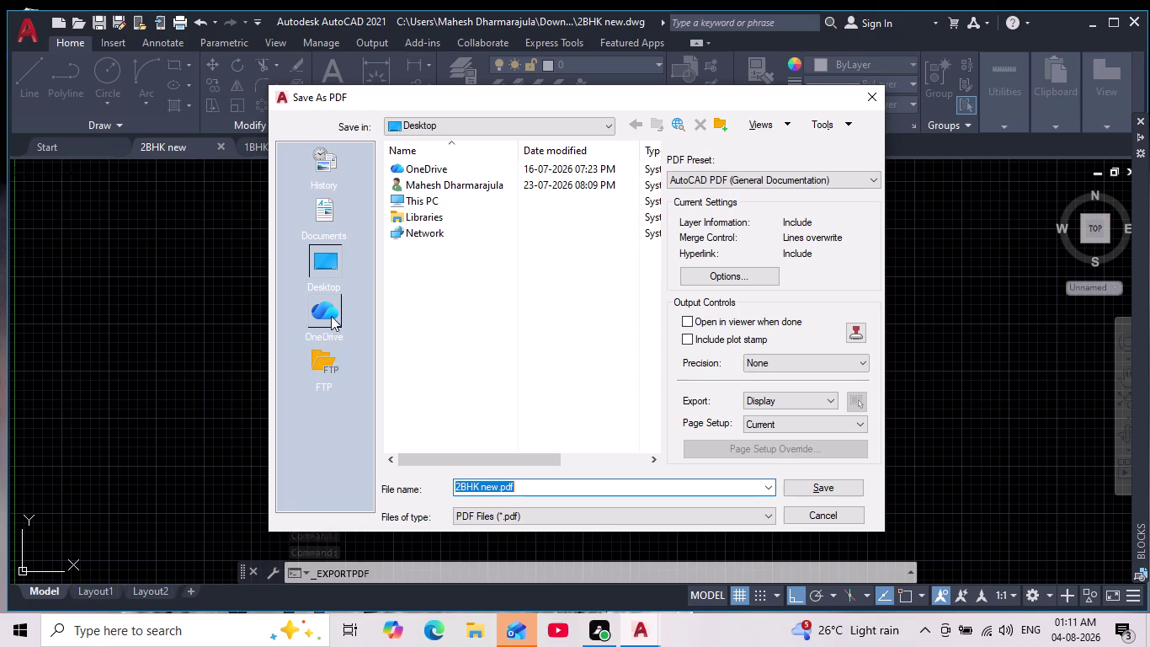
click(332, 264)
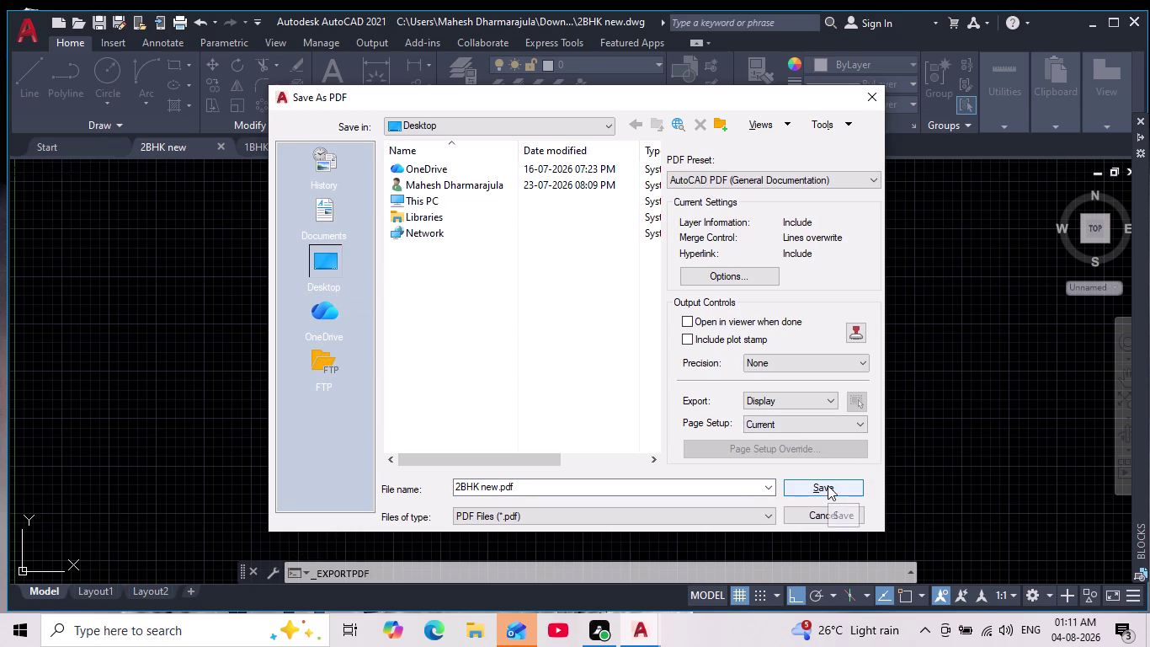
click(320, 260)
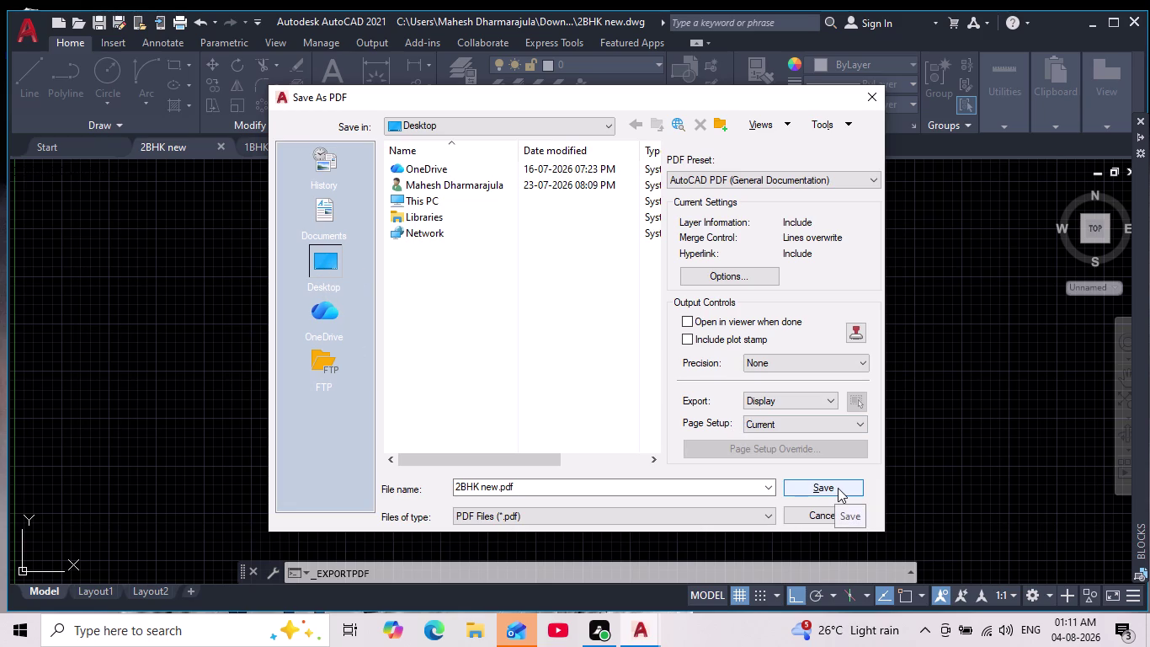
click(839, 487)
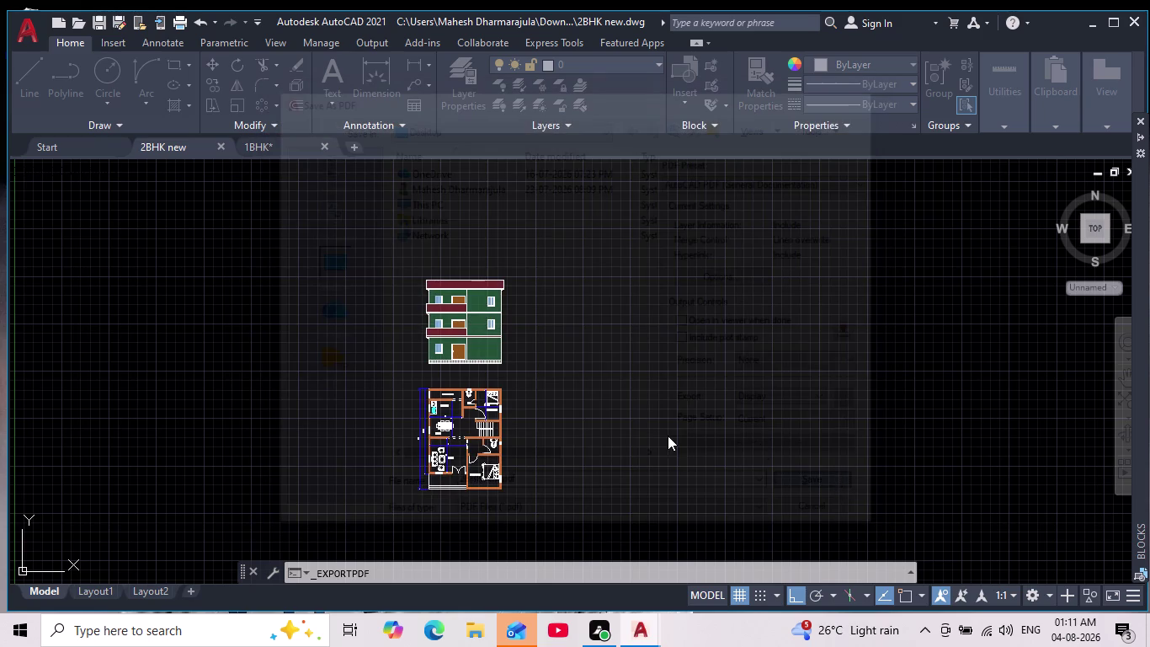